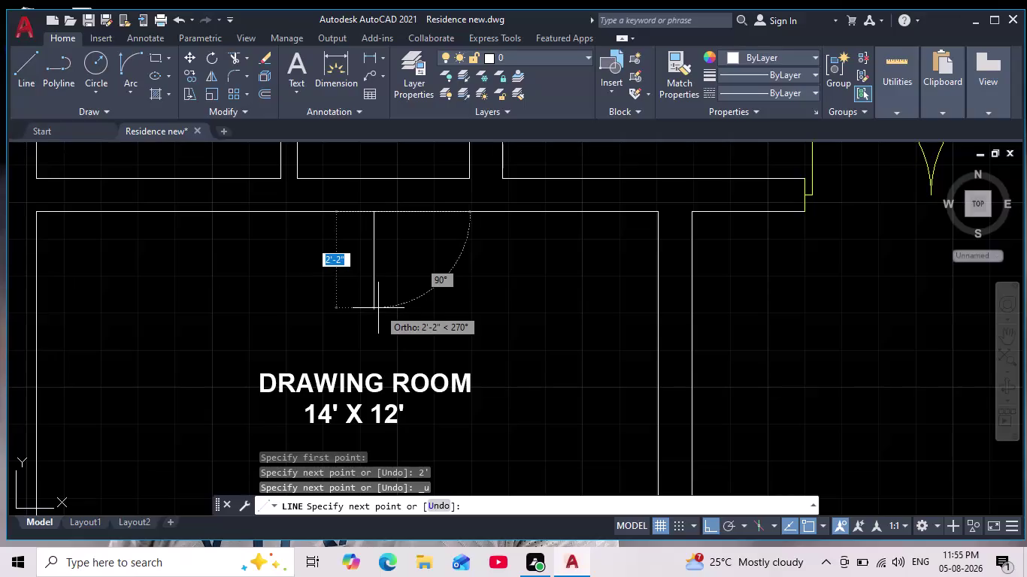
Trace the drawing room's inner outline corners, forming the top notch and long top line.
click(378, 309)
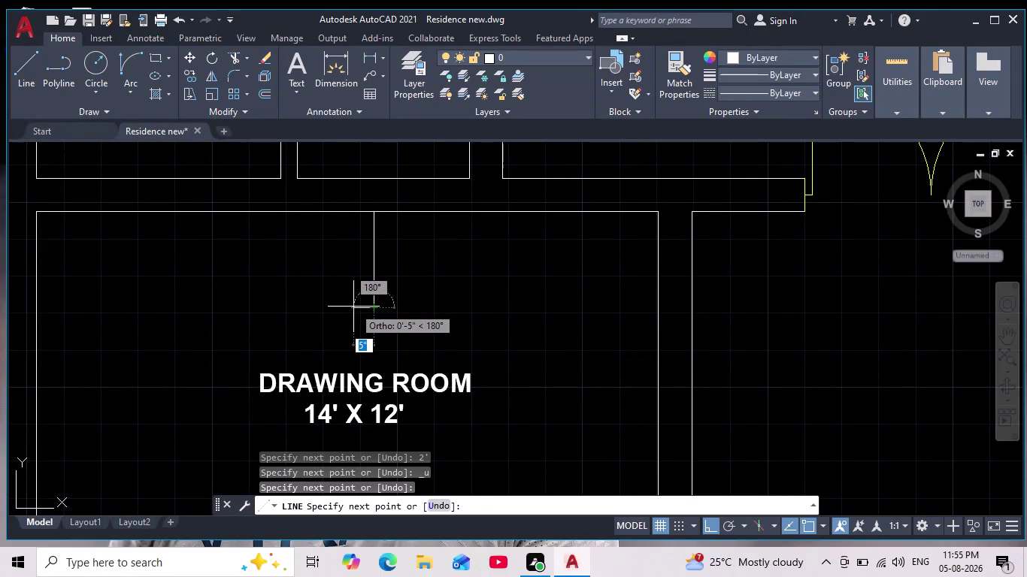
click(354, 307)
scroll(down, 3)
scroll(up, 3)
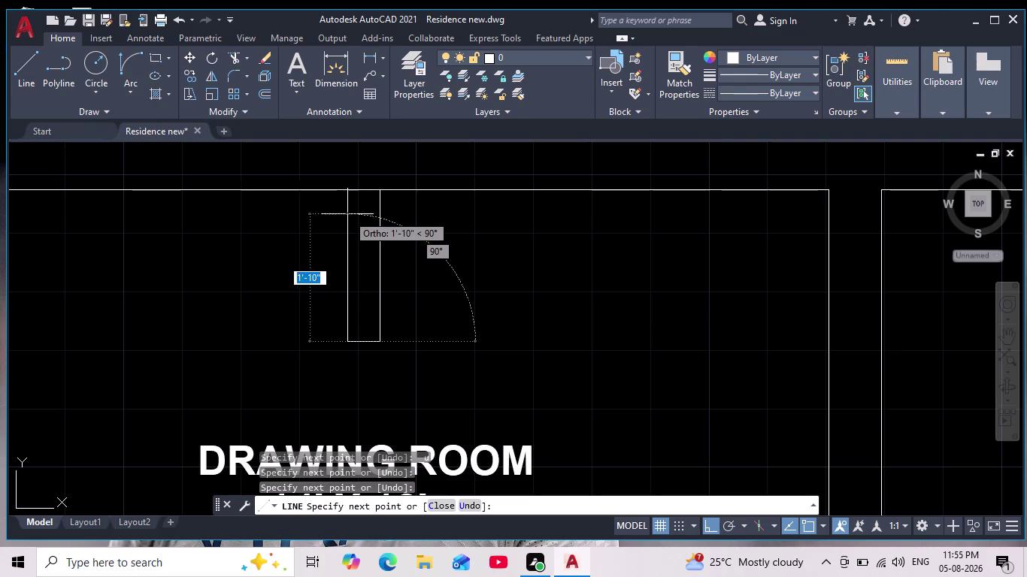
click(349, 216)
scroll(down, 3)
middle_drag(247, 219, 293, 208)
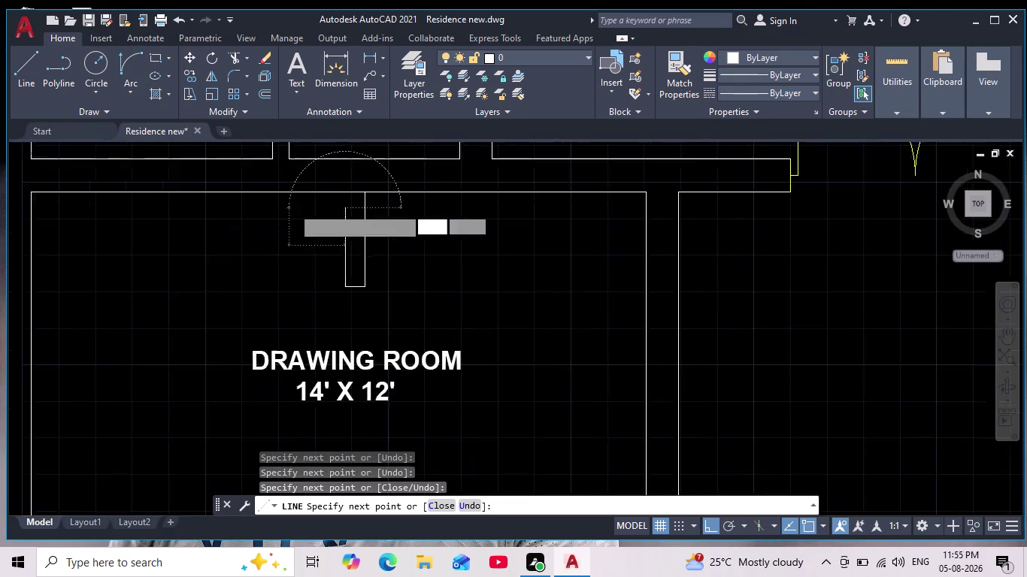
middle_drag(292, 208, 294, 207)
scroll(down, 3)
scroll(up, 3)
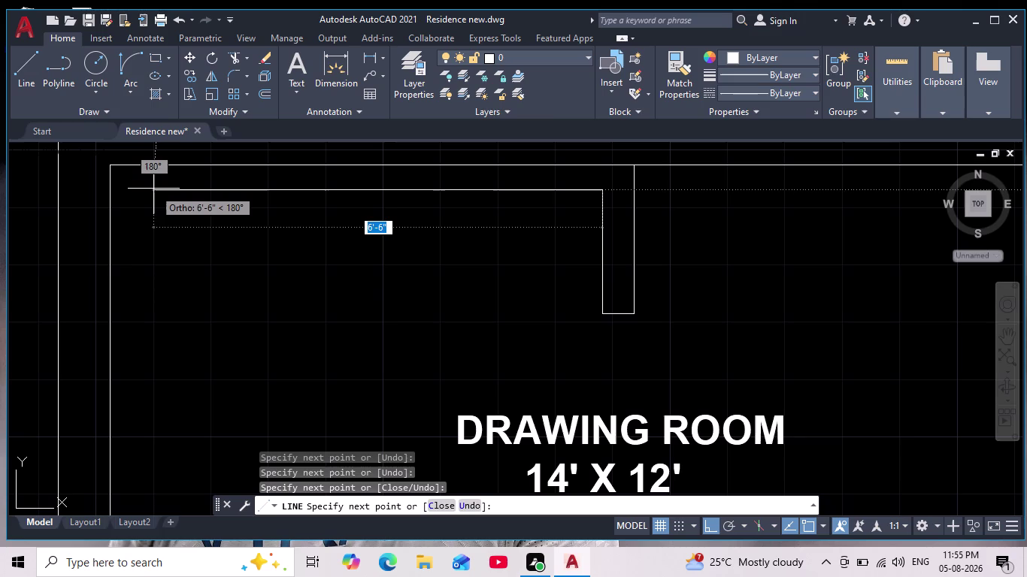
click(148, 192)
Continue the outline down the left wall with the left jut to the bottom-left corner.
middle_drag(136, 304, 168, 234)
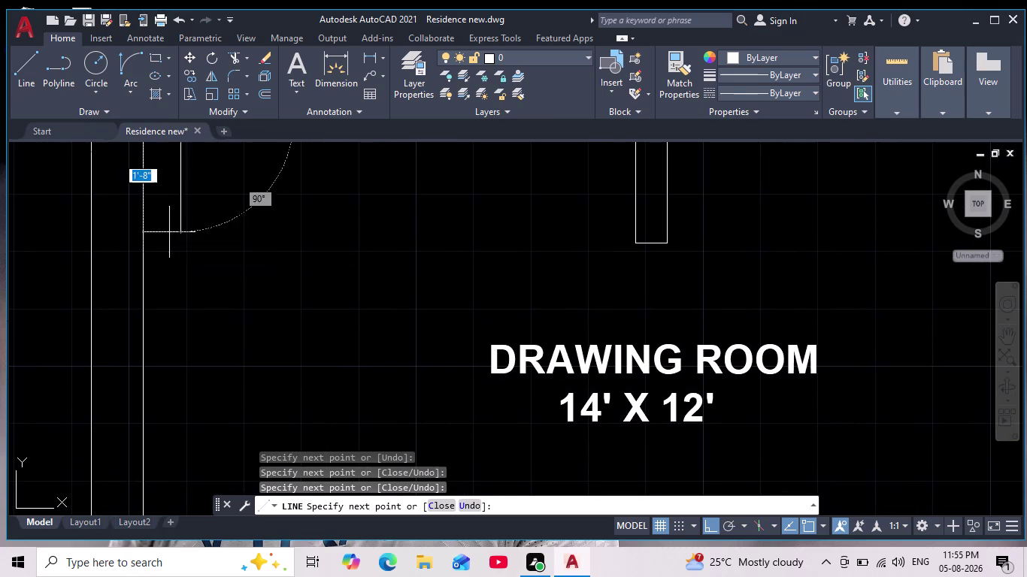
scroll(down, 3)
scroll(down, 3)
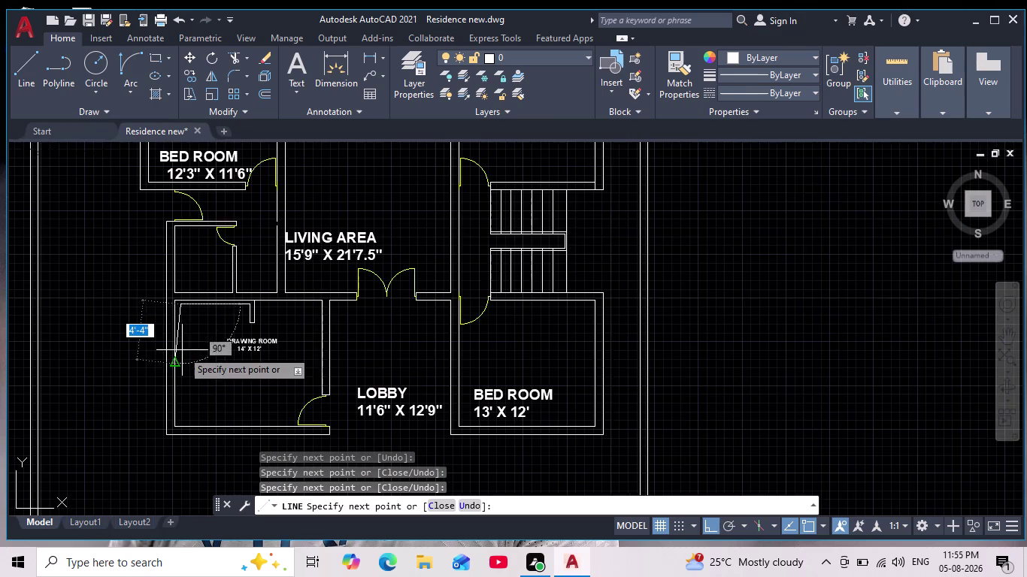
scroll(up, 3)
click(173, 359)
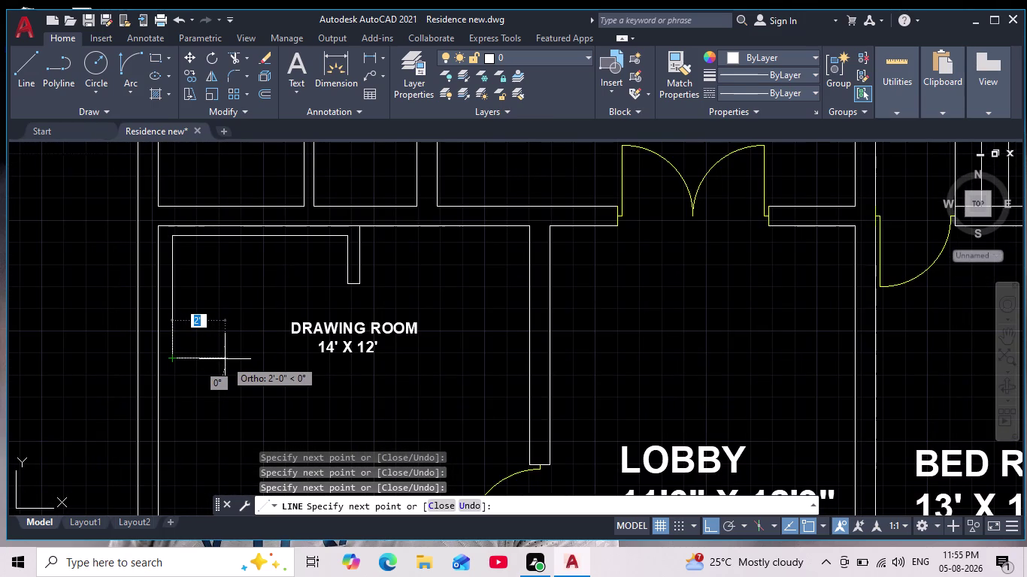
click(235, 362)
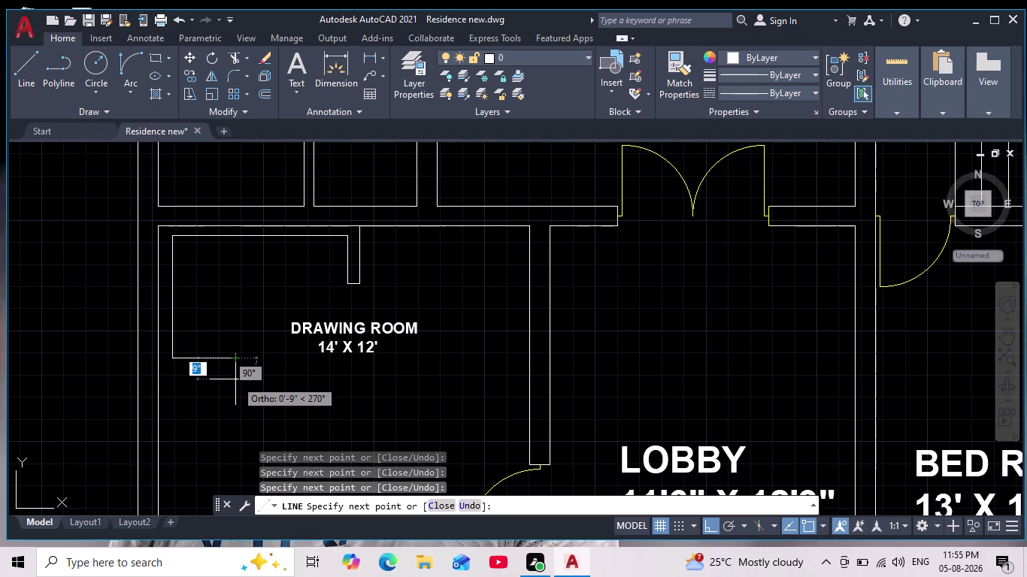
scroll(down, 3)
scroll(up, 3)
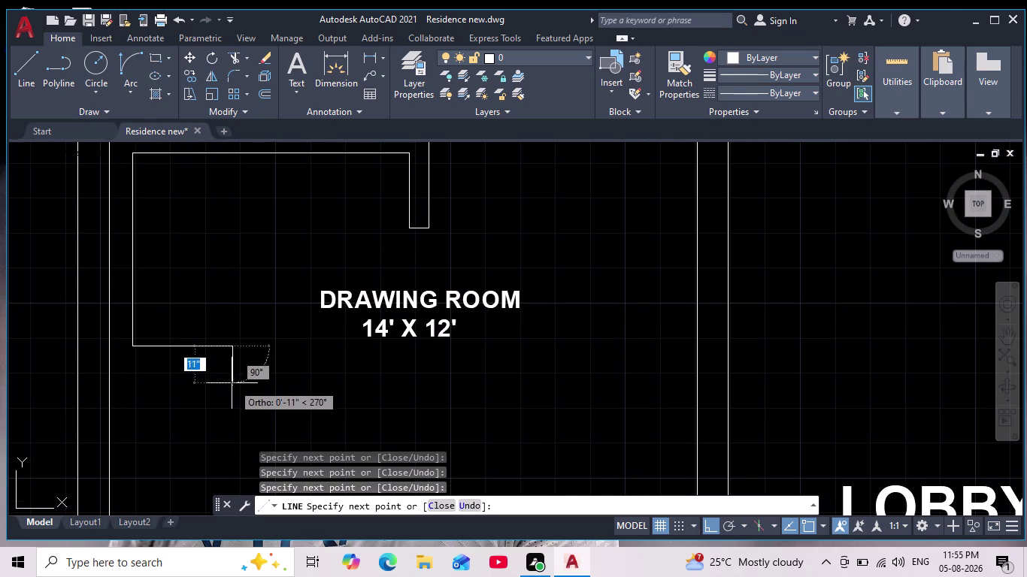
click(232, 385)
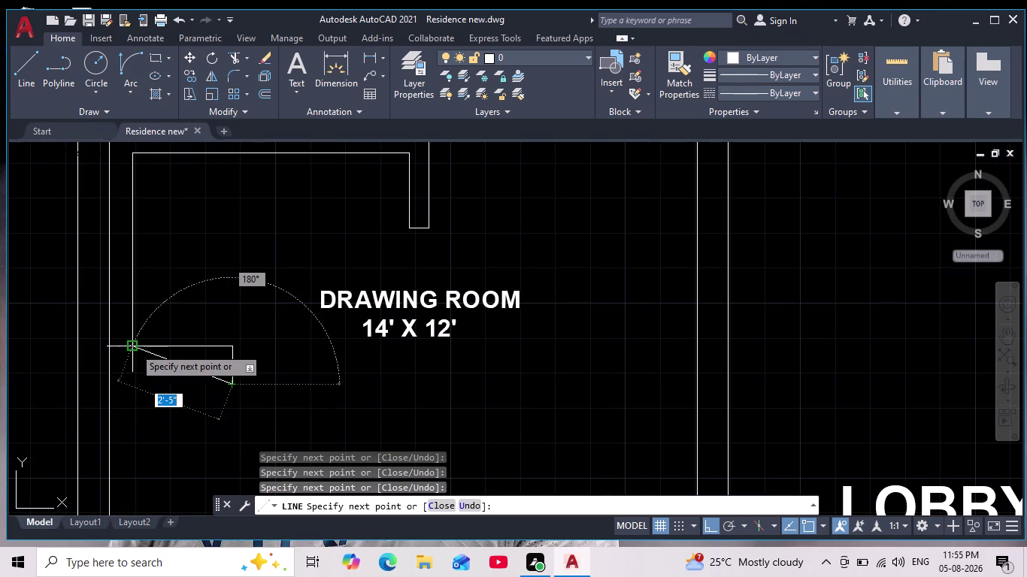
click(131, 384)
middle_drag(142, 419, 158, 409)
scroll(down, 3)
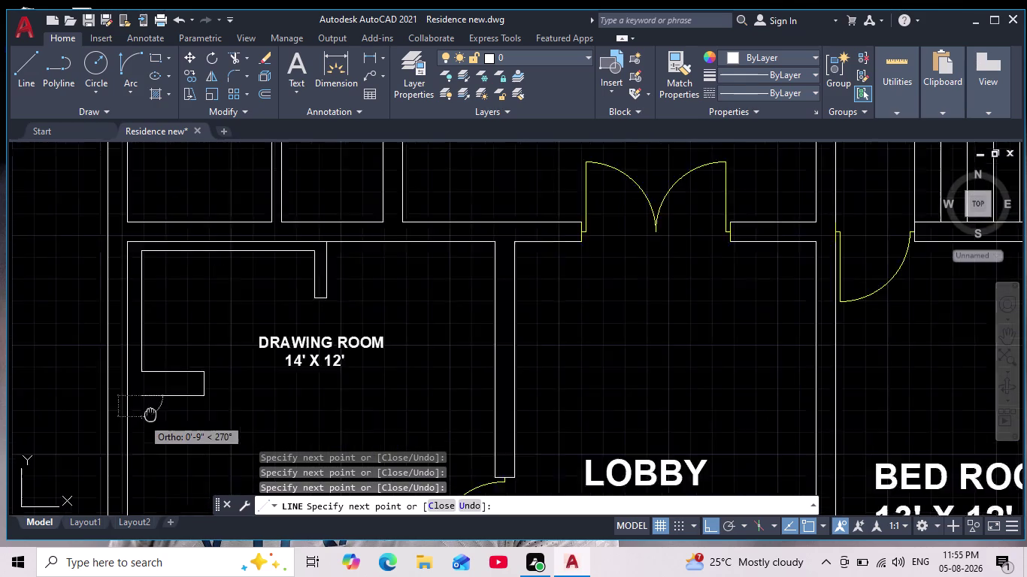
scroll(down, 3)
middle_drag(157, 409, 221, 318)
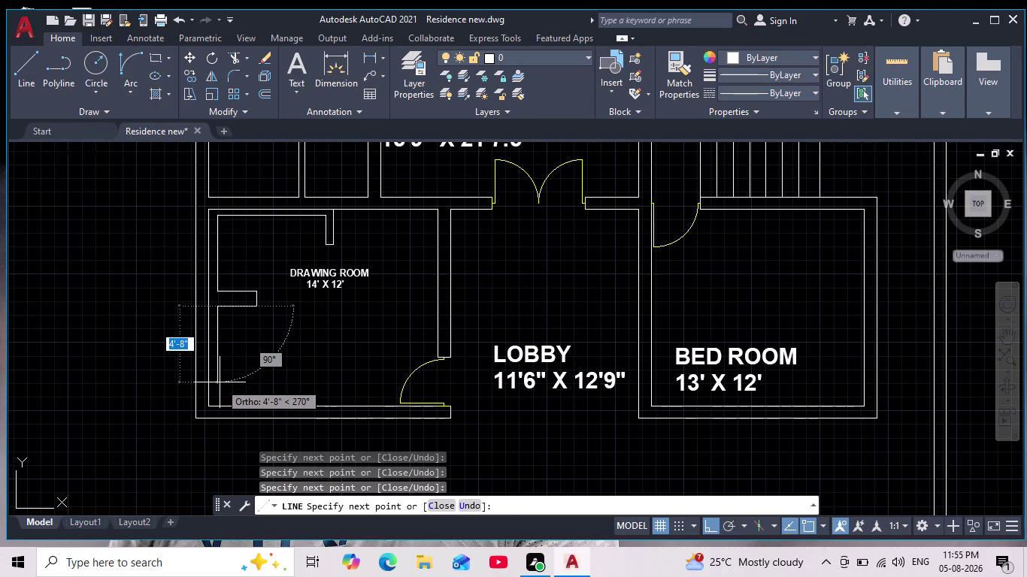
scroll(up, 3)
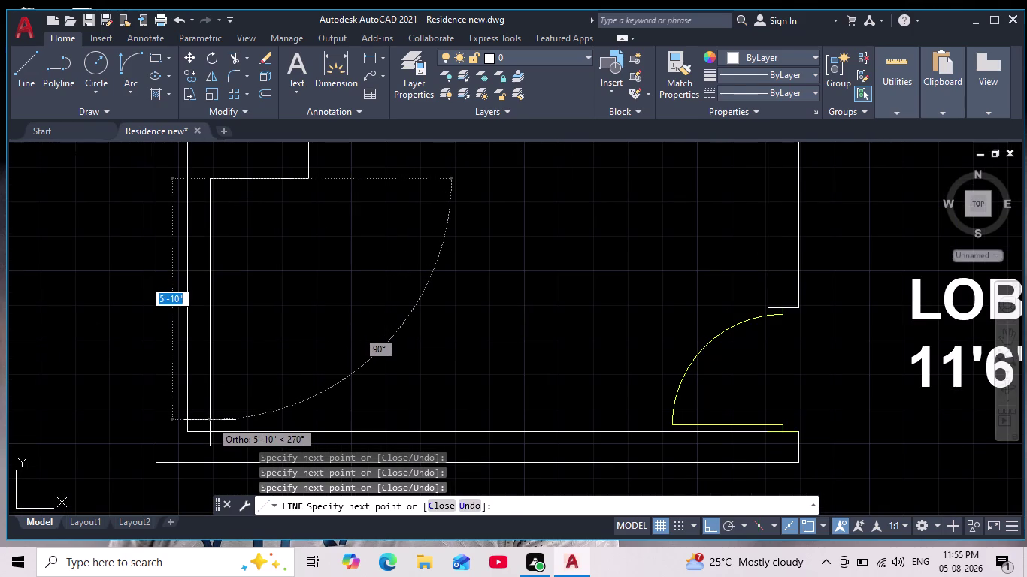
click(211, 418)
scroll(down, 3)
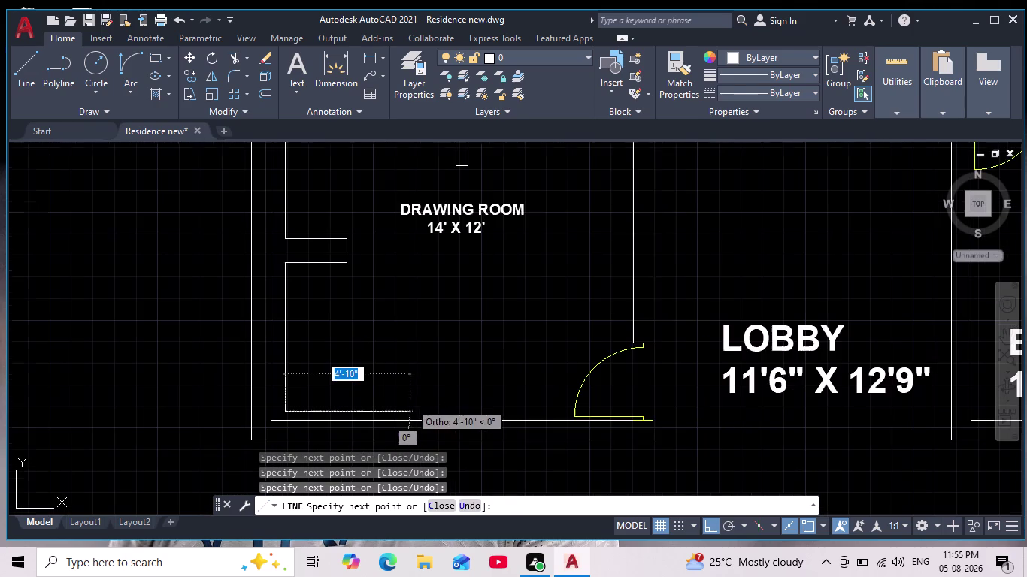
scroll(down, 3)
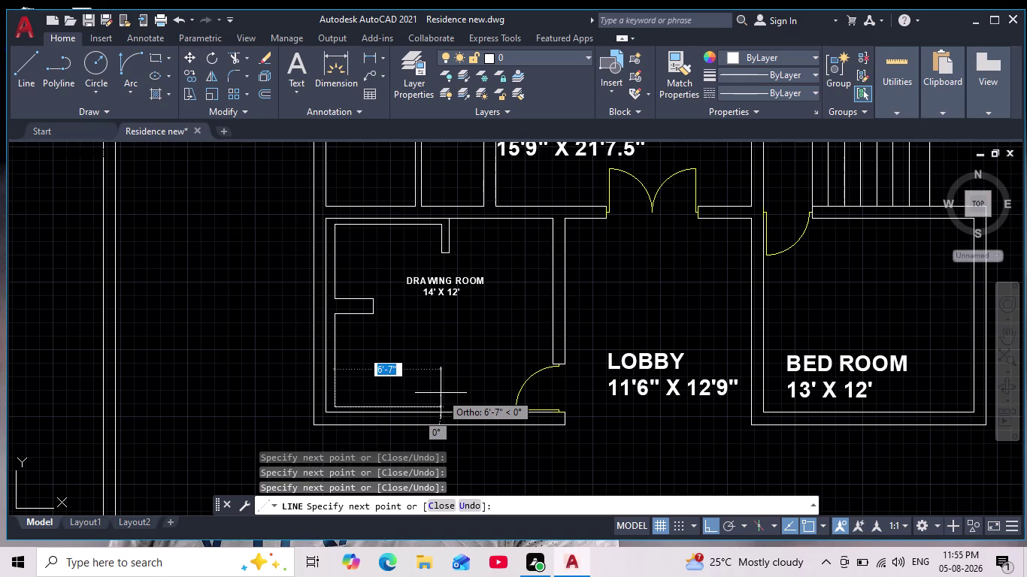
middle_drag(440, 394, 341, 374)
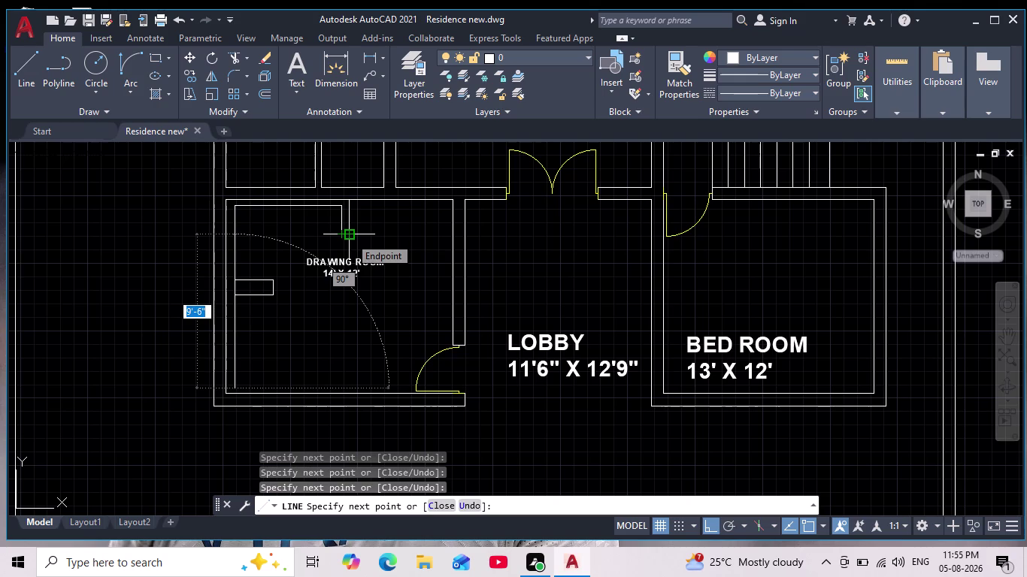
Extend the outline along the bottom and draw the base and top of the upright strip.
middle_click(333, 273)
scroll(up, 3)
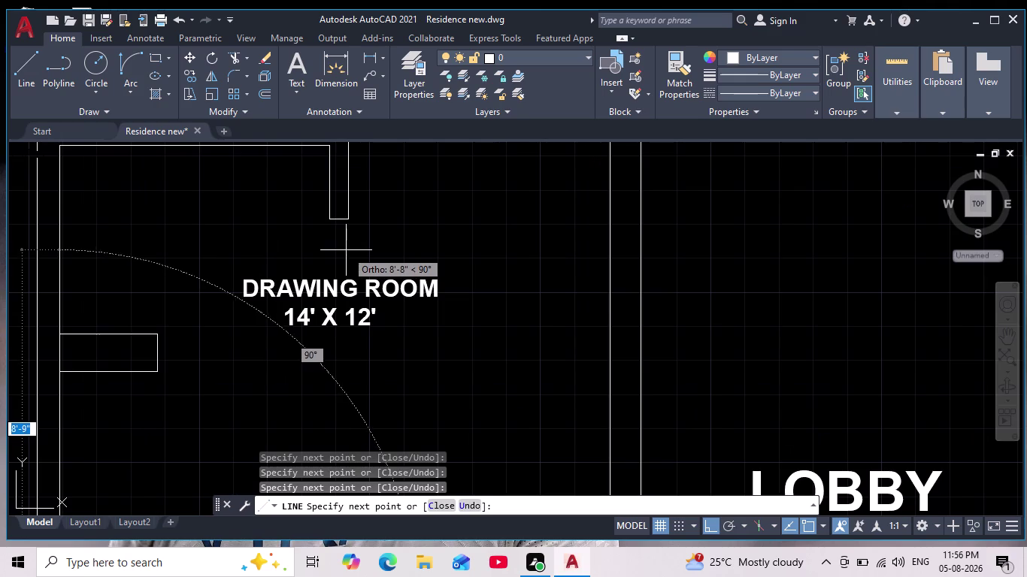
scroll(down, 3)
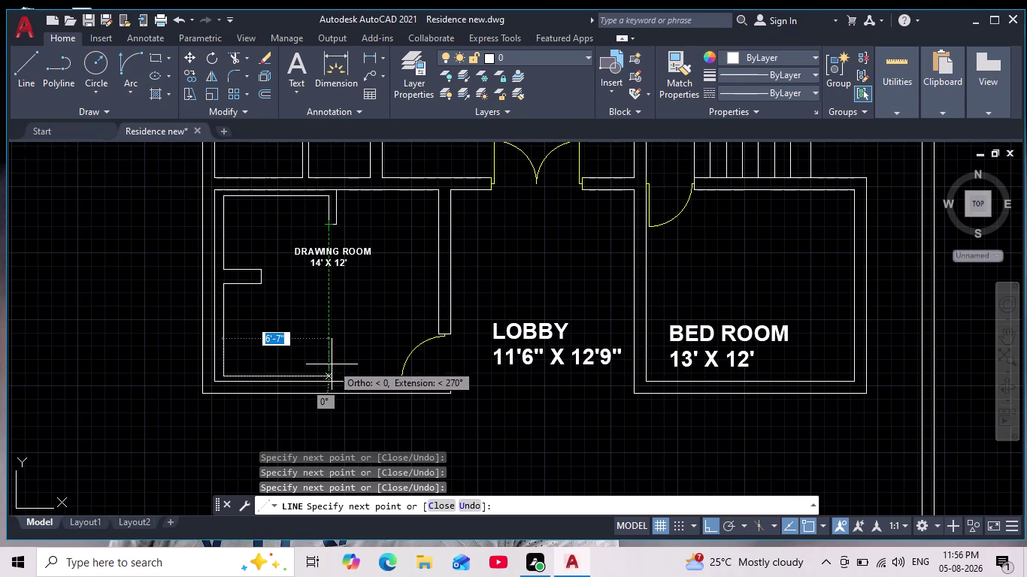
click(327, 376)
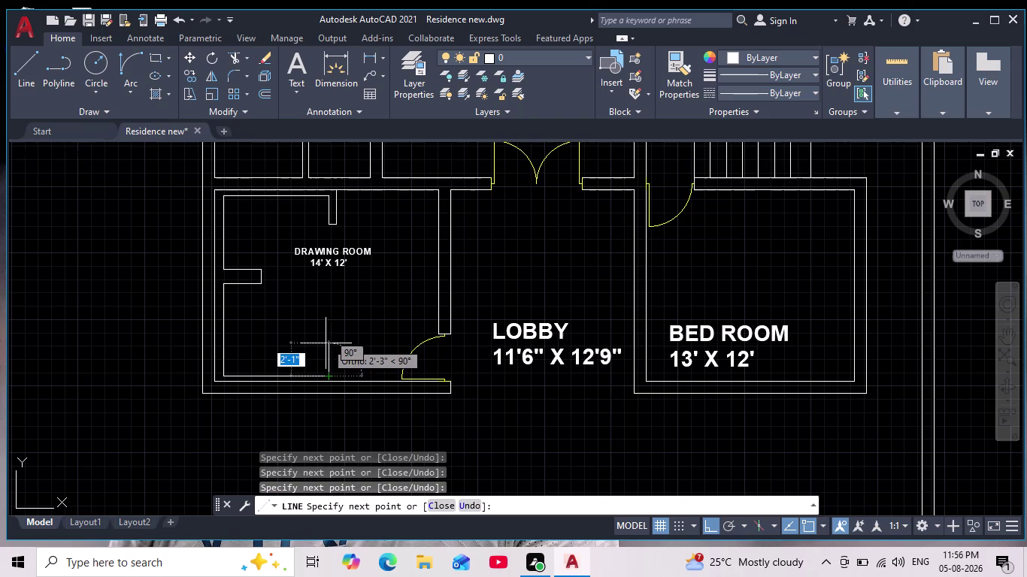
scroll(up, 3)
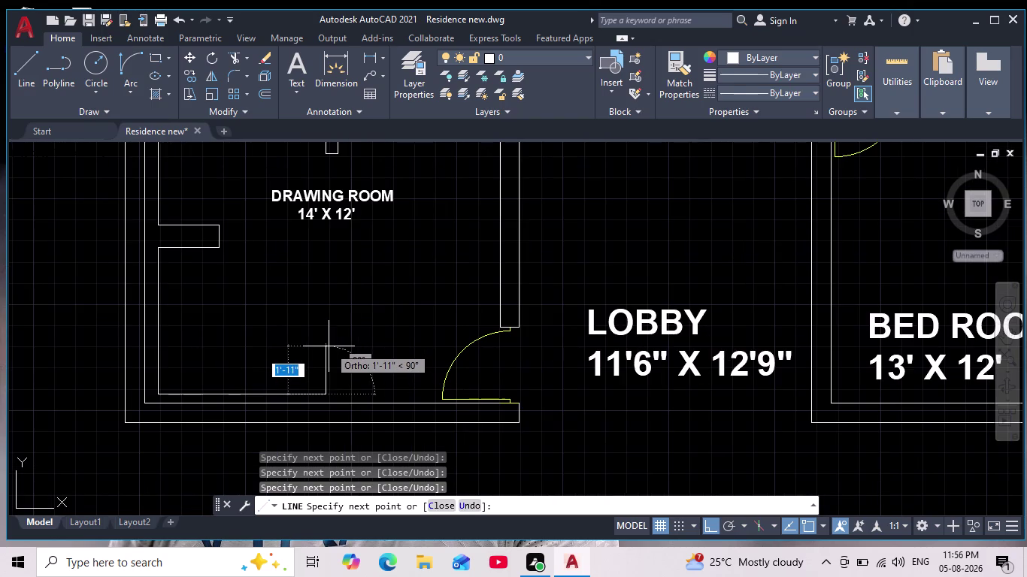
click(329, 347)
scroll(down, 3)
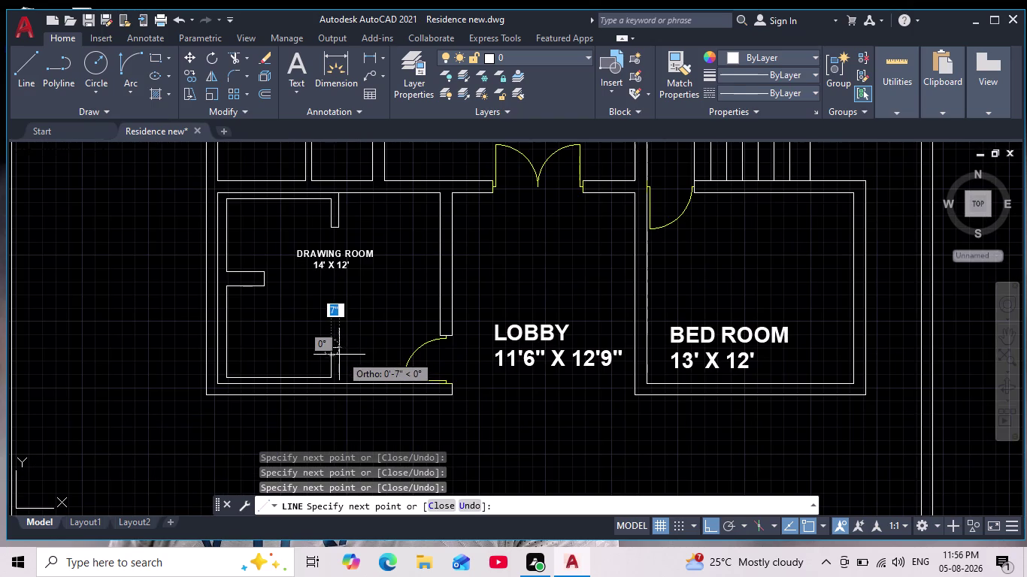
scroll(up, 3)
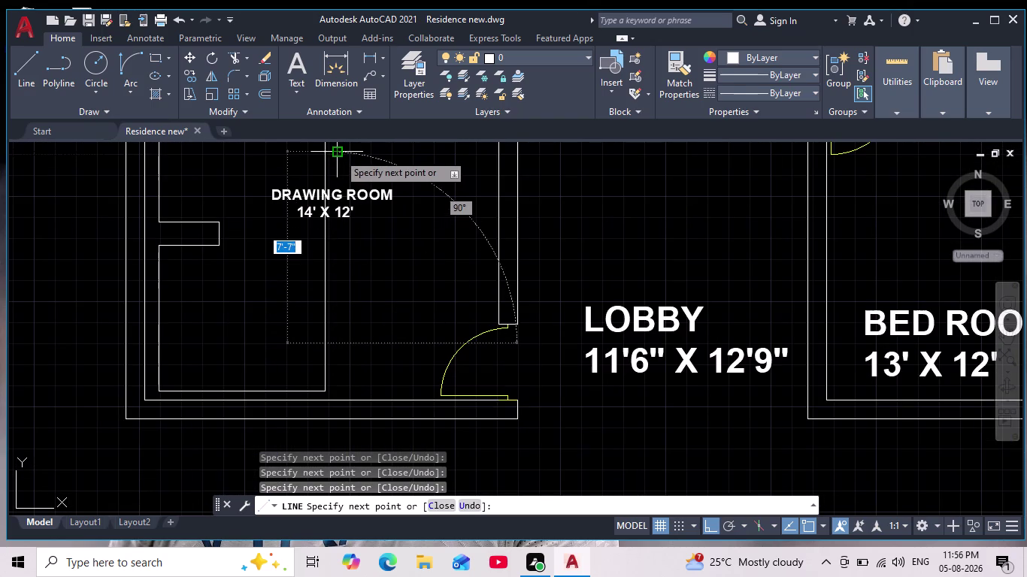
click(340, 346)
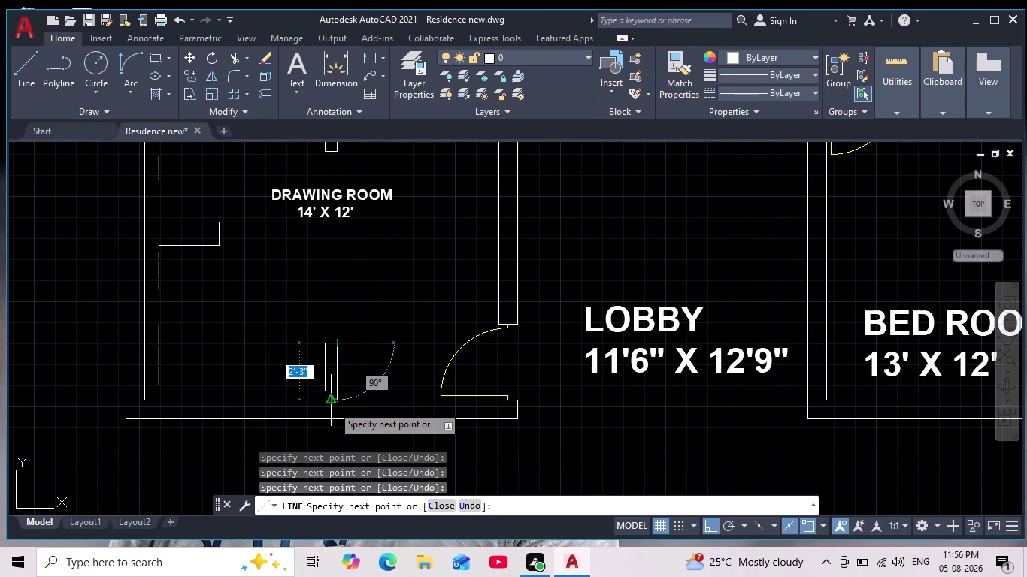
Bring the strip back down to close at the bottom edge and end LINE.
click(815, 530)
scroll(up, 3)
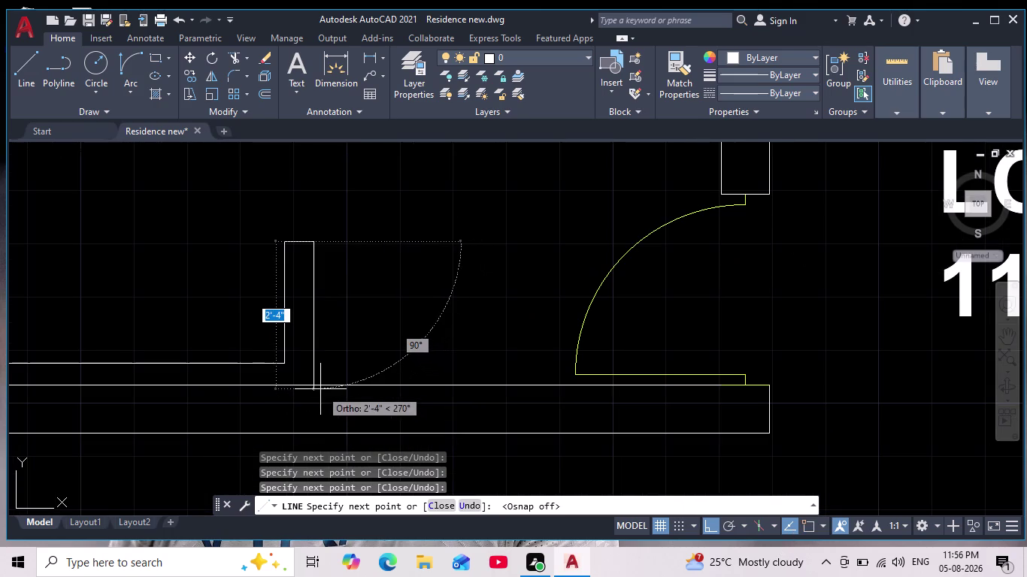
click(810, 530)
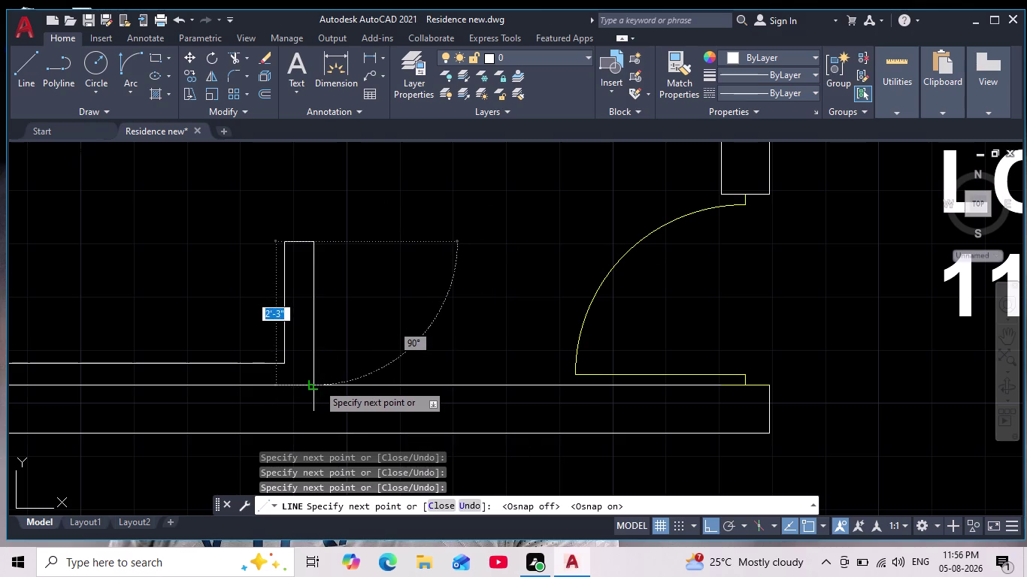
click(316, 384)
key(Escape)
scroll(down, 3)
scroll(down, 3)
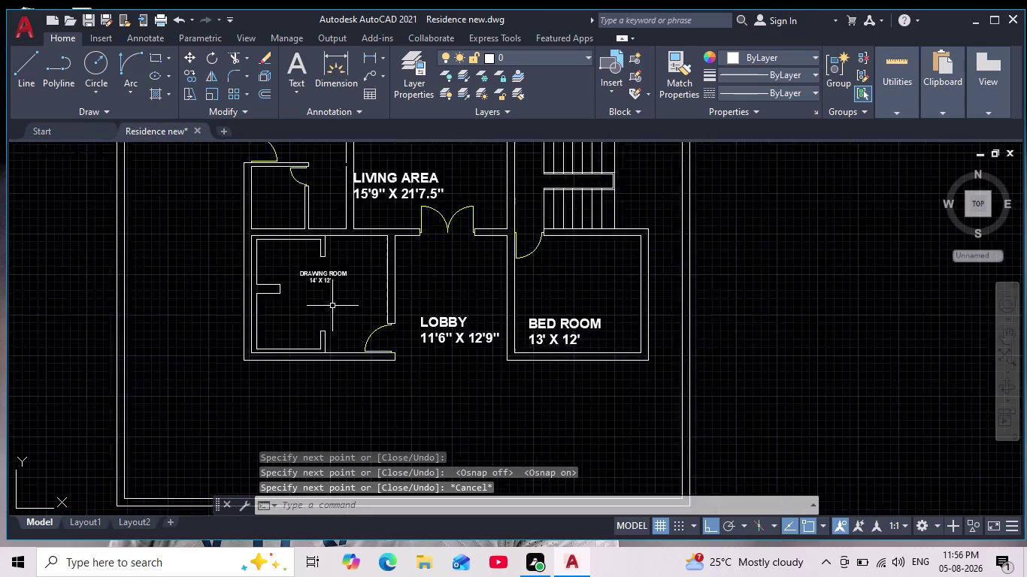
Fillet the two sides of the sofa arm stub with a 5-inch radius to cap its end.
scroll(down, 3)
scroll(up, 3)
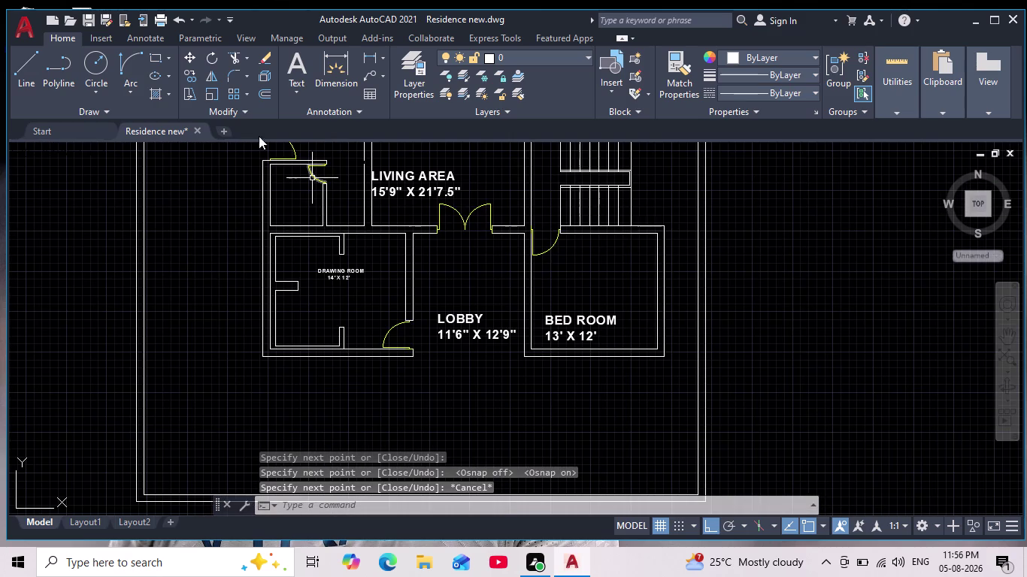
click(233, 79)
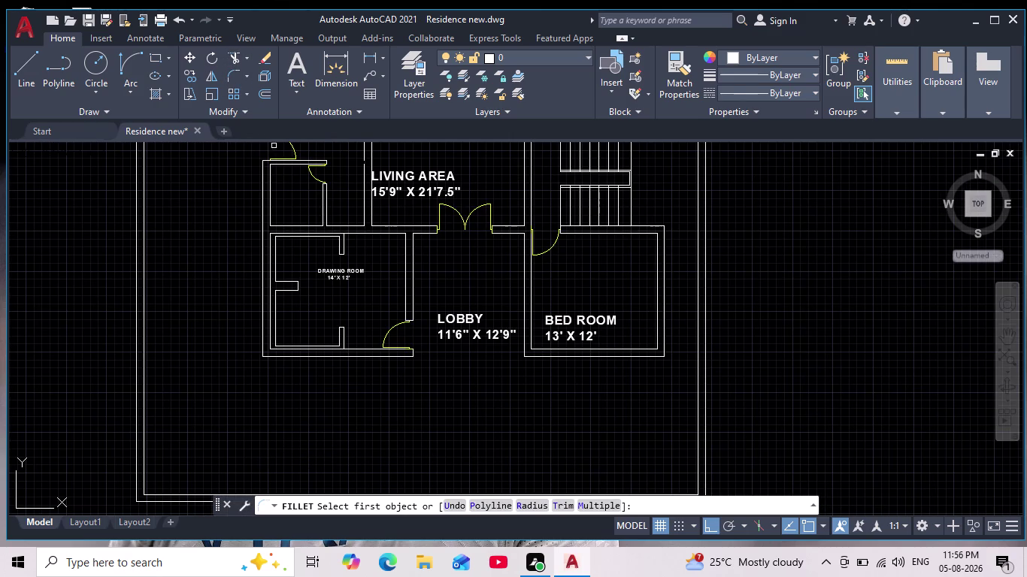
scroll(up, 3)
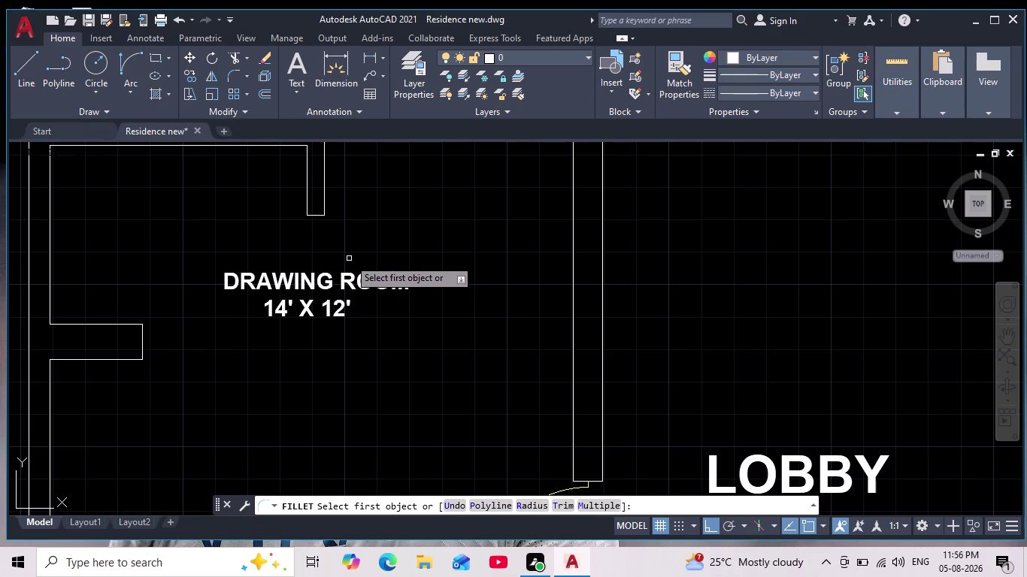
click(535, 505)
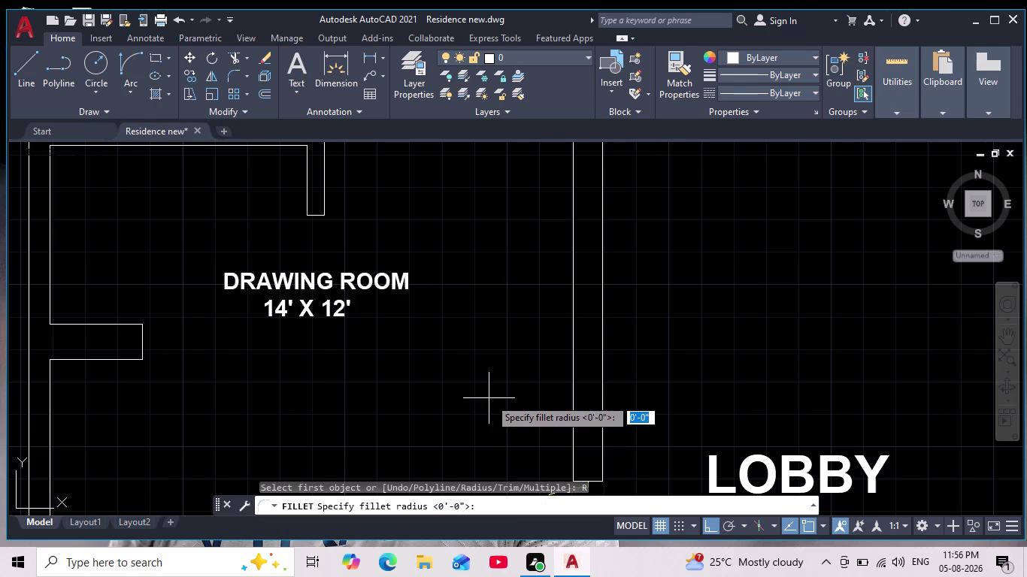
key(5)
key(Return)
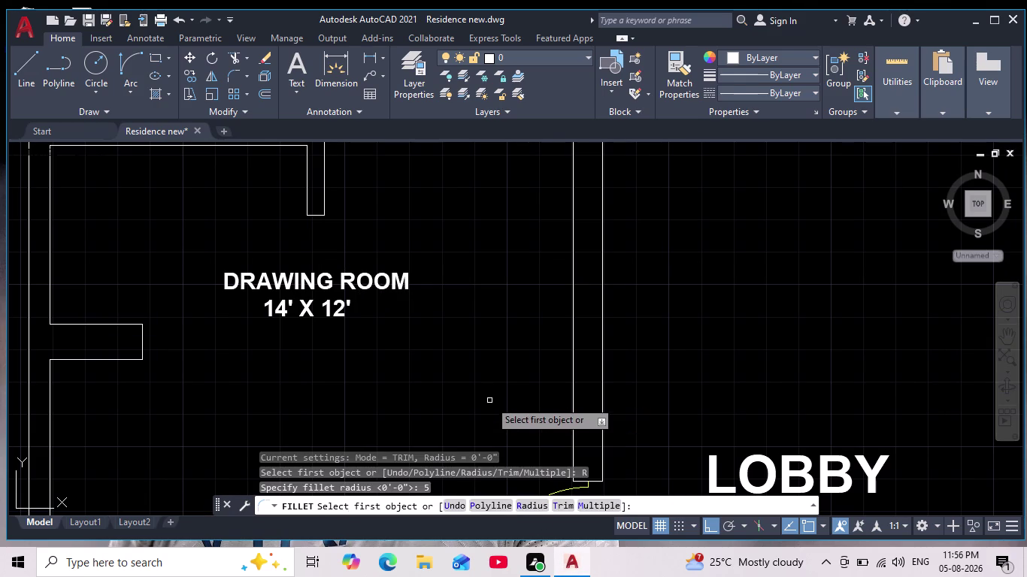
middle_drag(373, 197, 399, 385)
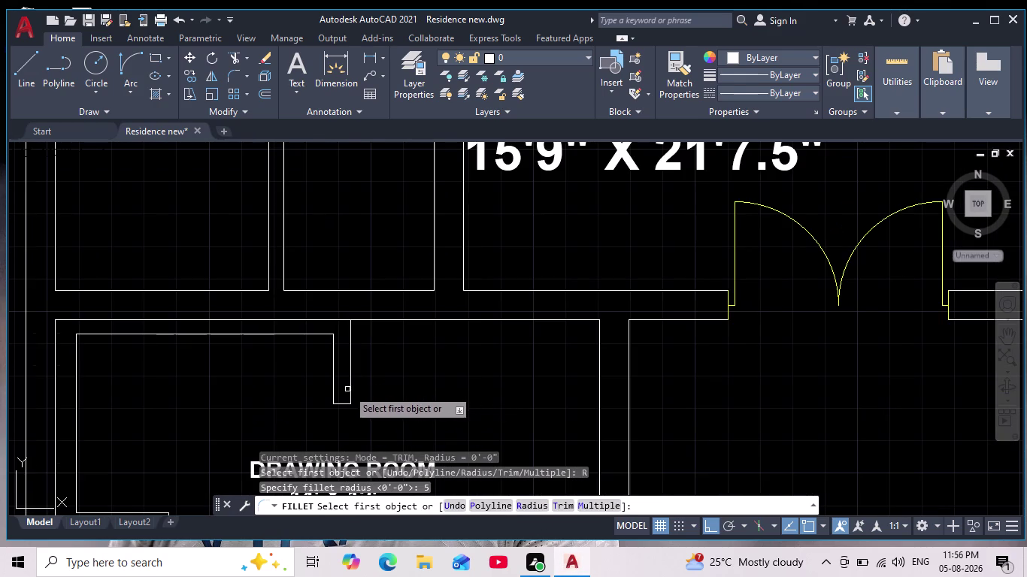
click(351, 394)
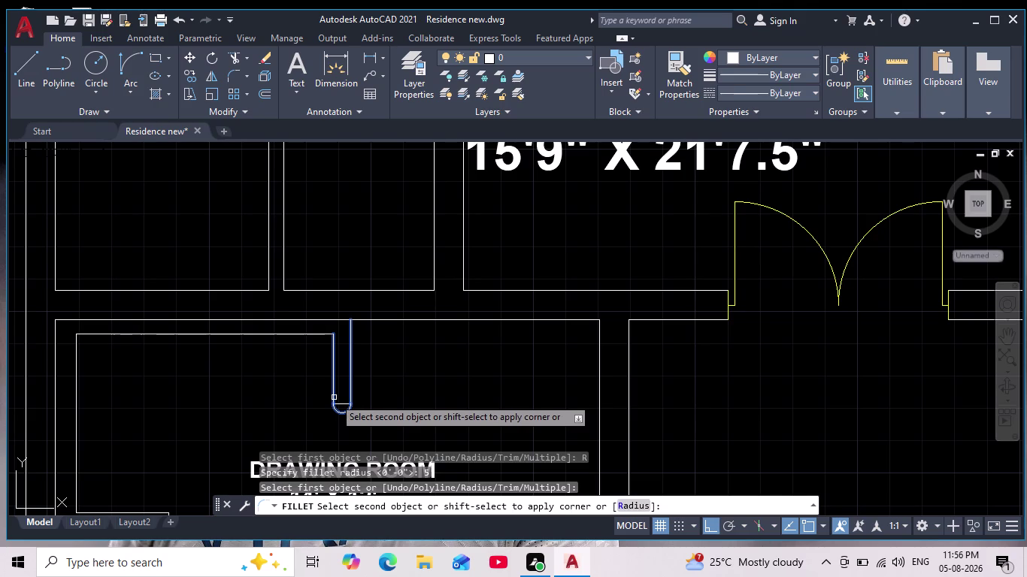
click(333, 400)
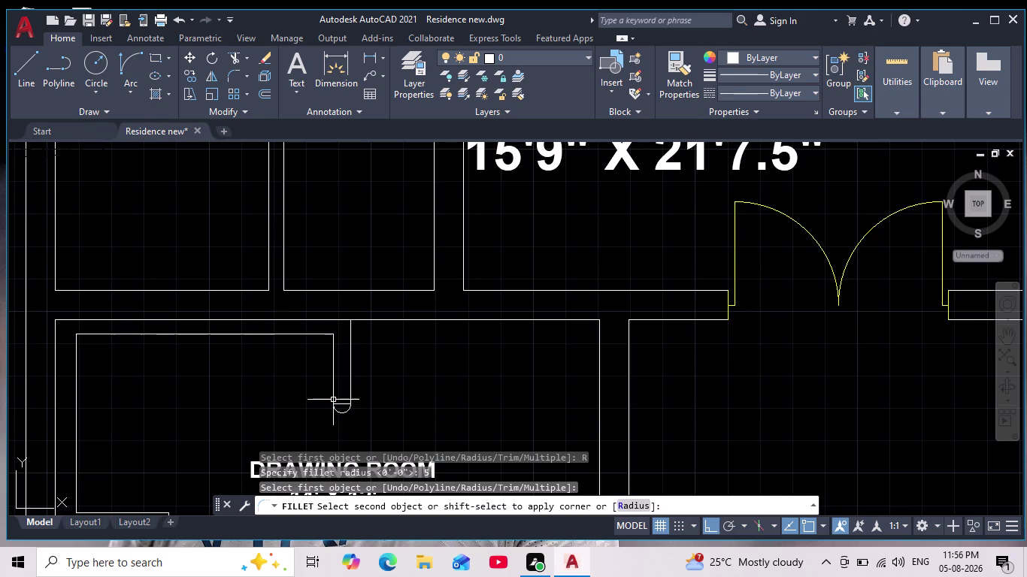
key(space)
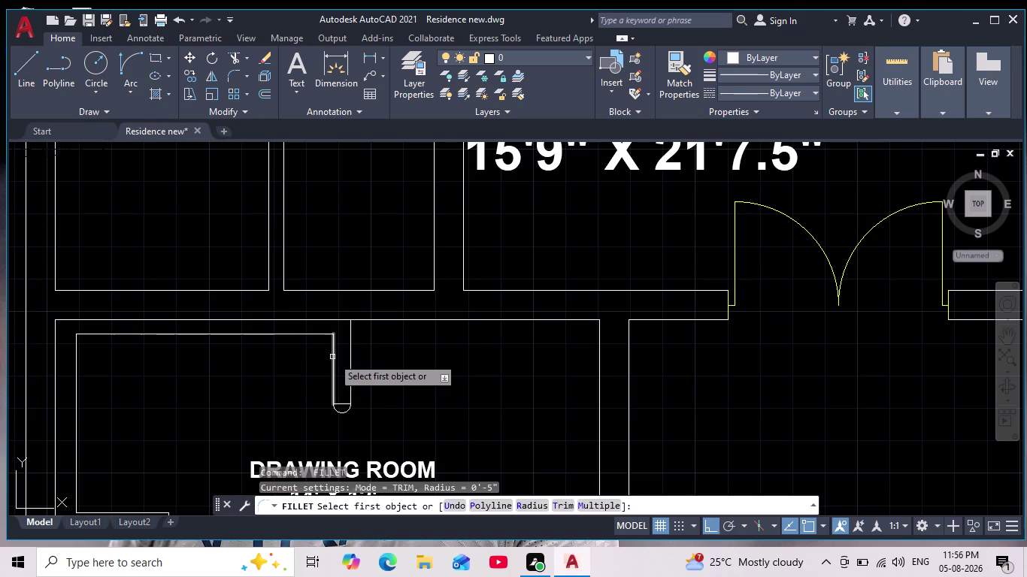
Fillet the sofa's top-right inner corner and top-left corner.
click(335, 357)
click(314, 336)
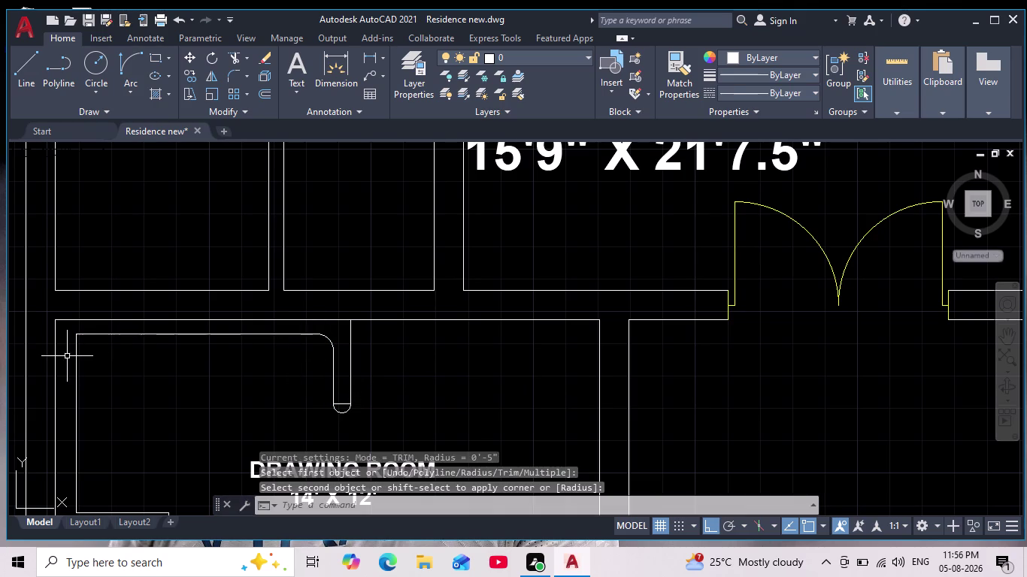
key(space)
click(96, 334)
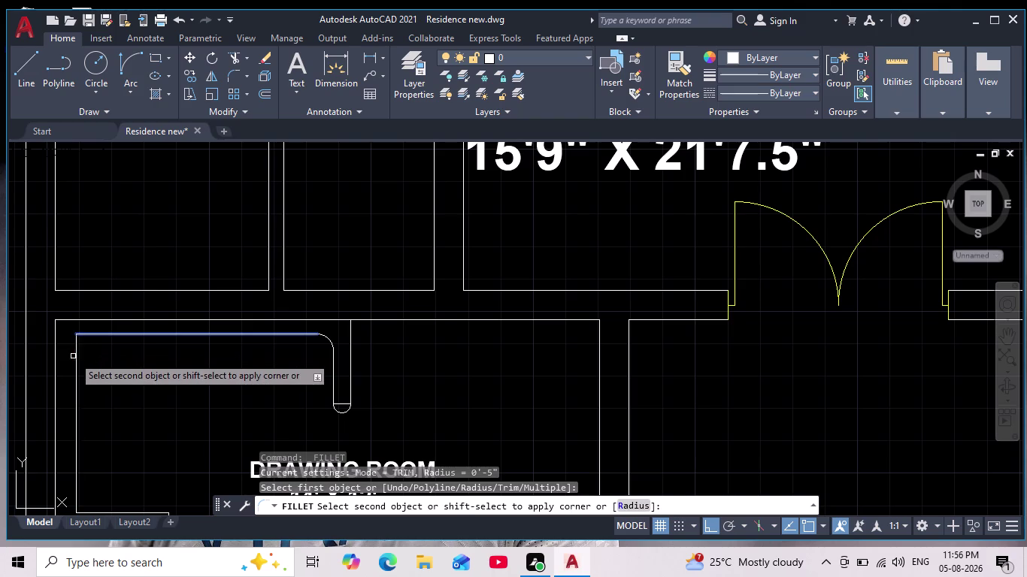
click(73, 357)
click(77, 360)
scroll(down, 3)
middle_drag(119, 394, 177, 324)
scroll(down, 3)
scroll(up, 3)
Fillet the sofa's lower-left corner above the arm and the middle arm's end.
key(space)
click(115, 370)
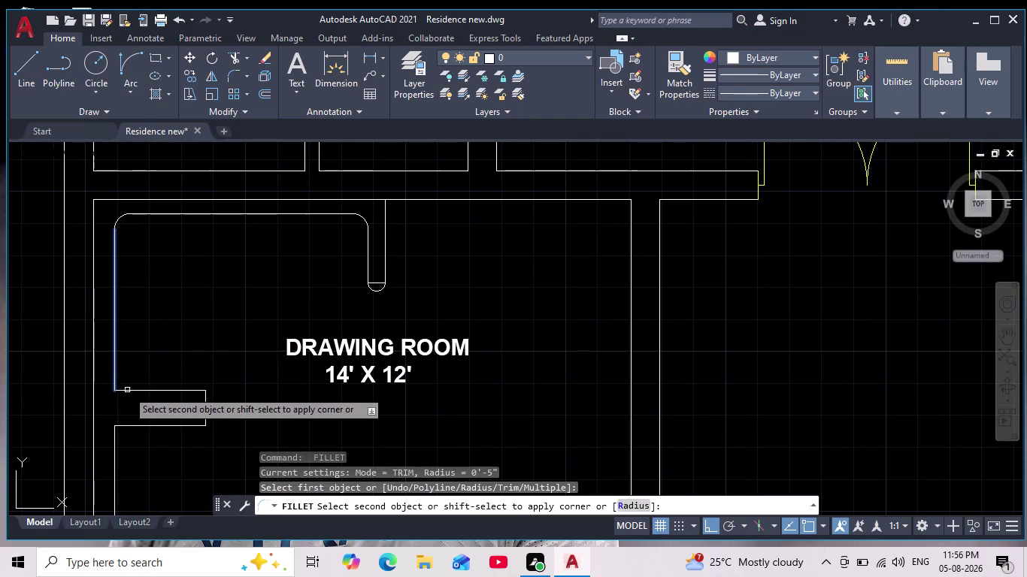
click(127, 390)
key(space)
click(193, 391)
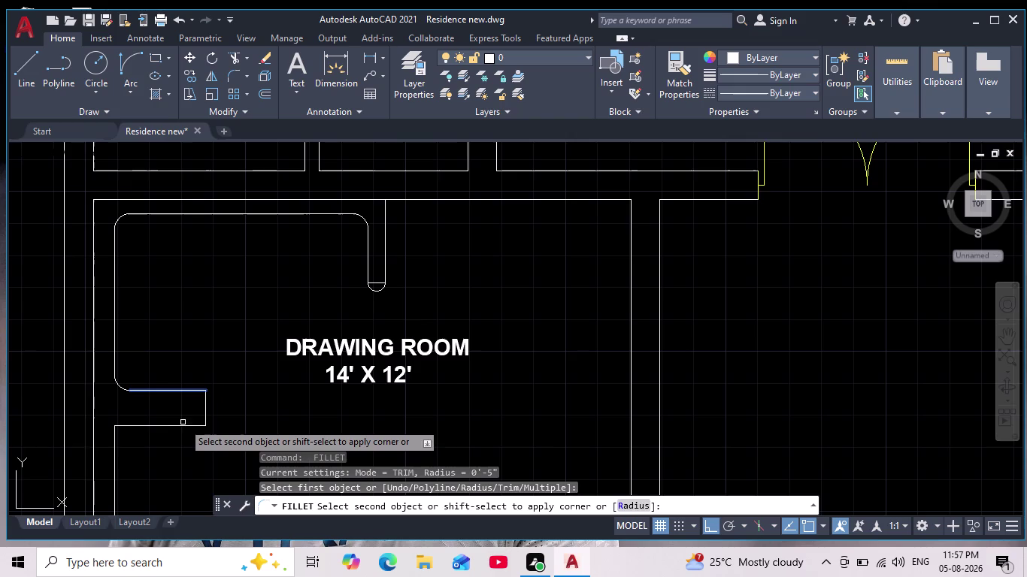
click(182, 427)
scroll(down, 3)
middle_drag(197, 447, 239, 392)
scroll(down, 3)
scroll(up, 3)
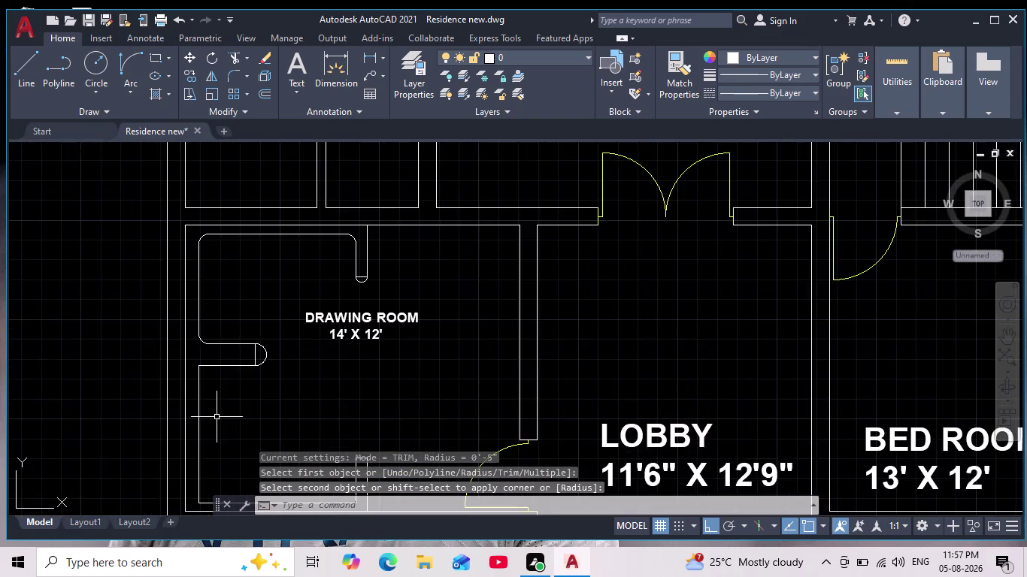
scroll(up, 3)
Fillet the corner below the middle arm, the bottom-left corner, and the bottom-right inner corner.
key(space)
click(187, 296)
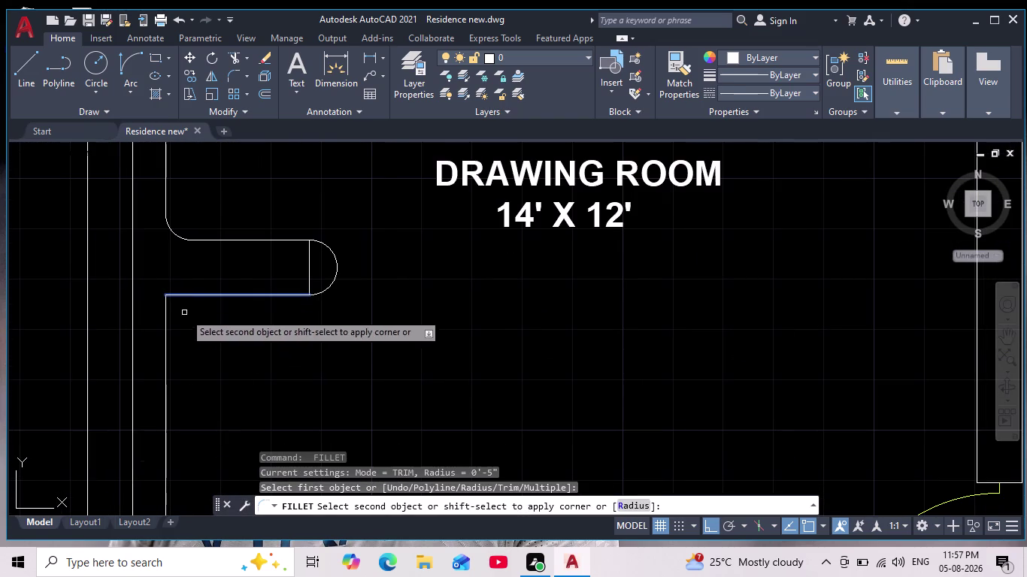
click(167, 331)
scroll(down, 3)
middle_drag(242, 388, 258, 280)
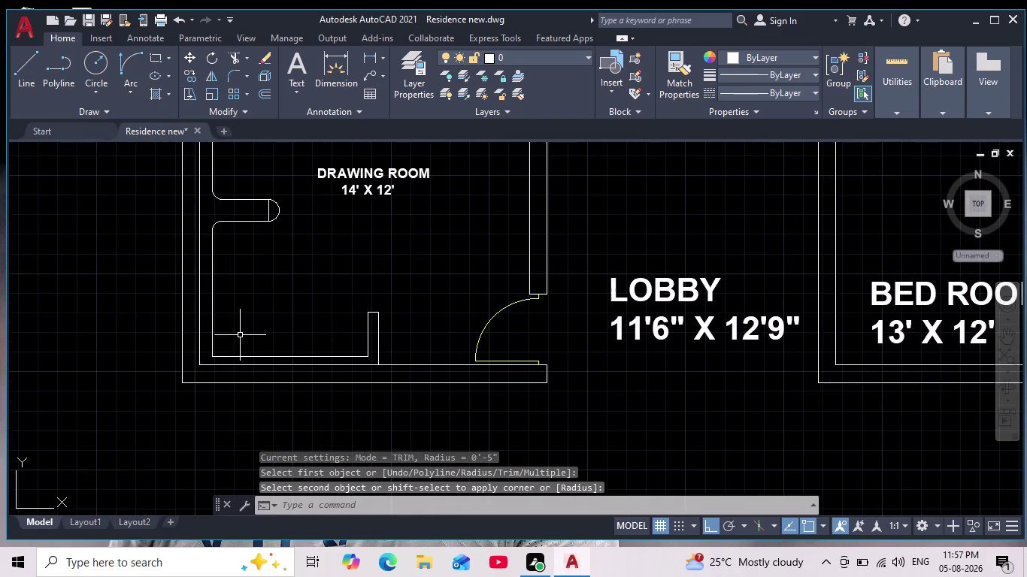
scroll(up, 3)
key(space)
click(195, 337)
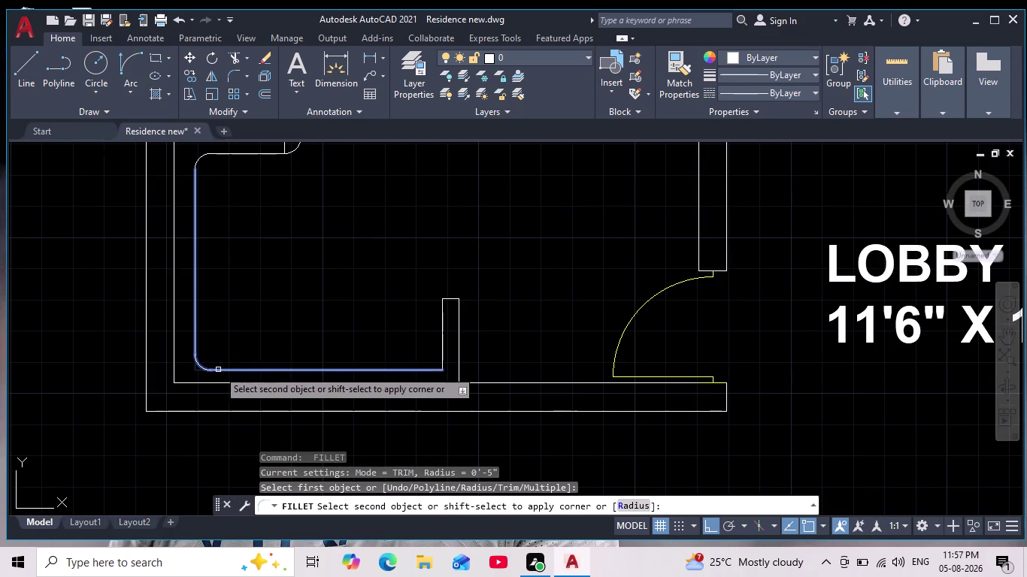
click(218, 370)
key(space)
middle_drag(448, 338, 330, 316)
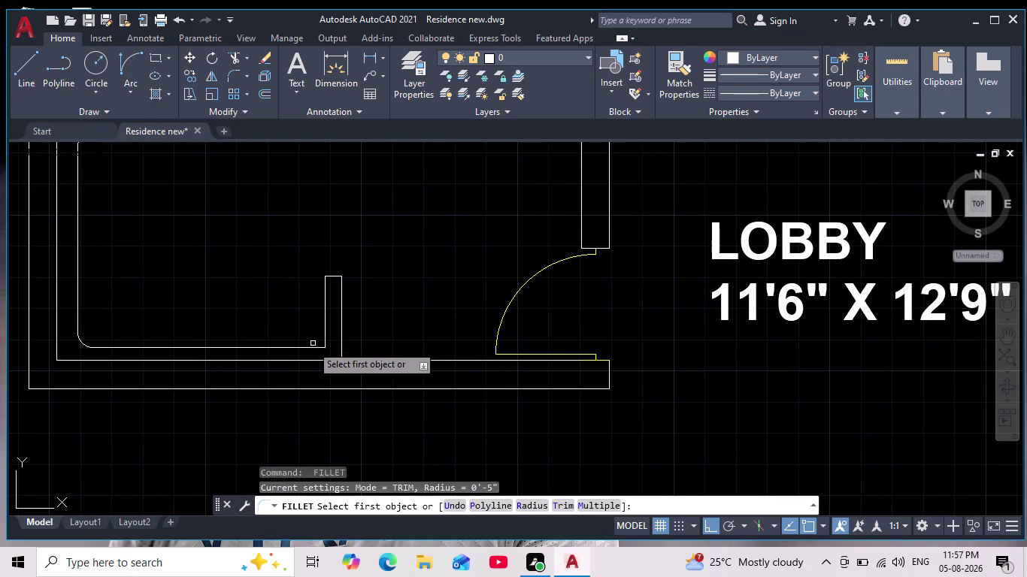
click(305, 348)
click(324, 325)
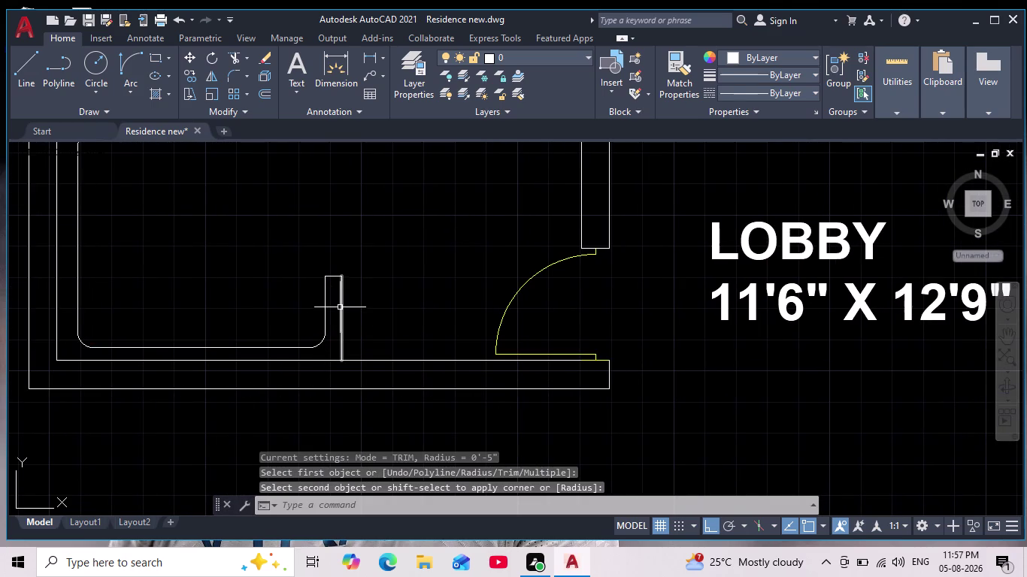
Fillet the top end of the lower arm and exit FILLET.
key(space)
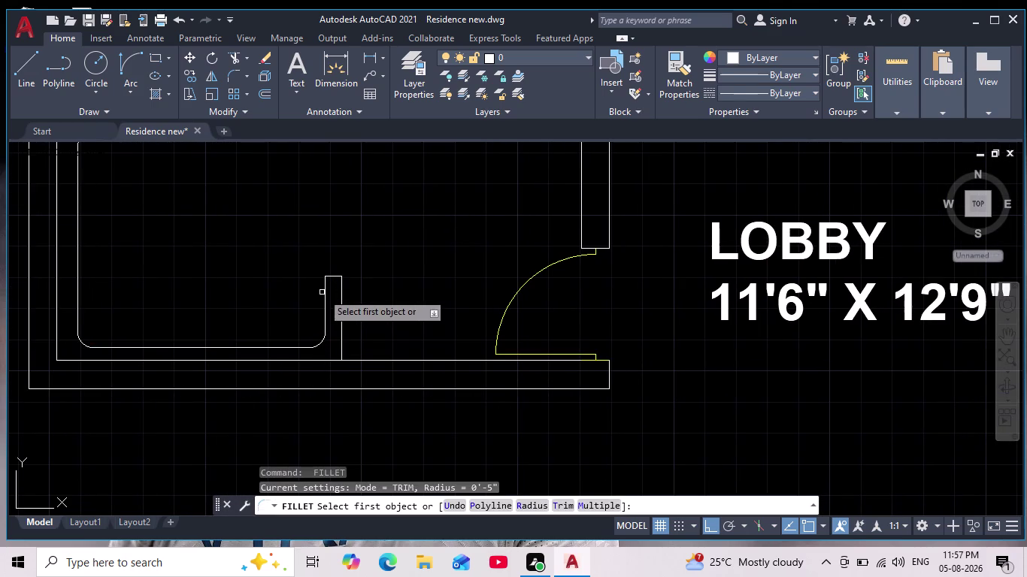
click(324, 295)
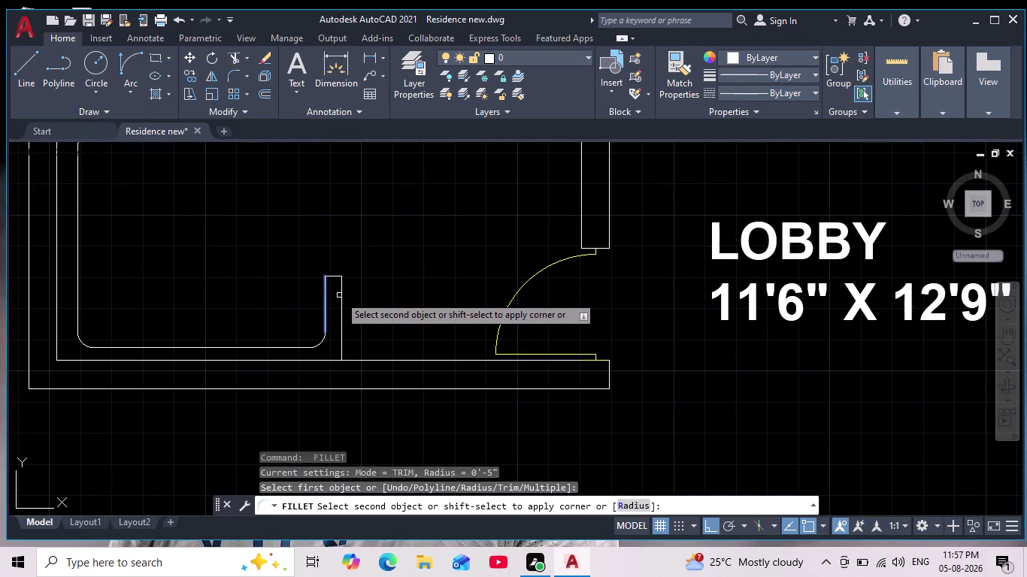
click(340, 295)
key(space)
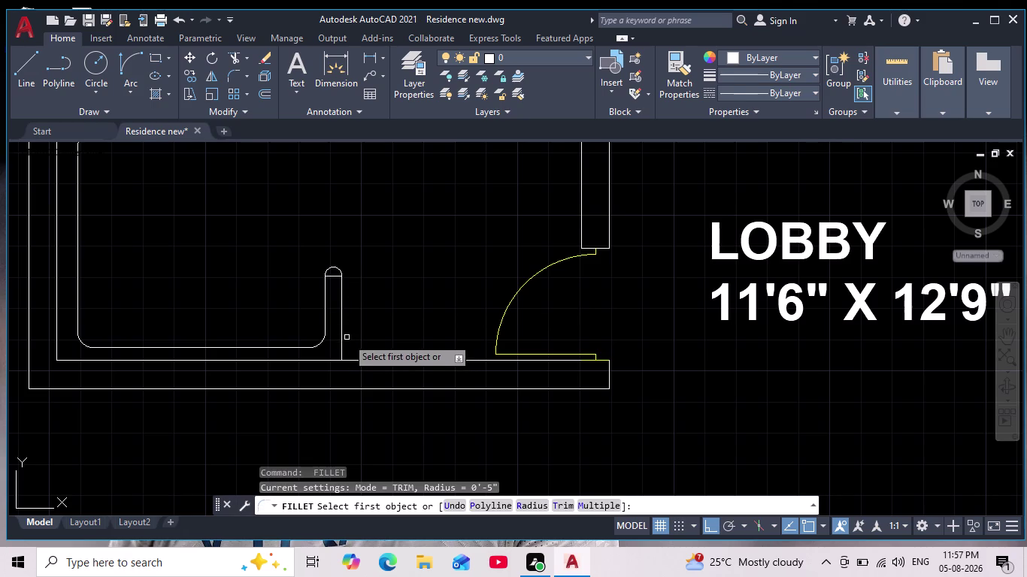
scroll(down, 3)
scroll(up, 3)
middle_drag(370, 316, 370, 368)
scroll(down, 3)
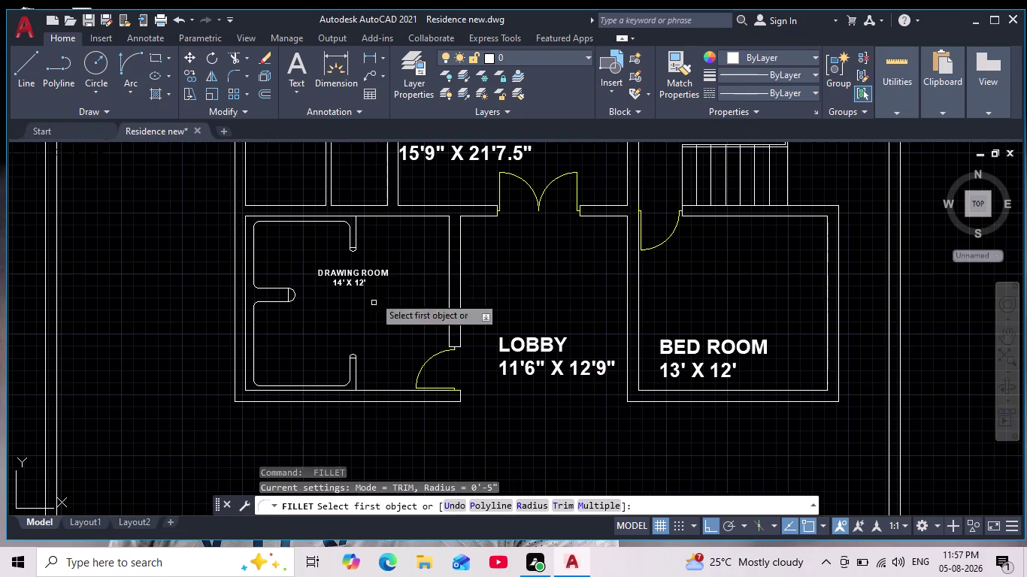
key(Escape)
key(Escape)
Trim the leftover line pieces at the three sofa arm ends with fence drags.
click(236, 54)
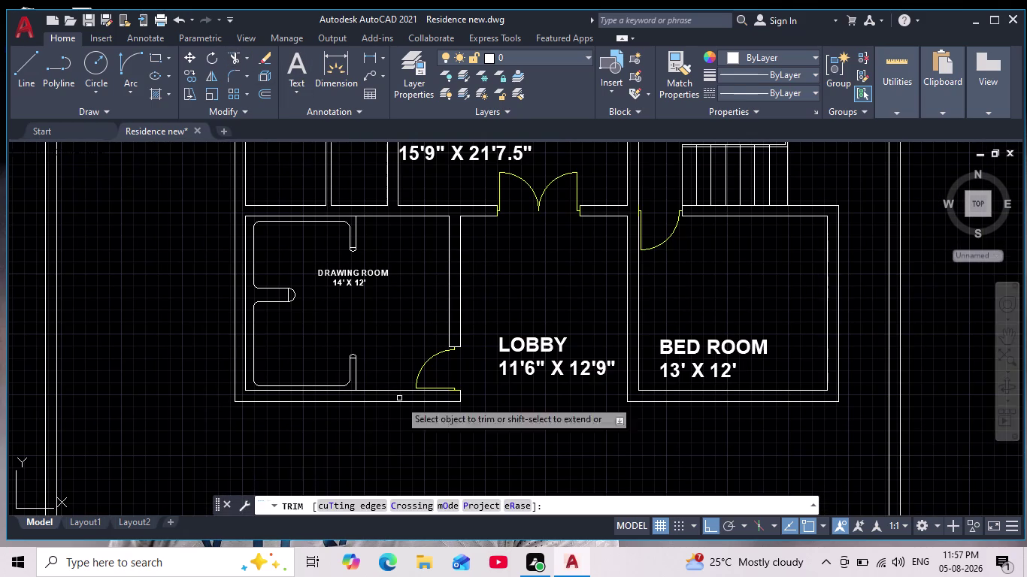
scroll(up, 3)
drag(288, 307, 287, 338)
scroll(down, 3)
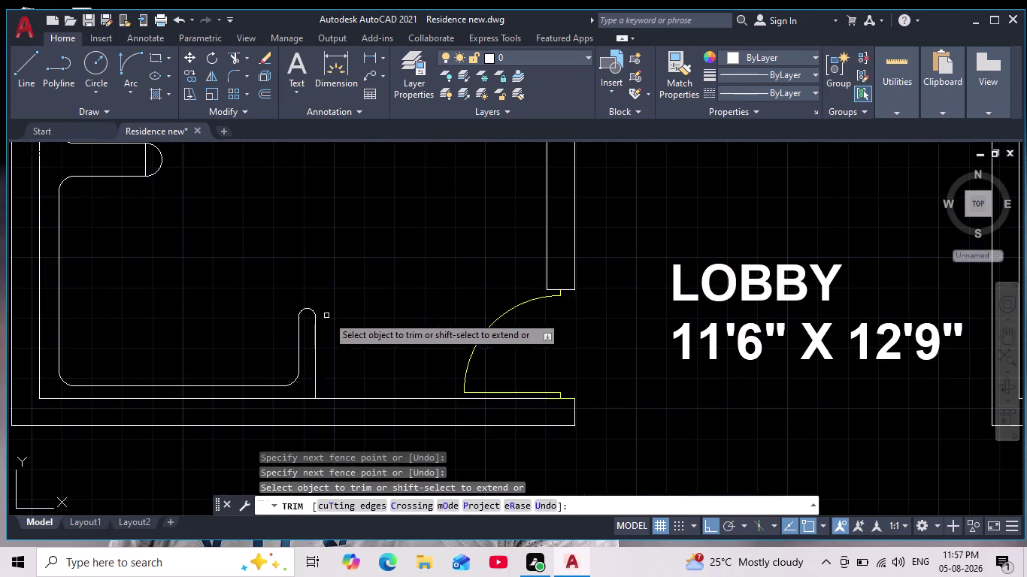
middle_drag(346, 306, 398, 388)
scroll(up, 3)
drag(141, 220, 168, 216)
scroll(down, 3)
middle_drag(303, 294, 306, 396)
scroll(down, 3)
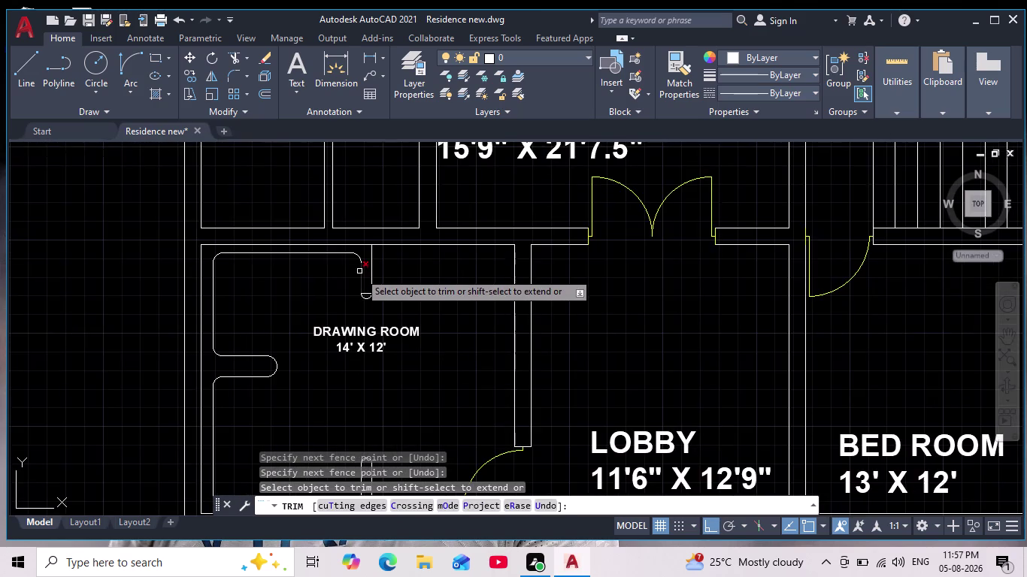
scroll(up, 3)
drag(373, 305, 360, 370)
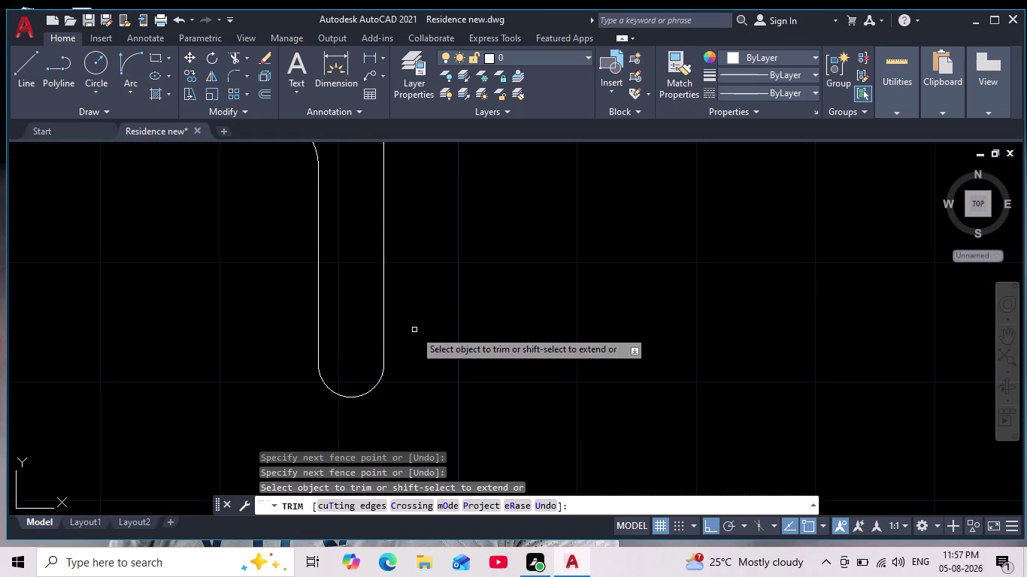
key(Escape)
key(Escape)
Zoom out and pan to center the Drawing Room in view.
scroll(down, 3)
scroll(down, 3)
middle_drag(494, 374, 383, 296)
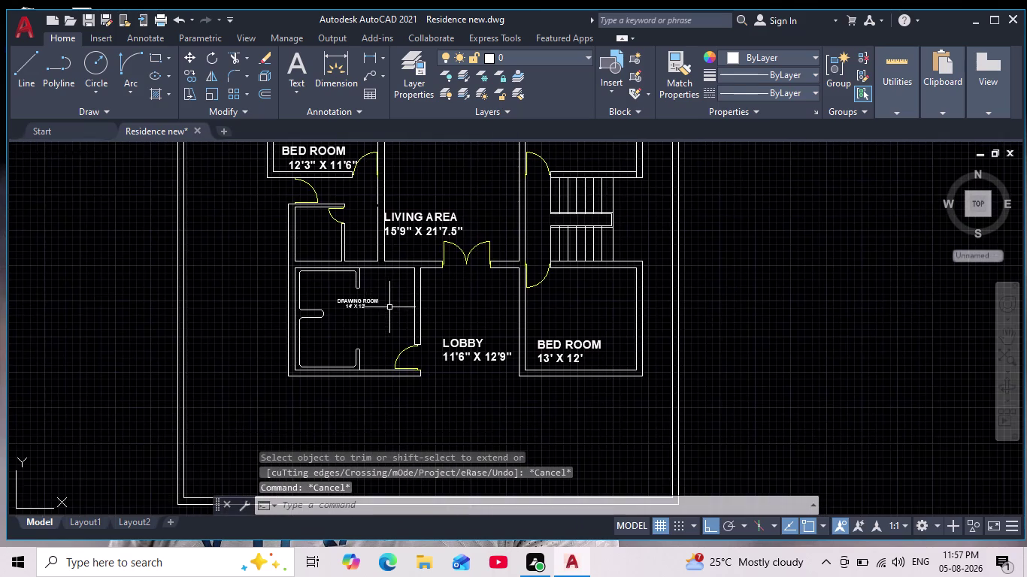
scroll(down, 3)
scroll(up, 3)
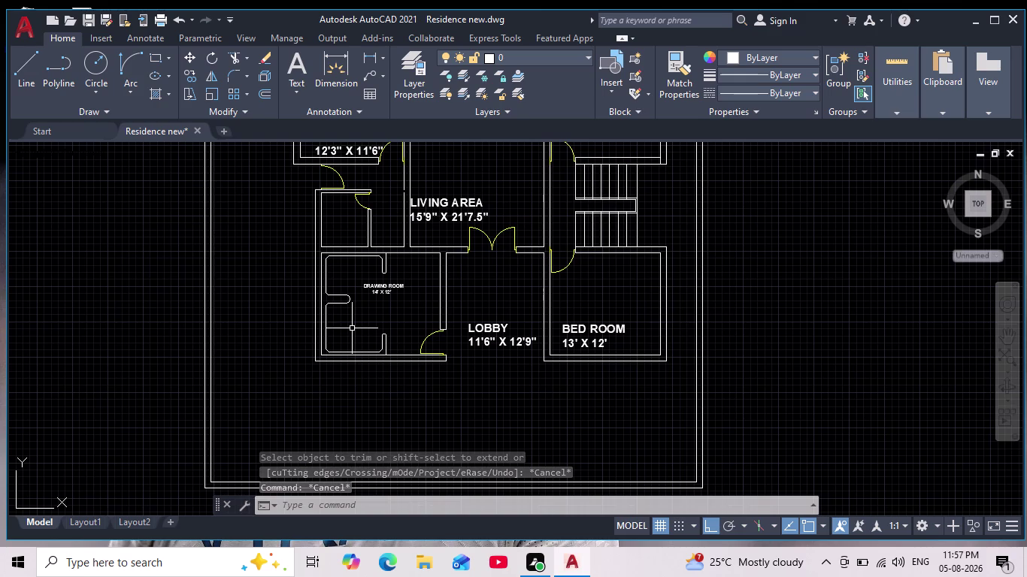
scroll(down, 3)
scroll(up, 3)
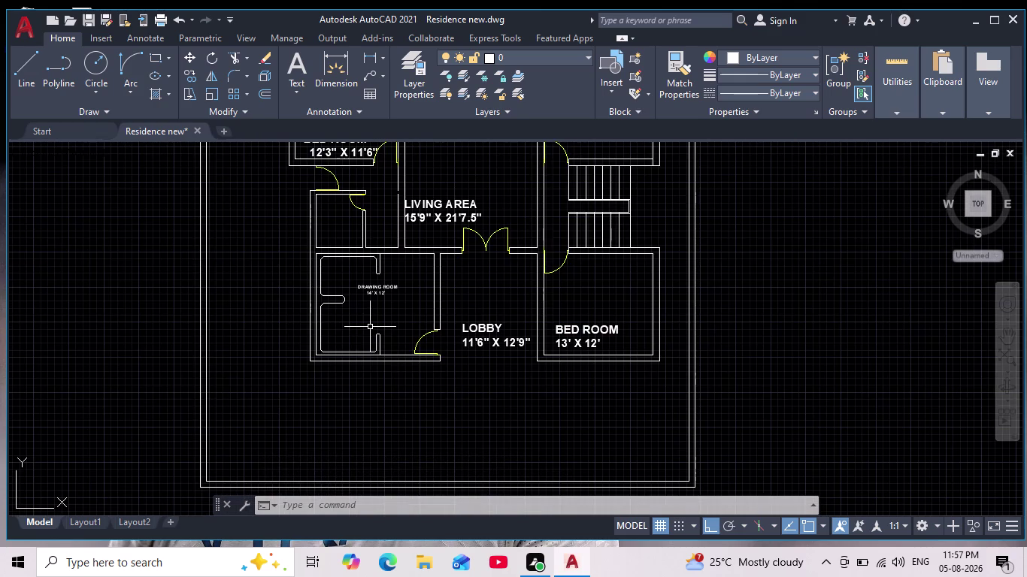
scroll(up, 3)
middle_drag(374, 314, 330, 312)
scroll(down, 3)
scroll(up, 3)
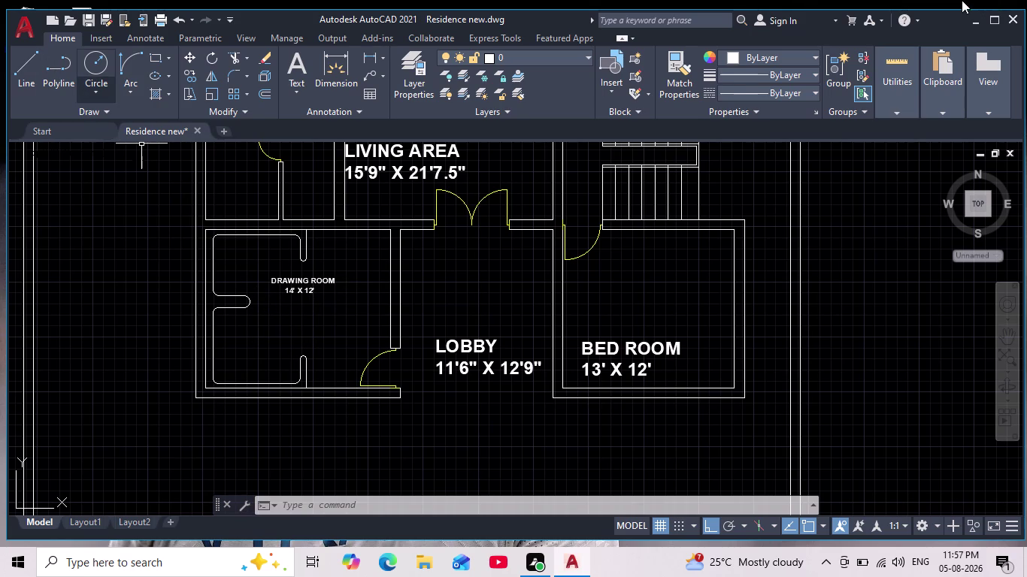
Draw the sofa's first inner edge line, running down to the middle arm.
click(27, 68)
scroll(up, 3)
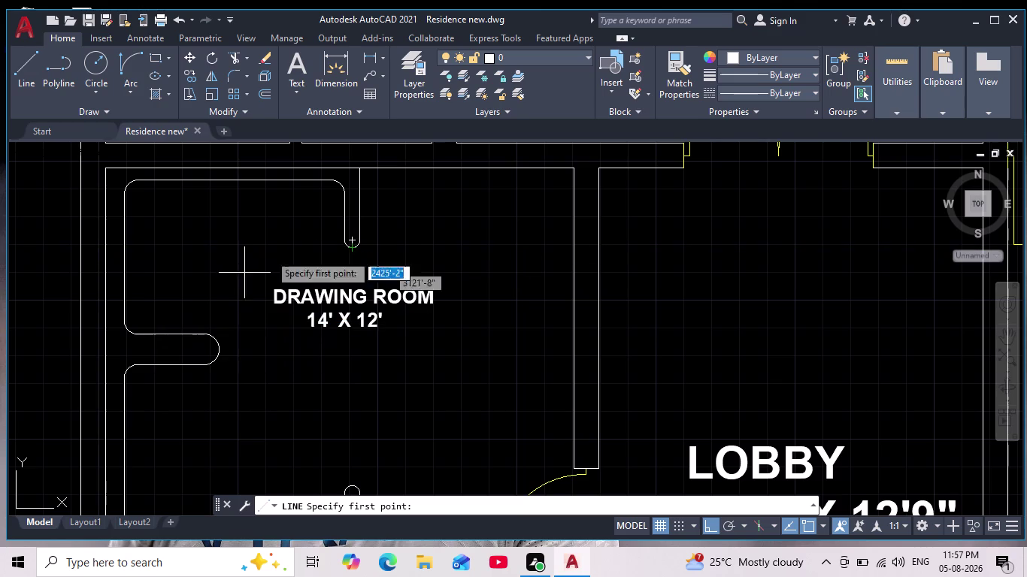
scroll(up, 3)
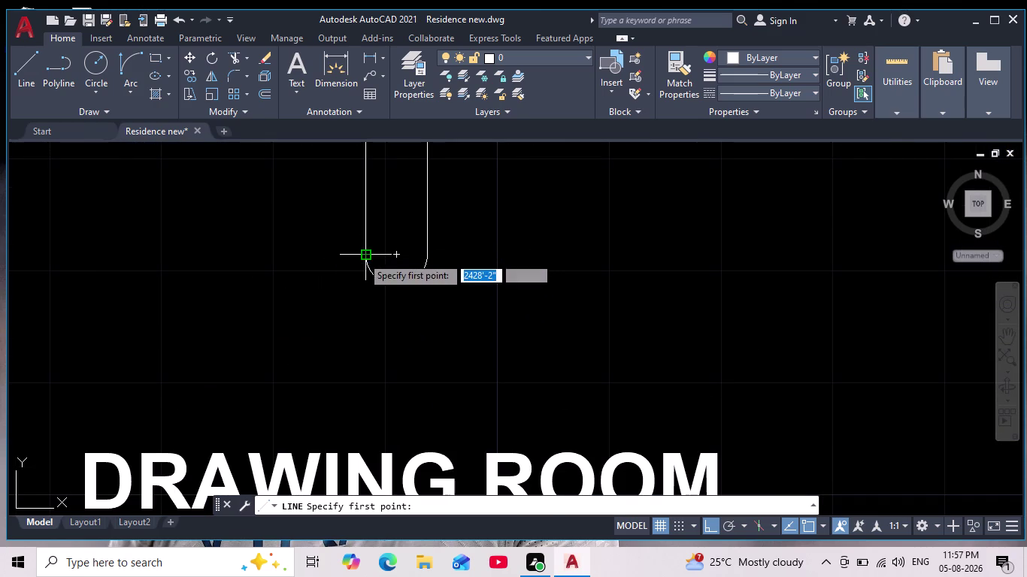
click(362, 256)
scroll(down, 3)
middle_click(321, 224)
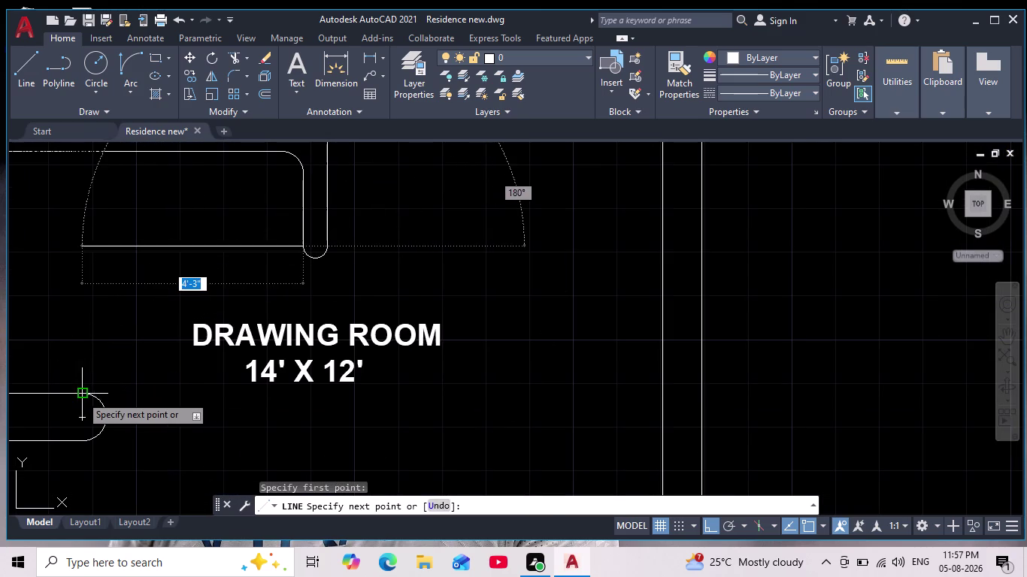
click(83, 250)
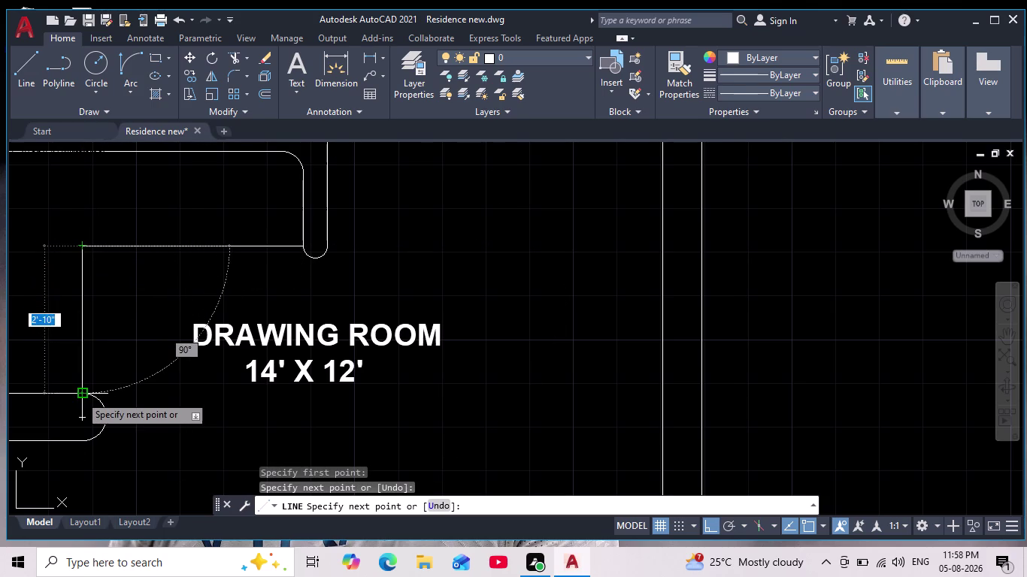
click(82, 393)
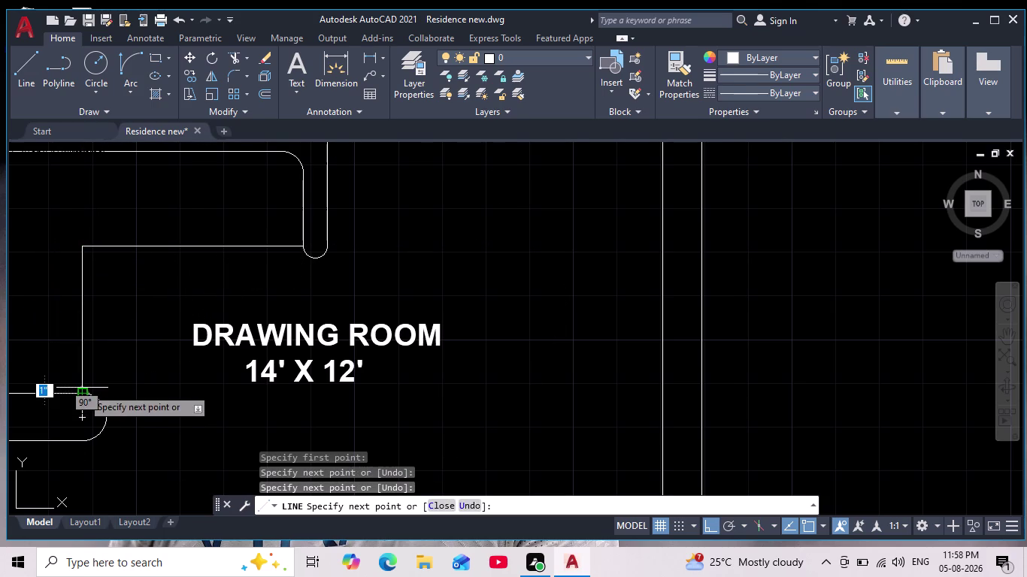
key(space)
scroll(down, 3)
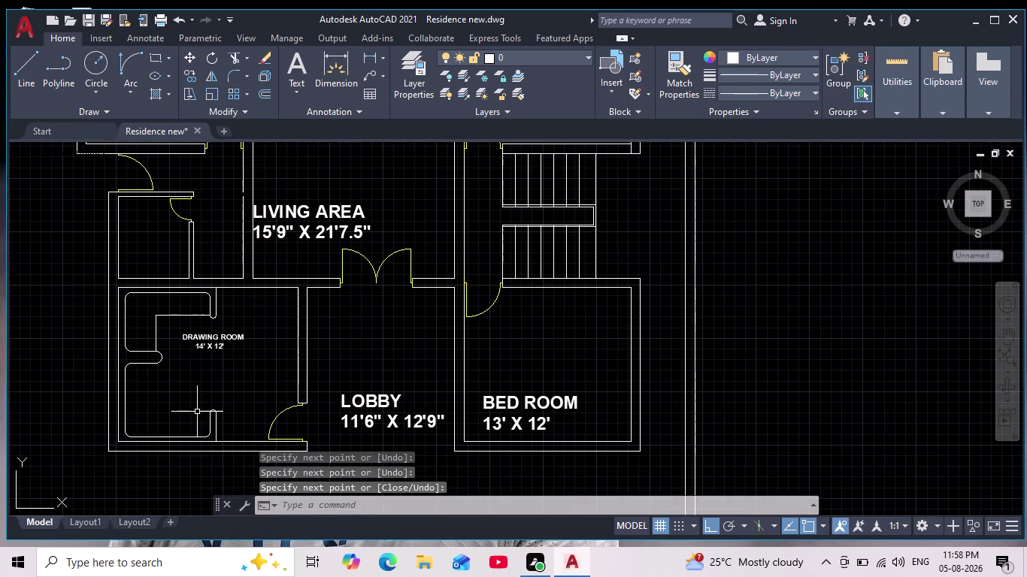
scroll(up, 3)
Draw a horizontal inner edge line from the sofa edge across to the right arm.
key(space)
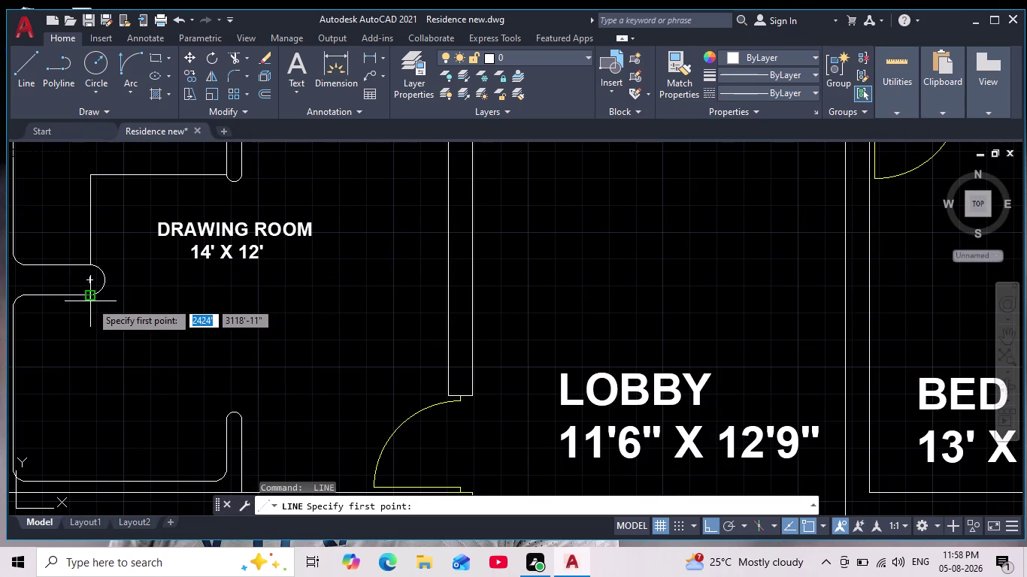
click(90, 299)
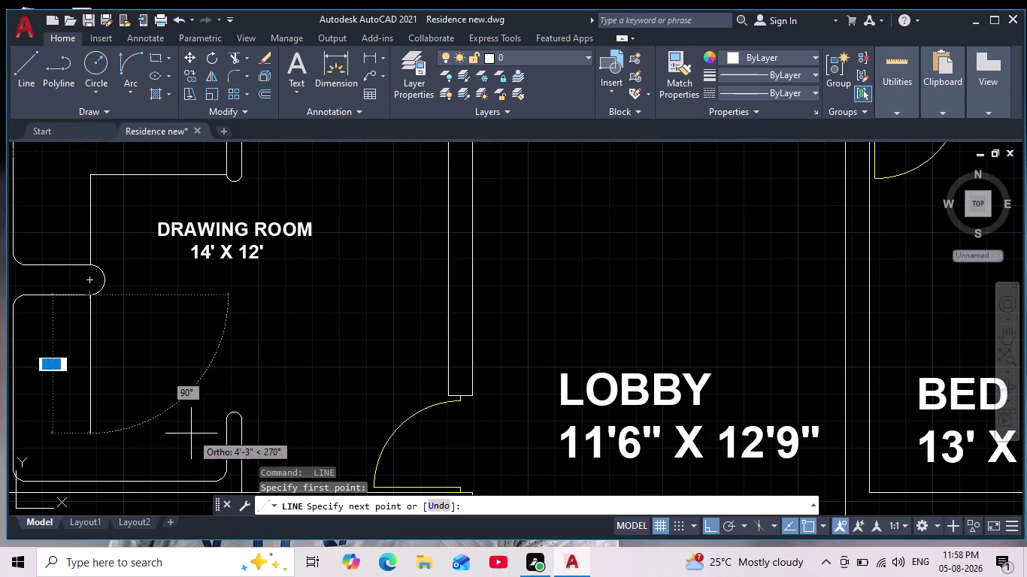
scroll(up, 3)
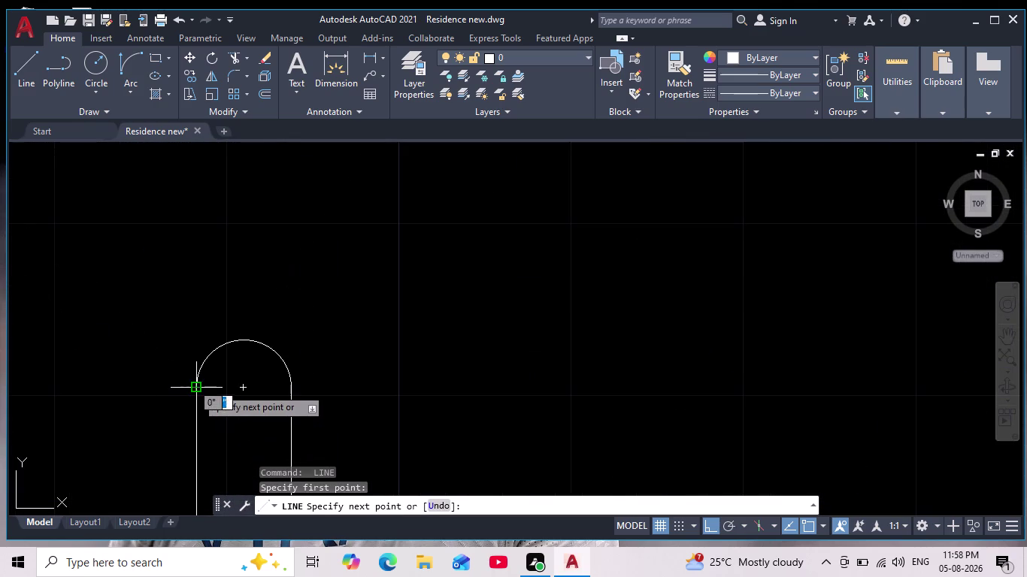
scroll(down, 3)
scroll(down, 3)
middle_drag(193, 386, 459, 337)
click(247, 338)
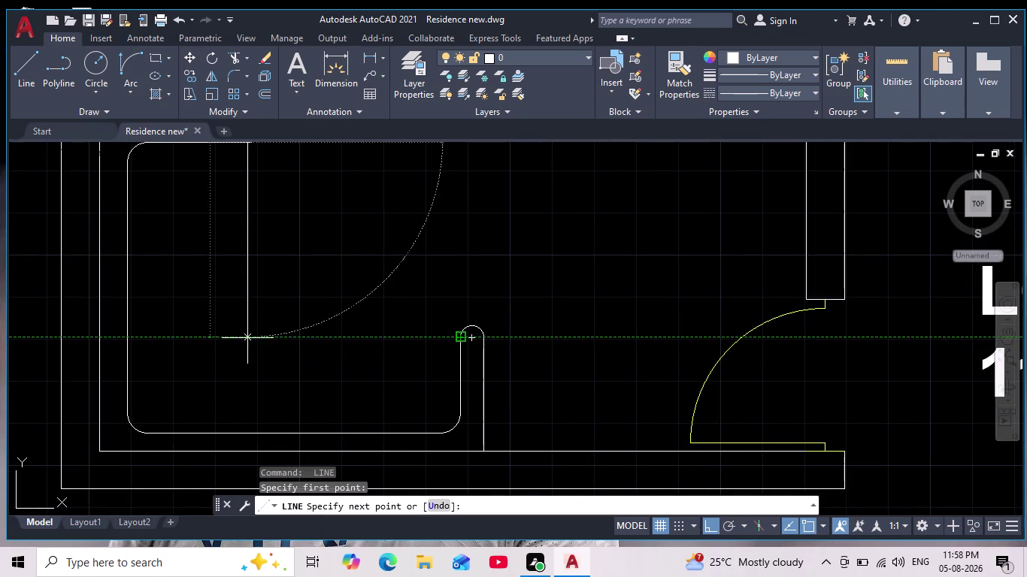
click(461, 342)
key(space)
scroll(down, 3)
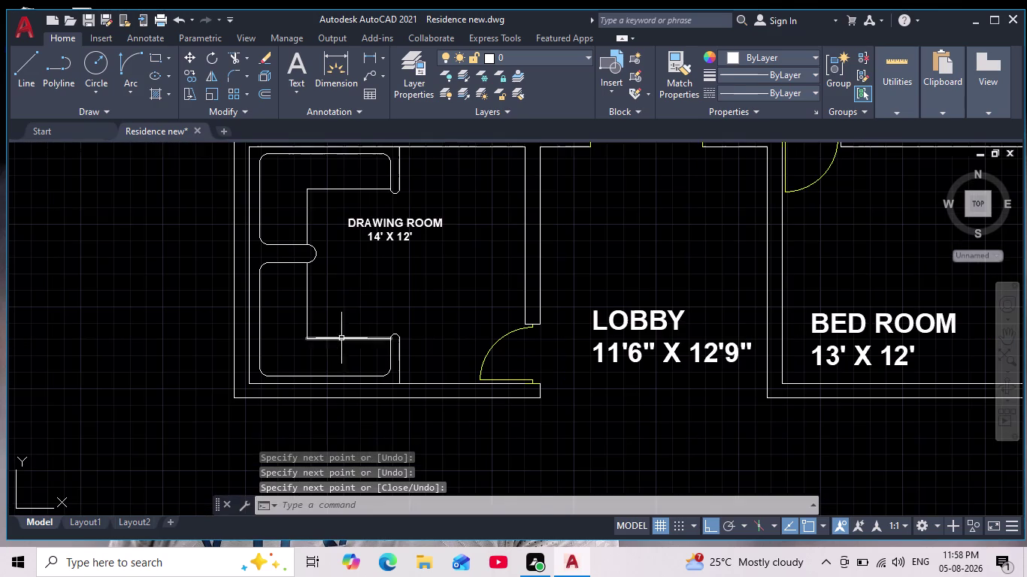
click(232, 70)
scroll(up, 3)
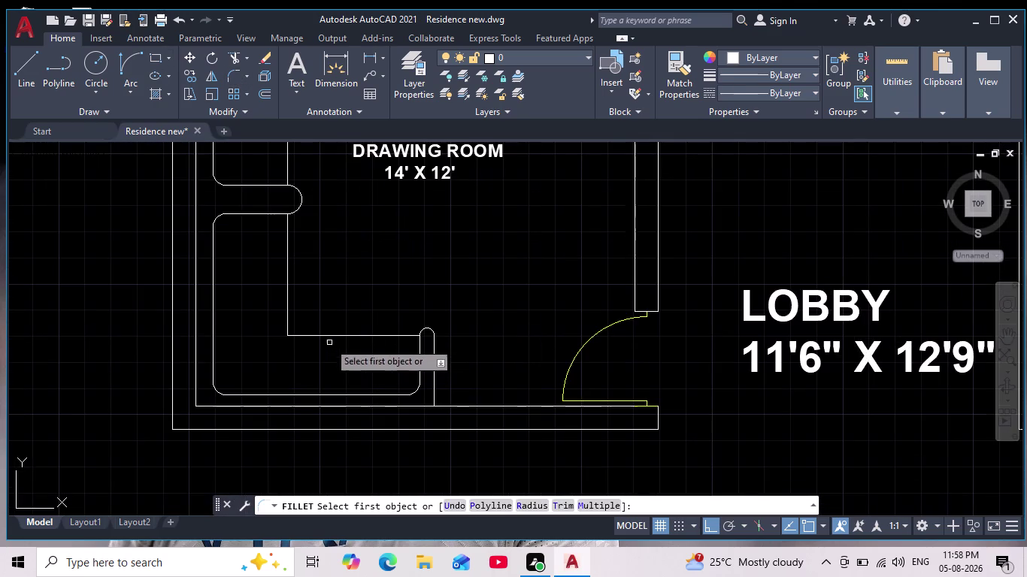
Fillet the new inner sofa line with its adjoining line to round the lower corner.
click(321, 337)
click(287, 302)
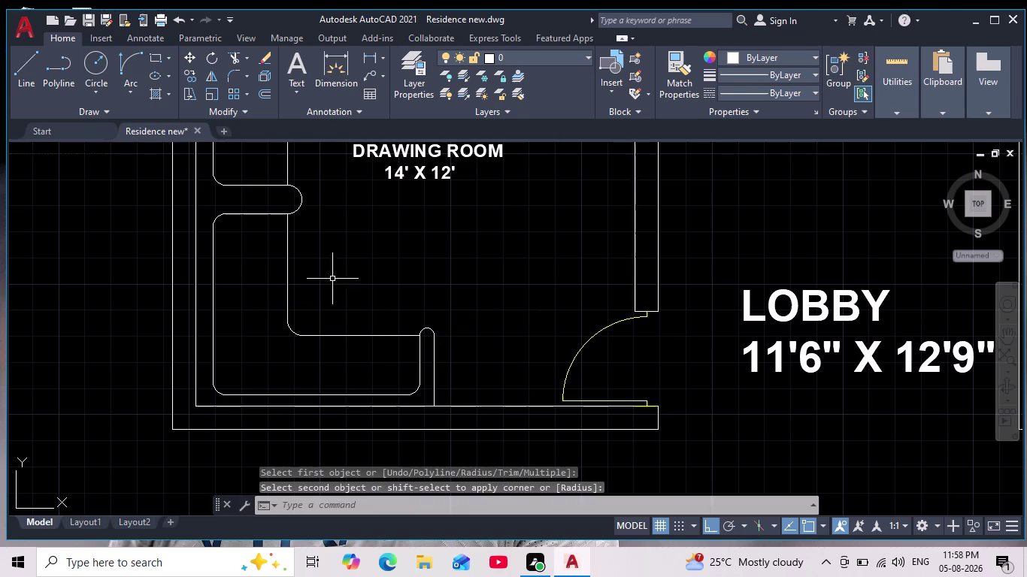
middle_drag(340, 275, 316, 380)
scroll(down, 3)
scroll(up, 3)
Fillet the upper inner sofa corner and exit the command.
key(space)
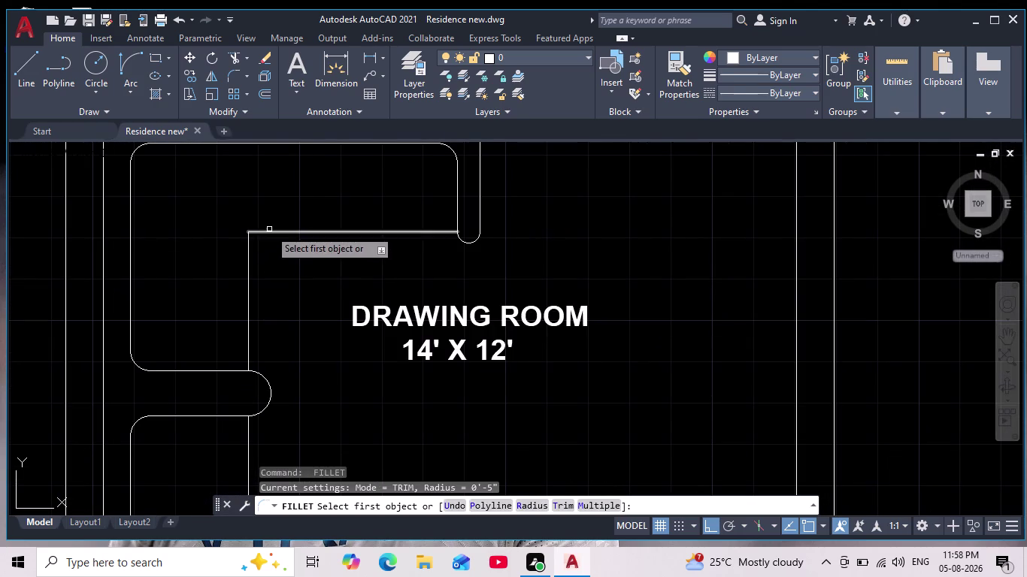
click(269, 233)
click(248, 254)
scroll(down, 3)
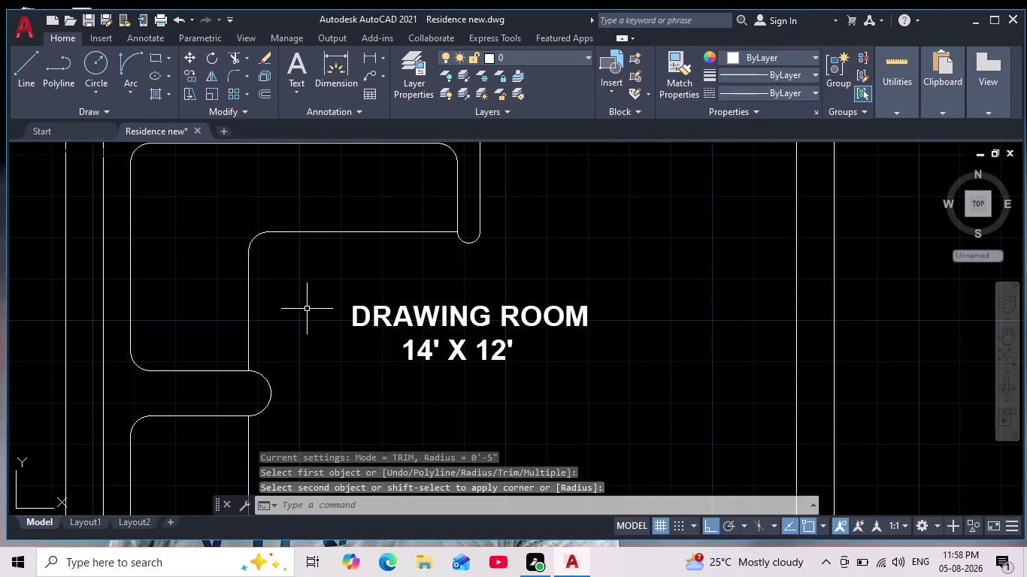
key(Escape)
key(Escape)
Pan out to view the whole plan and select the DRAWING ROOM label.
scroll(down, 3)
scroll(down, 3)
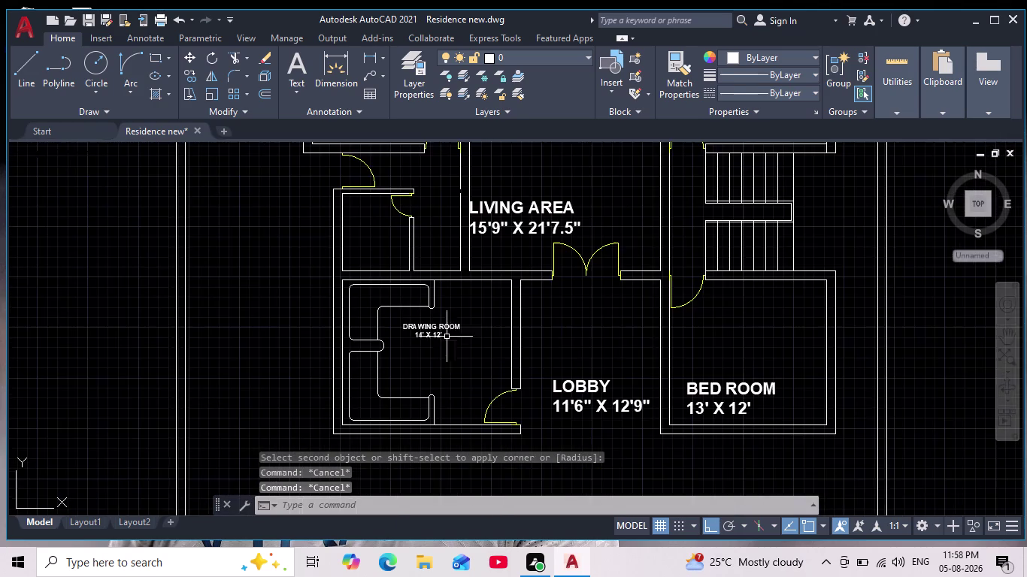
middle_drag(459, 343, 402, 322)
scroll(down, 3)
scroll(up, 3)
key(Escape)
key(Escape)
key(Escape)
key(Escape)
key(Escape)
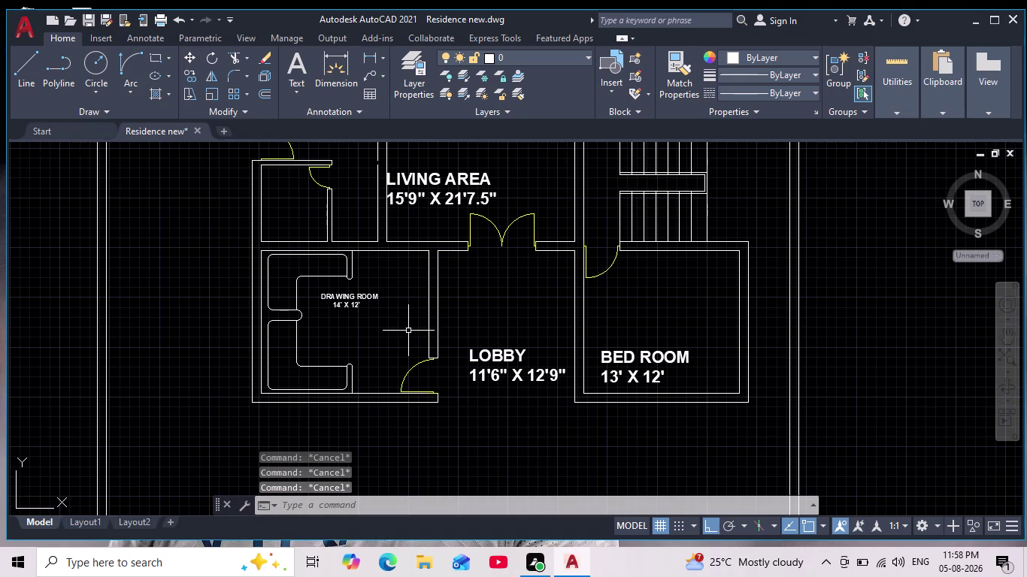
key(Escape)
key(Escape)
key(Escape)
scroll(up, 3)
click(331, 245)
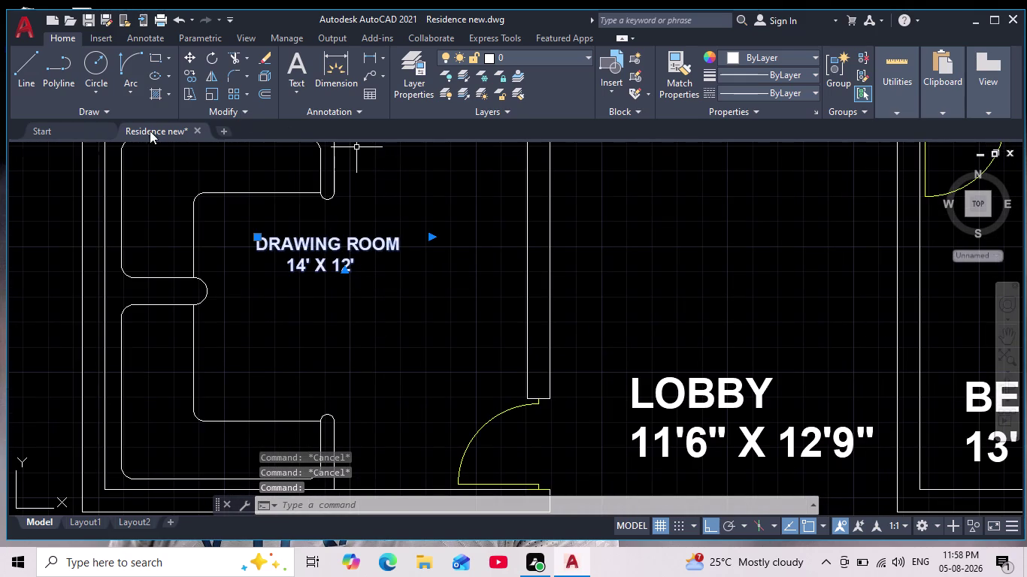
Move the DRAWING ROOM label to the right within the room.
click(182, 50)
drag(323, 254, 330, 253)
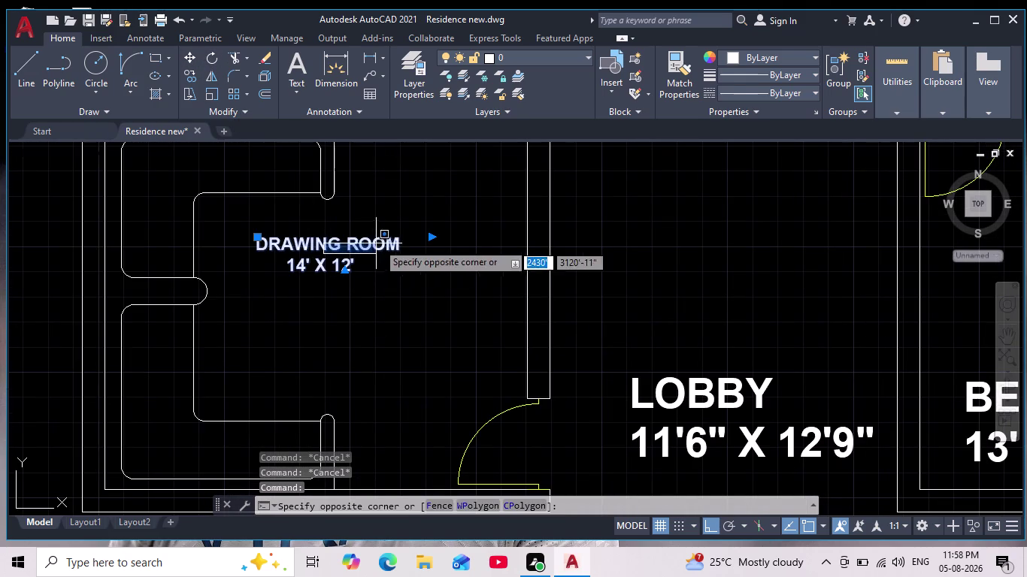
key(Escape)
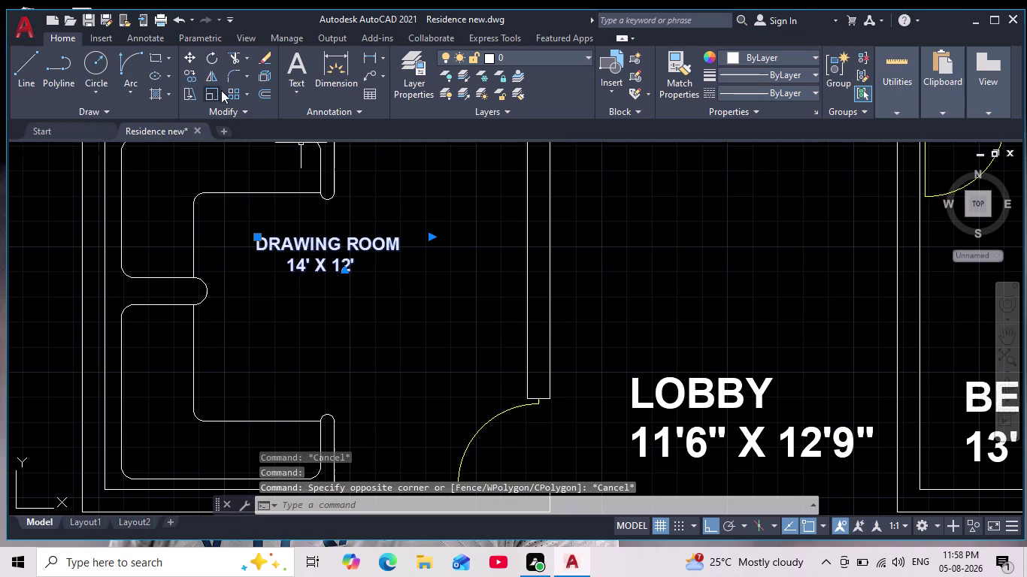
click(191, 53)
scroll(down, 3)
scroll(up, 3)
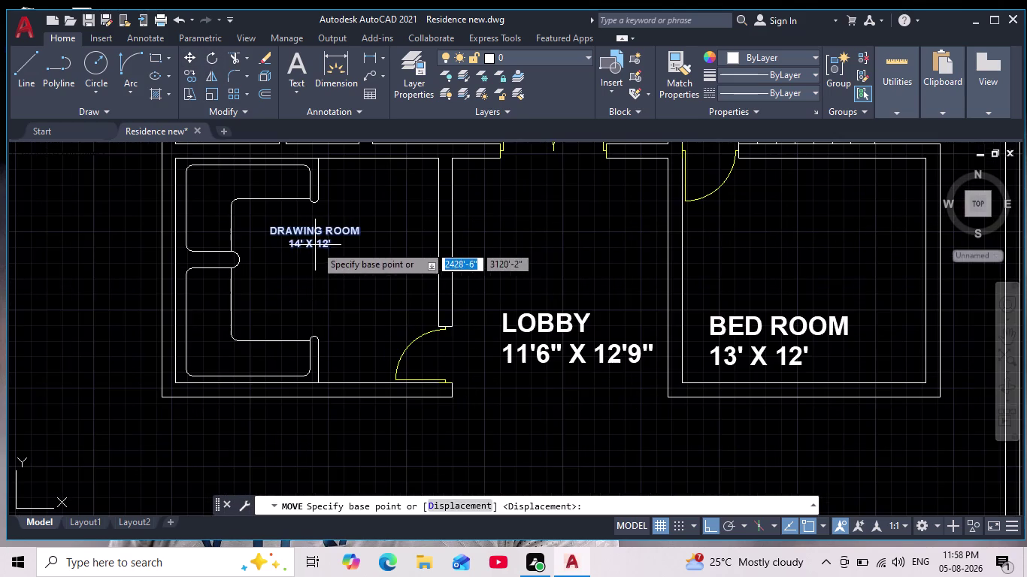
drag(315, 235, 375, 214)
key(Escape)
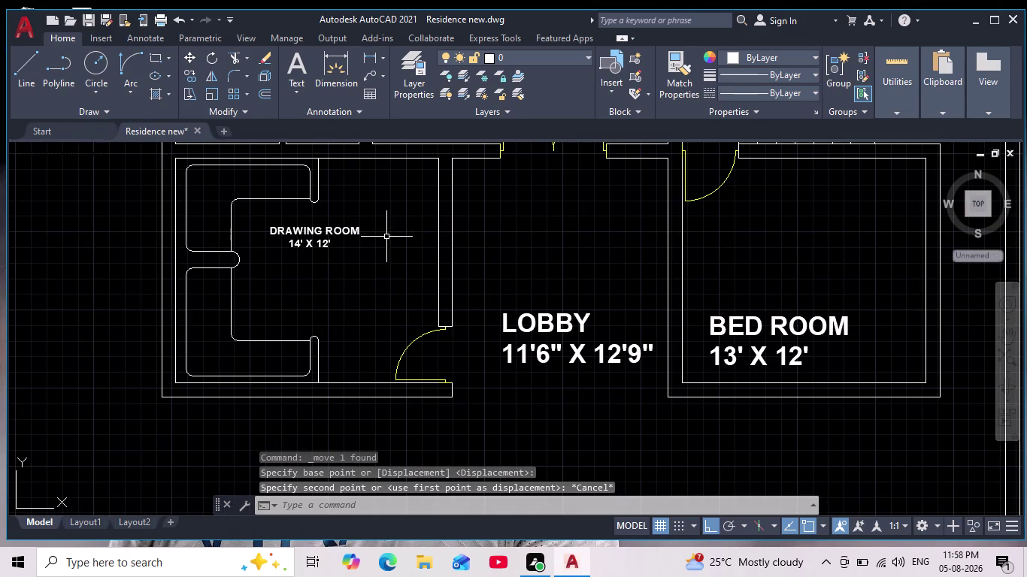
click(315, 233)
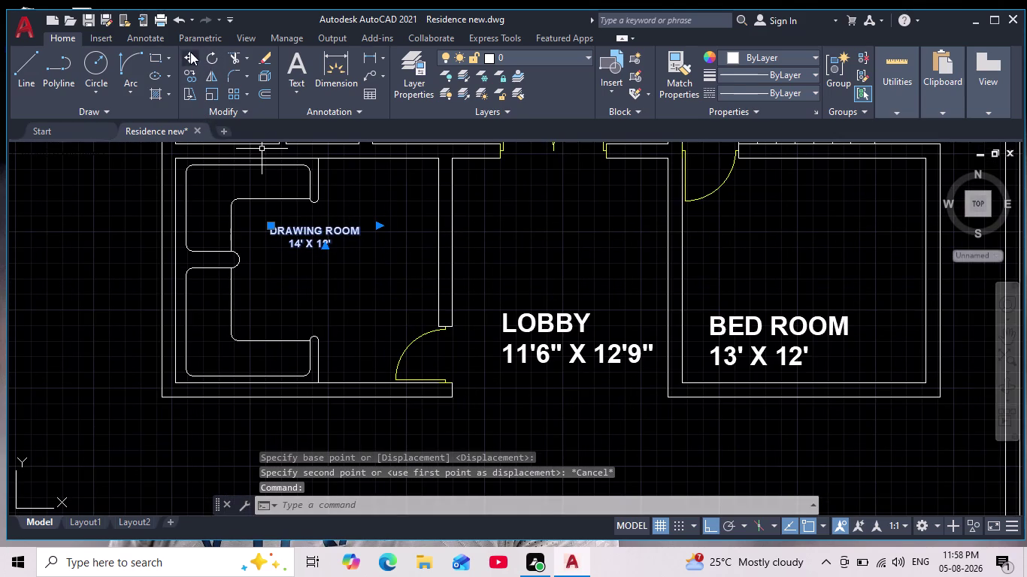
click(189, 58)
drag(313, 233, 327, 229)
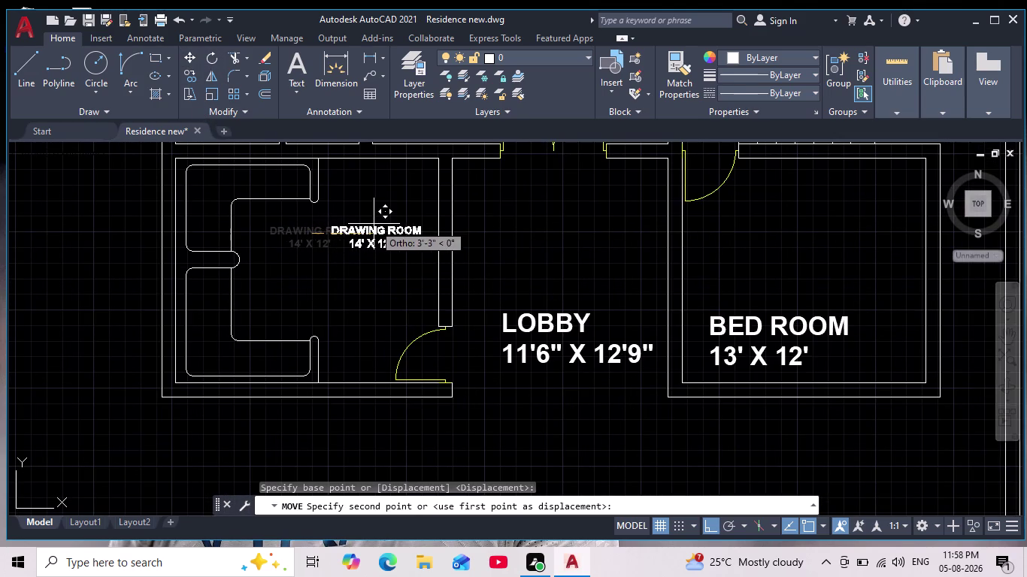
click(374, 224)
key(Escape)
Scale the moved DRAWING ROOM label down to a smaller size.
click(377, 230)
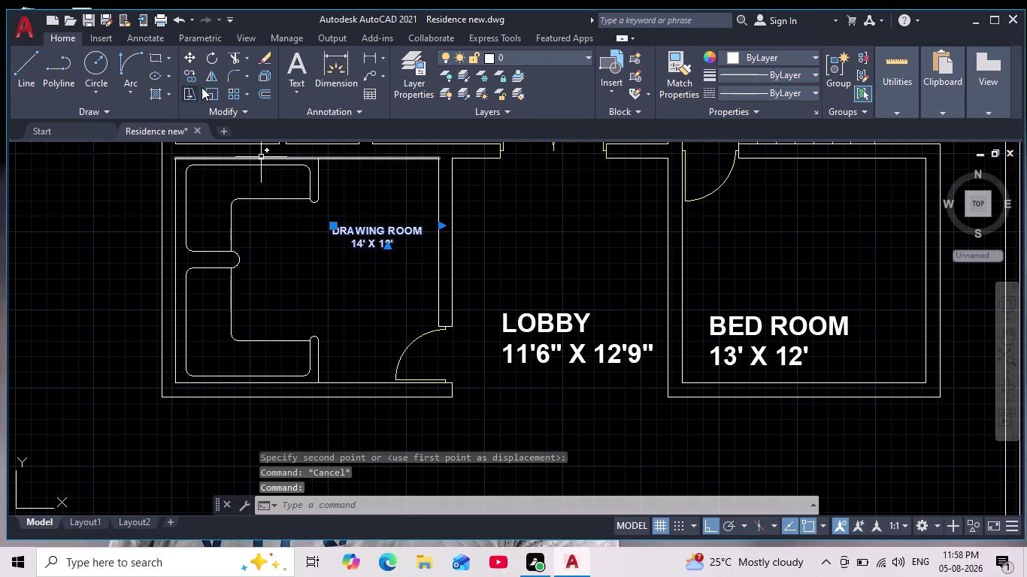
click(214, 92)
click(366, 237)
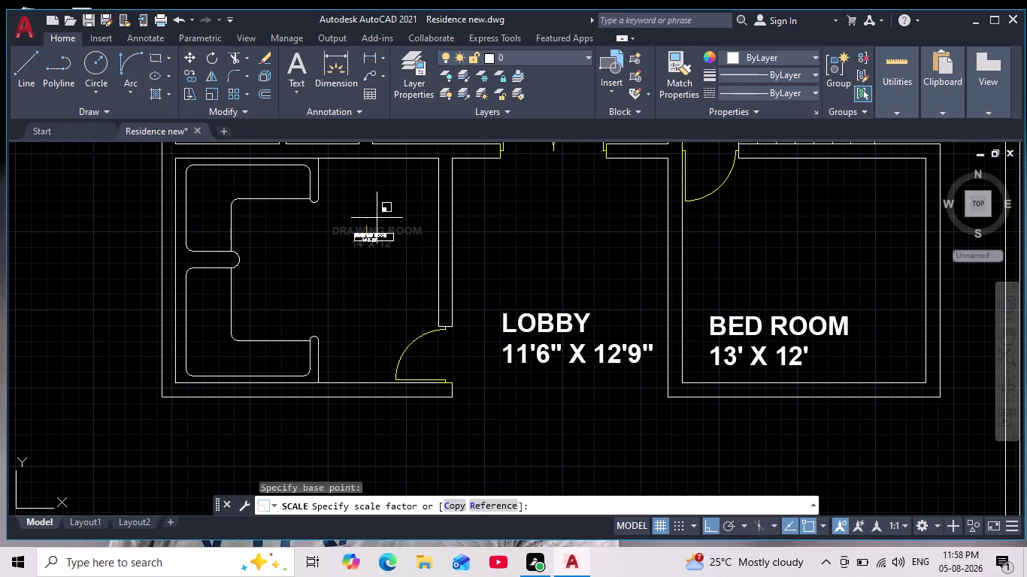
click(403, 258)
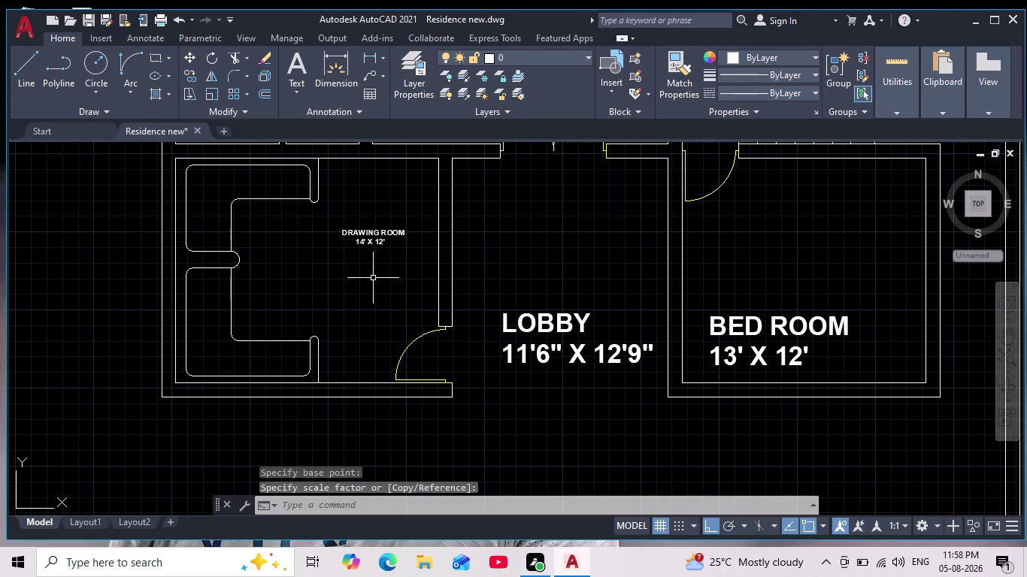
middle_drag(378, 280, 451, 229)
scroll(down, 3)
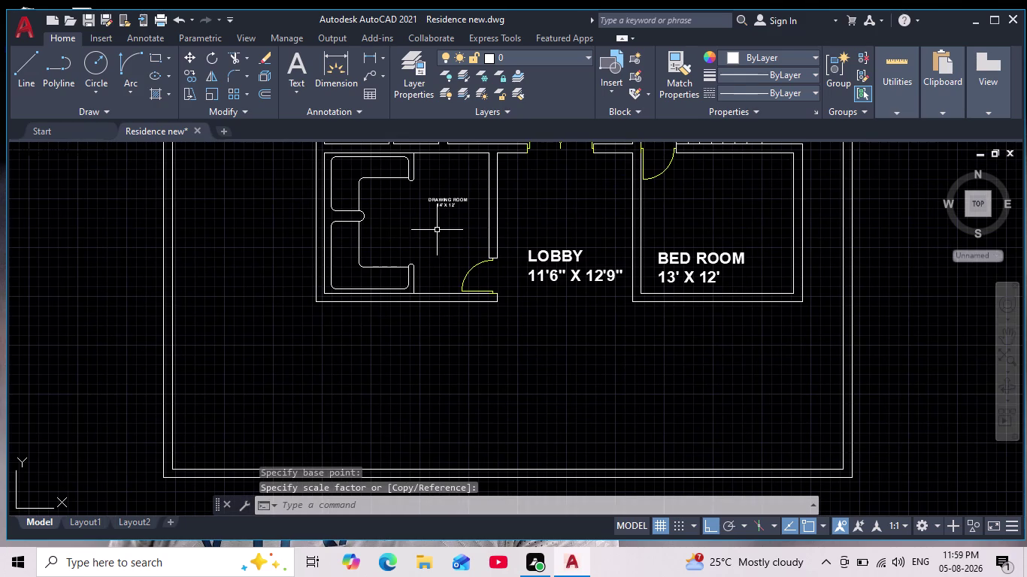
key(Escape)
key(Escape)
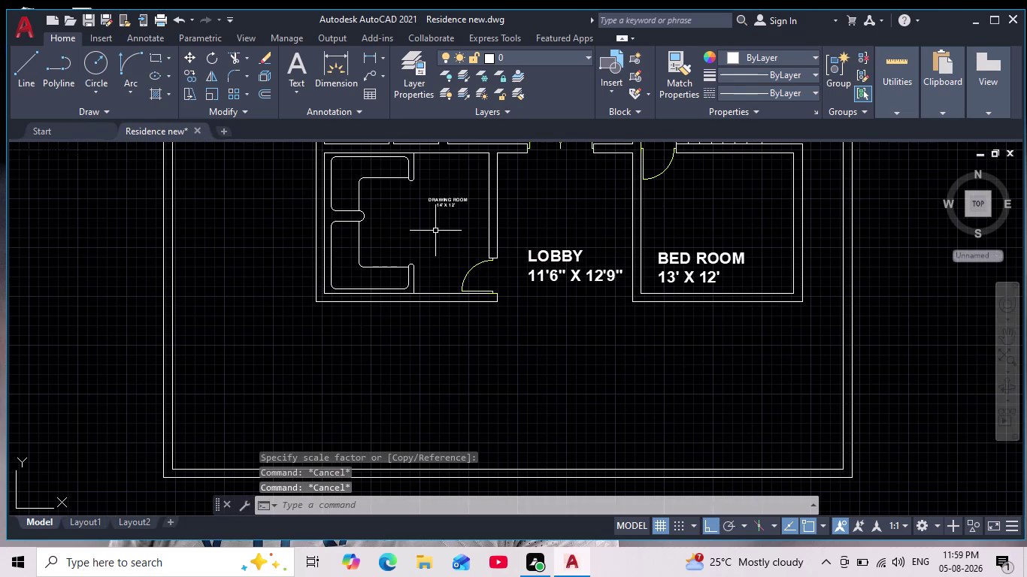
scroll(down, 3)
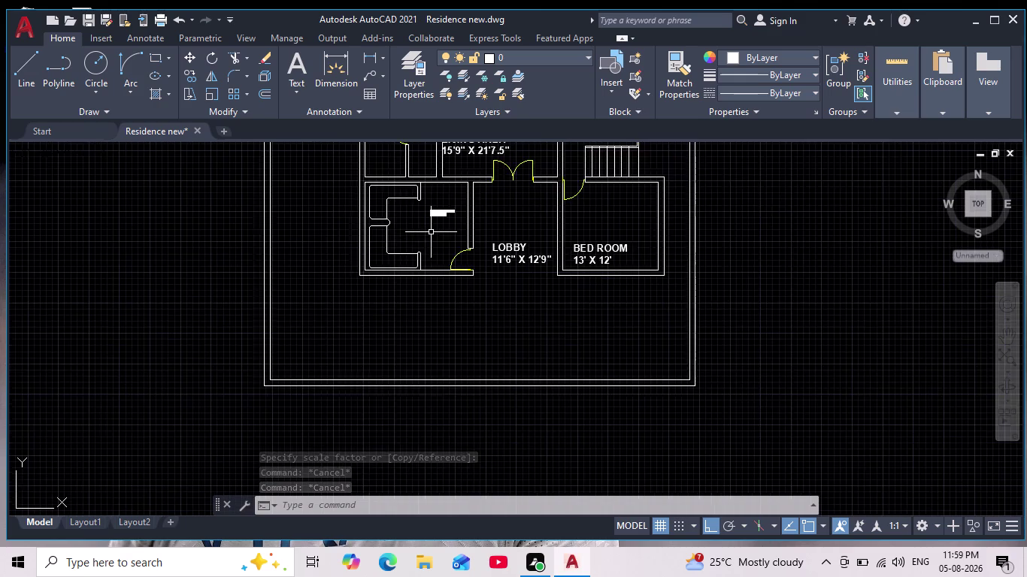
scroll(up, 3)
middle_drag(404, 228, 382, 256)
scroll(down, 3)
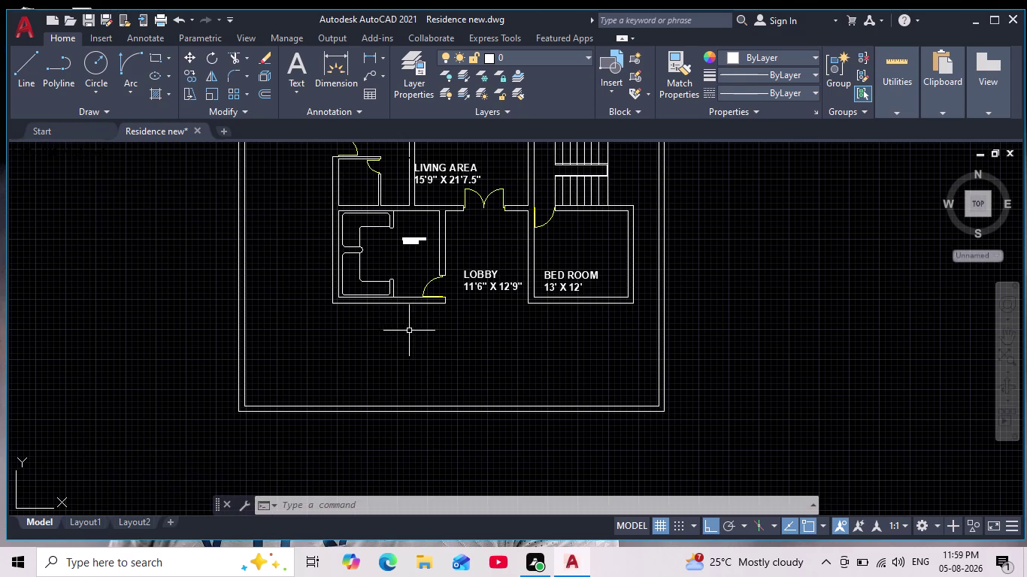
scroll(up, 3)
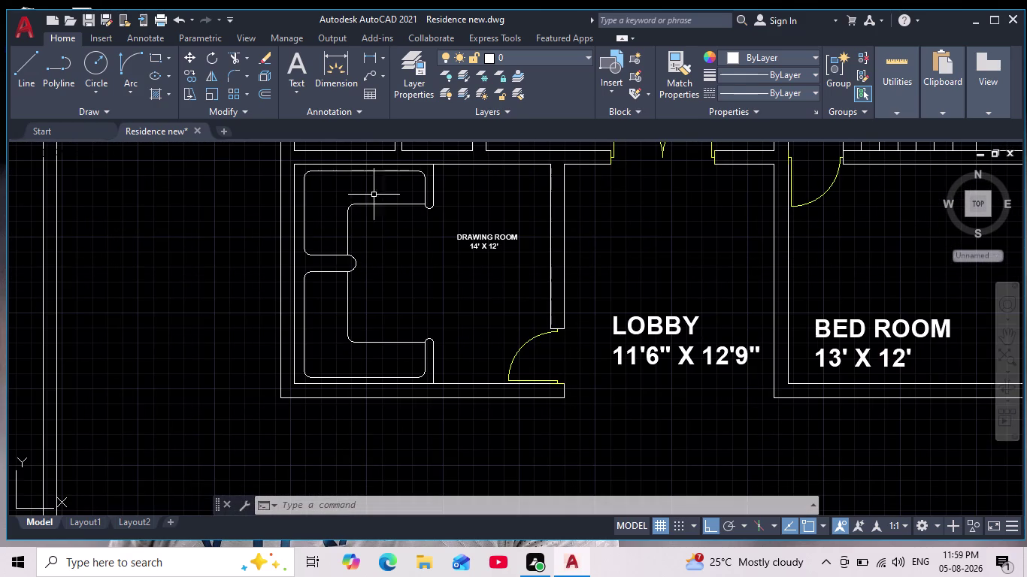
middle_drag(375, 182, 340, 269)
scroll(up, 3)
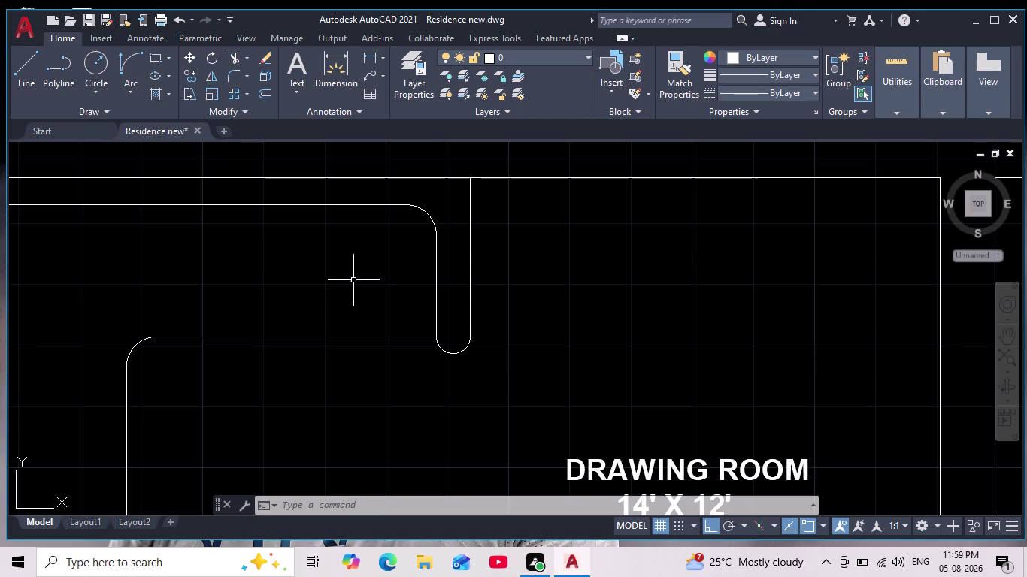
drag(19, 72, 20, 72)
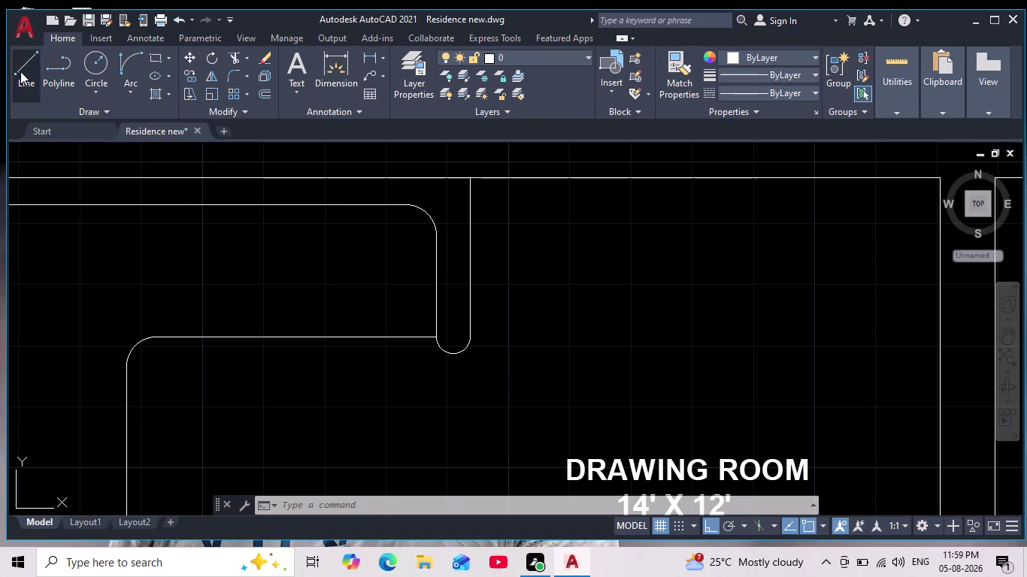
drag(19, 72, 25, 71)
Draw a short horizontal line and a crossing vertical line inside the sofa.
click(312, 249)
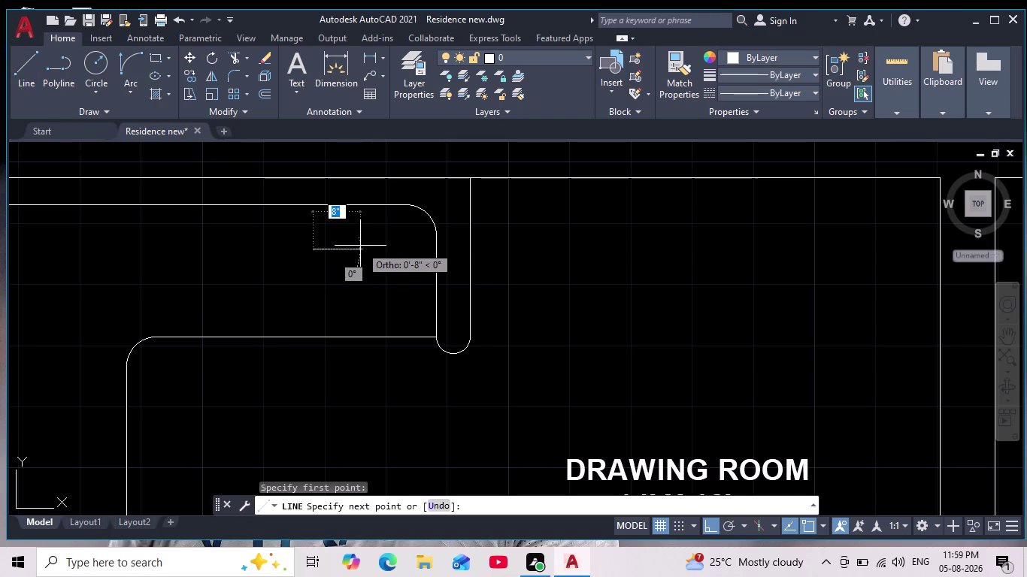
click(364, 248)
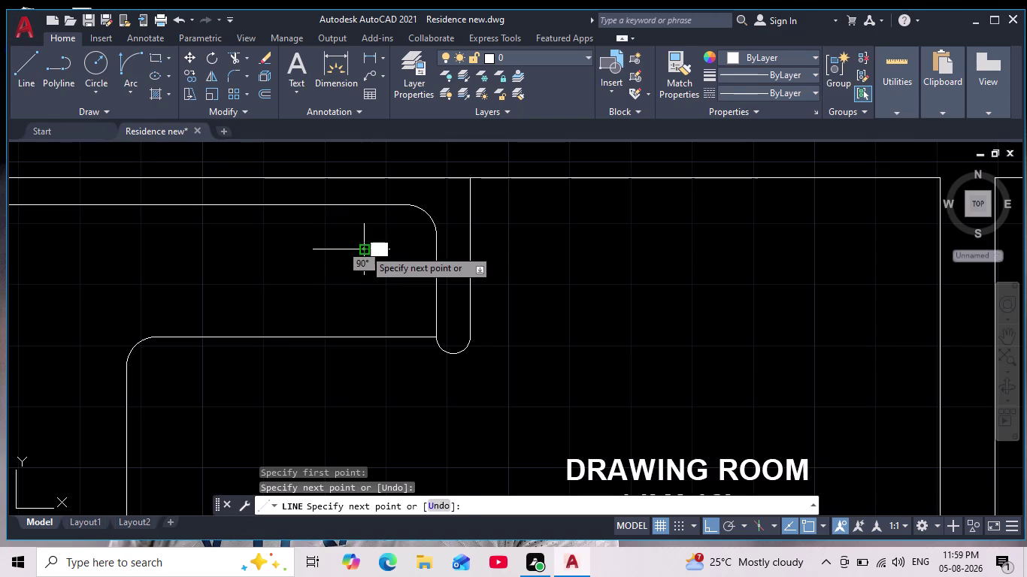
key(space)
click(28, 67)
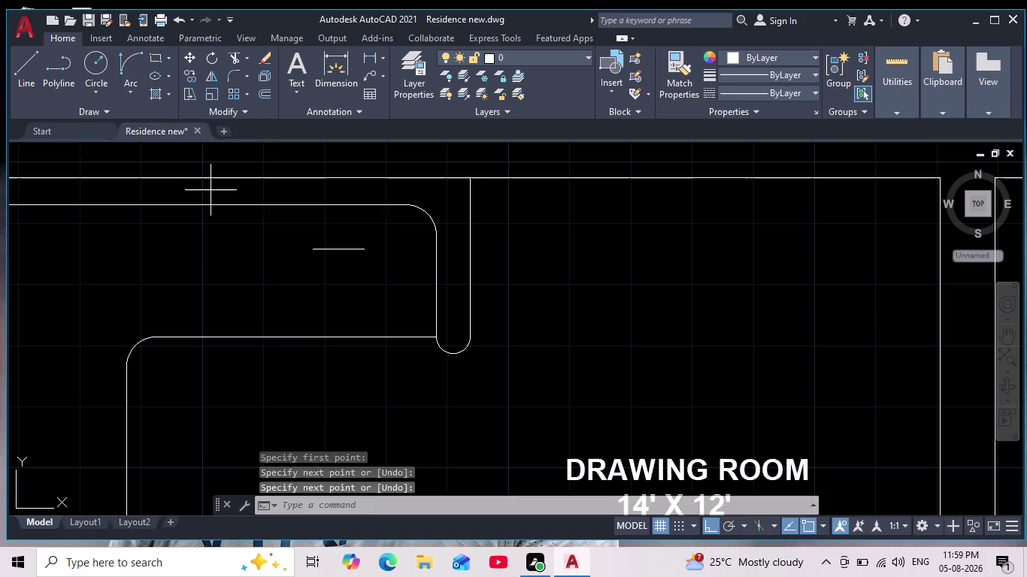
click(334, 230)
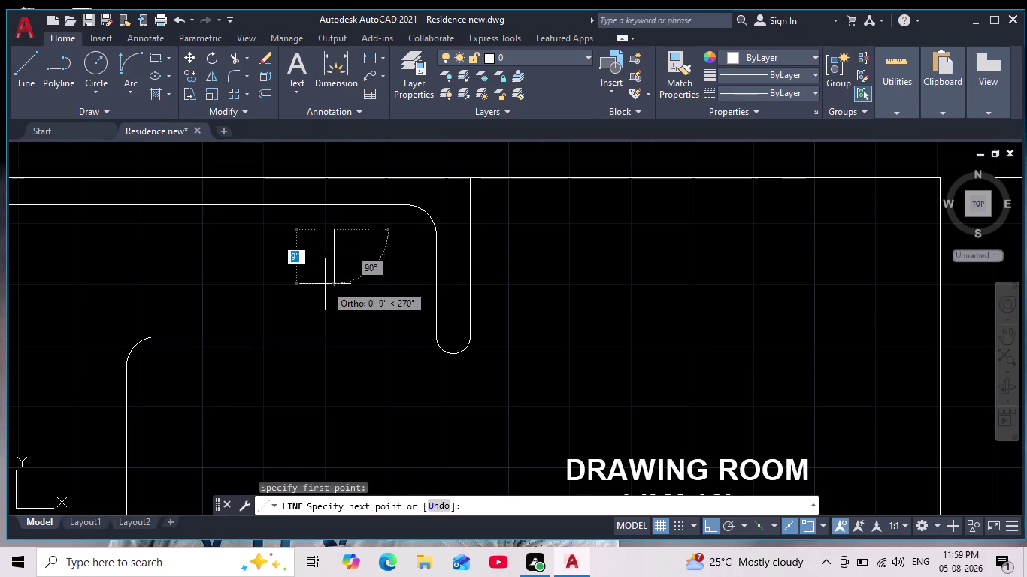
click(330, 269)
key(space)
scroll(up, 3)
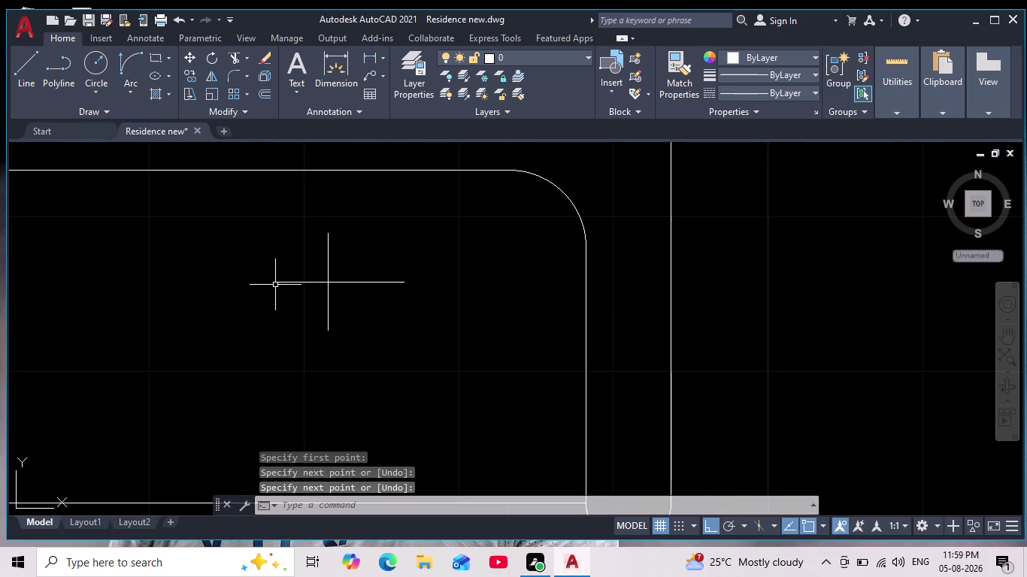
Draw an arc from the horizontal line's left end to the vertical line's top.
click(127, 62)
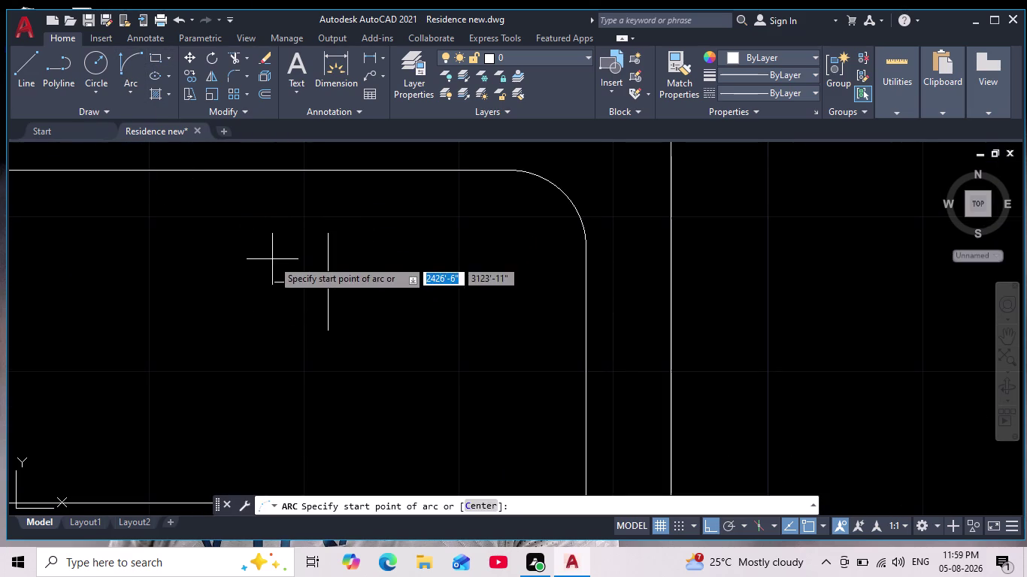
click(273, 281)
click(323, 233)
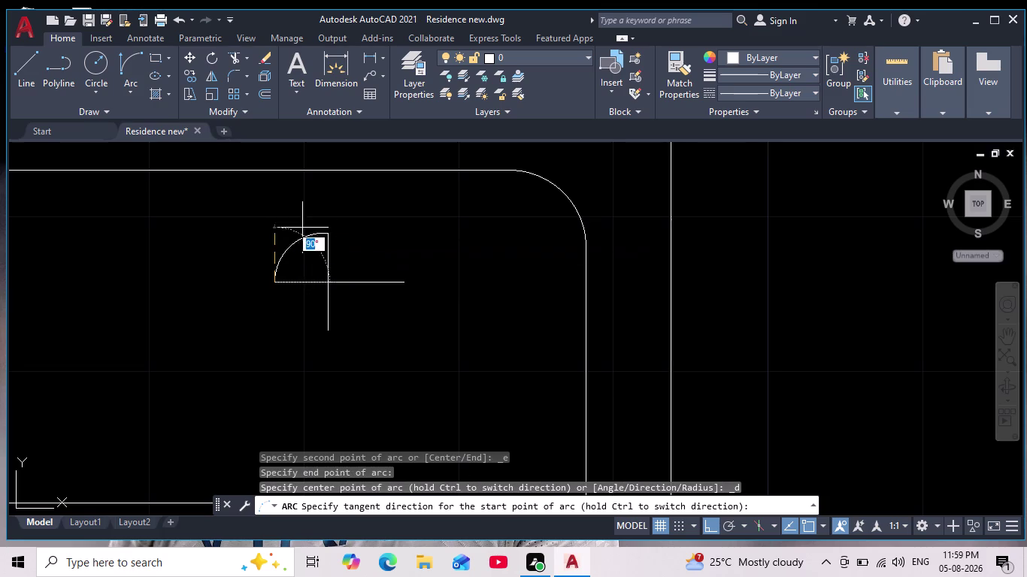
click(388, 318)
Abandon a misplaced arc and restart one at the vertical line's bottom.
key(space)
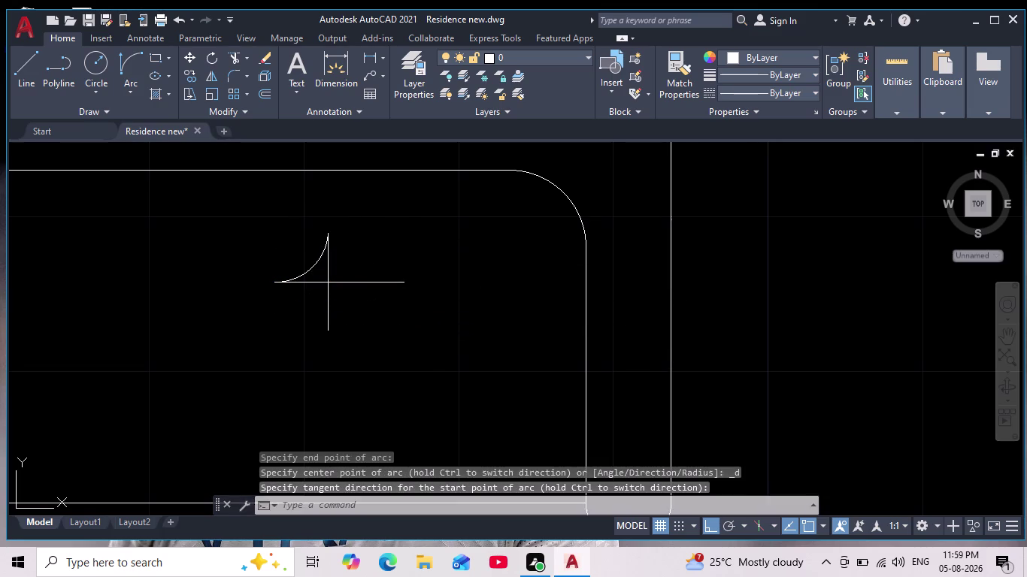
click(326, 336)
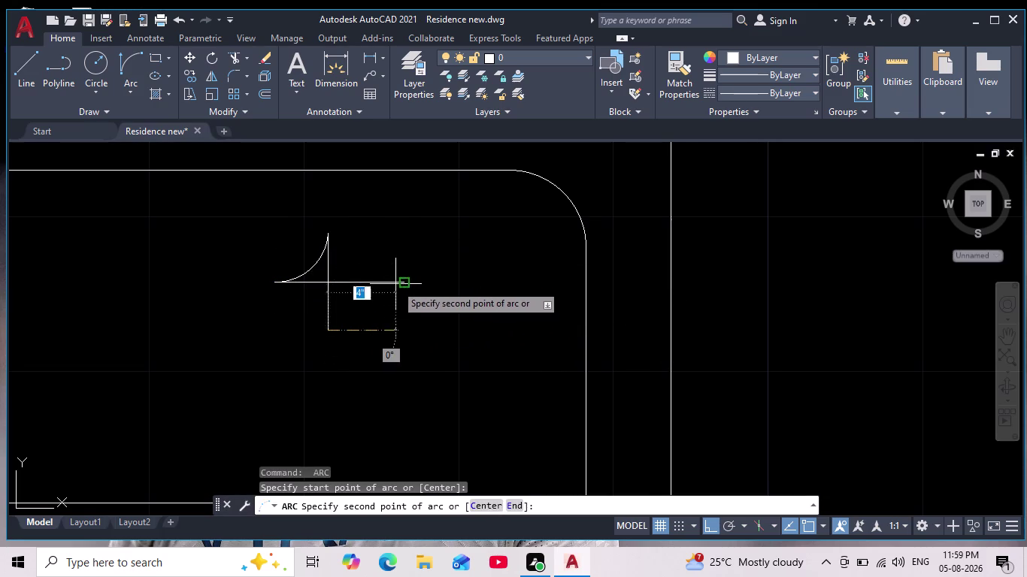
click(405, 272)
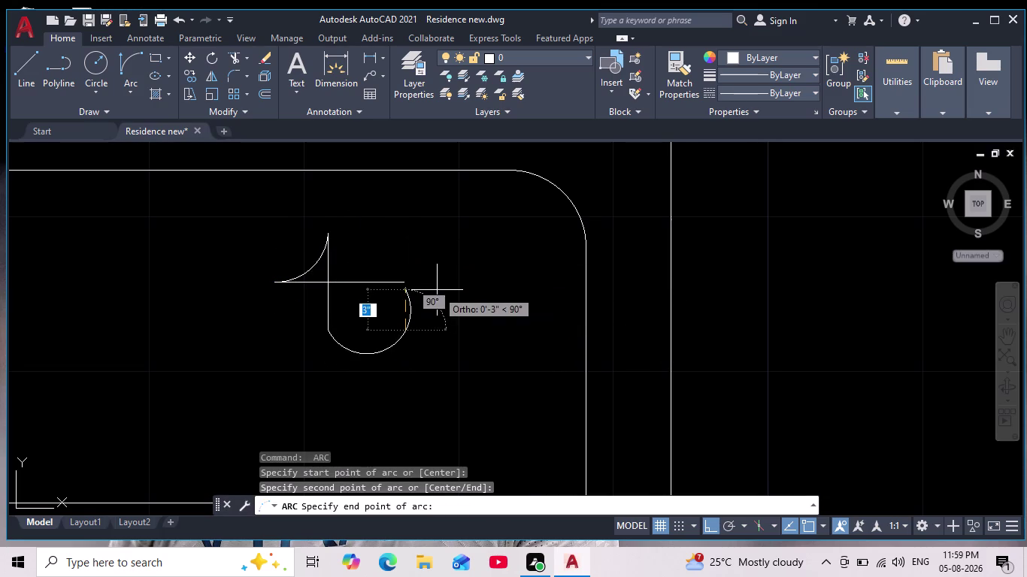
key(Escape)
click(132, 69)
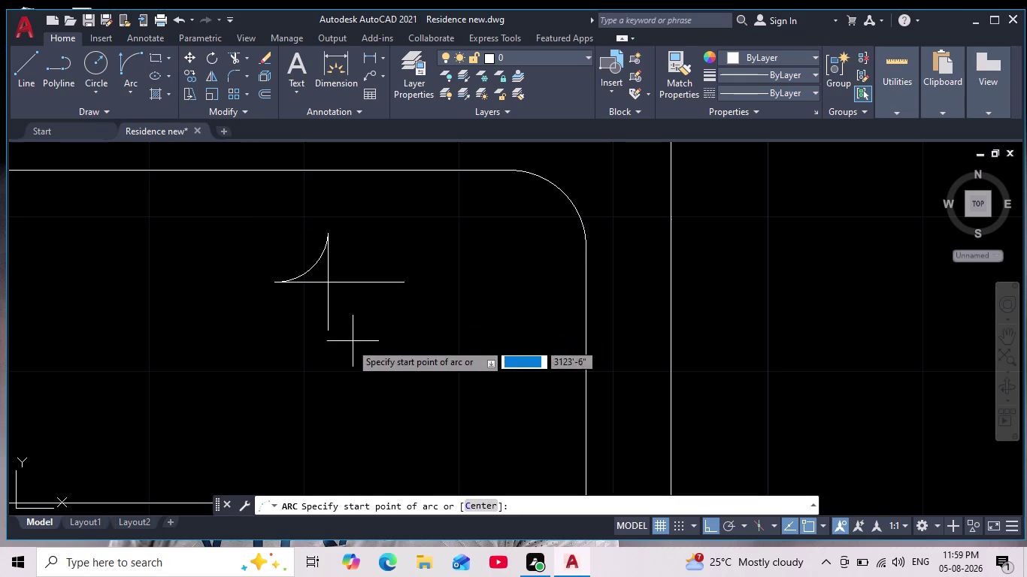
click(329, 330)
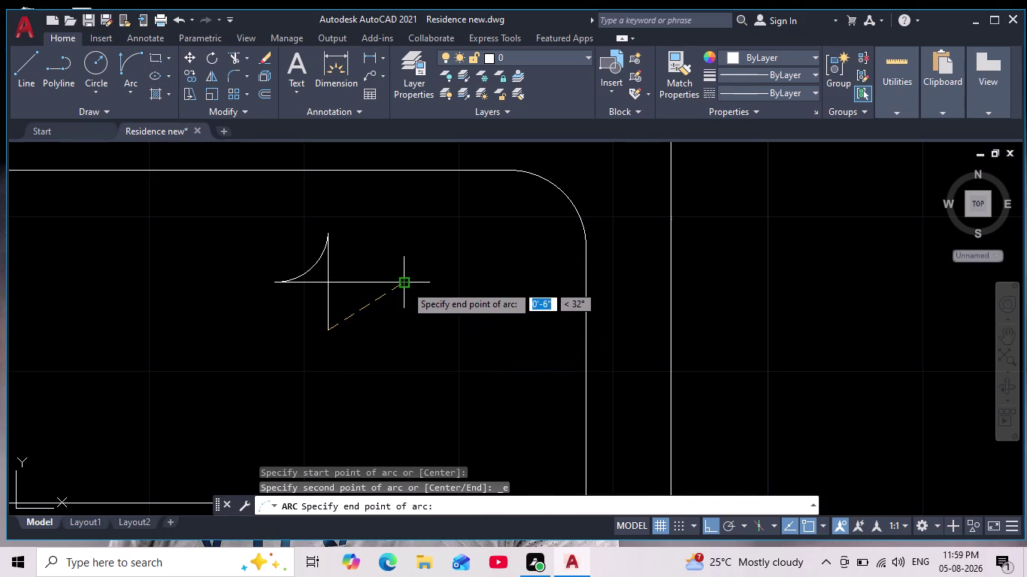
Complete the arc from the vertical line's bottom to the horizontal line's right end.
click(406, 284)
click(330, 255)
middle_drag(313, 344, 359, 344)
scroll(down, 3)
scroll(up, 3)
middle_drag(373, 283, 667, 155)
middle_drag(486, 306, 390, 380)
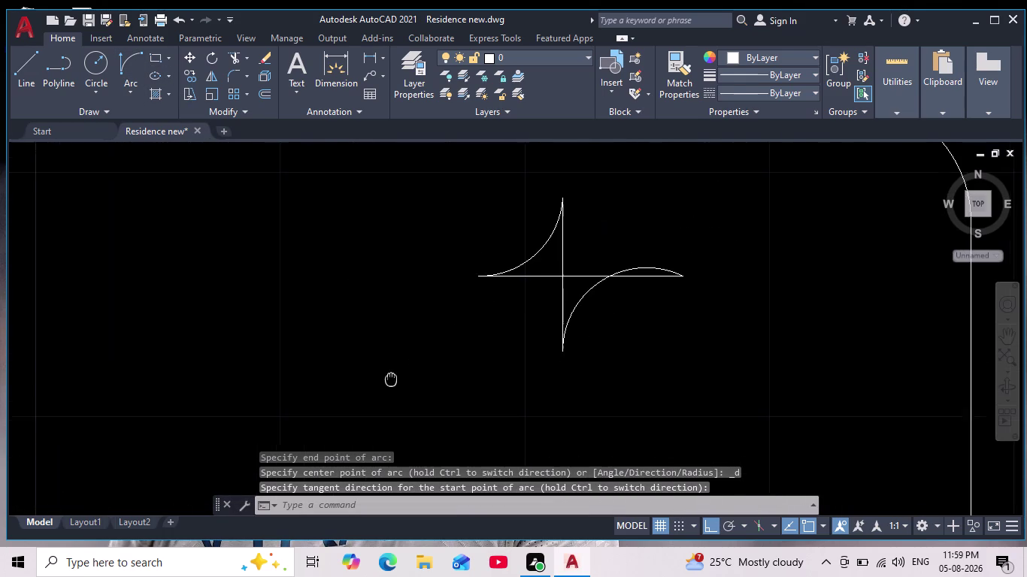
middle_drag(390, 381, 389, 381)
Cancel a wrong arc and draw the lower-left arc of the star.
key(space)
drag(472, 283, 481, 283)
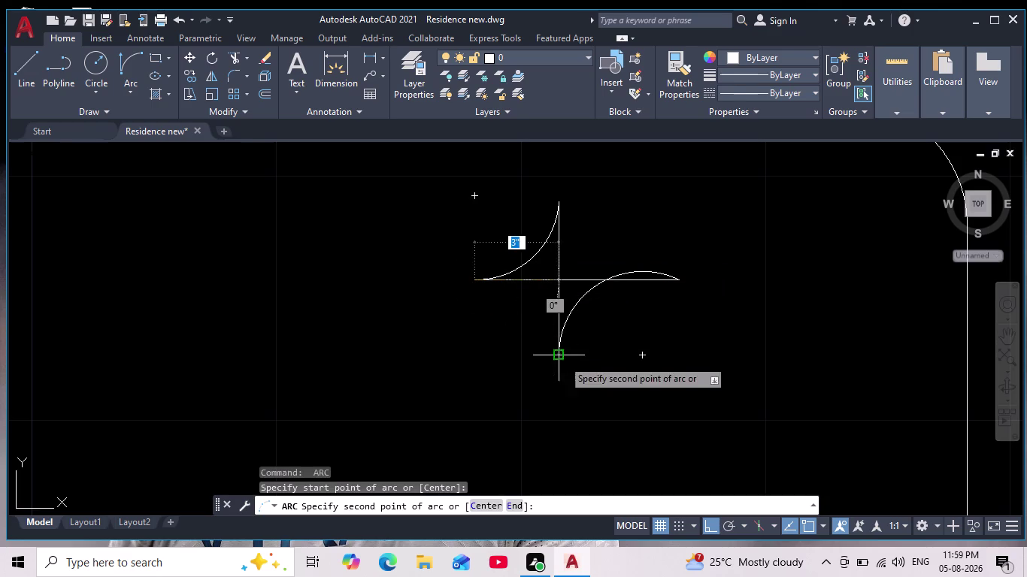
click(561, 356)
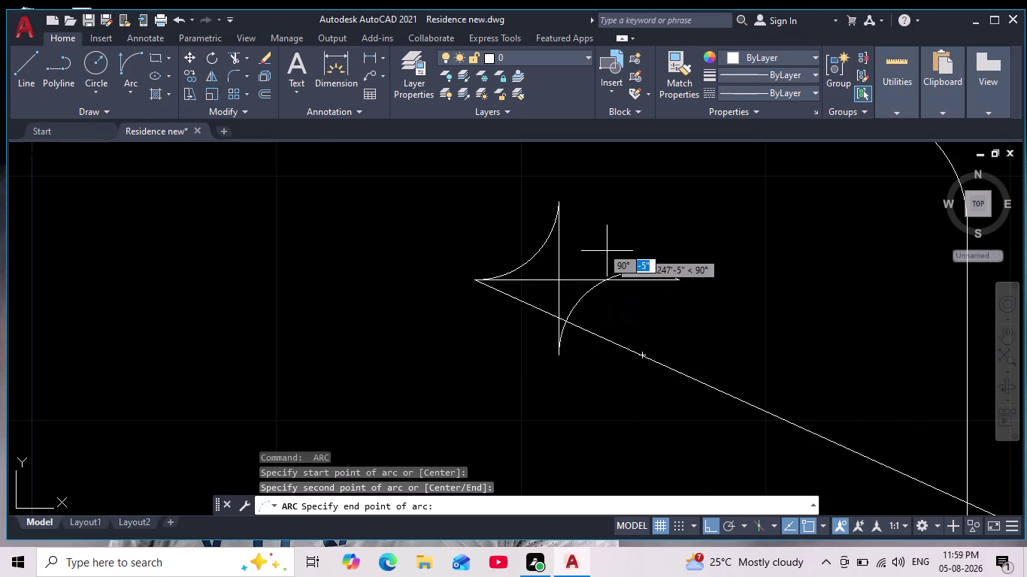
middle_drag(551, 262, 522, 254)
scroll(down, 3)
key(Escape)
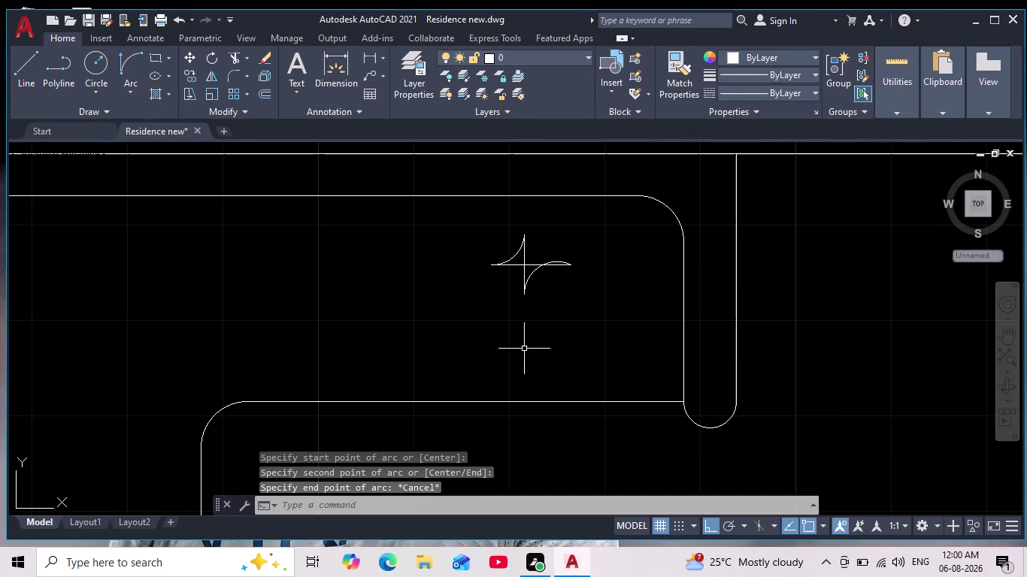
click(126, 74)
scroll(up, 3)
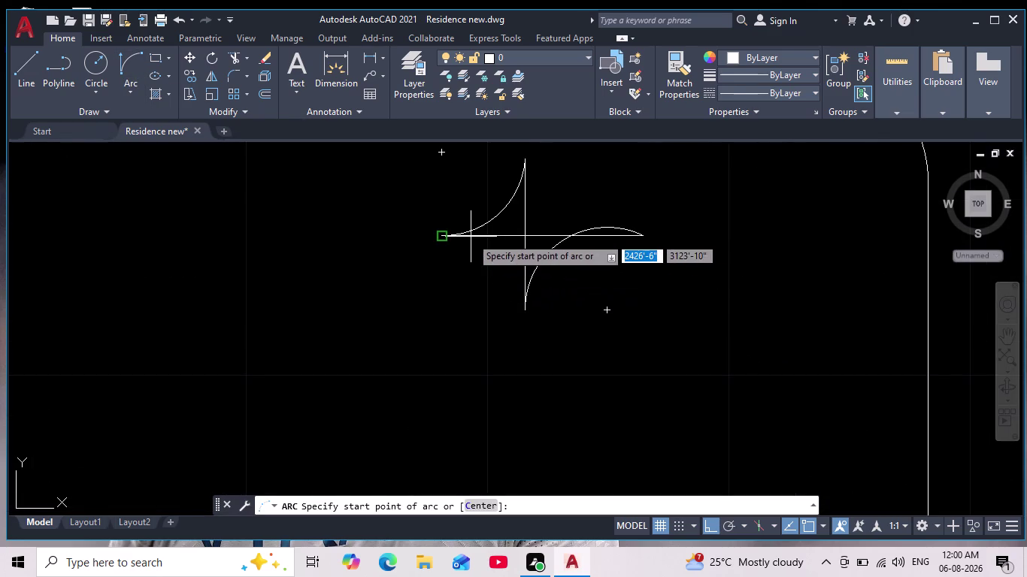
click(444, 237)
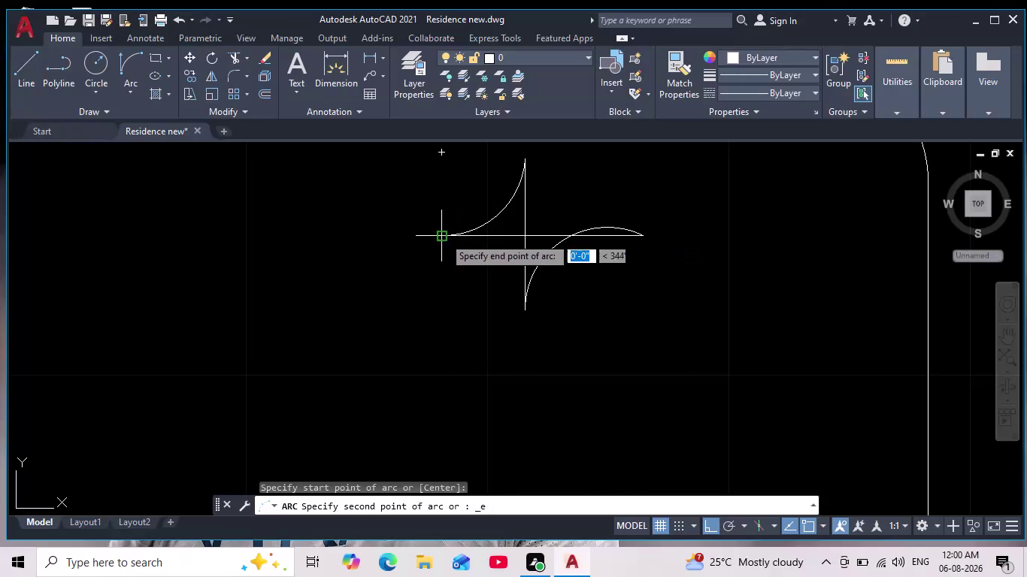
click(525, 304)
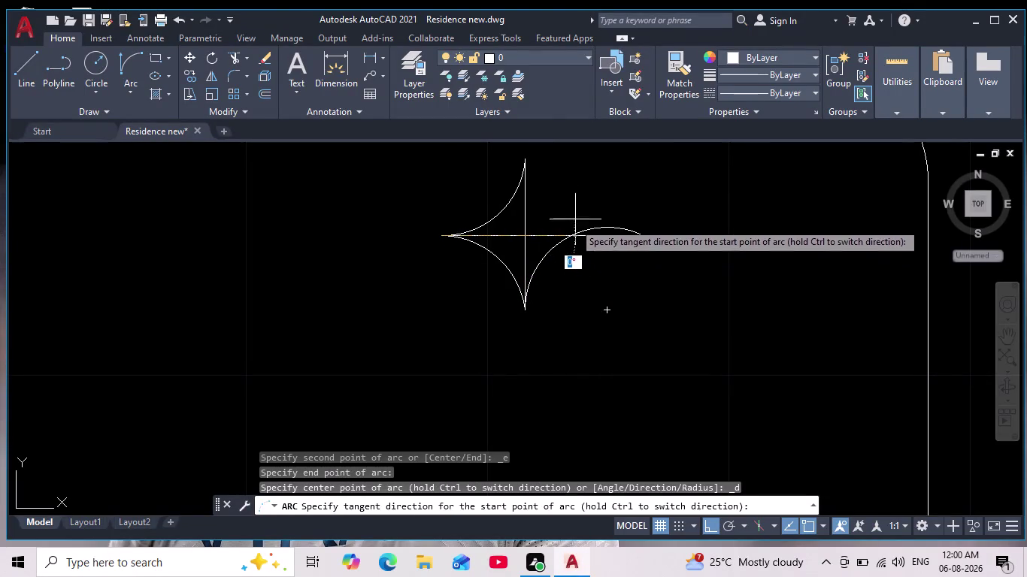
click(579, 206)
Undo an oversized arc drawn to the vertical line's top.
key(space)
middle_drag(574, 228, 431, 330)
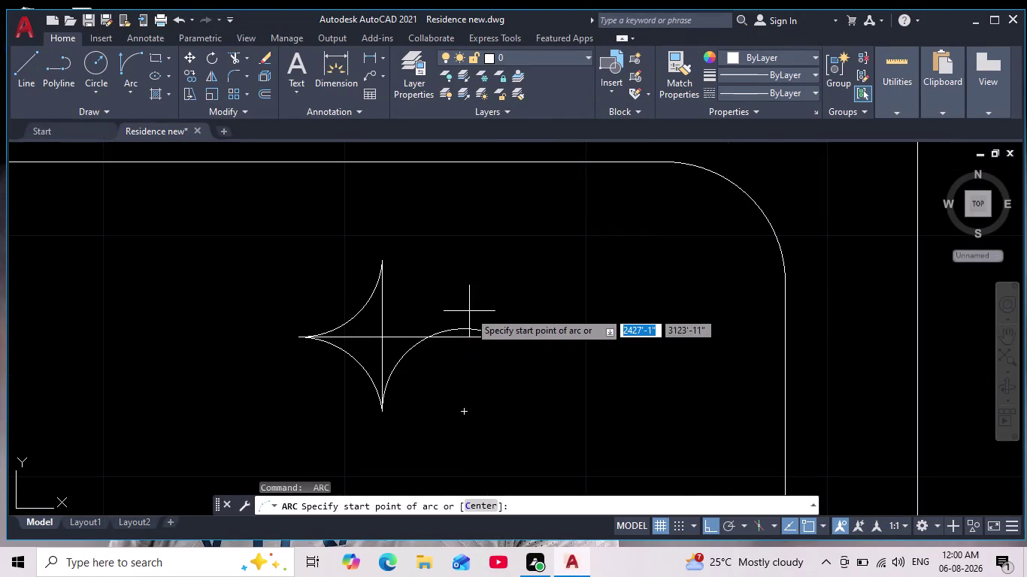
key(space)
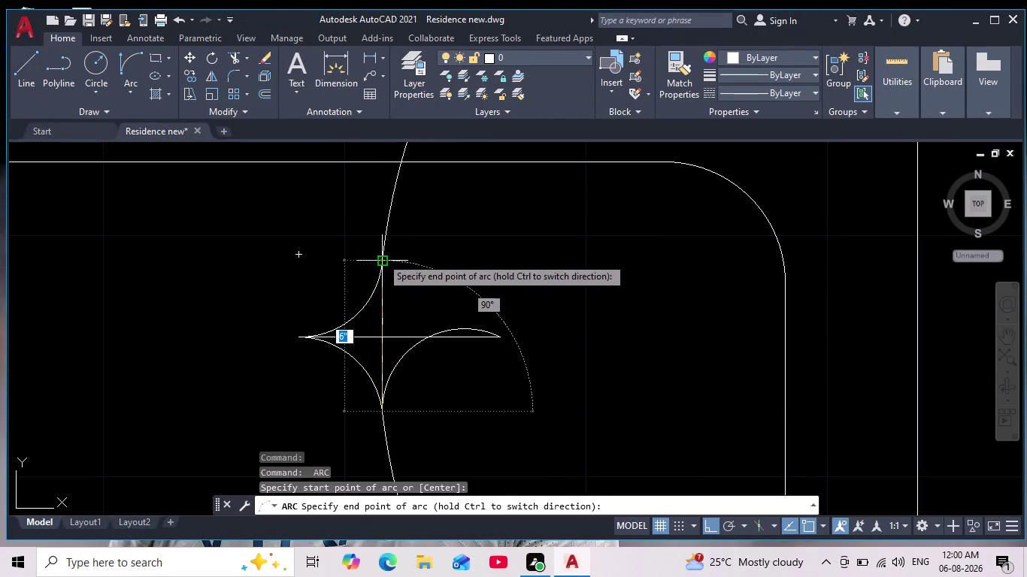
click(381, 263)
scroll(down, 3)
scroll(down, 3)
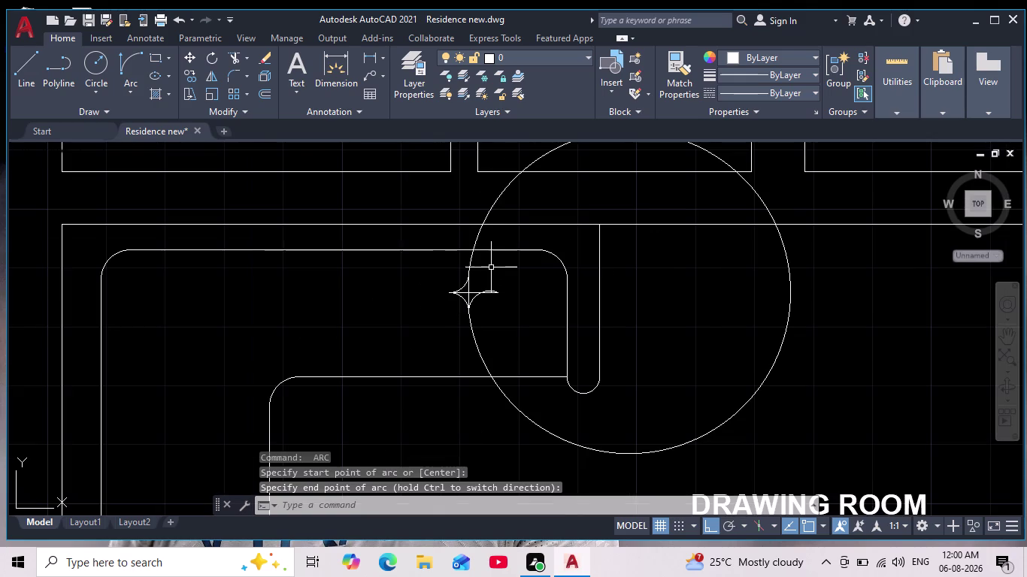
key(ctrl+z)
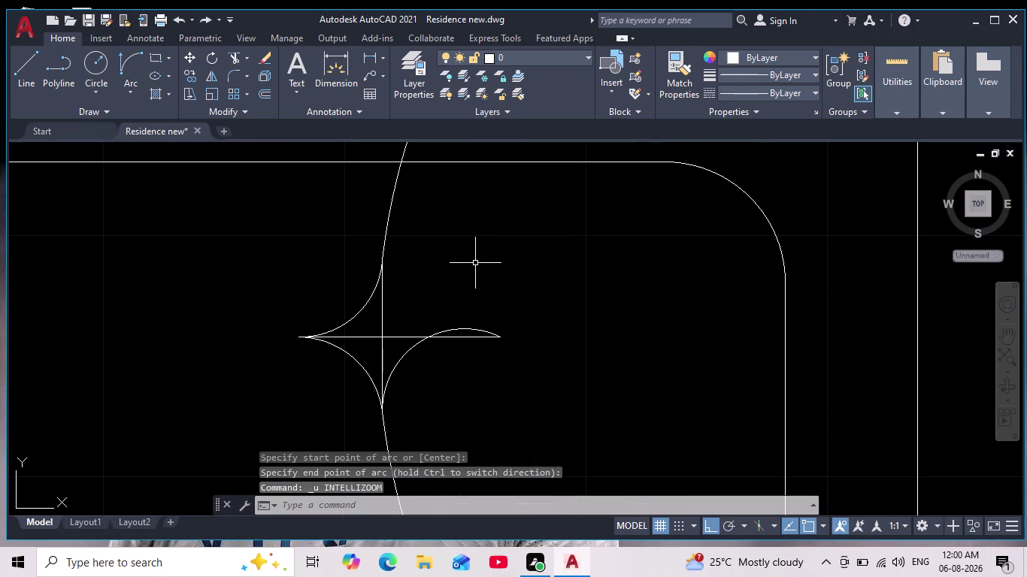
key(ctrl+z)
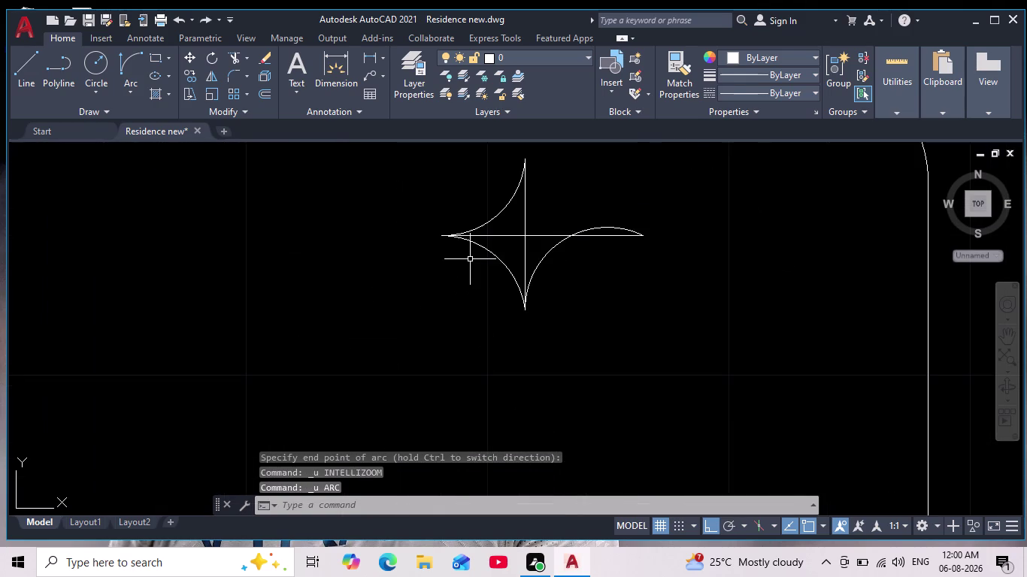
scroll(down, 3)
scroll(up, 3)
middle_drag(498, 267, 464, 279)
key(Escape)
key(Escape)
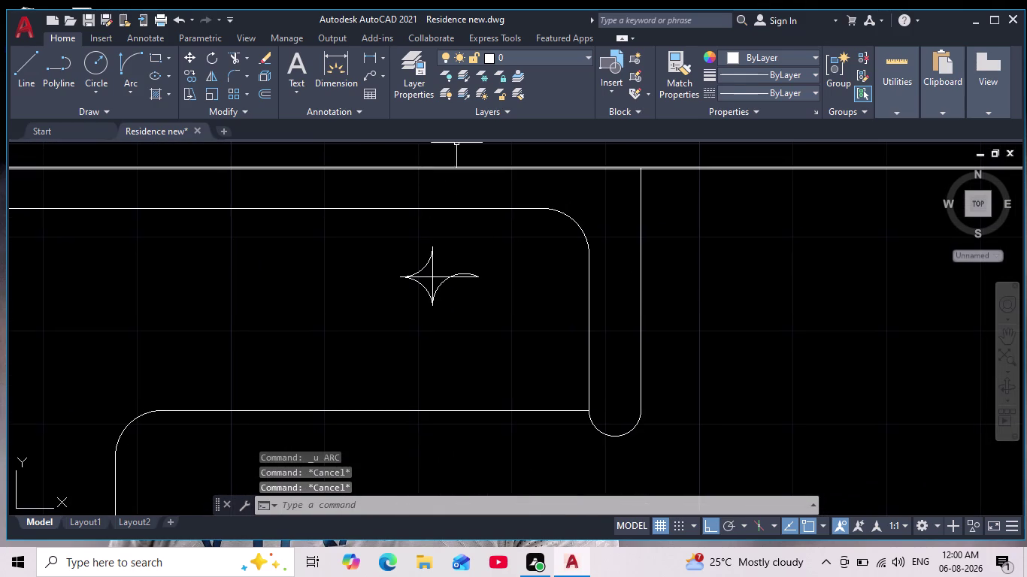
key(Escape)
Draw the upper-right arc between the horizontal right end and vertical top.
click(131, 65)
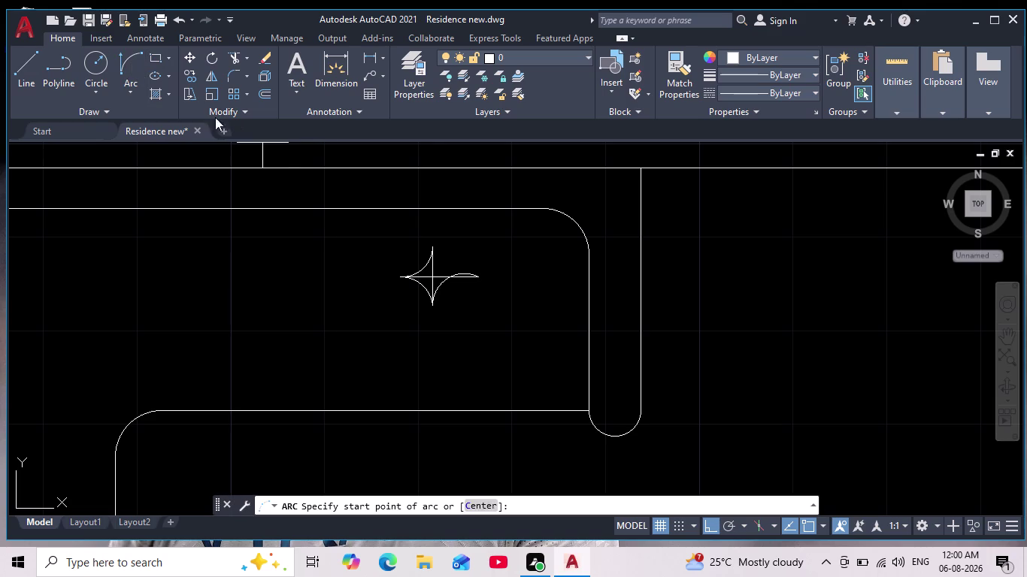
scroll(up, 3)
click(319, 180)
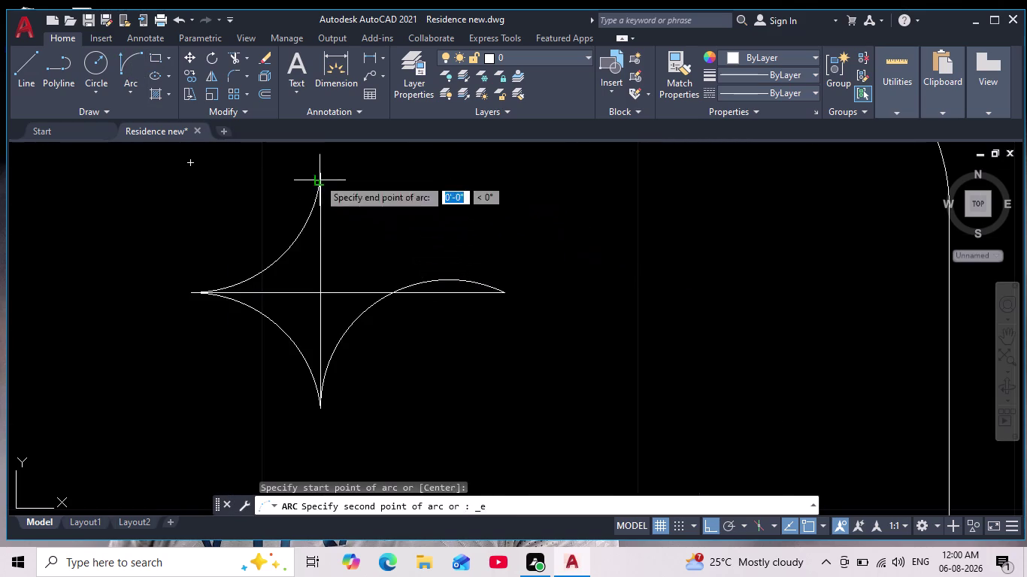
click(501, 287)
click(386, 351)
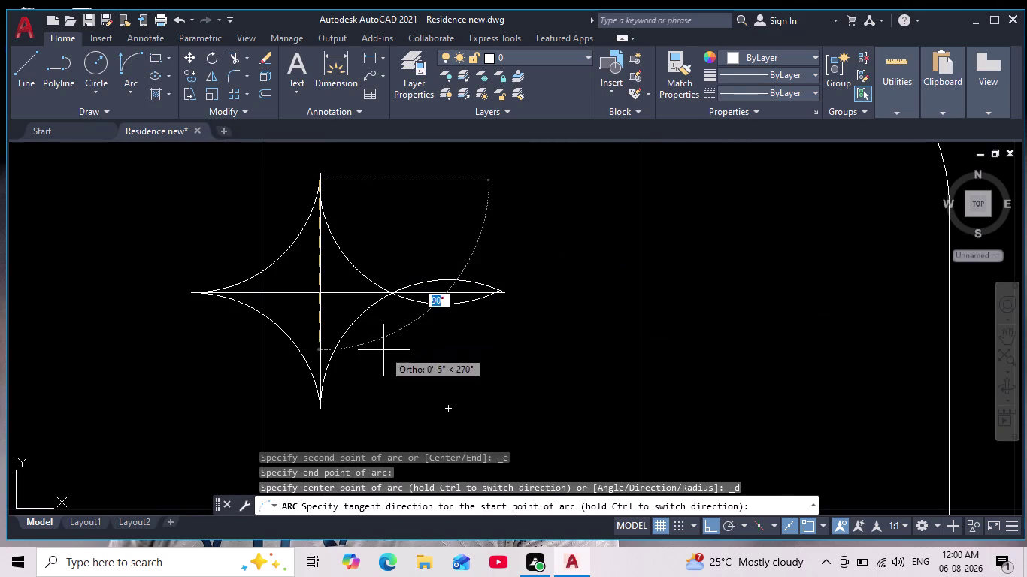
scroll(down, 3)
middle_drag(429, 376, 425, 315)
scroll(down, 3)
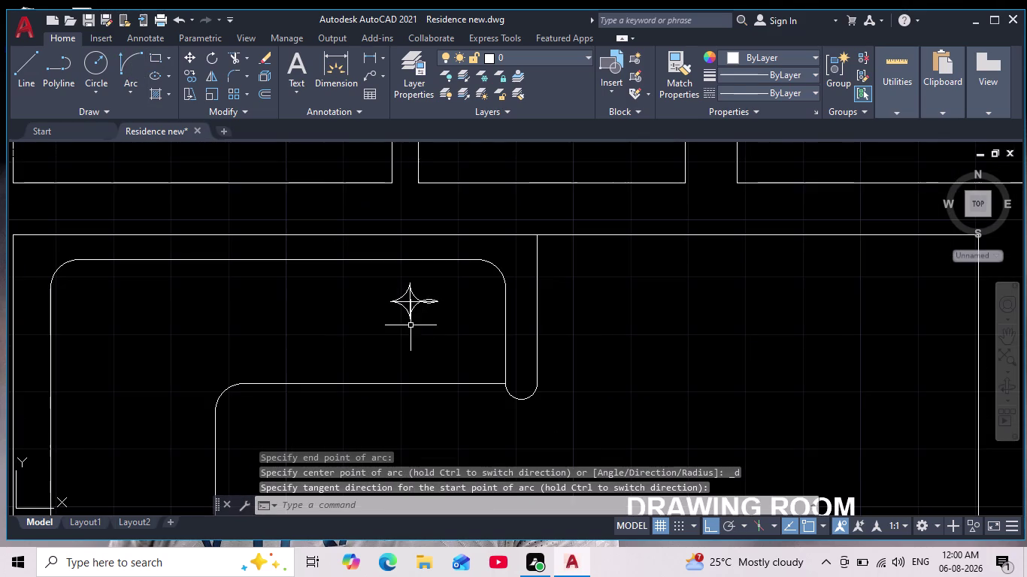
scroll(up, 3)
click(413, 237)
Erase the horizontal and vertical cross lines, keeping the curved star outline.
click(382, 253)
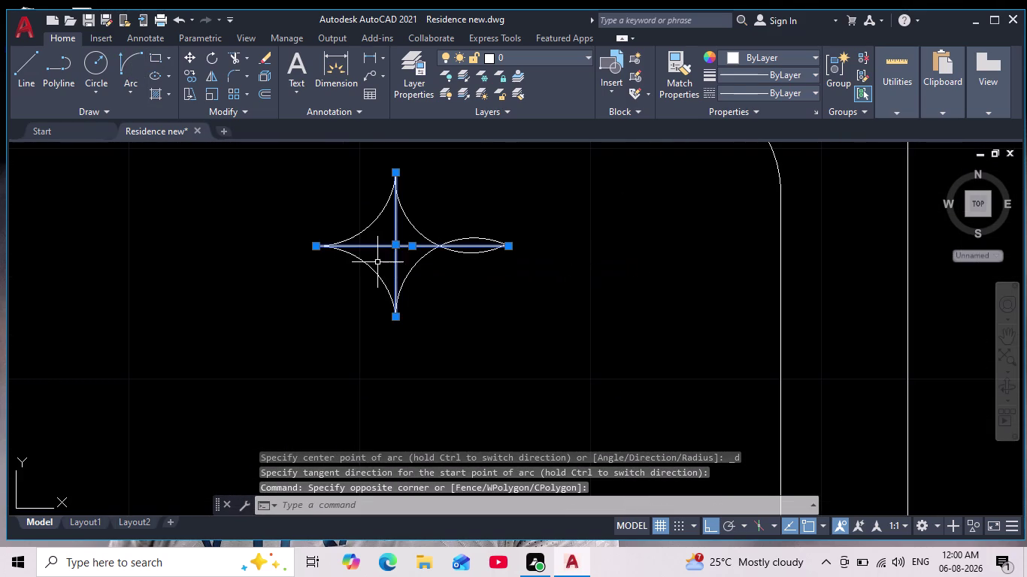
key(Delete)
scroll(down, 3)
scroll(up, 3)
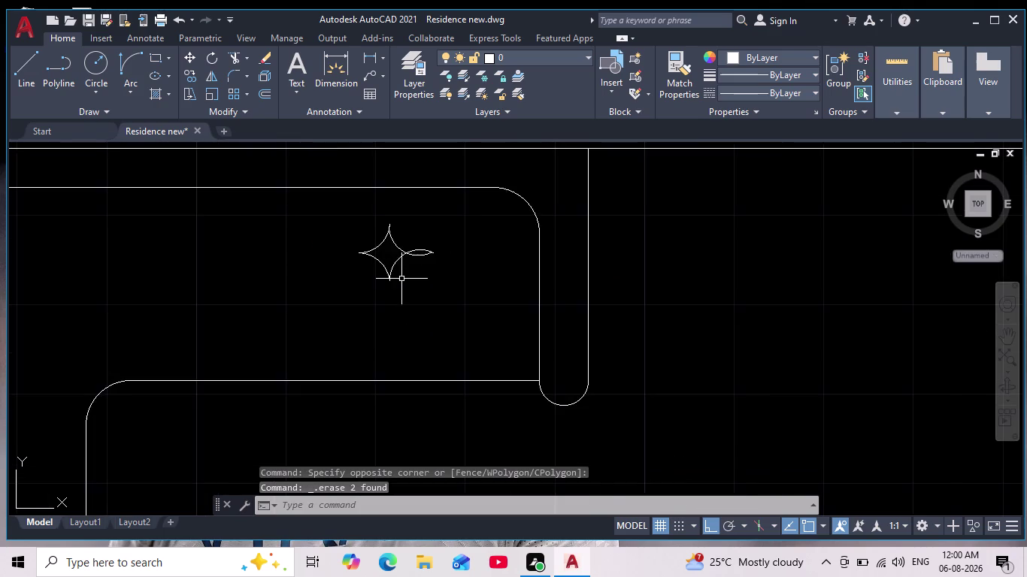
middle_drag(406, 268, 405, 309)
scroll(up, 3)
scroll(up, 3)
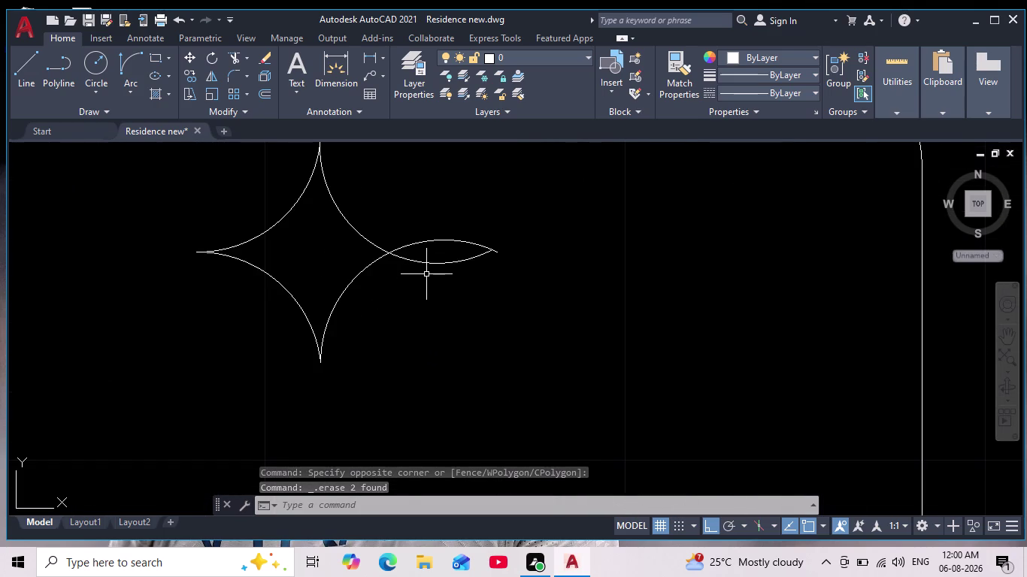
middle_drag(414, 297, 414, 309)
scroll(down, 3)
scroll(down, 3)
middle_drag(461, 301, 490, 280)
scroll(down, 3)
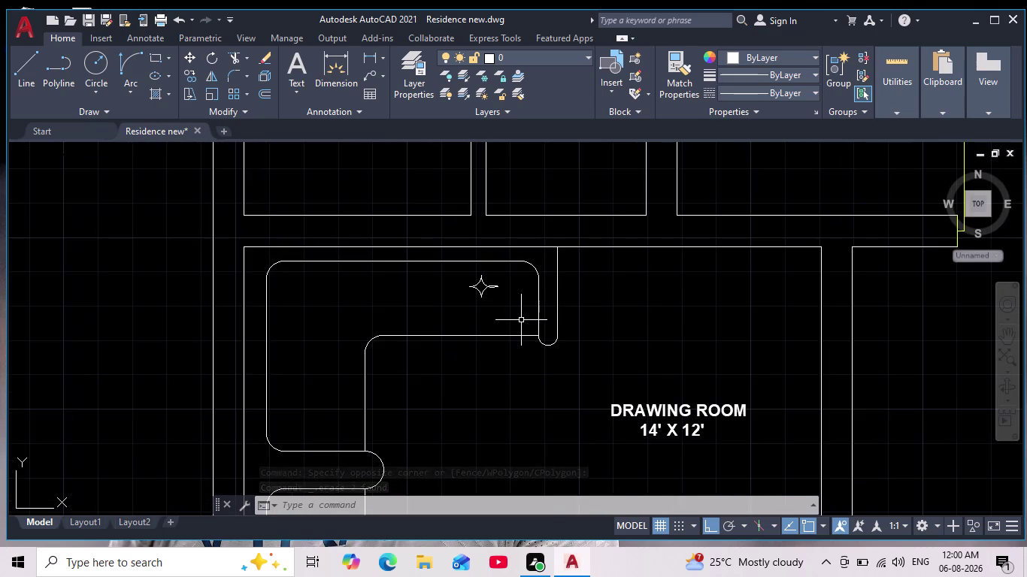
scroll(down, 3)
middle_drag(496, 318, 507, 303)
scroll(up, 3)
Select the whole four-pointed star outline.
drag(539, 214, 529, 231)
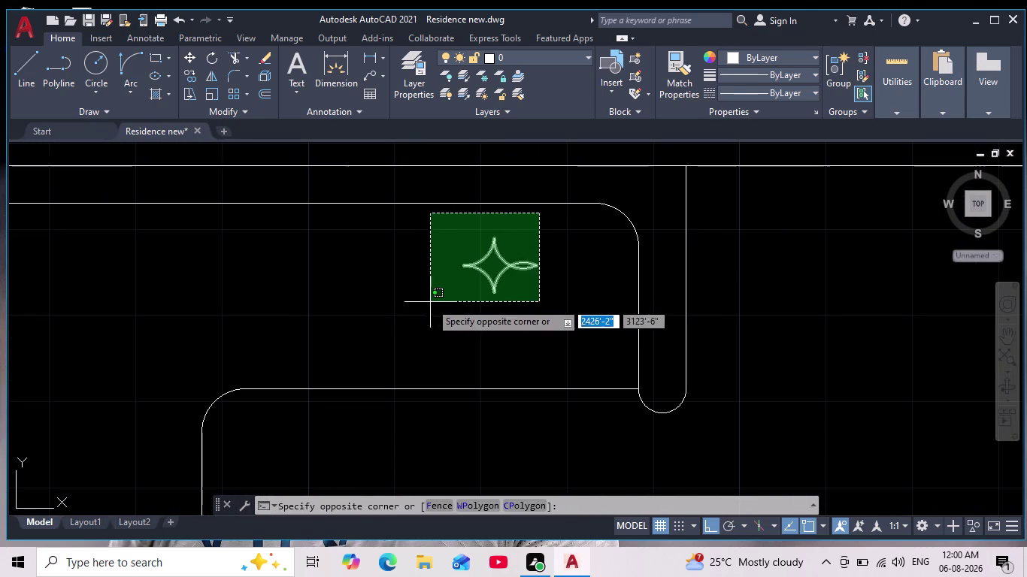
click(436, 315)
scroll(down, 3)
middle_drag(500, 299, 596, 173)
middle_drag(469, 206, 471, 251)
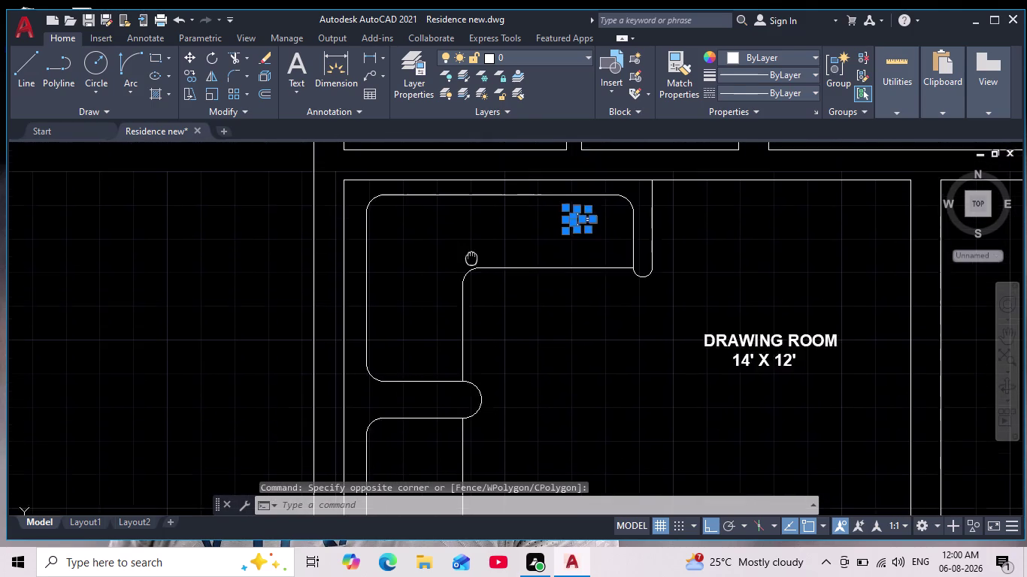
middle_drag(471, 252, 471, 286)
Copy the star with Ortho off, placing copies along the top edge and top-left corner.
drag(185, 74, 199, 72)
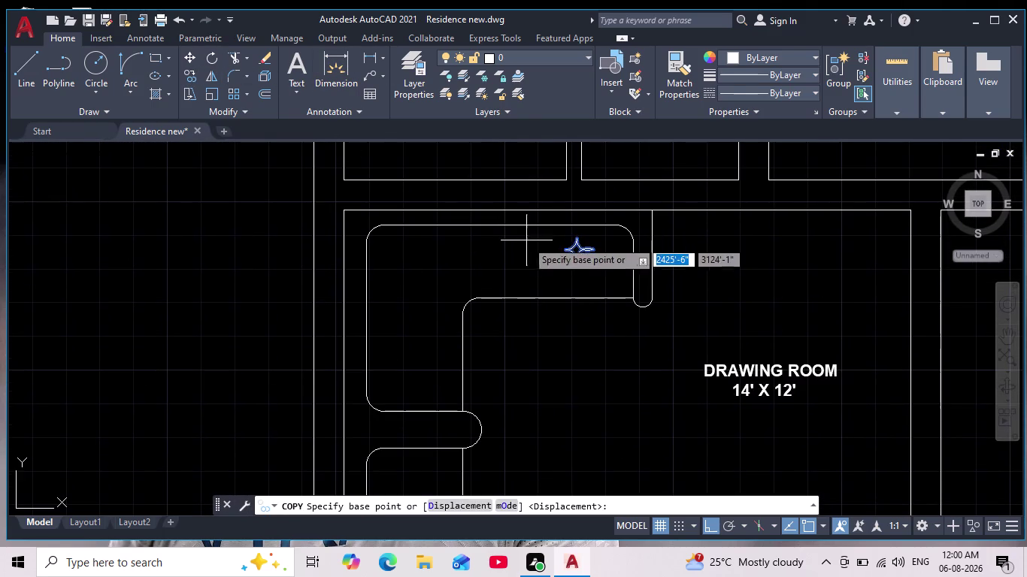
click(570, 252)
click(546, 239)
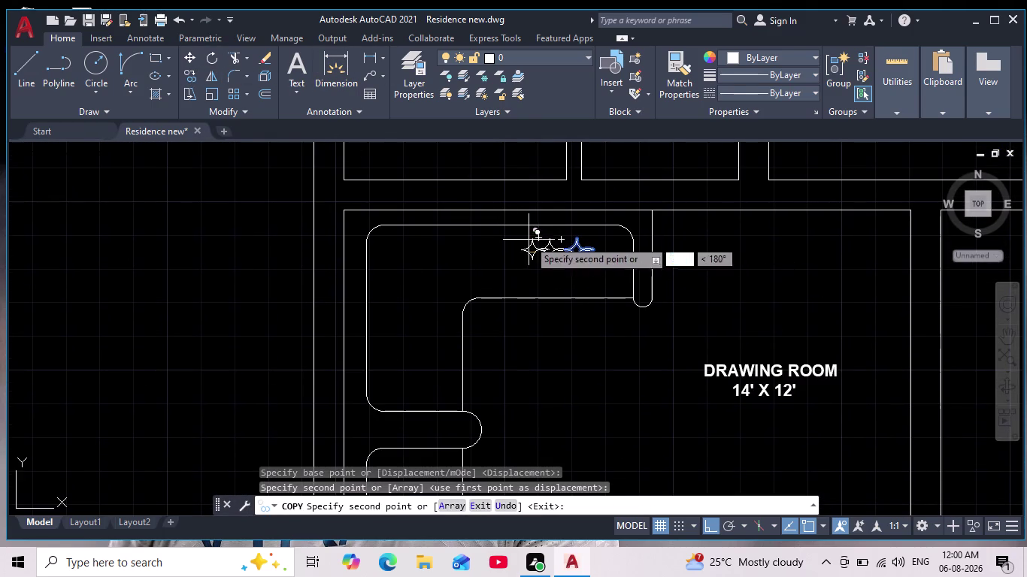
click(712, 523)
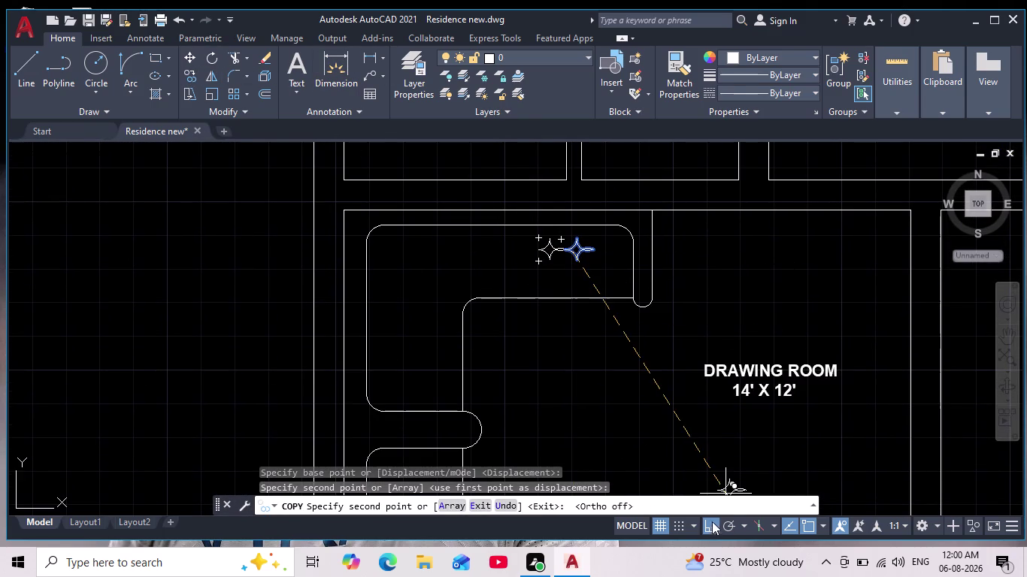
click(509, 242)
click(495, 265)
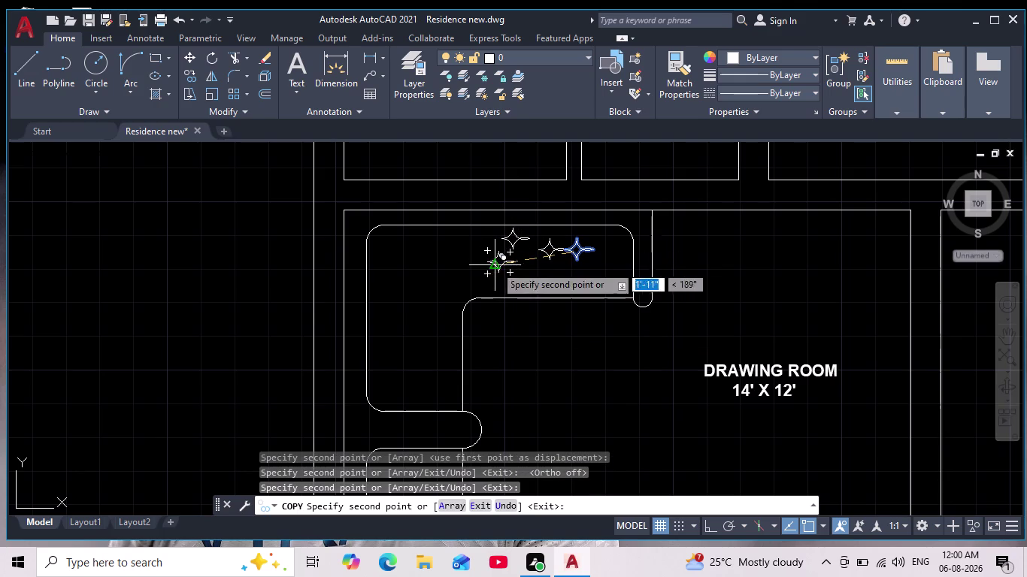
click(444, 243)
click(432, 264)
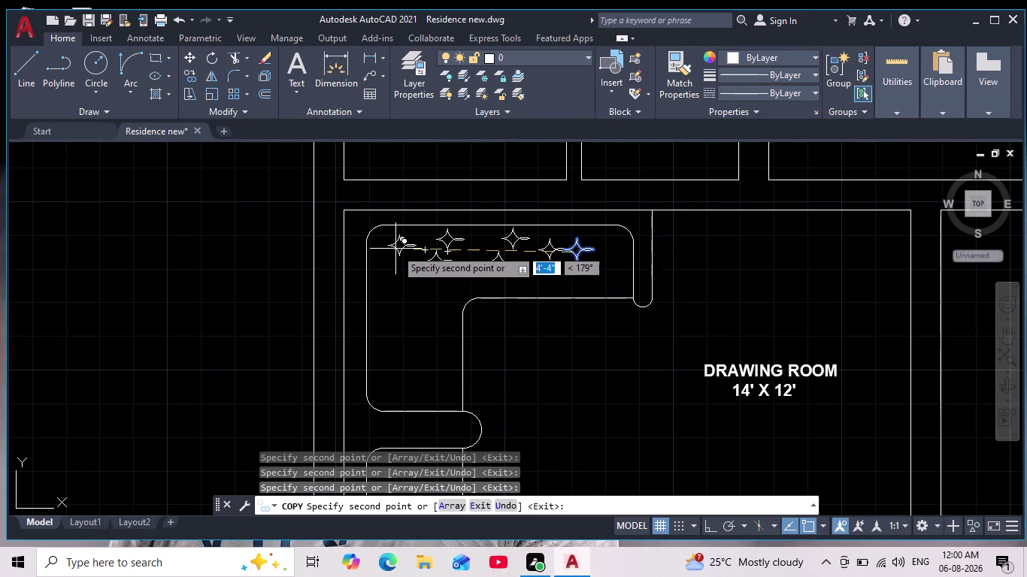
click(387, 240)
click(385, 270)
click(379, 301)
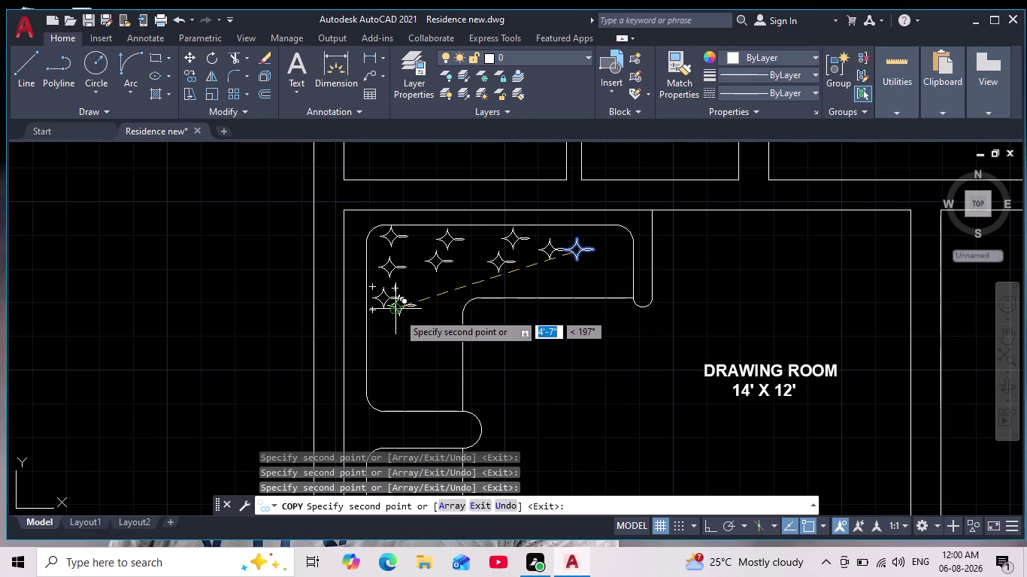
click(387, 312)
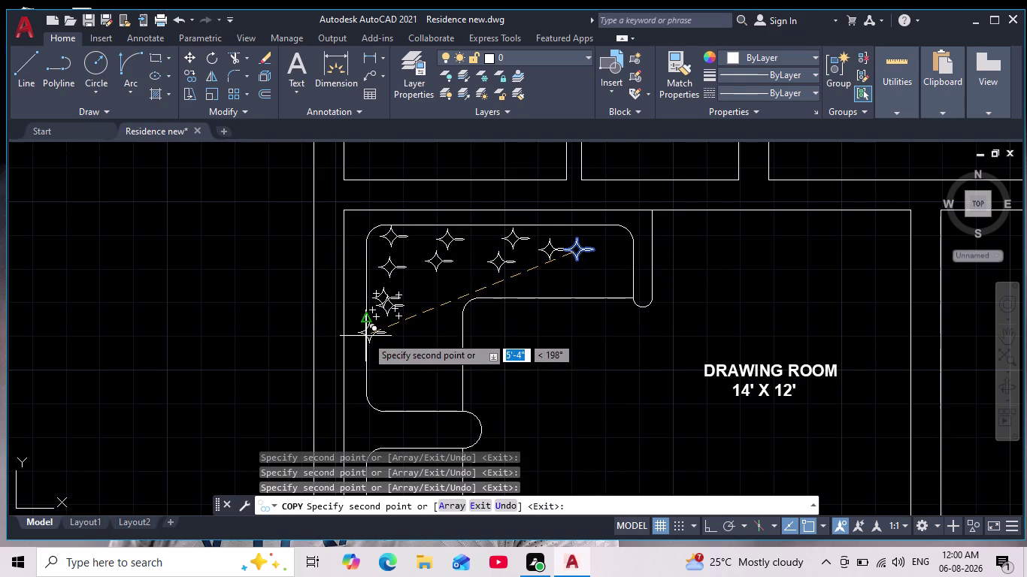
click(378, 339)
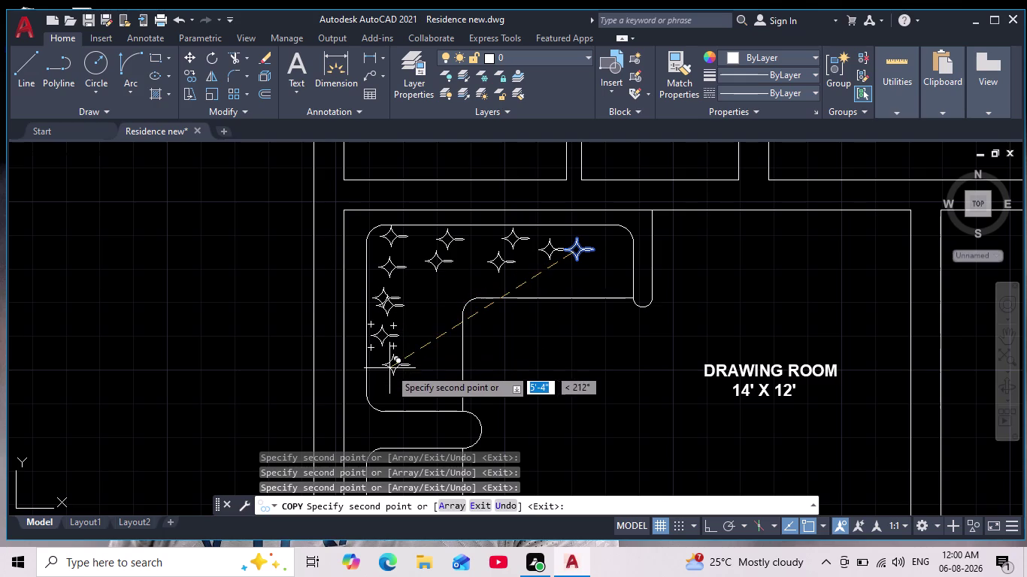
click(389, 360)
Place more star copies down the left arm of the L-shaped outline.
scroll(down, 3)
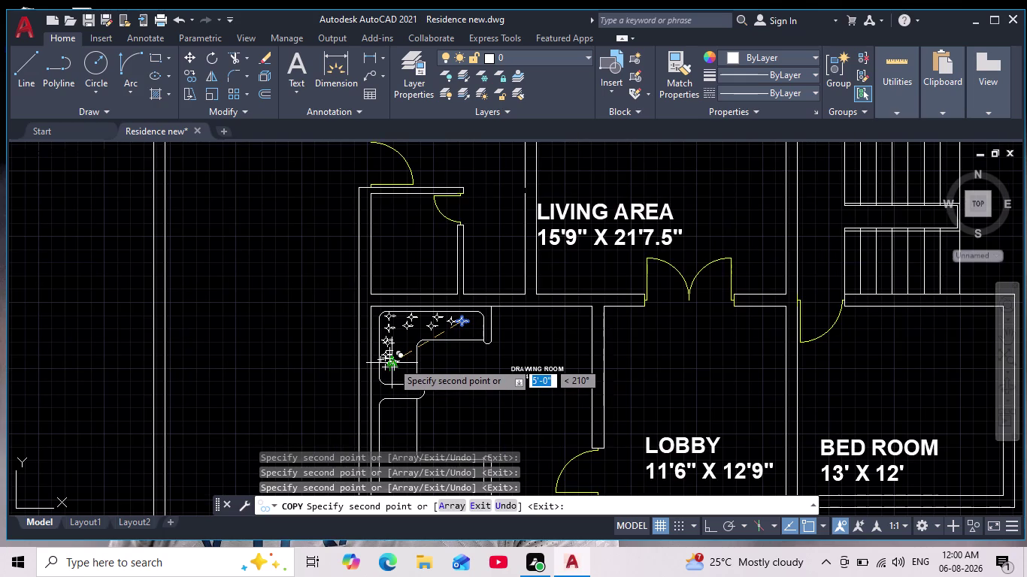
middle_drag(389, 357, 428, 212)
scroll(up, 3)
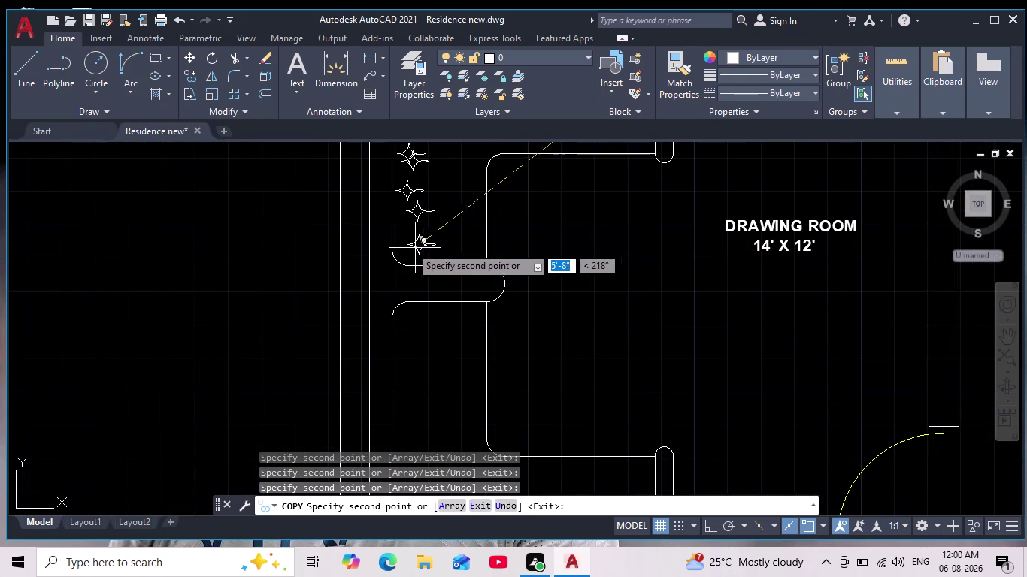
click(408, 230)
click(409, 252)
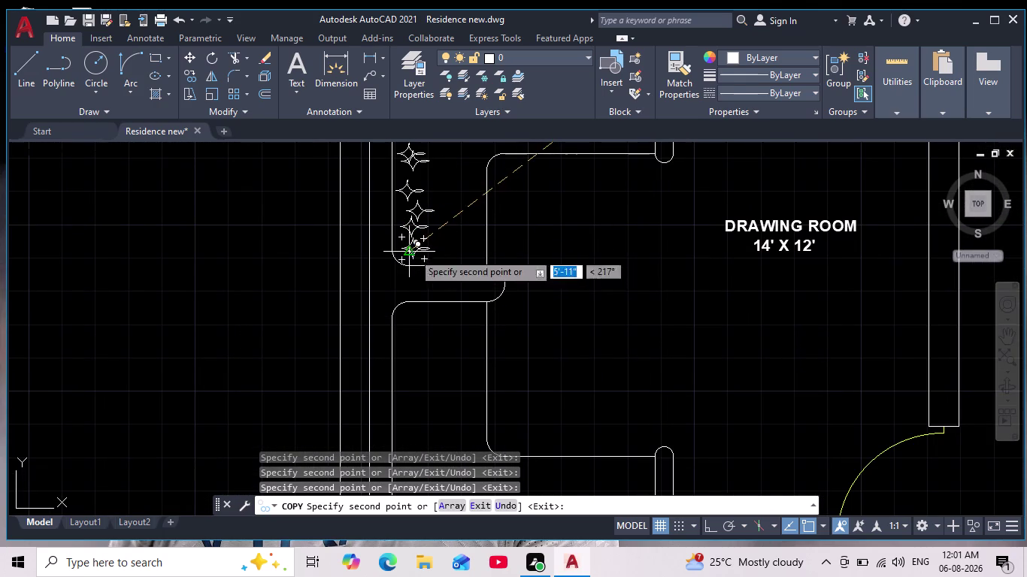
middle_drag(443, 340, 444, 261)
scroll(down, 3)
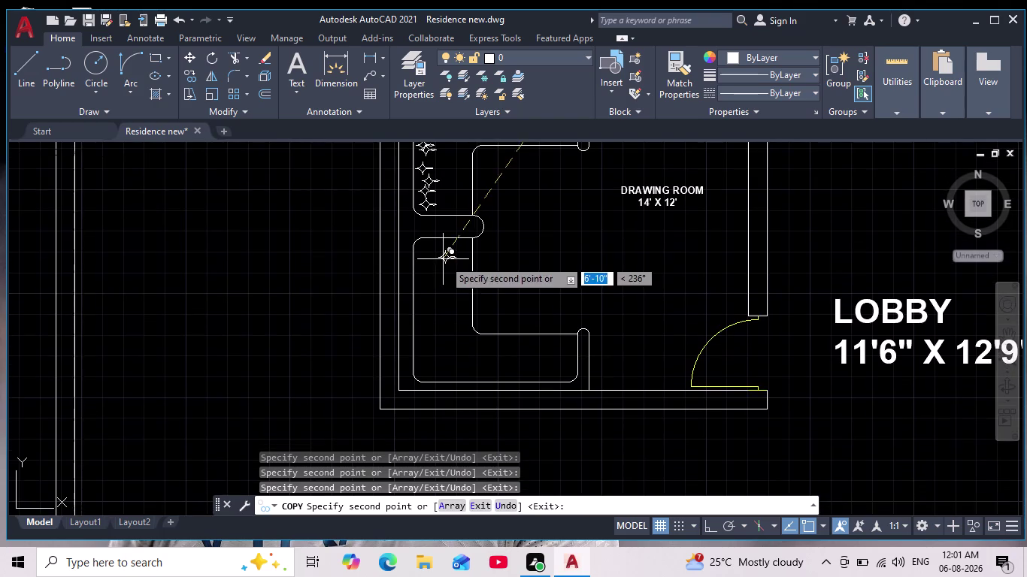
scroll(up, 3)
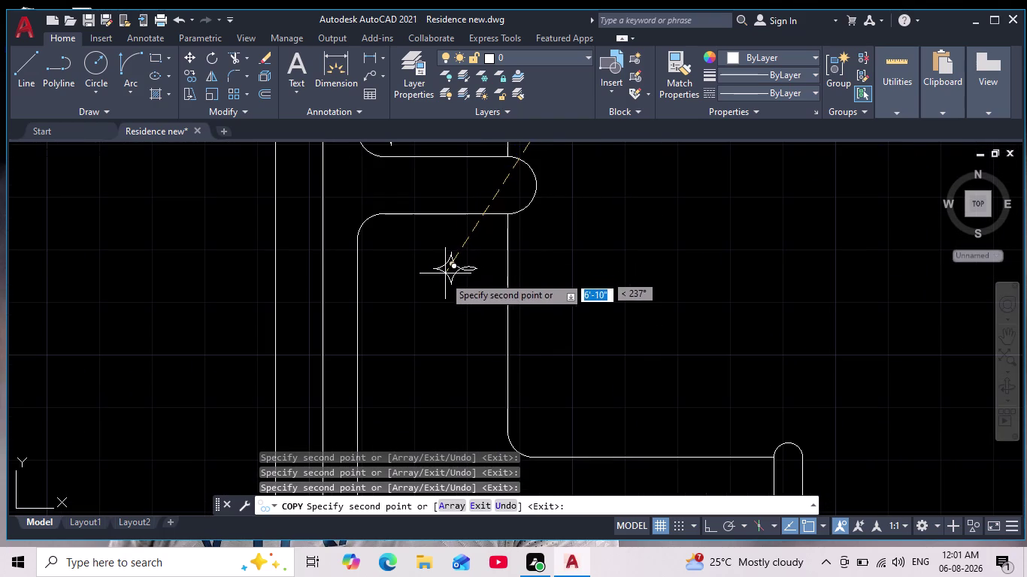
click(375, 259)
click(367, 291)
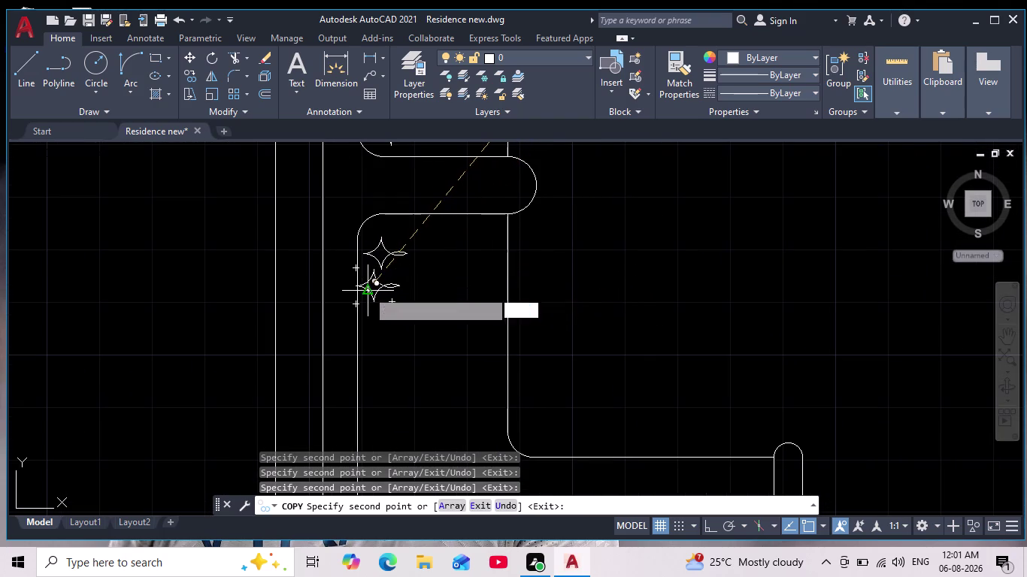
middle_drag(400, 311, 444, 246)
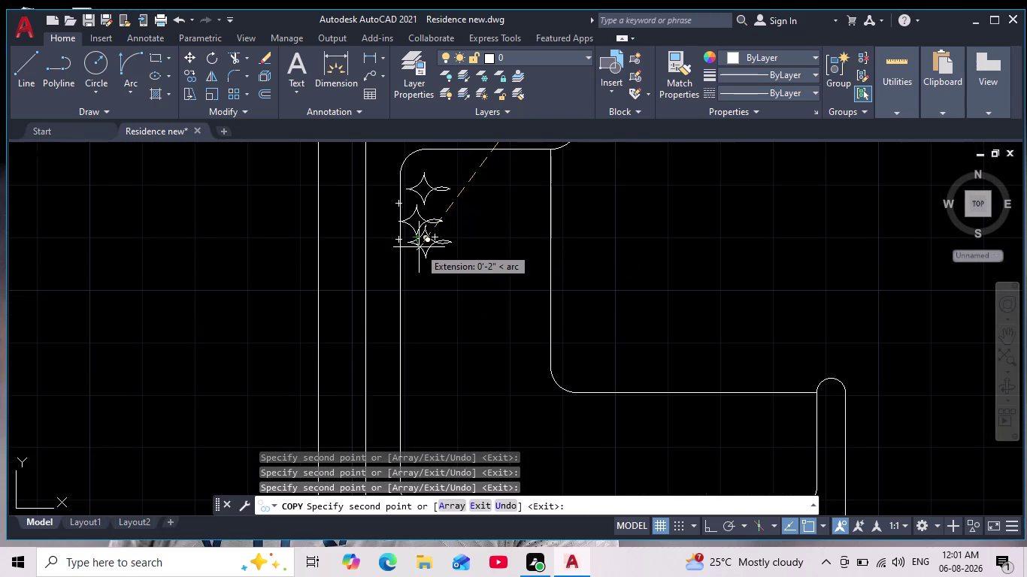
click(413, 239)
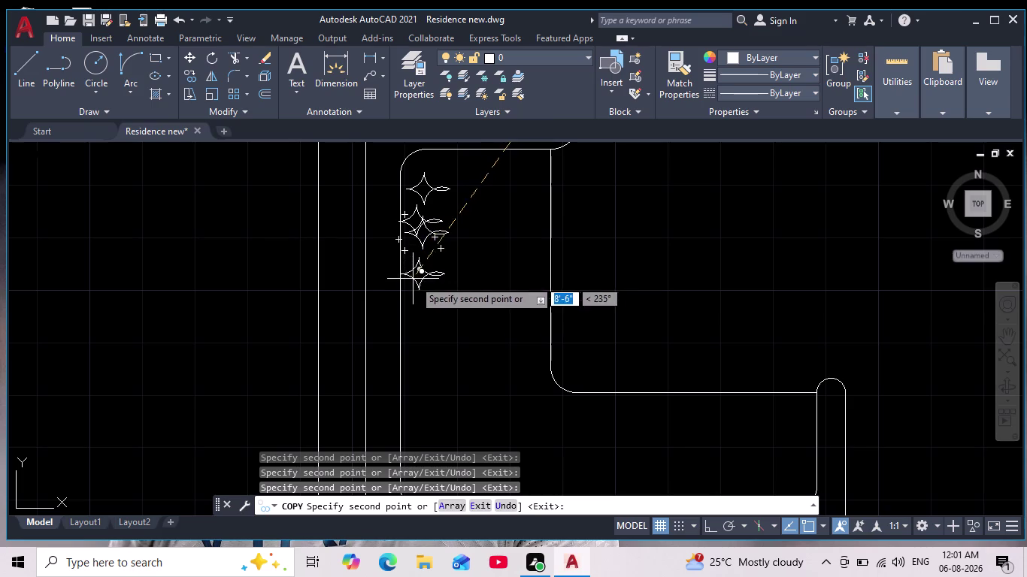
click(416, 285)
click(413, 308)
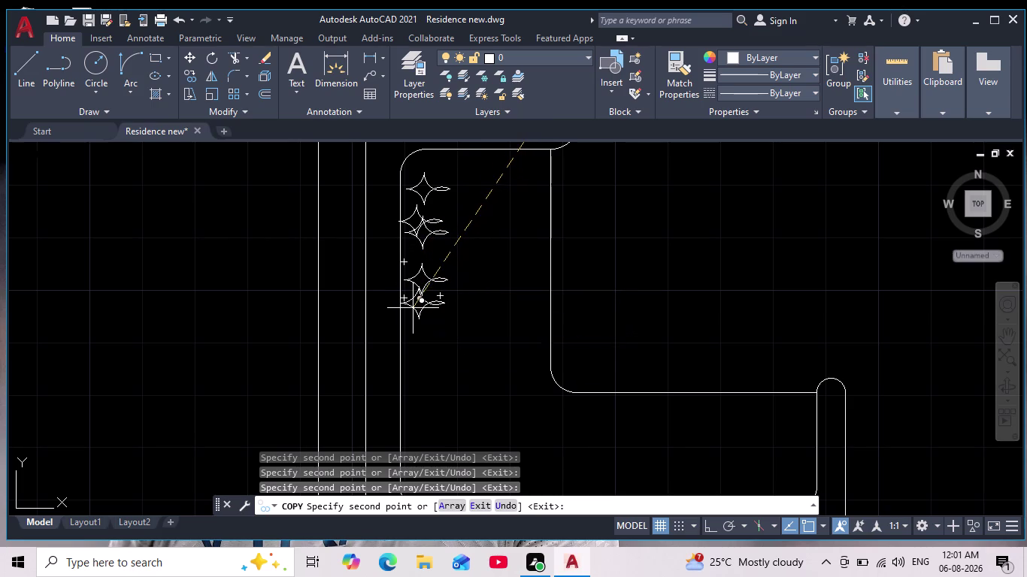
Place star copies around the bottom-left corner of the outline.
scroll(down, 3)
middle_drag(441, 376, 444, 316)
scroll(up, 3)
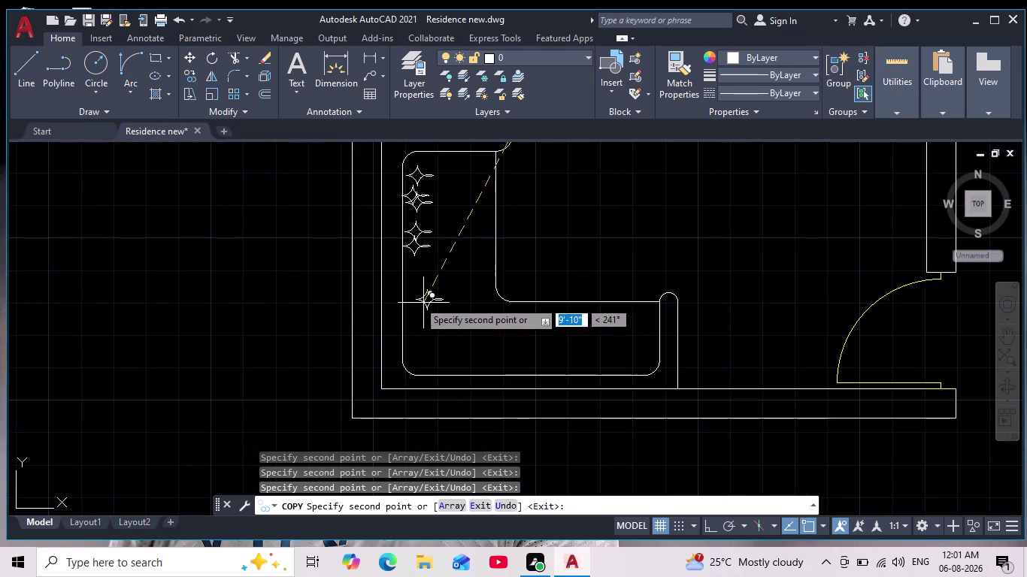
click(418, 302)
click(413, 317)
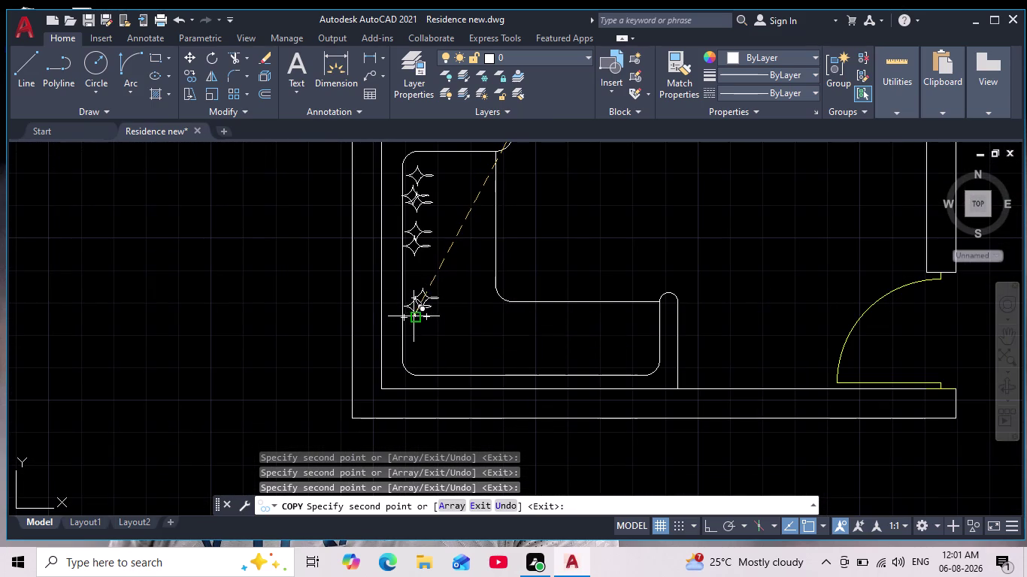
click(421, 355)
click(438, 357)
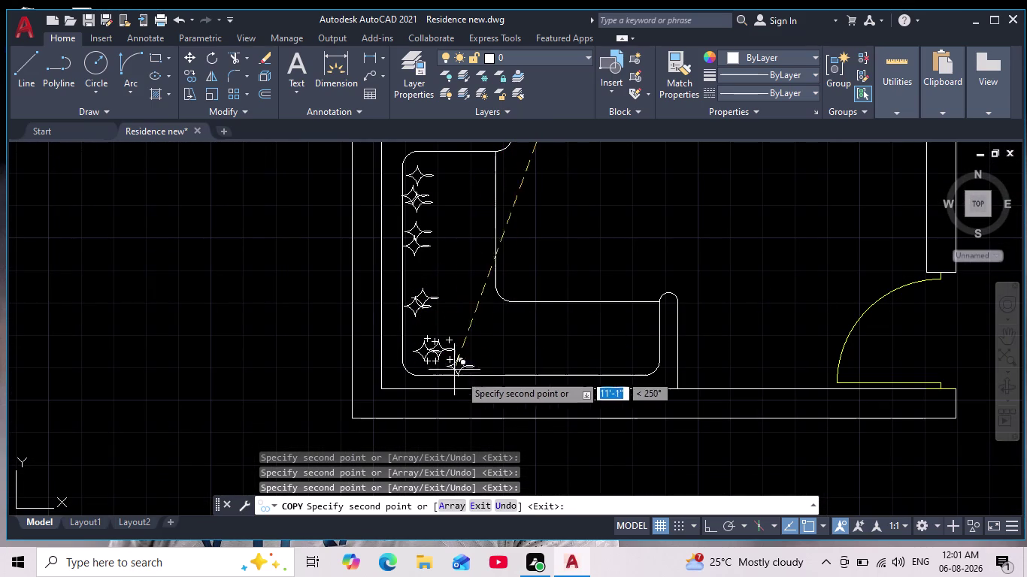
Place star copies along the bottom edge to its right end.
click(471, 364)
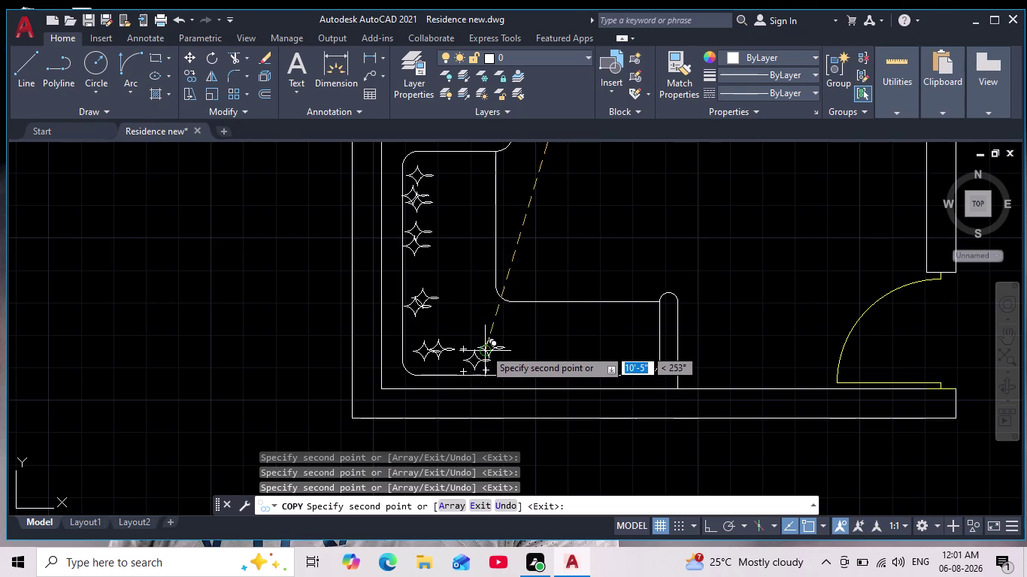
click(490, 346)
click(515, 361)
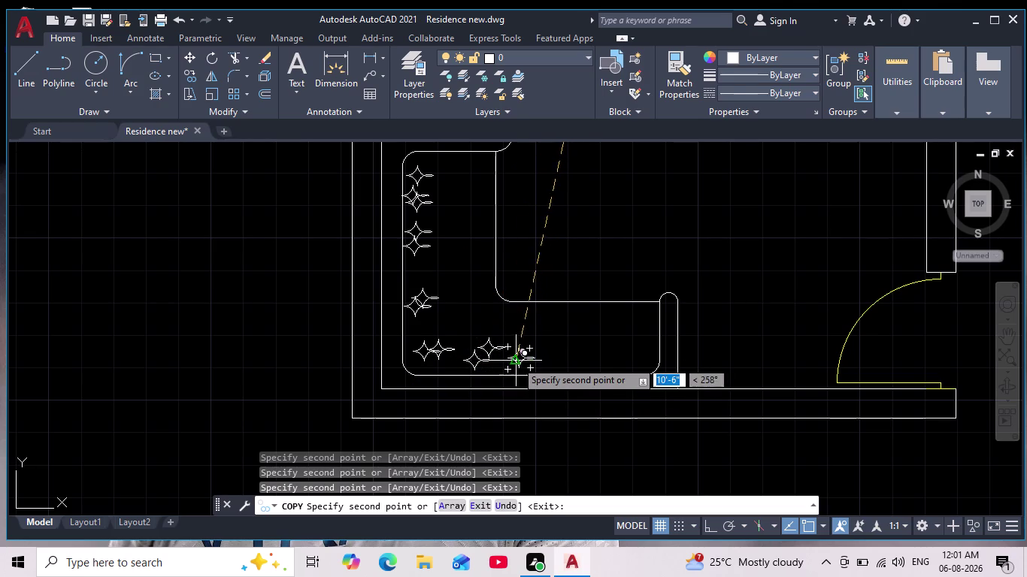
click(542, 345)
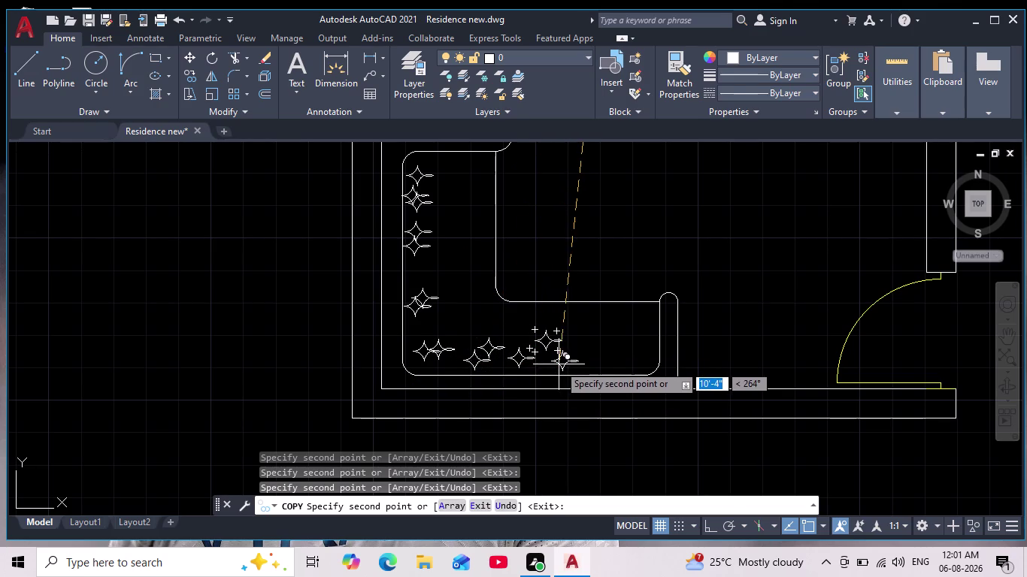
click(556, 367)
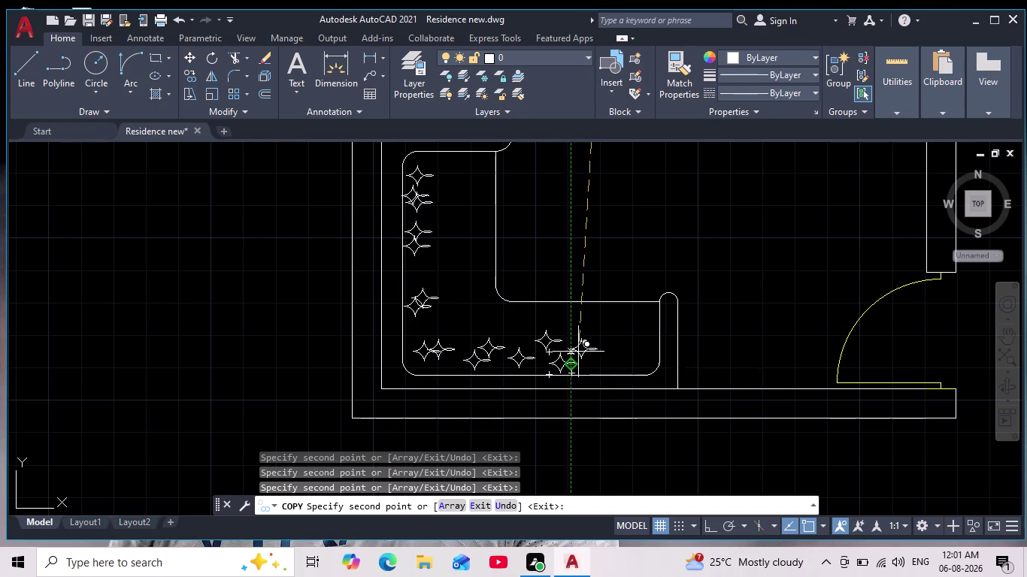
click(580, 350)
click(611, 369)
click(622, 348)
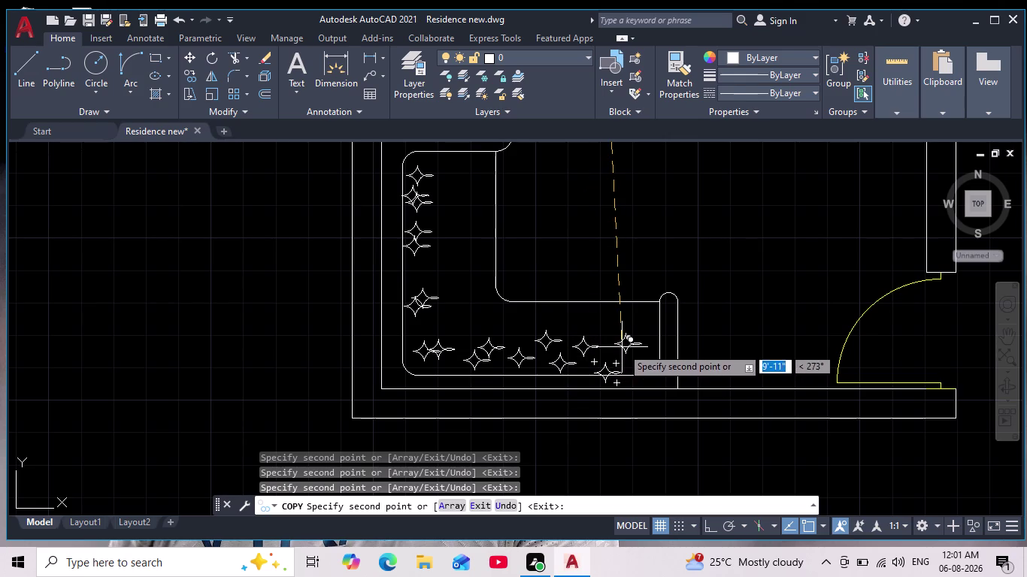
click(643, 358)
scroll(up, 3)
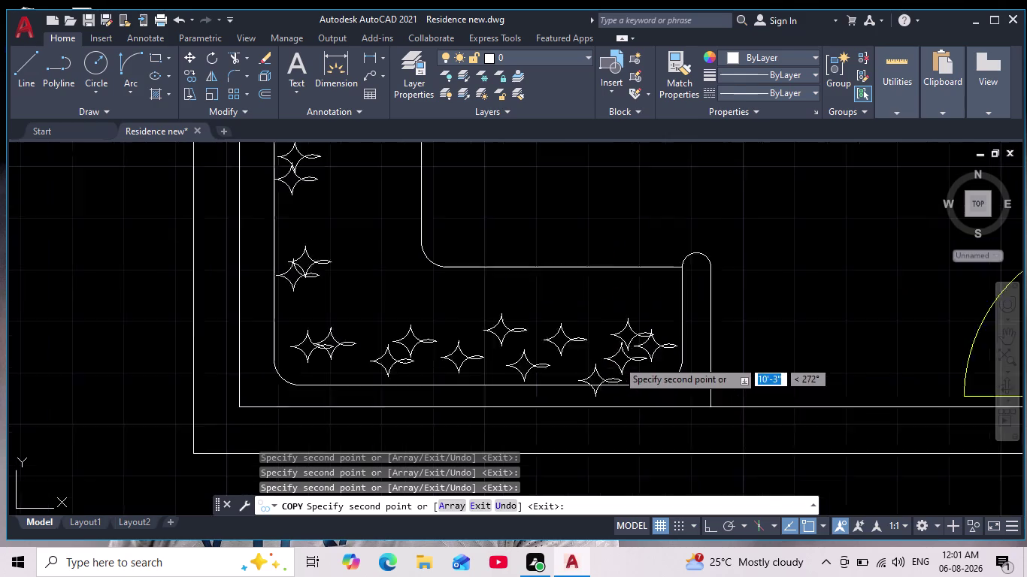
scroll(up, 3)
click(578, 352)
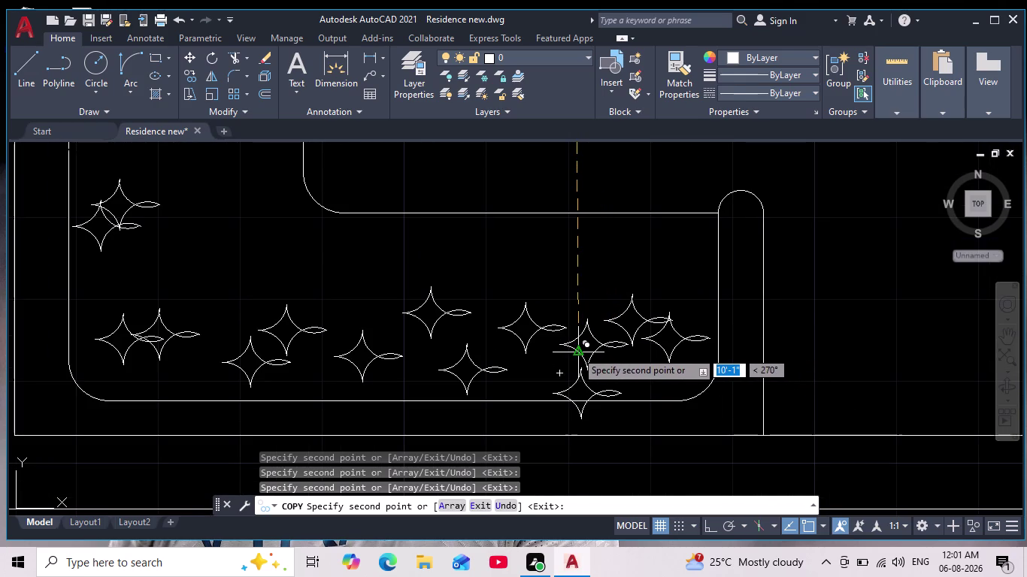
End copying and select the overlapping star copy near the bottom.
key(Escape)
scroll(up, 3)
click(592, 382)
click(527, 390)
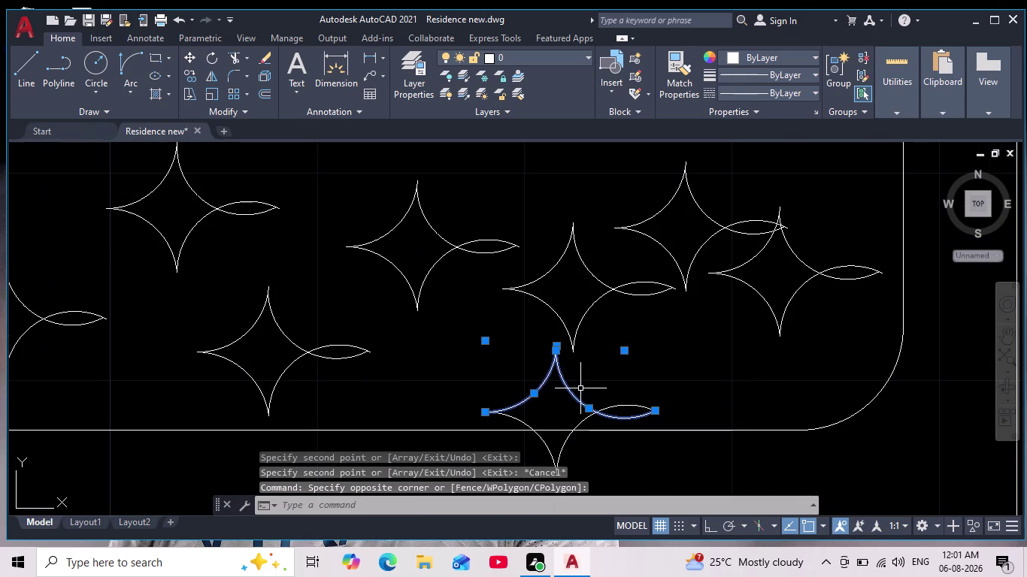
scroll(down, 3)
drag(516, 368, 520, 376)
click(617, 439)
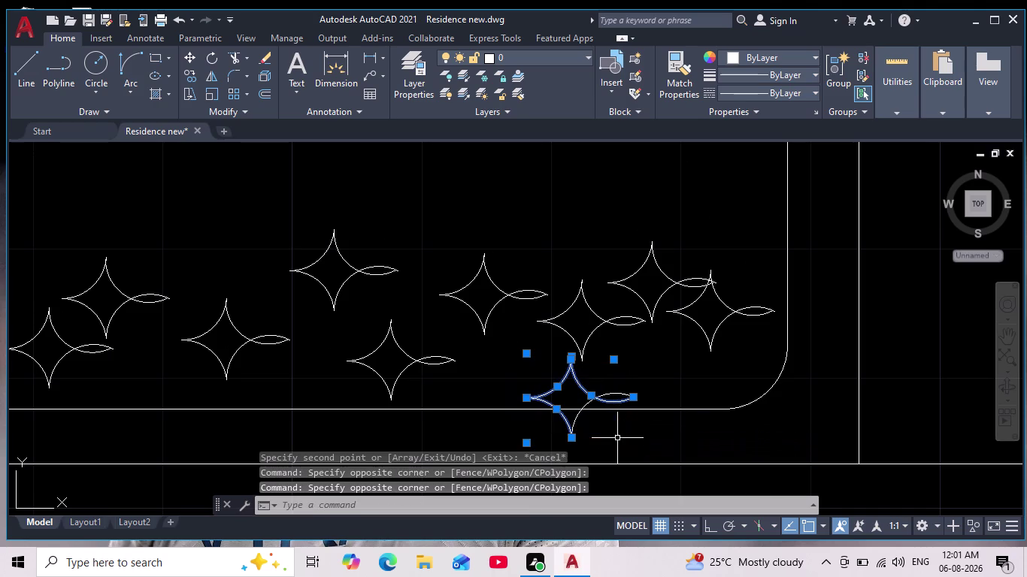
scroll(down, 3)
scroll(up, 3)
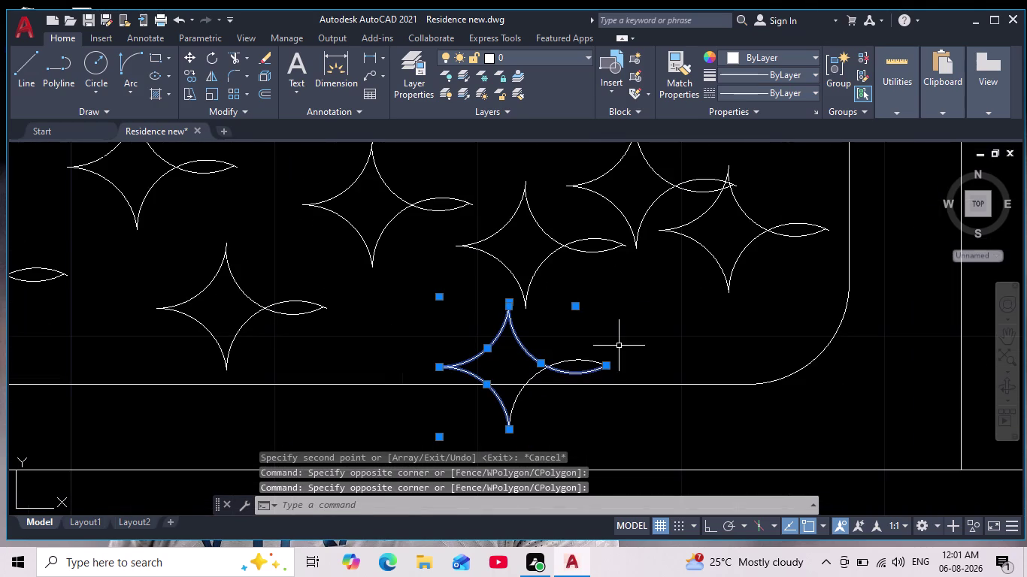
click(618, 333)
click(554, 366)
scroll(down, 3)
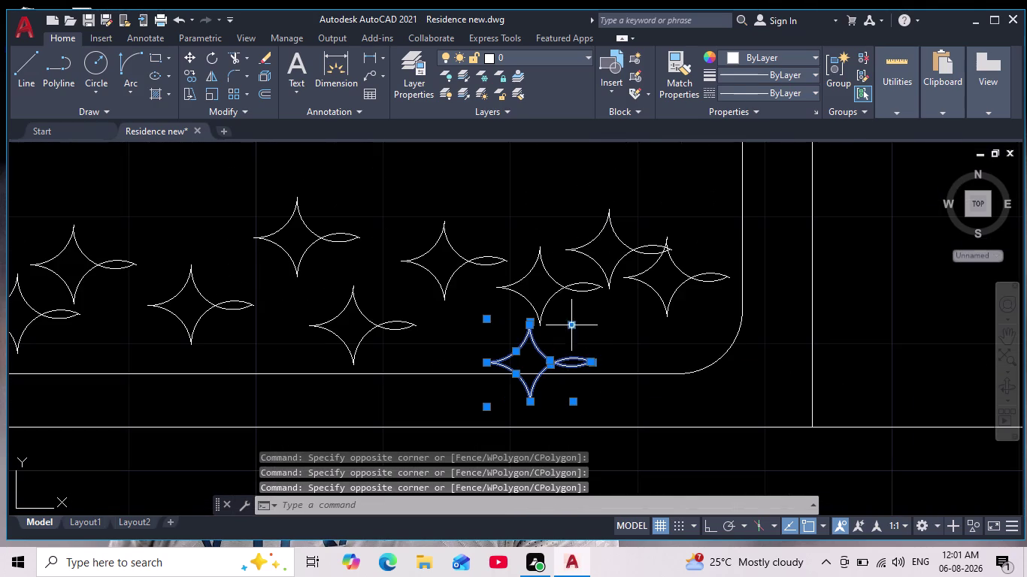
Move the overlapping star up inside the sofa outline.
click(184, 57)
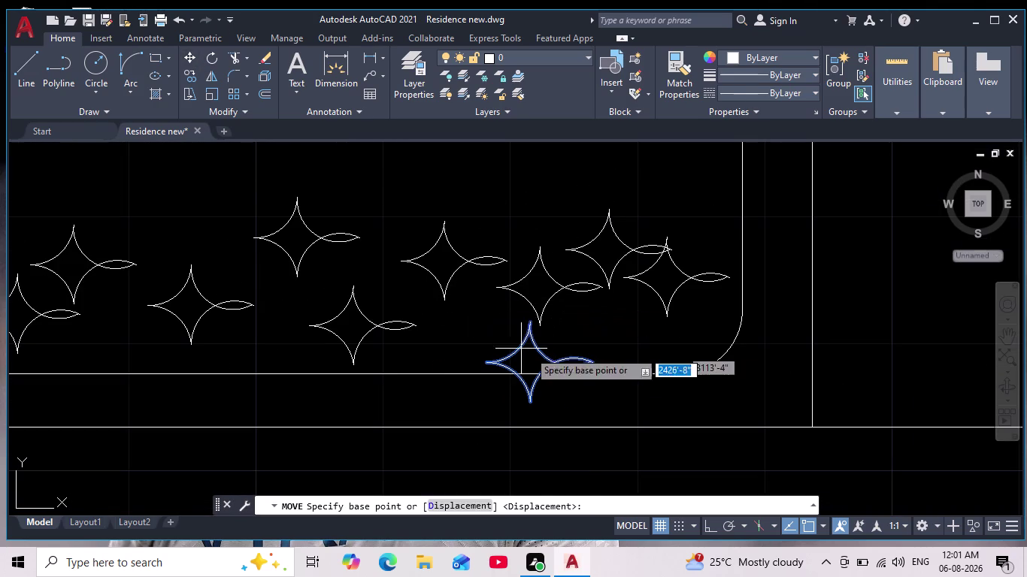
click(535, 356)
click(489, 333)
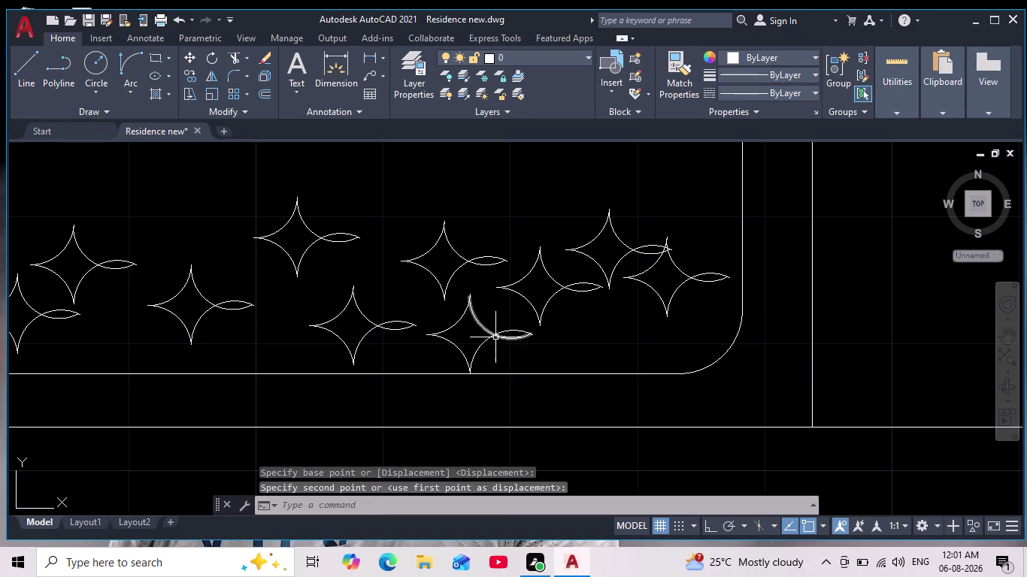
key(Escape)
key(Escape)
Pan and zoom the plan to the drawing room beside the sofa set.
scroll(down, 3)
middle_drag(597, 397, 531, 423)
scroll(down, 3)
scroll(down, 3)
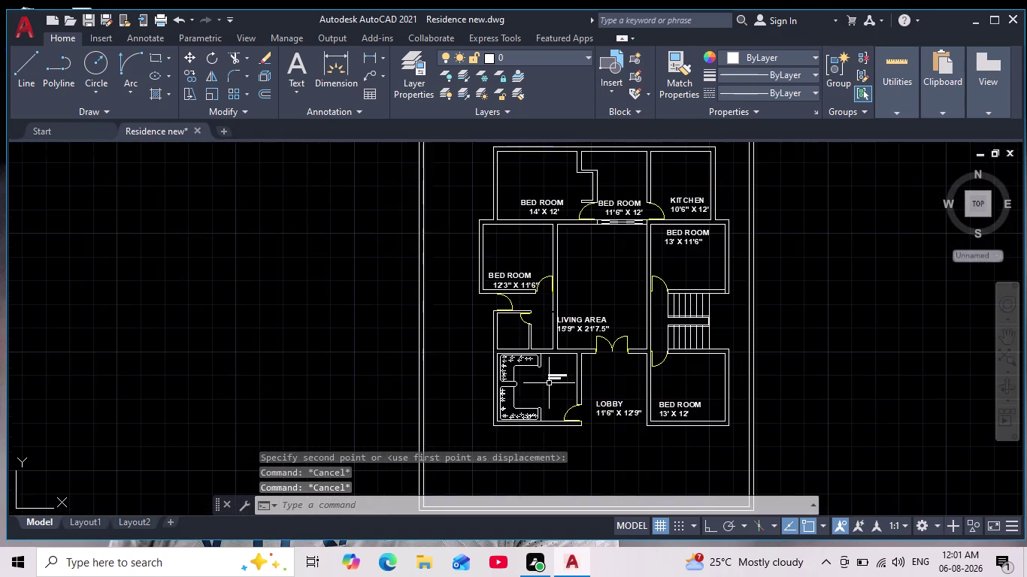
scroll(up, 3)
middle_drag(544, 381, 484, 252)
middle_drag(473, 276, 466, 313)
scroll(up, 3)
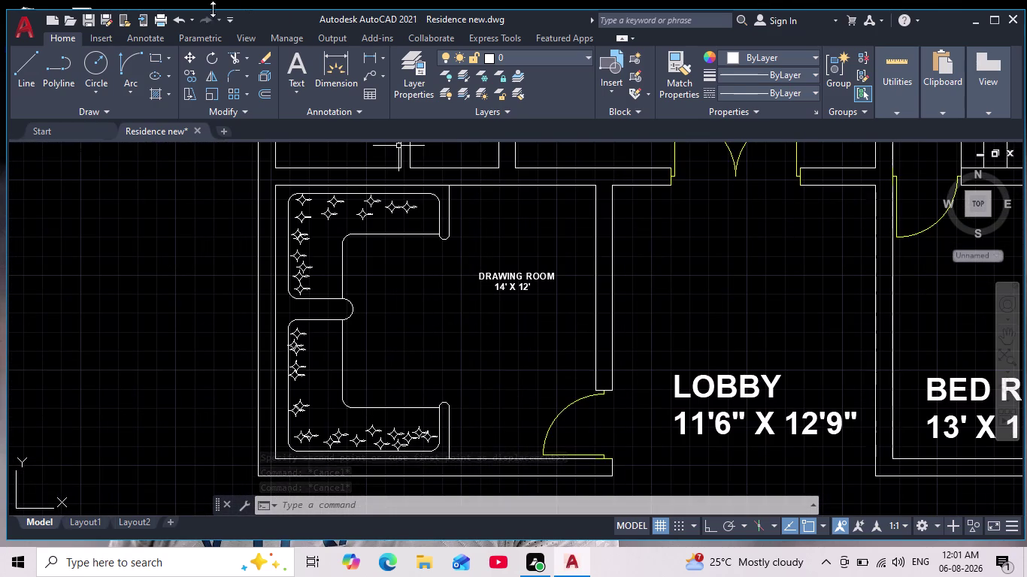
click(94, 61)
scroll(up, 3)
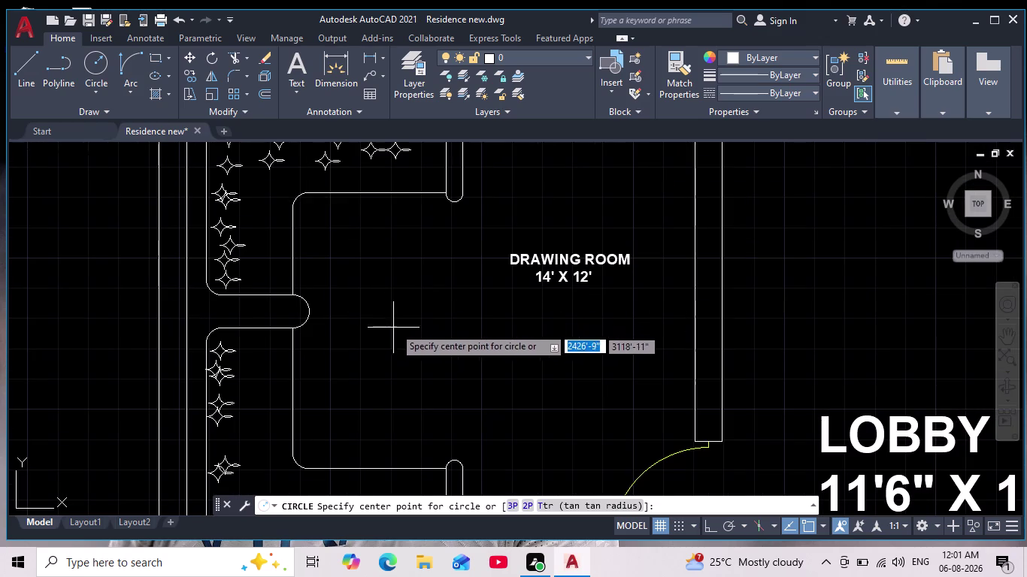
Draw the round table's outer circle in the drawing room.
click(400, 317)
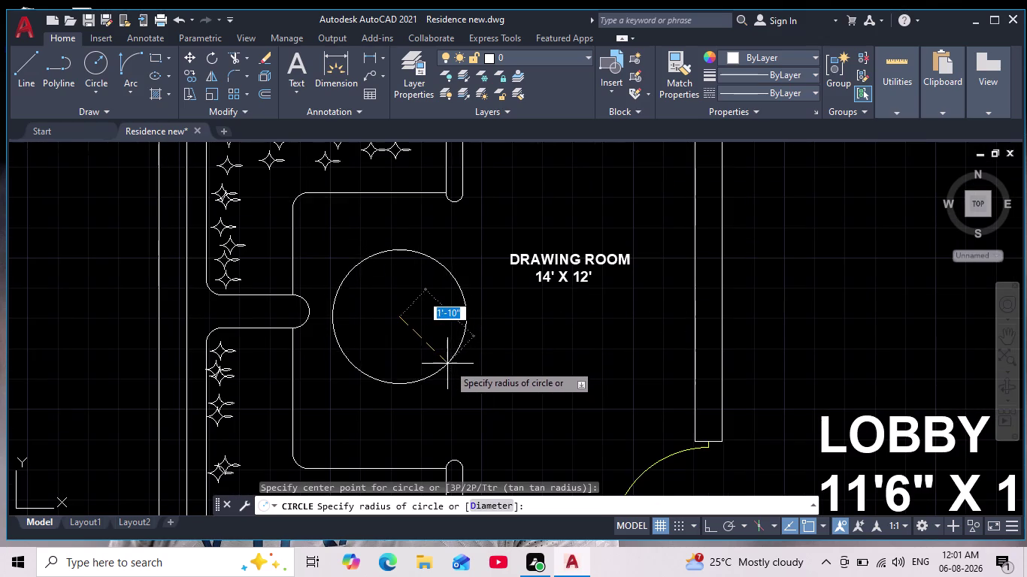
scroll(down, 3)
click(446, 362)
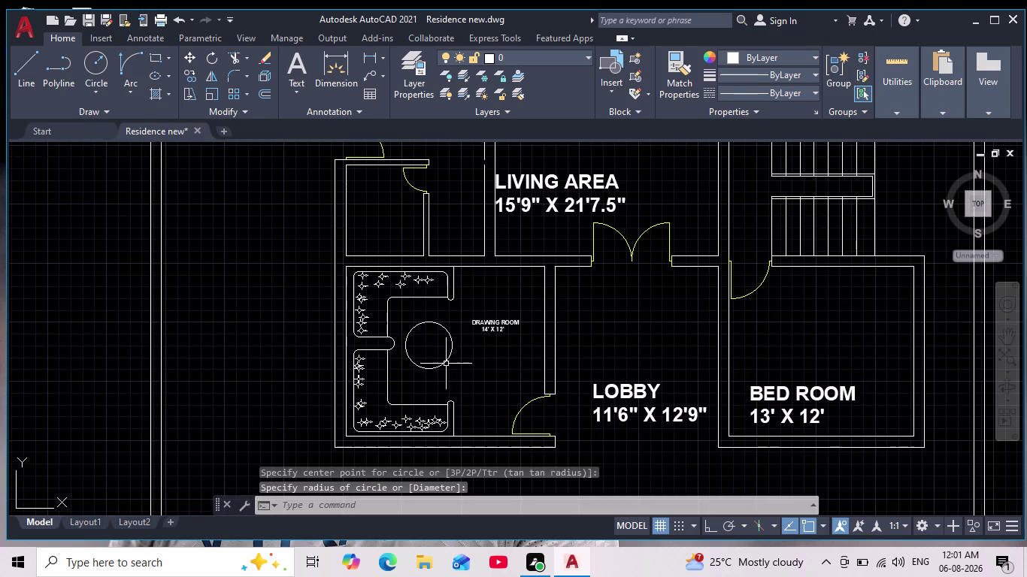
middle_drag(425, 354, 460, 355)
scroll(up, 3)
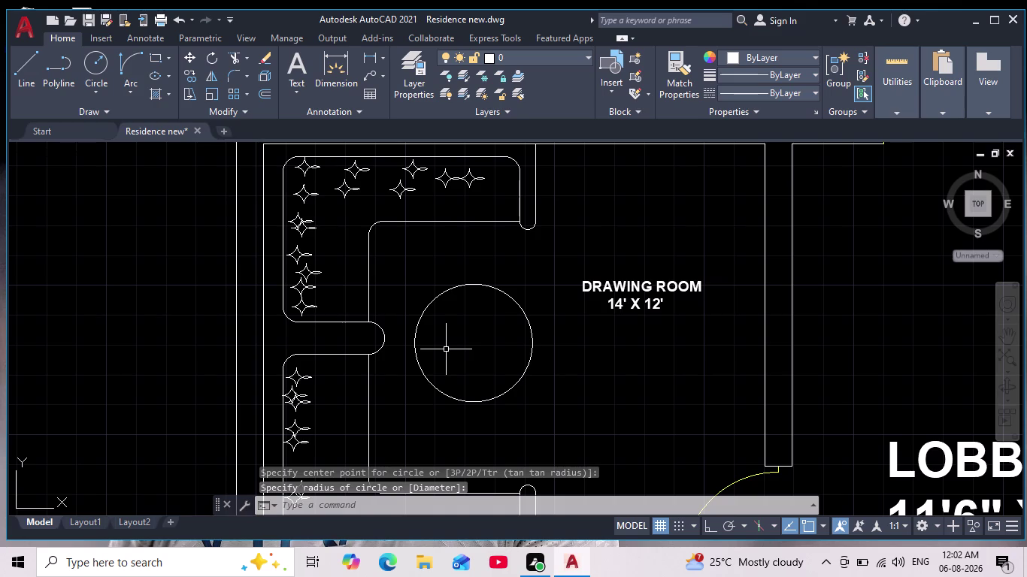
Draw a smaller inner circle snapped to the table's centre.
click(97, 59)
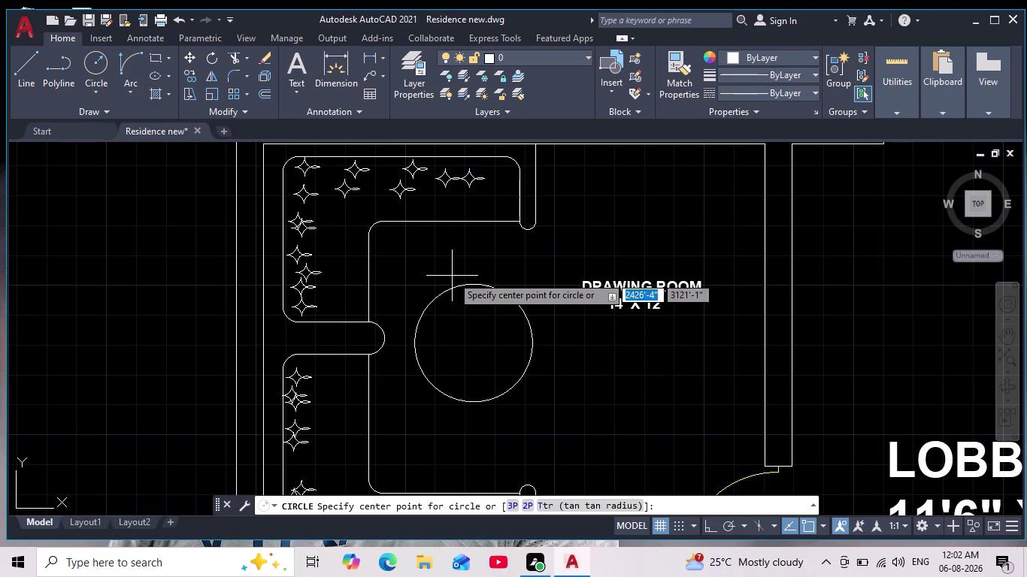
click(483, 348)
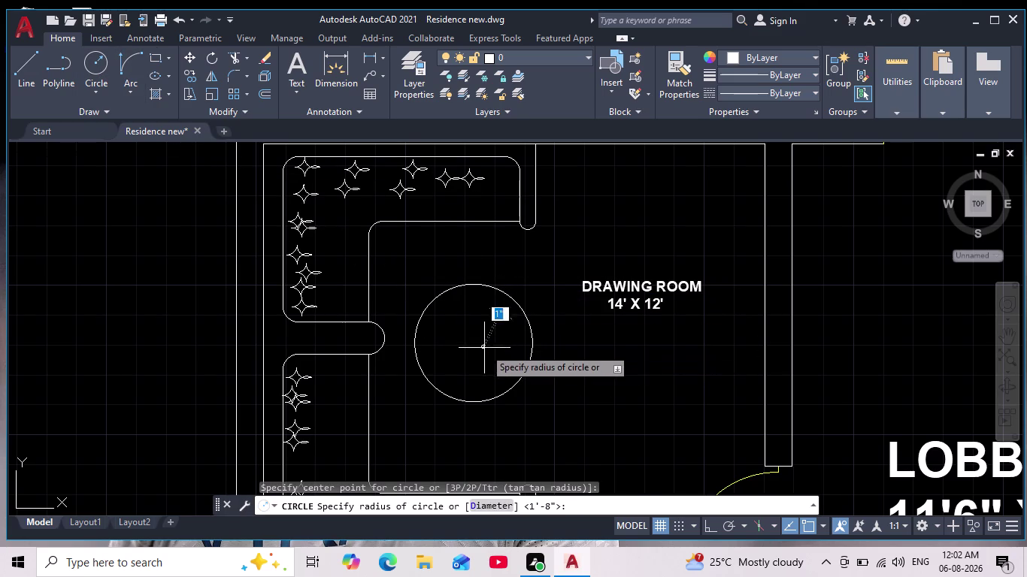
key(Escape)
key(space)
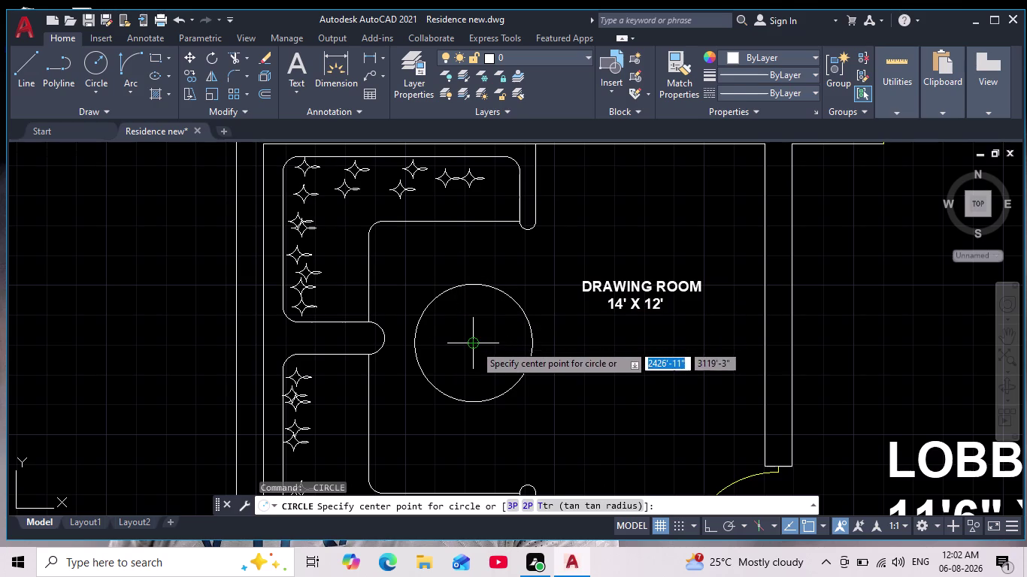
click(474, 344)
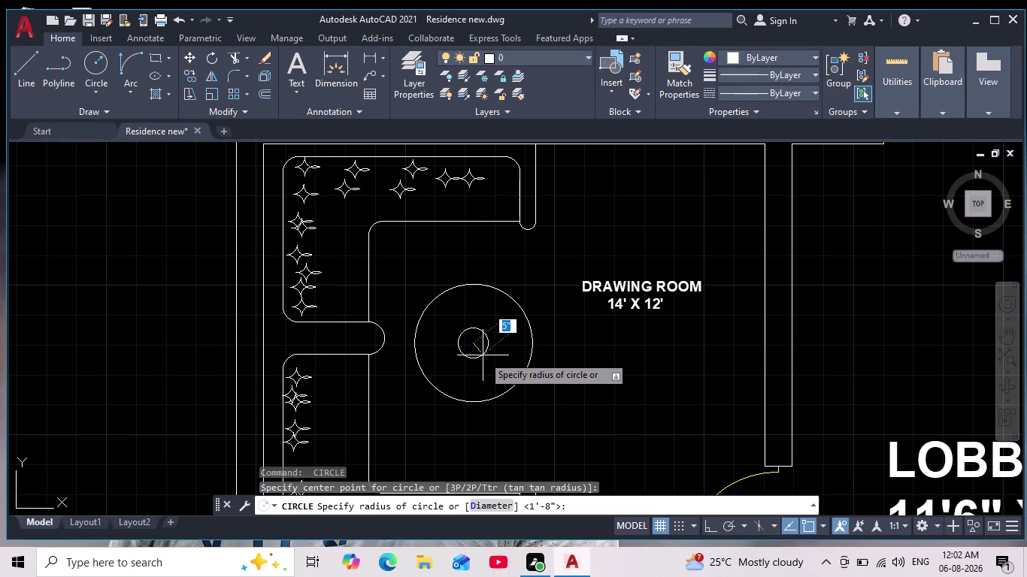
click(483, 360)
middle_drag(476, 299, 521, 279)
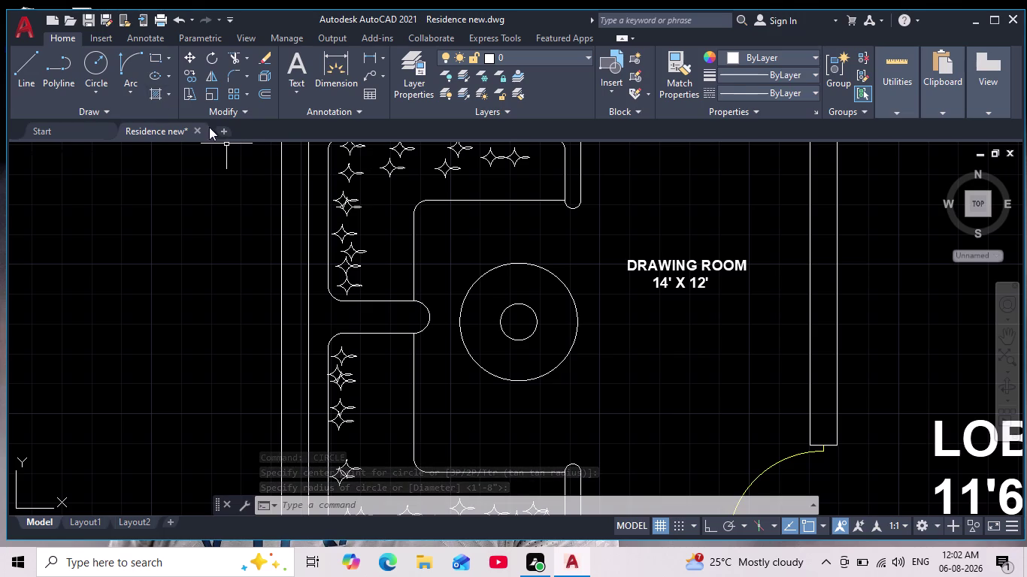
Start an arc at the inner circle's top.
click(127, 59)
scroll(up, 3)
click(515, 306)
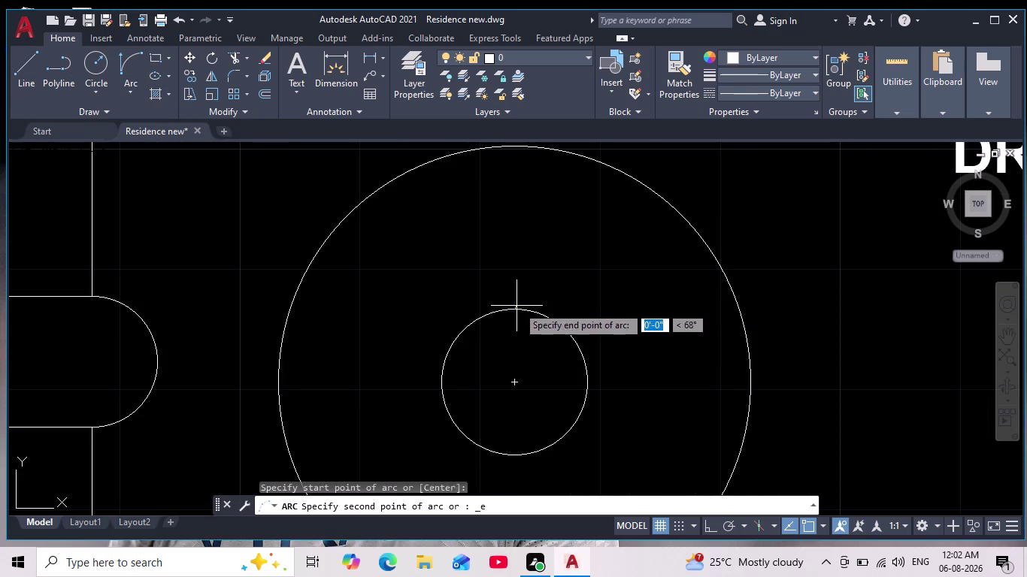
Finish the arc at the outer circle's top and set its bend direction.
middle_drag(501, 226, 520, 291)
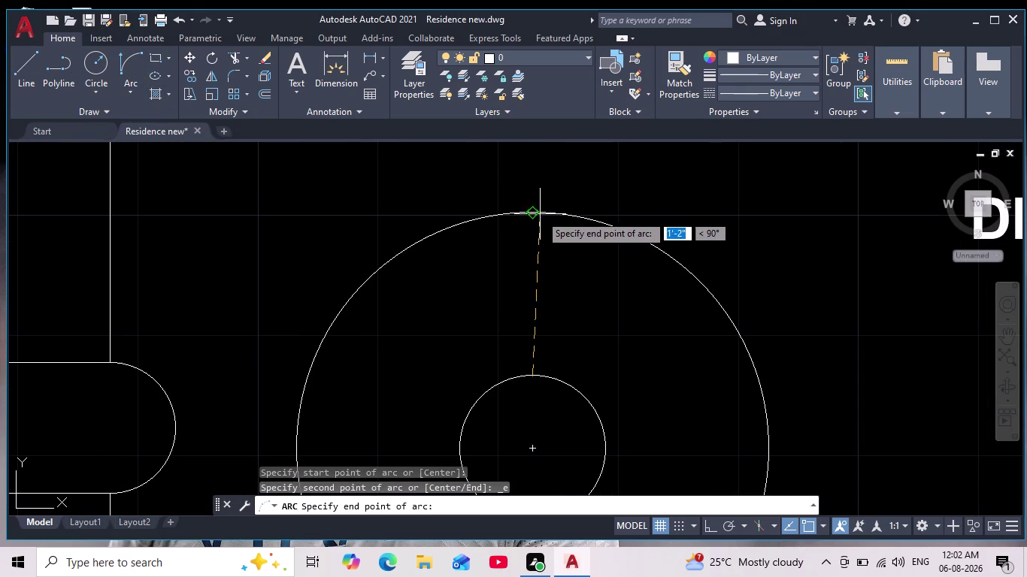
click(531, 213)
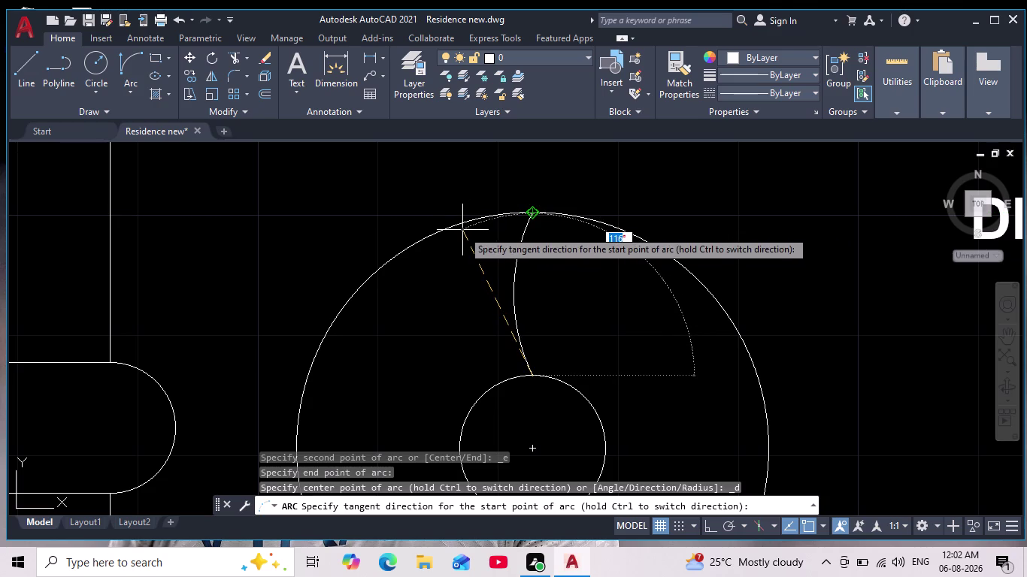
click(446, 279)
scroll(down, 3)
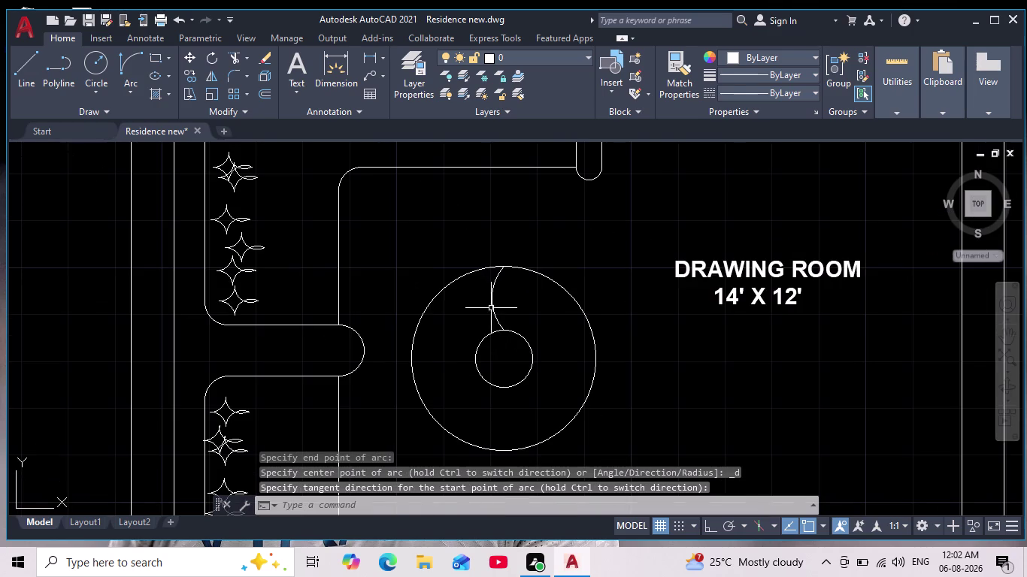
scroll(up, 3)
Select the new arc, after starting and cancelling a copy of it.
click(503, 292)
click(445, 309)
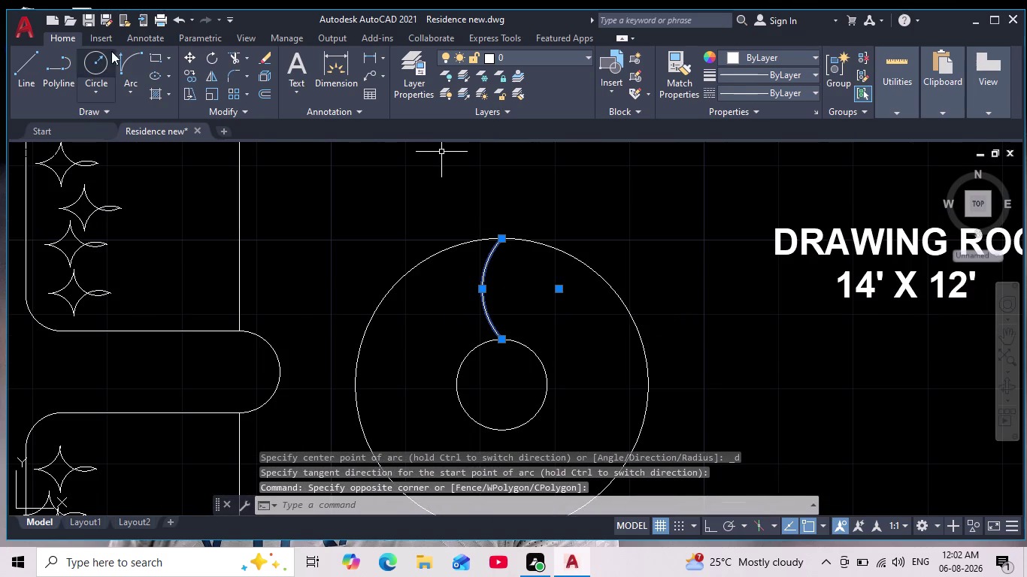
click(190, 74)
click(505, 340)
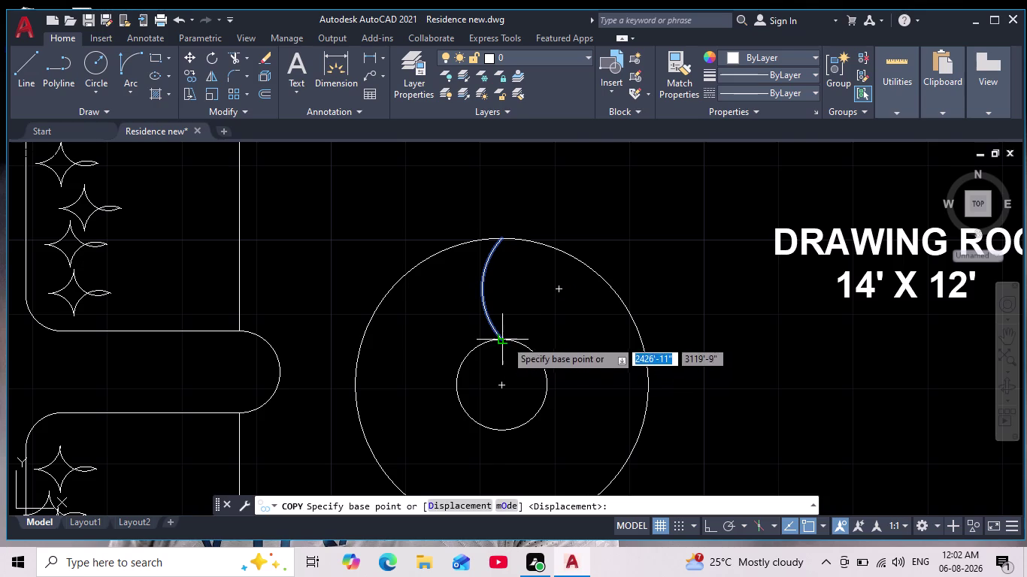
key(Escape)
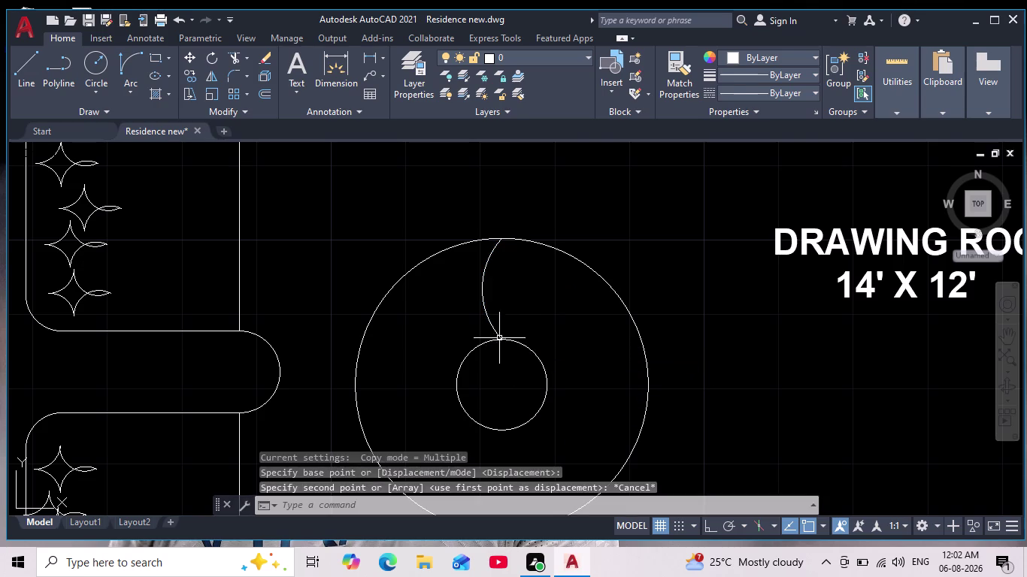
drag(482, 276, 477, 285)
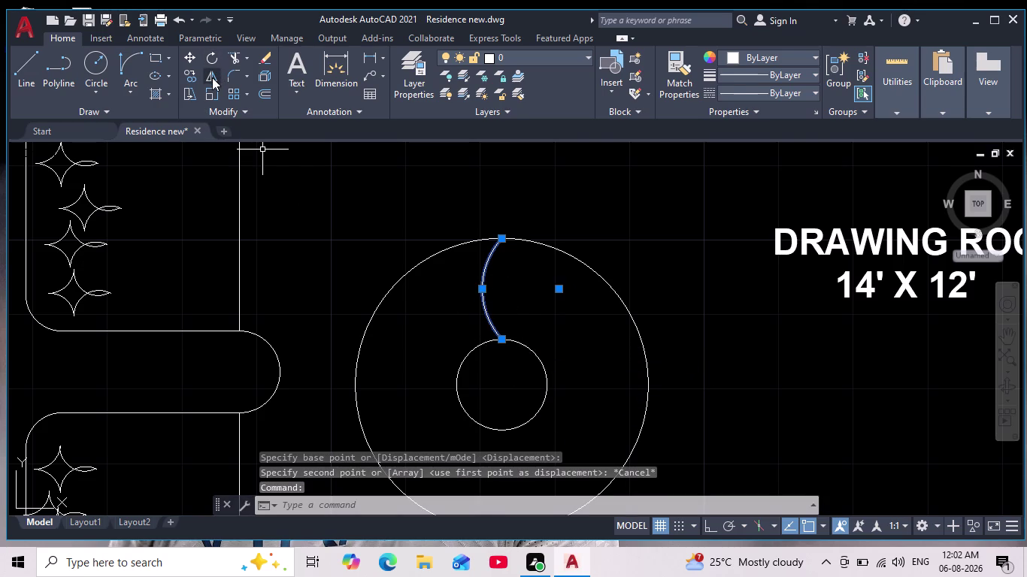
Mirror the arc about a vertical line, keeping the original, forming a petal.
click(212, 77)
click(505, 340)
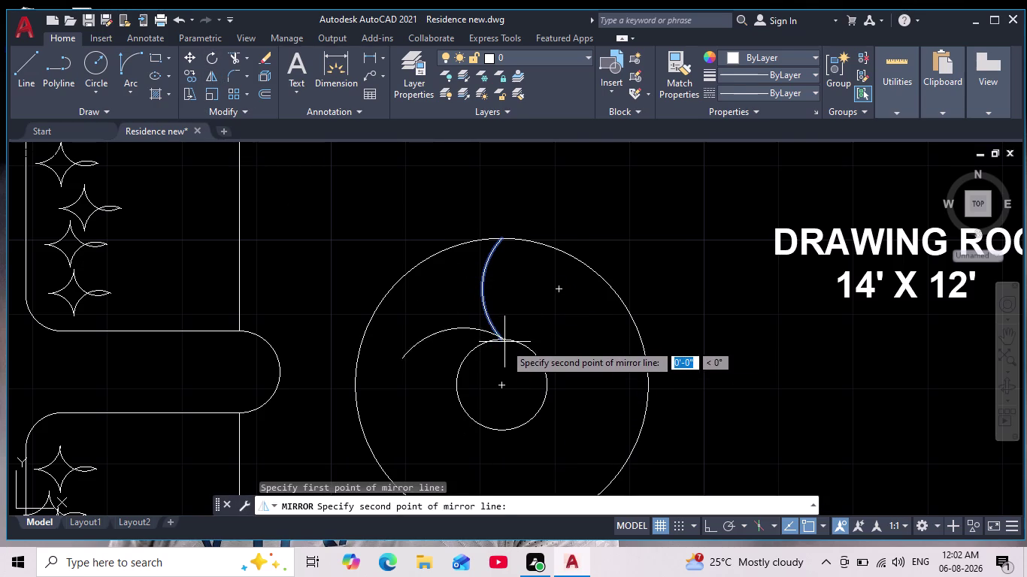
click(709, 531)
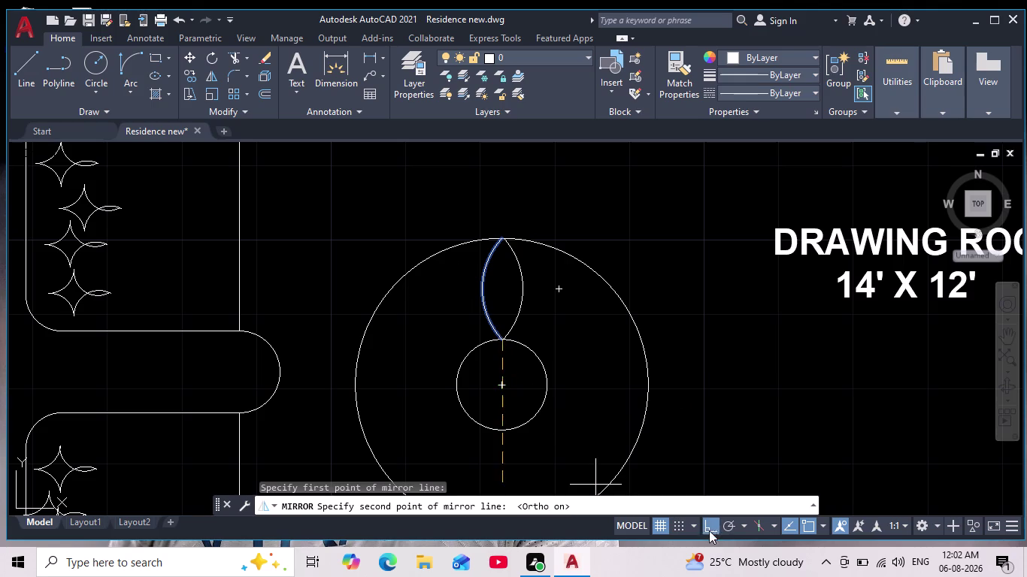
click(497, 200)
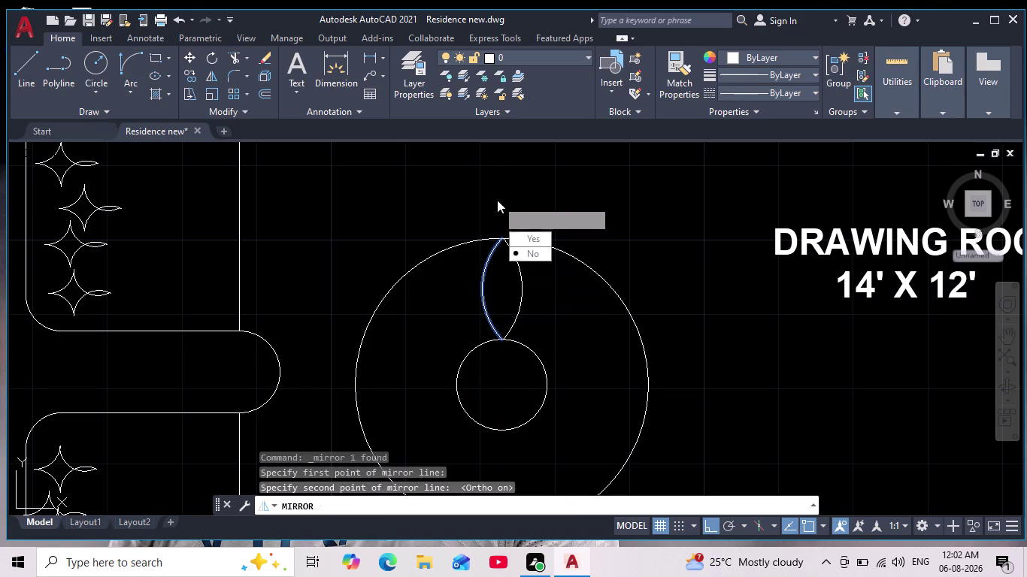
key(Return)
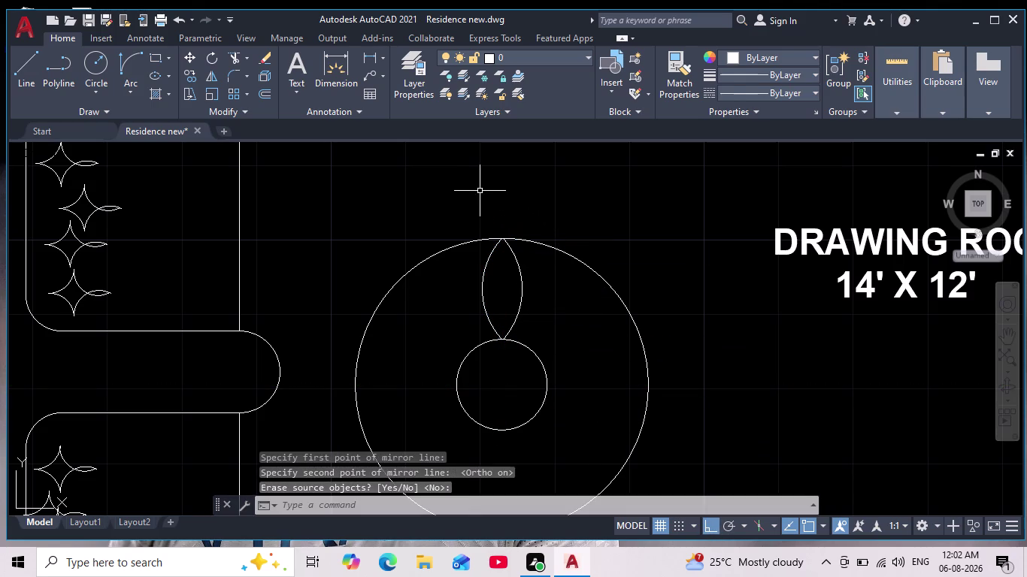
Select both arcs of the petal.
scroll(down, 3)
scroll(up, 3)
scroll(up, 3)
drag(538, 272, 520, 273)
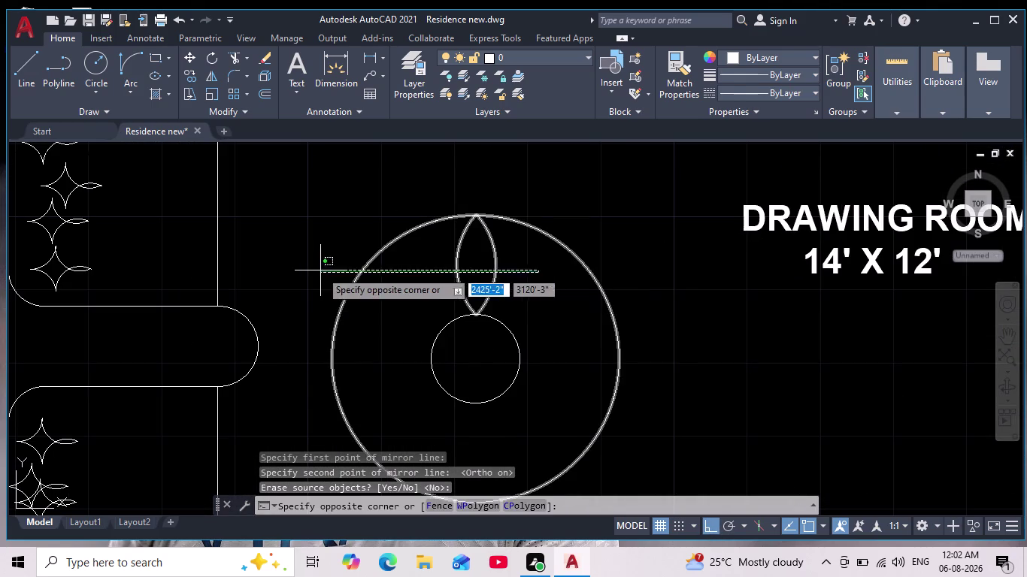
click(434, 293)
Polar-array the petal into 25 items around the circles' centre point.
middle_drag(434, 293, 441, 273)
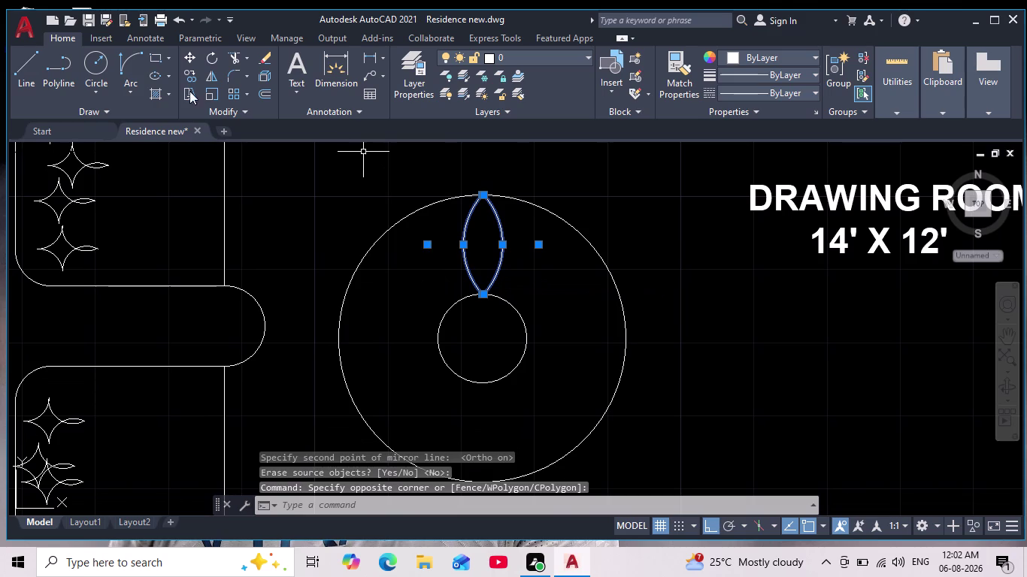
click(248, 98)
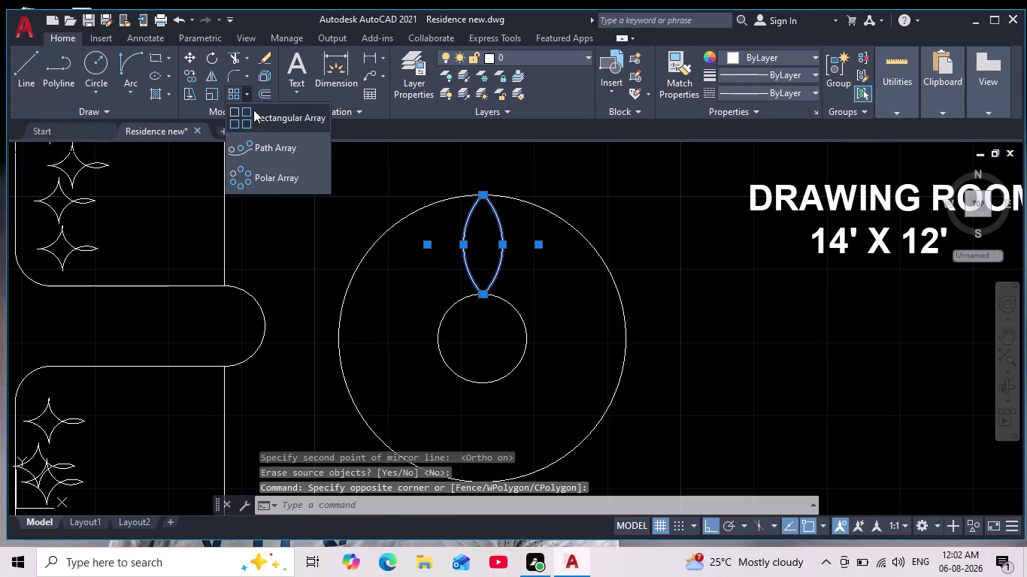
click(271, 179)
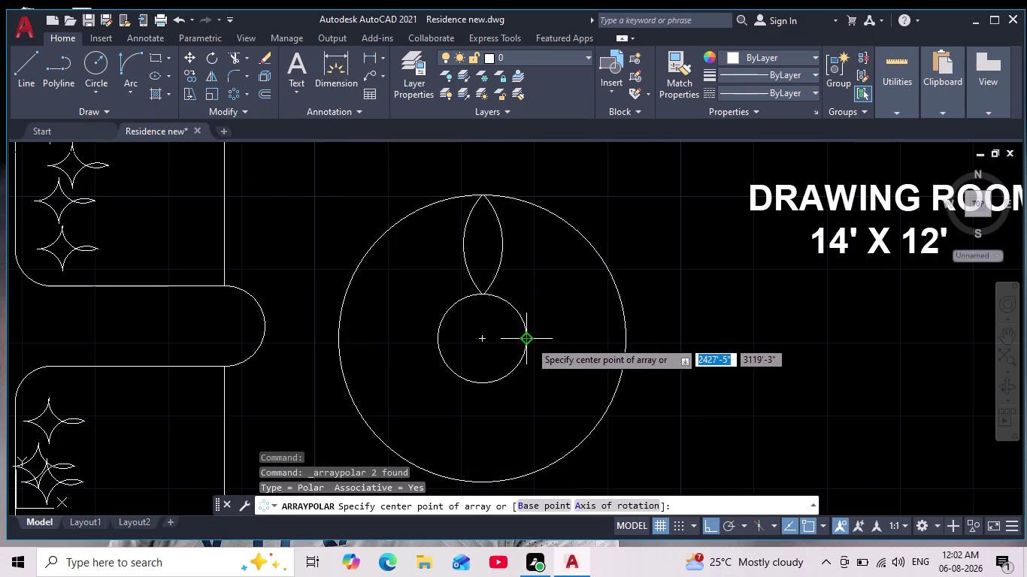
click(480, 338)
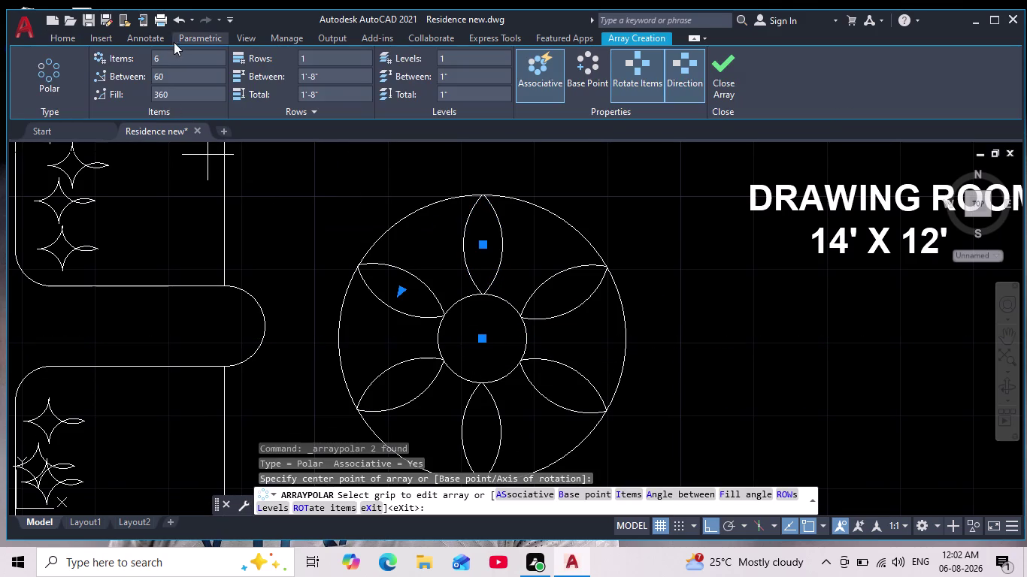
click(179, 55)
text(25)
key(Return)
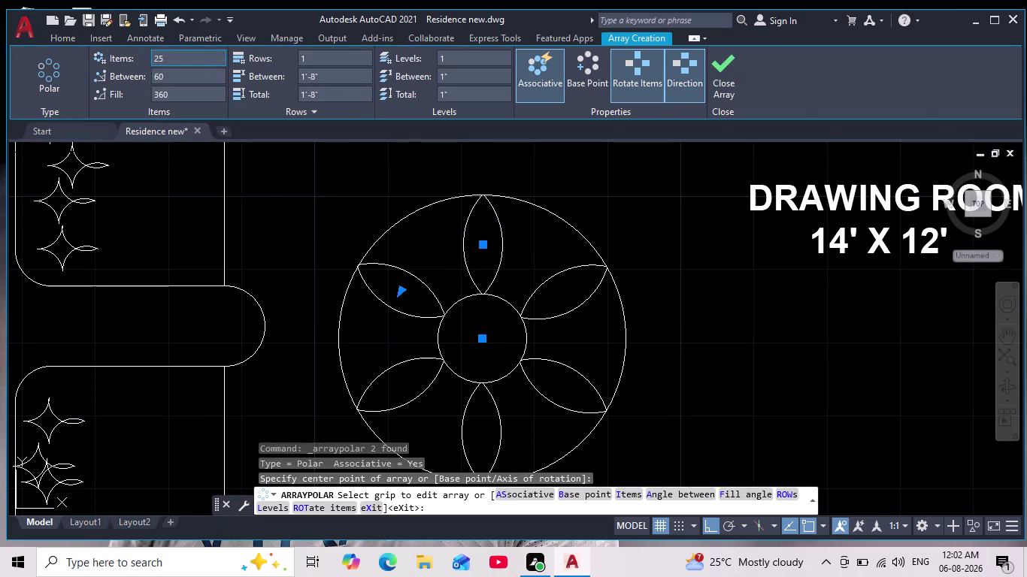
scroll(down, 3)
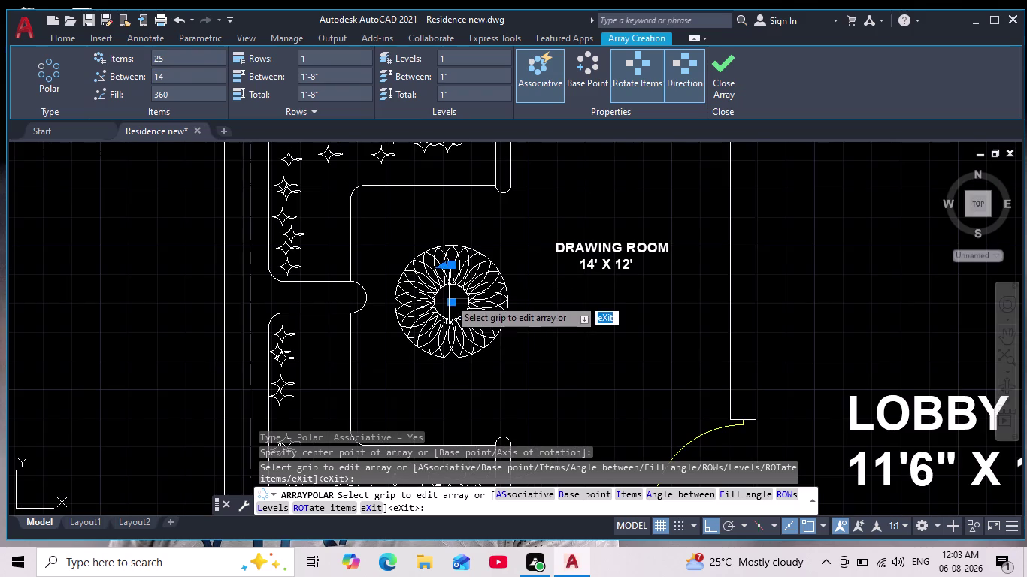
scroll(up, 3)
key(Escape)
scroll(down, 3)
middle_click(516, 321)
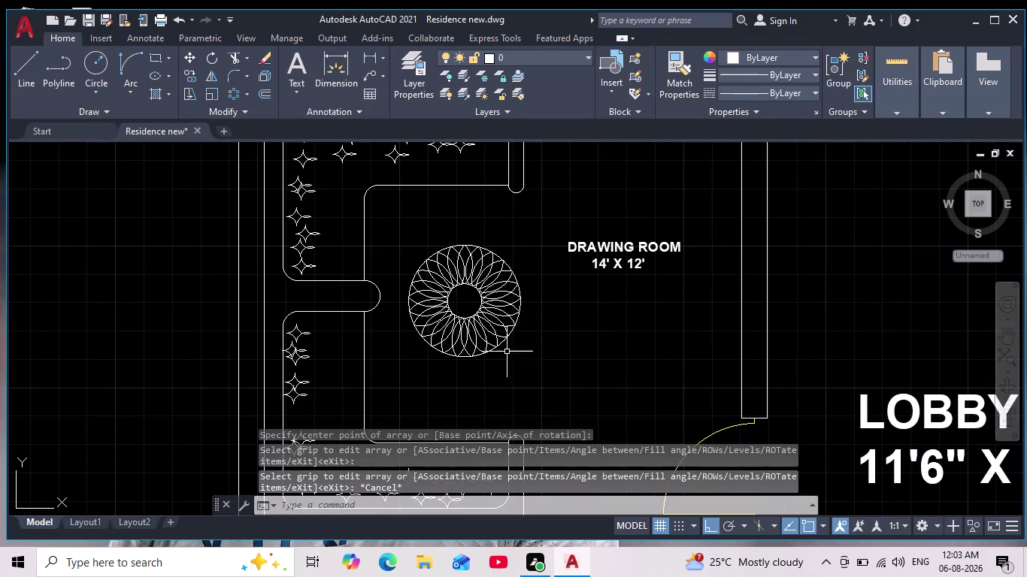
scroll(up, 3)
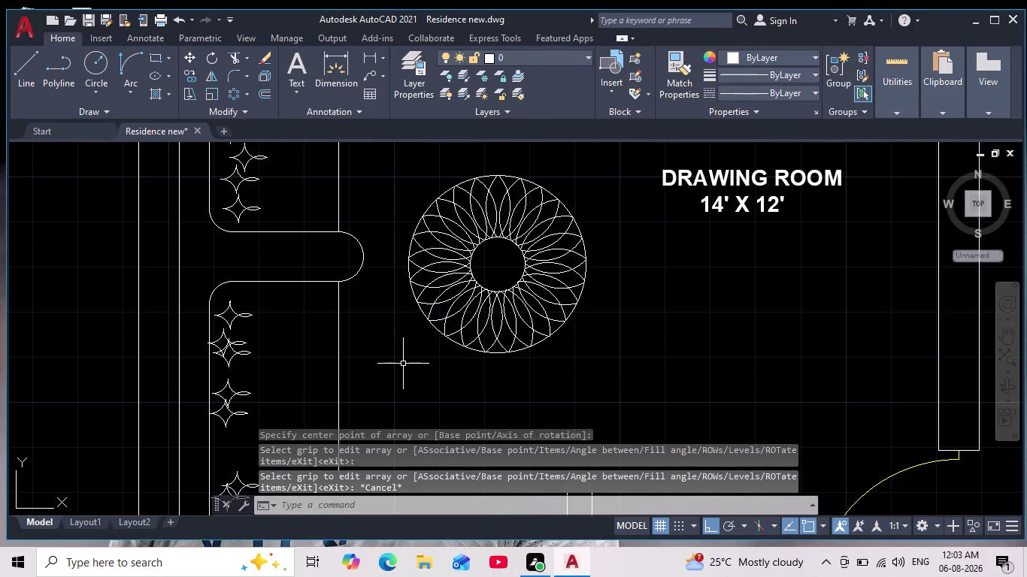
scroll(down, 3)
scroll(down, 3)
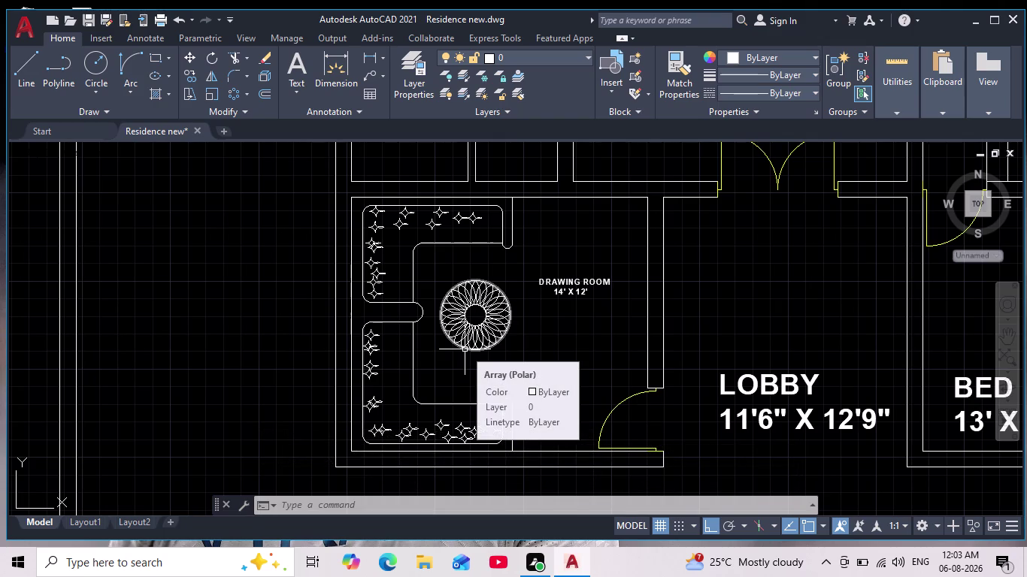
scroll(down, 3)
scroll(up, 3)
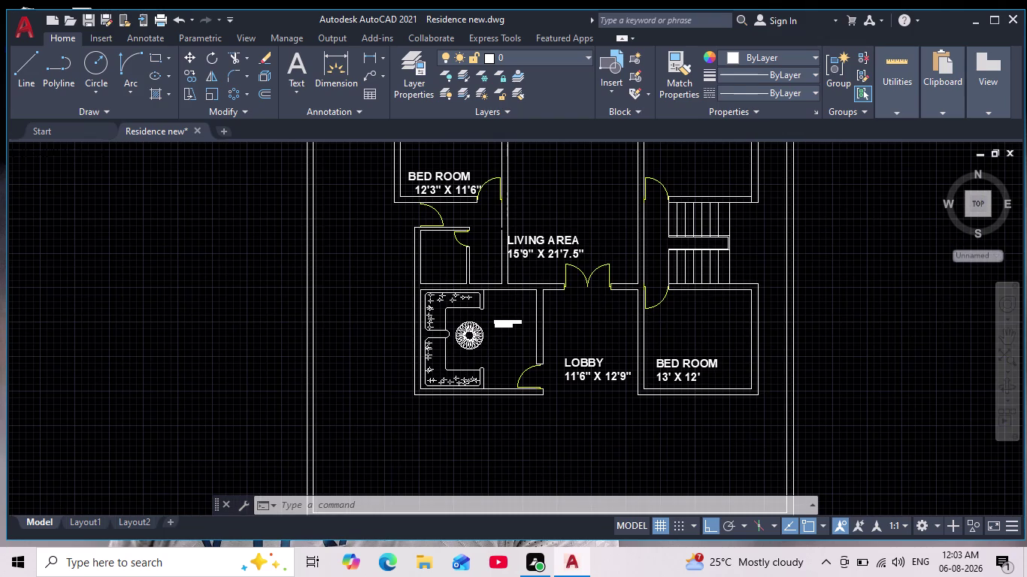
scroll(up, 3)
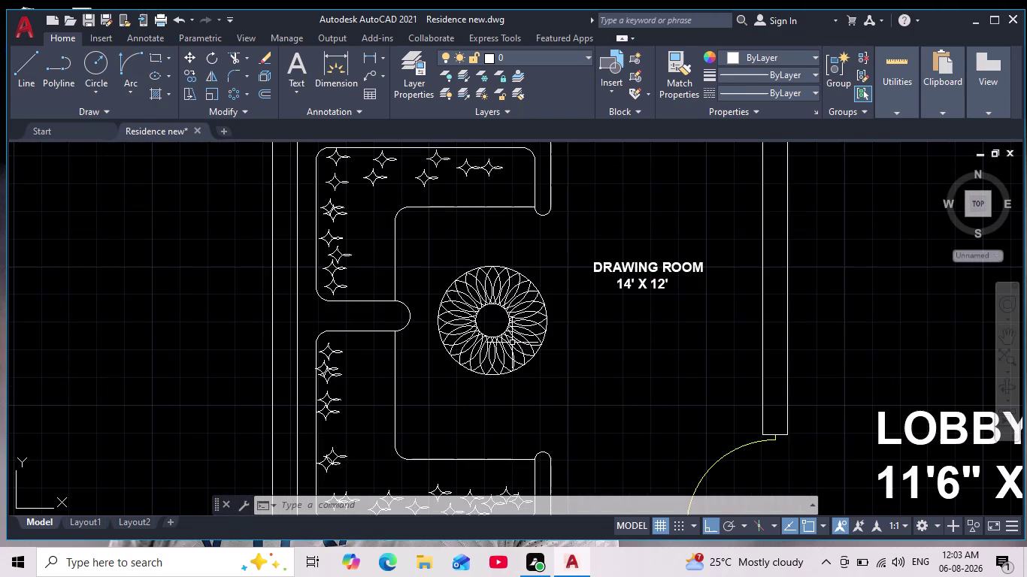
scroll(up, 3)
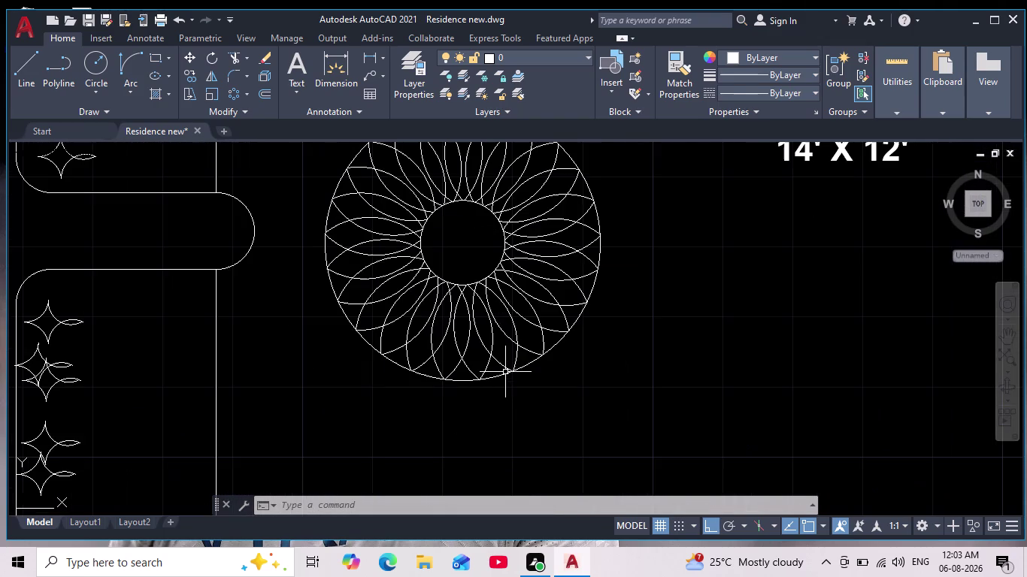
scroll(down, 3)
middle_drag(532, 388, 512, 366)
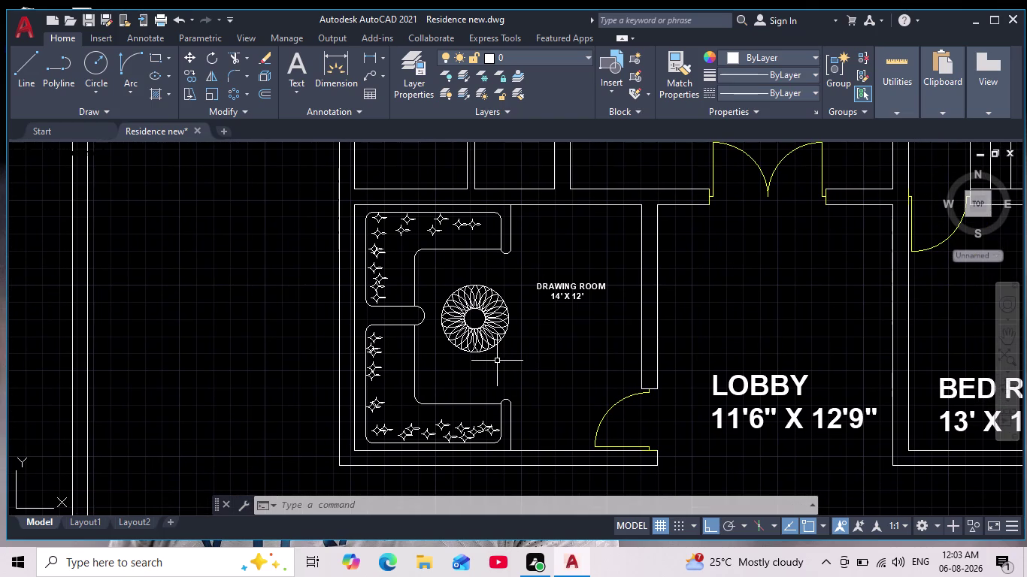
scroll(down, 3)
scroll(up, 3)
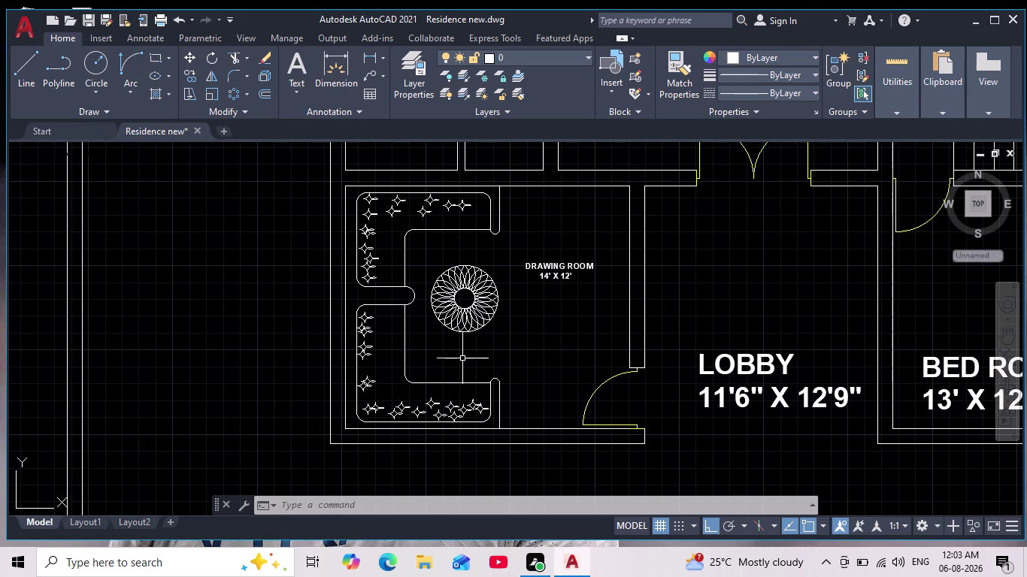
scroll(up, 3)
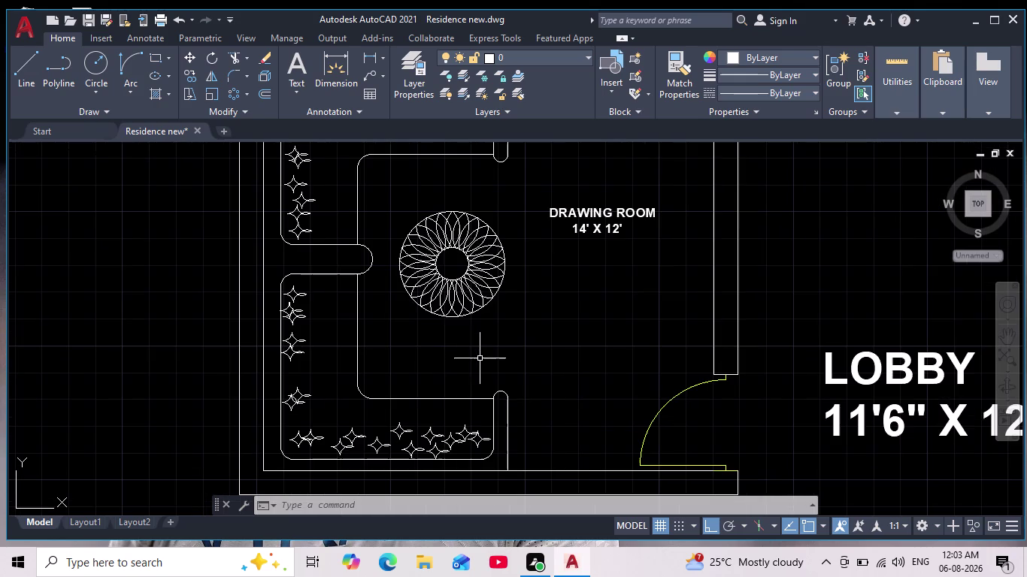
scroll(down, 3)
middle_drag(594, 299, 480, 356)
Move the DRAWING ROOM label lower in the room, with Ortho turned off.
drag(543, 273, 531, 284)
click(467, 312)
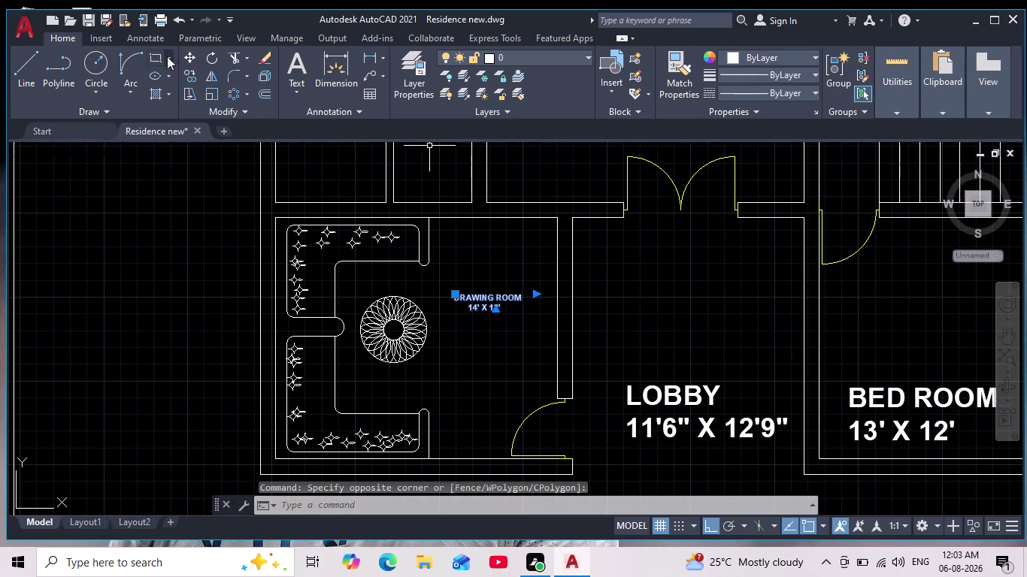
click(187, 57)
drag(484, 296, 485, 306)
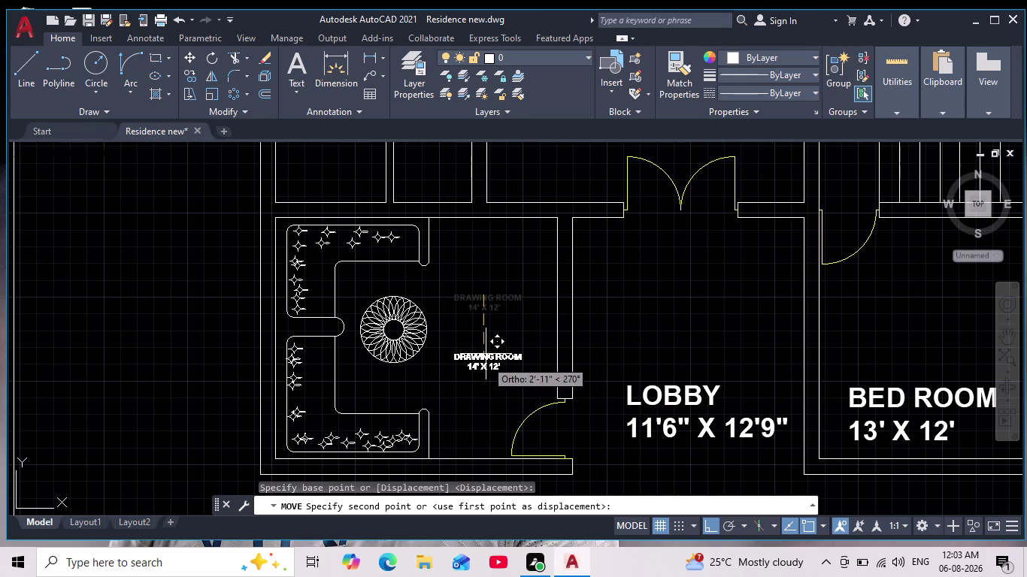
click(708, 525)
scroll(up, 3)
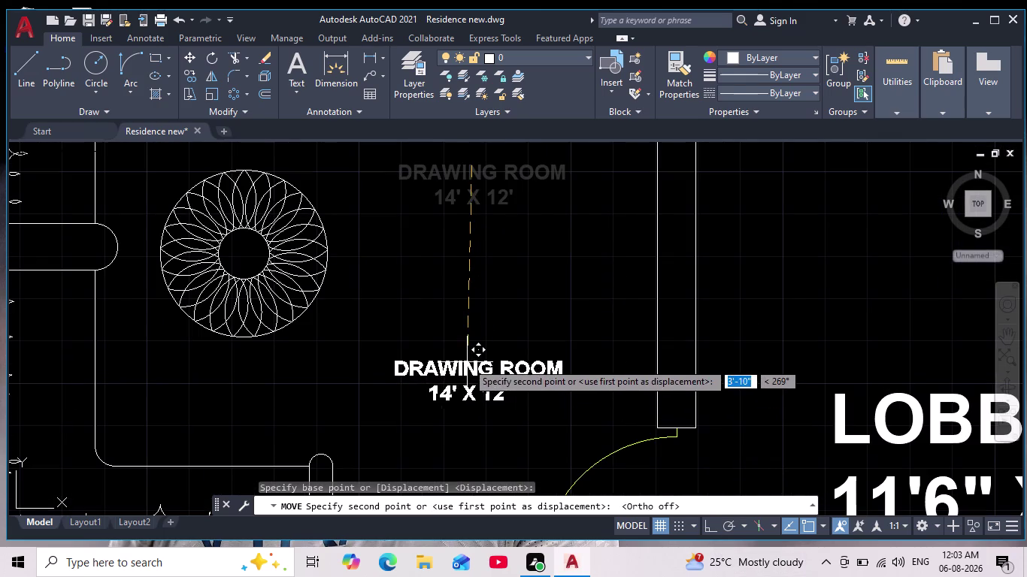
click(460, 340)
scroll(down, 3)
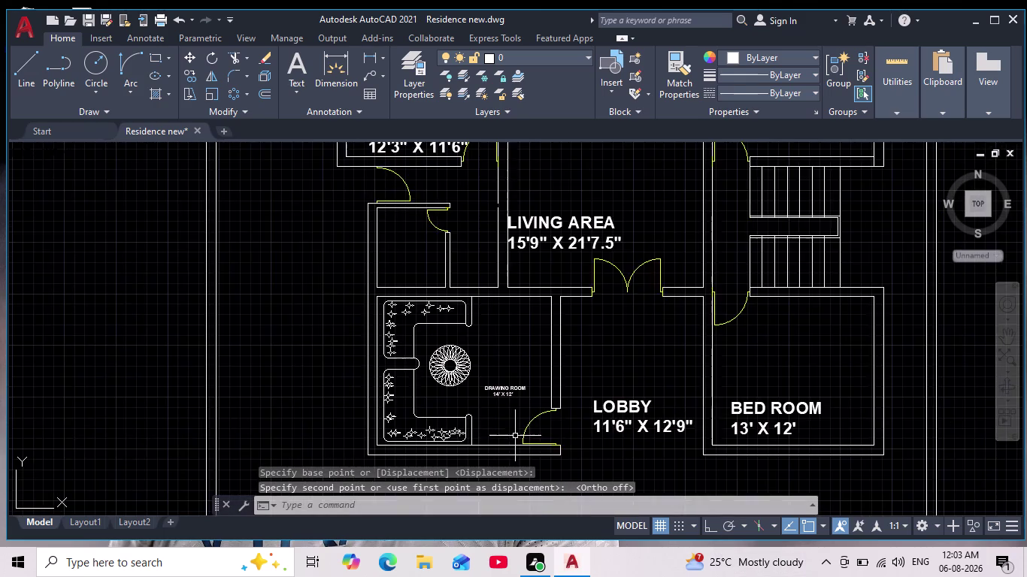
scroll(up, 3)
click(542, 316)
Start scaling the DRAWING ROOM label from a base point, then cancel with Esc.
click(450, 374)
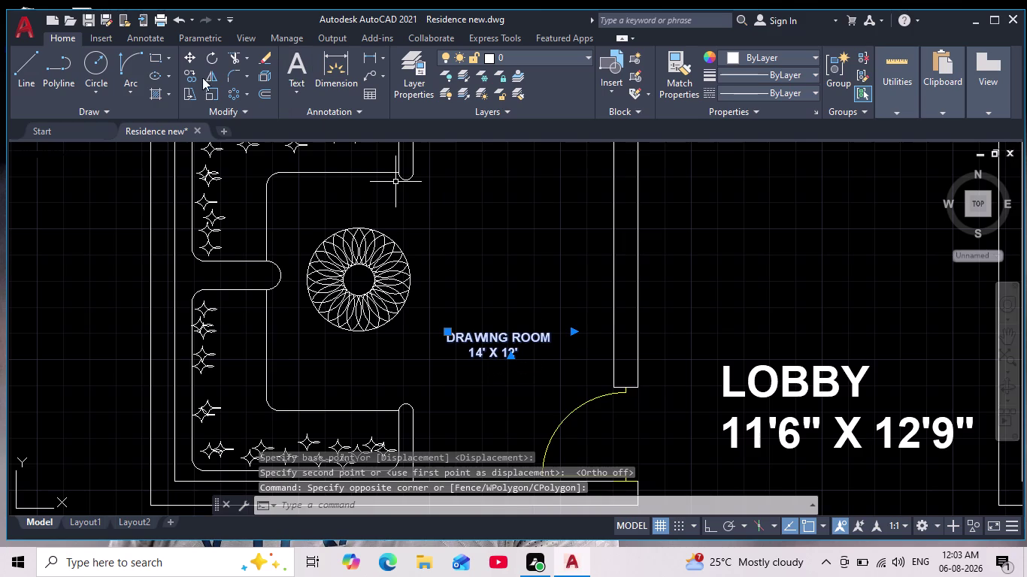
click(212, 93)
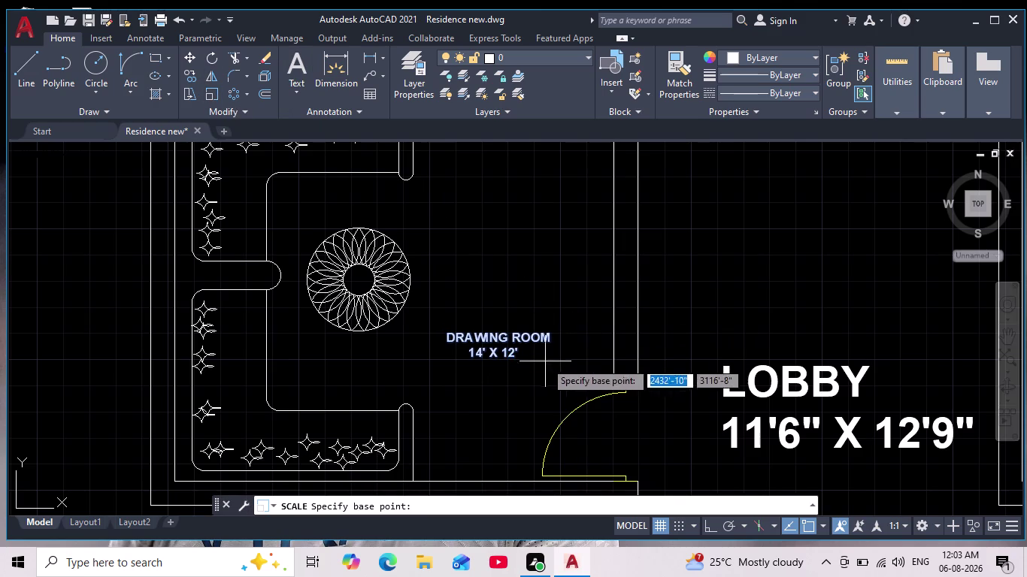
click(507, 350)
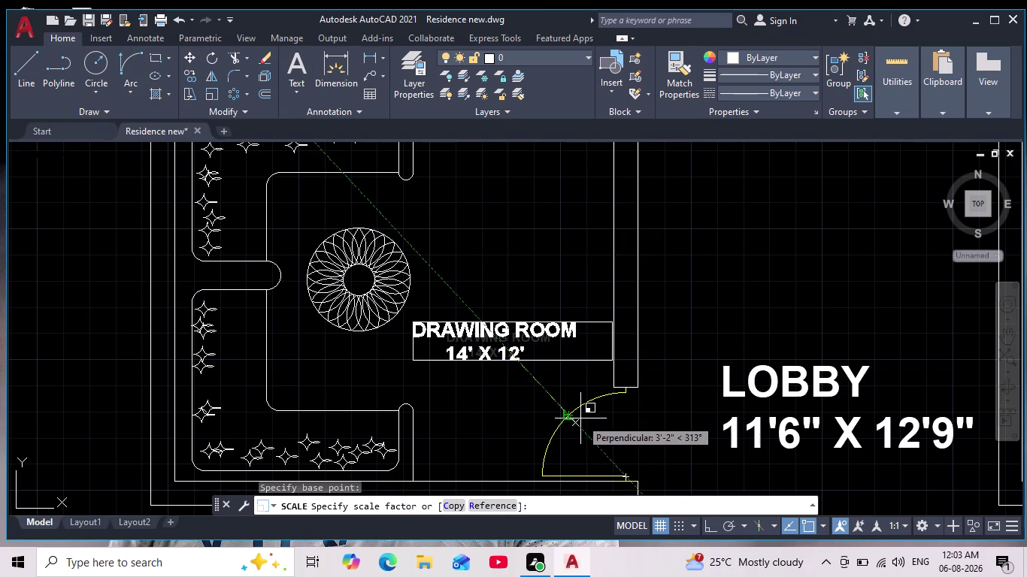
click(581, 419)
scroll(down, 3)
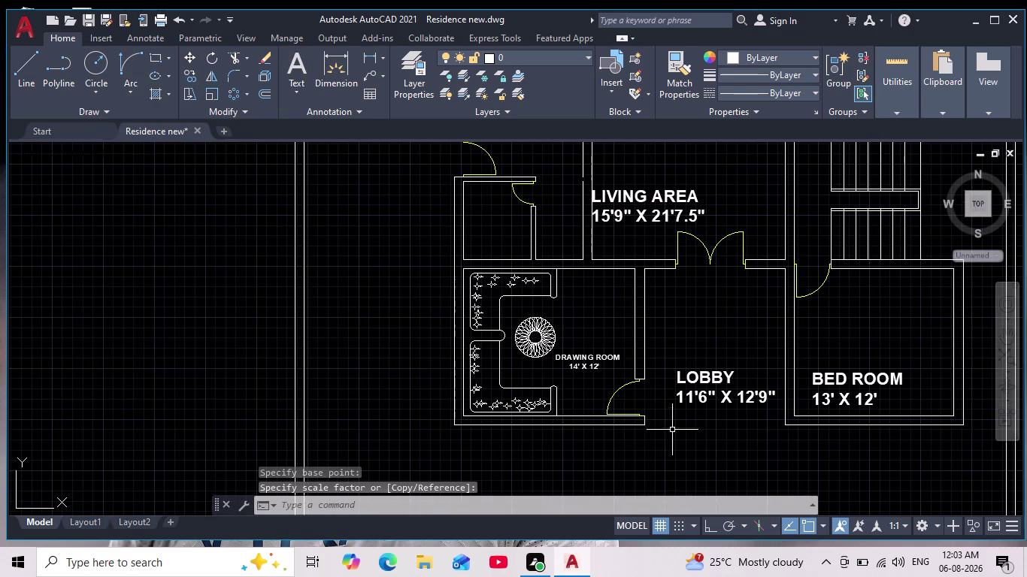
middle_drag(670, 430, 636, 436)
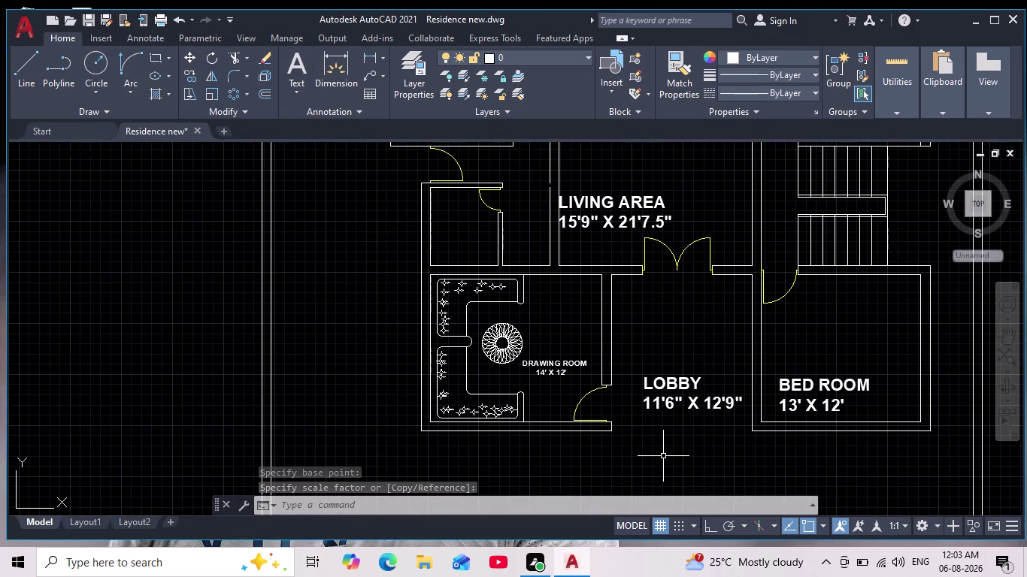
key(Escape)
key(Escape)
key(Escape)
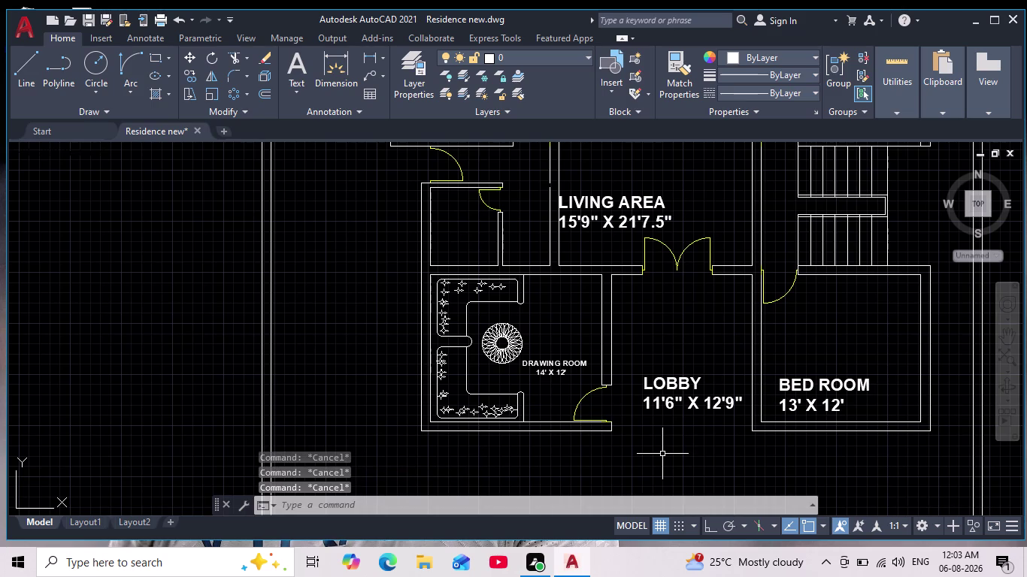
scroll(down, 3)
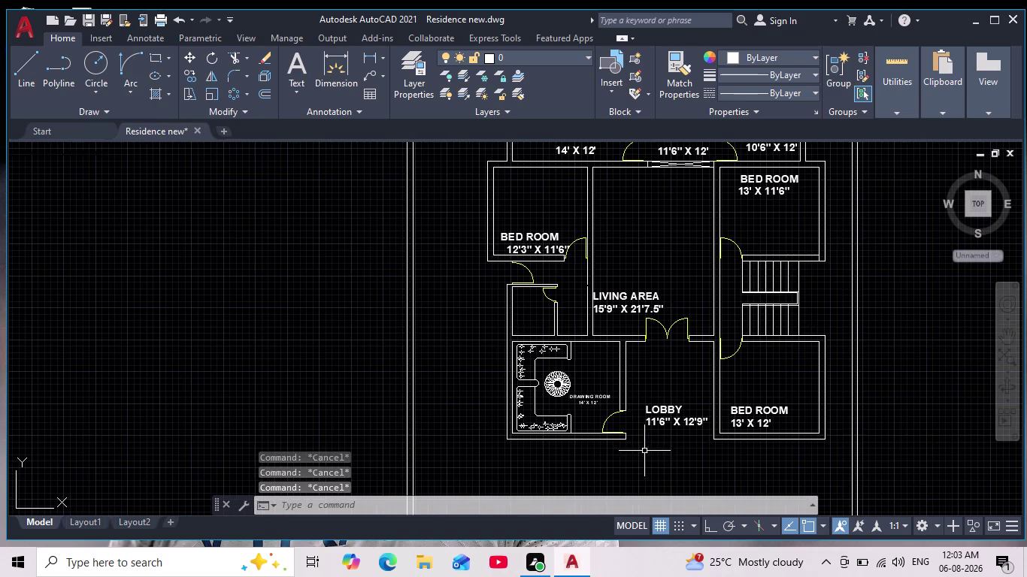
Pan and zoom the view to the small room beside the living area.
middle_drag(634, 448, 579, 433)
scroll(down, 3)
scroll(up, 3)
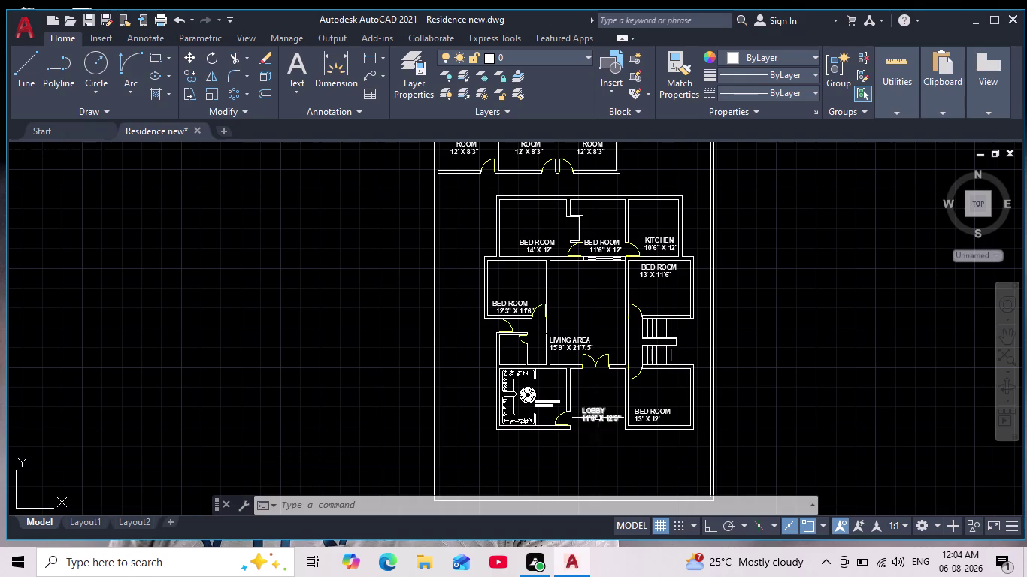
scroll(down, 3)
scroll(up, 3)
scroll(down, 3)
scroll(up, 3)
middle_drag(590, 422, 589, 423)
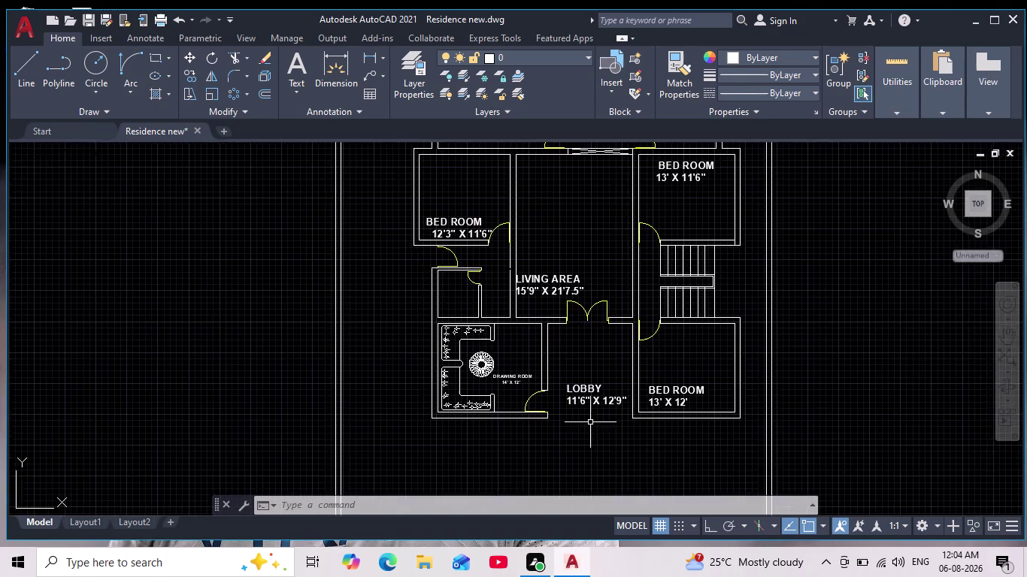
middle_drag(589, 423, 573, 449)
scroll(down, 3)
scroll(up, 3)
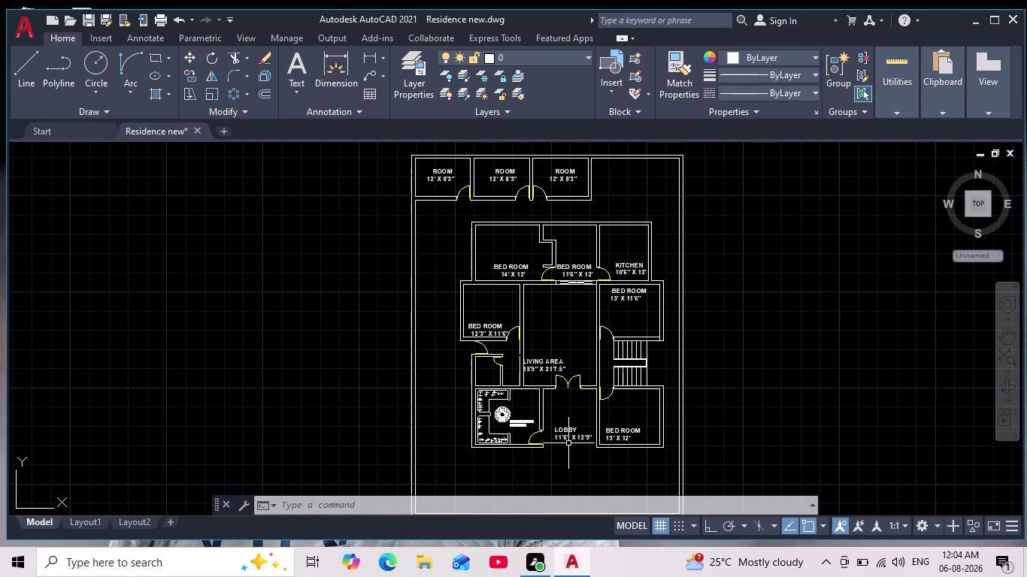
scroll(down, 3)
middle_drag(599, 391, 562, 373)
scroll(up, 3)
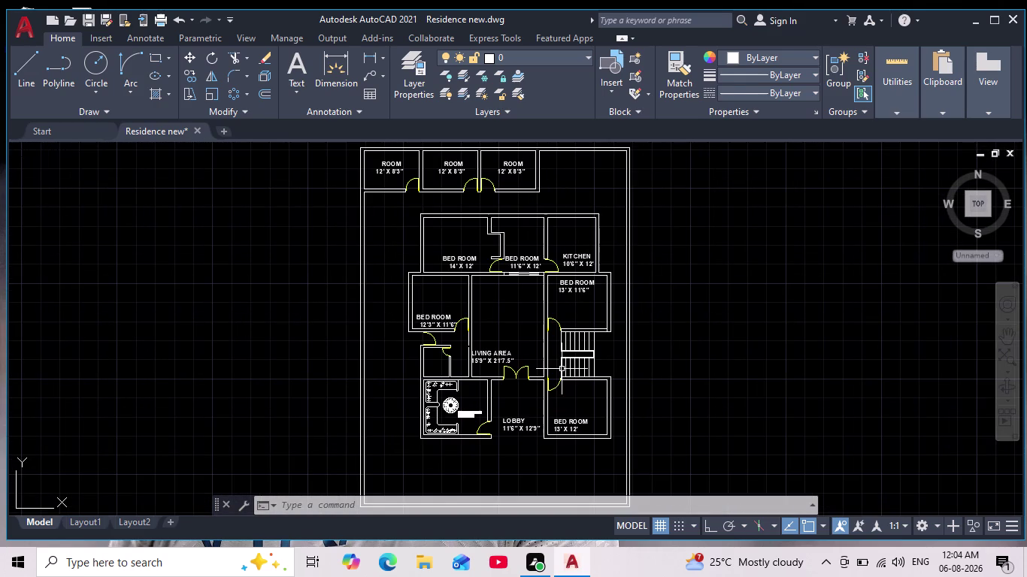
scroll(up, 3)
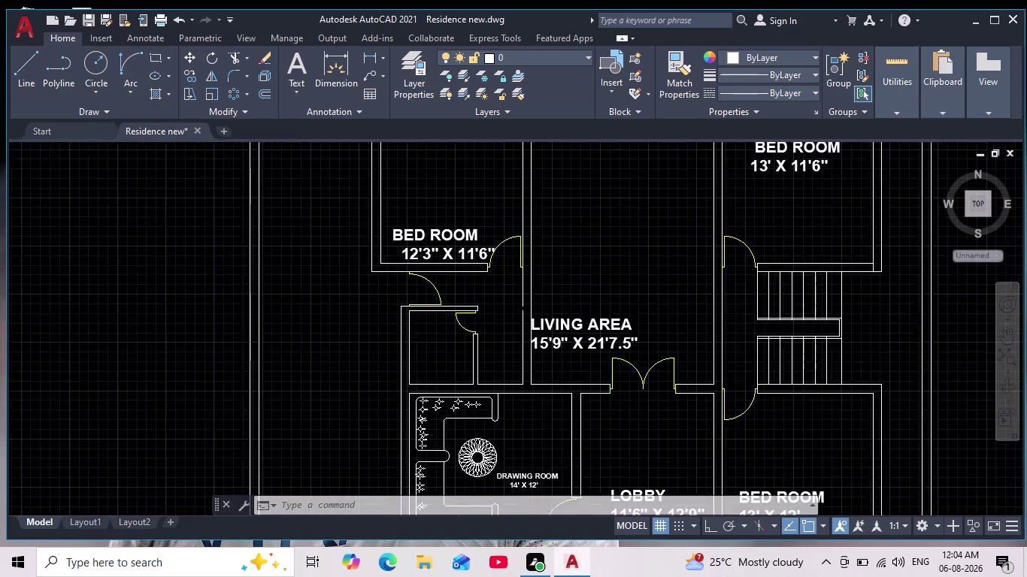
scroll(up, 3)
middle_drag(447, 325, 458, 280)
scroll(down, 3)
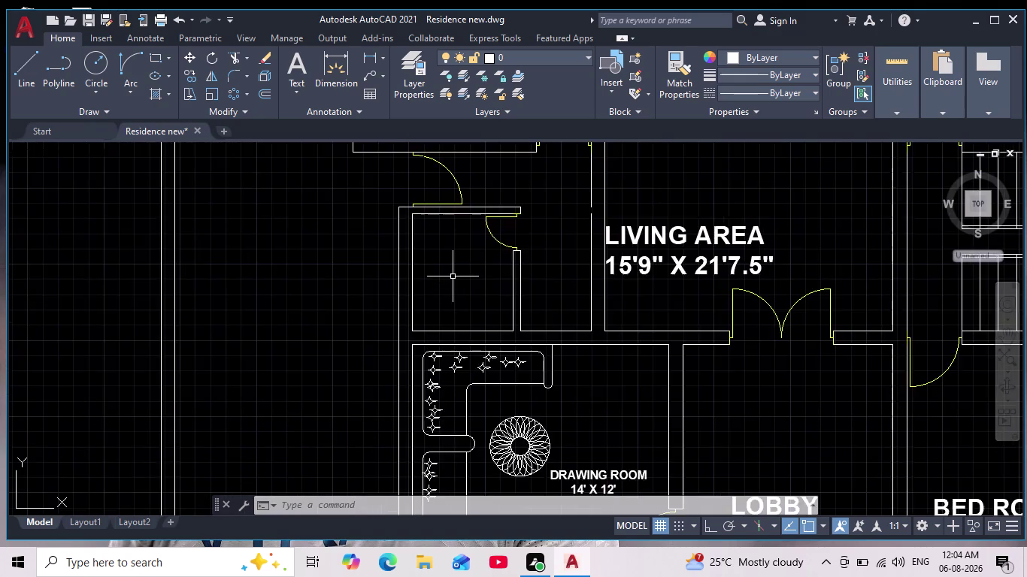
scroll(up, 3)
scroll(down, 3)
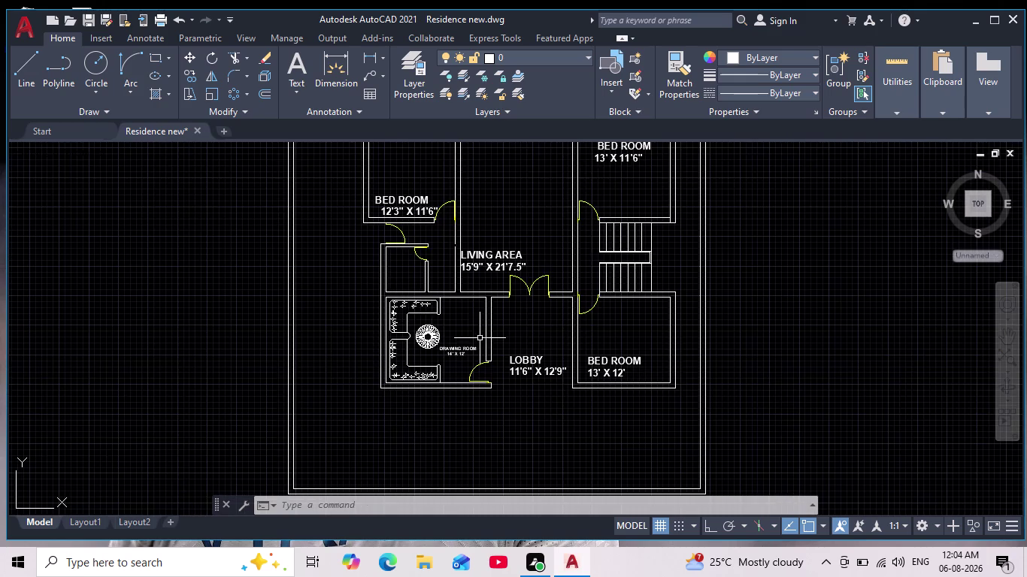
scroll(down, 3)
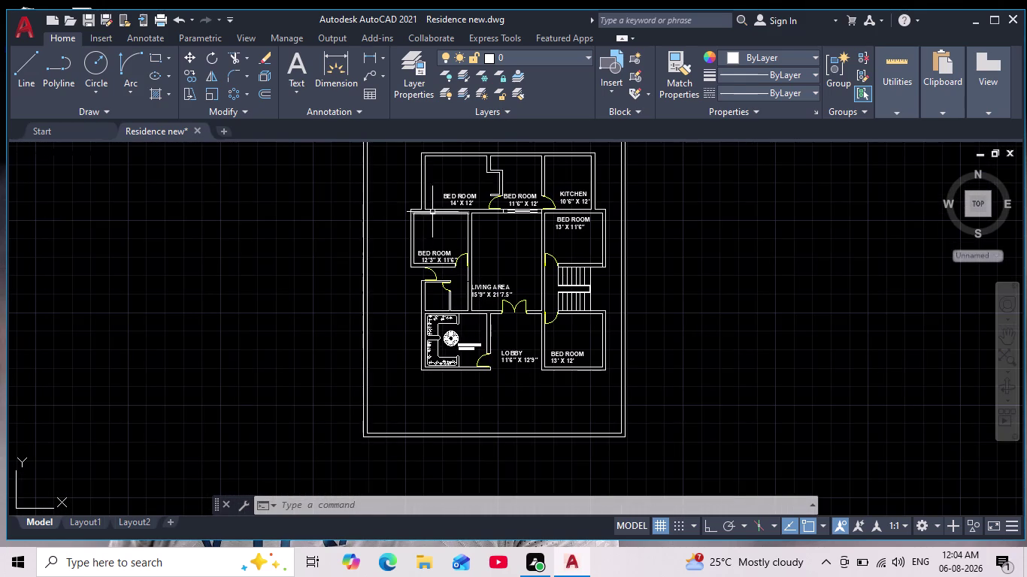
scroll(up, 3)
scroll(down, 3)
middle_drag(428, 447, 441, 366)
middle_click(441, 362)
scroll(up, 3)
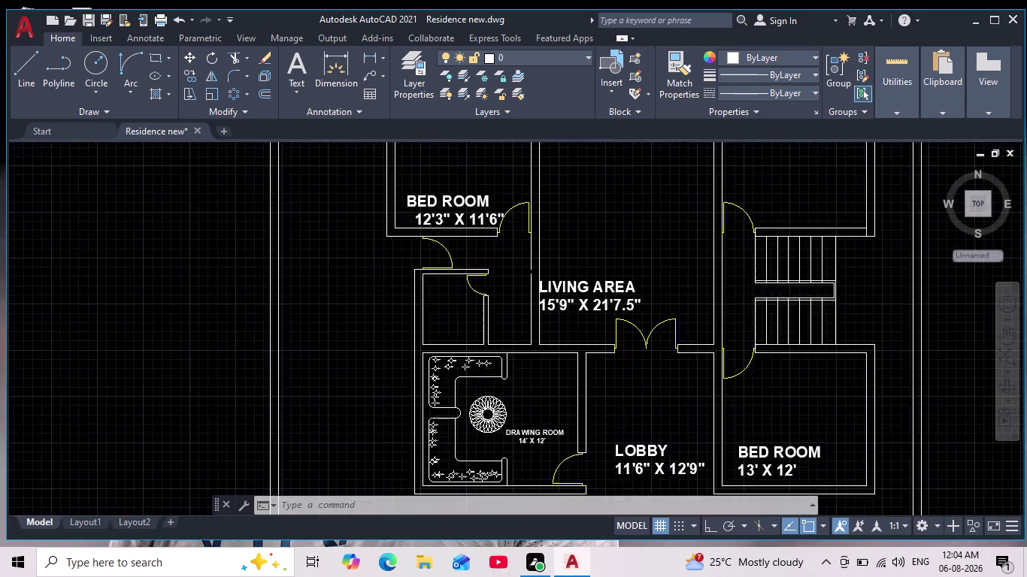
scroll(up, 3)
Start MTEXT and draw the text box inside the toilet room.
text(MT)
key(Return)
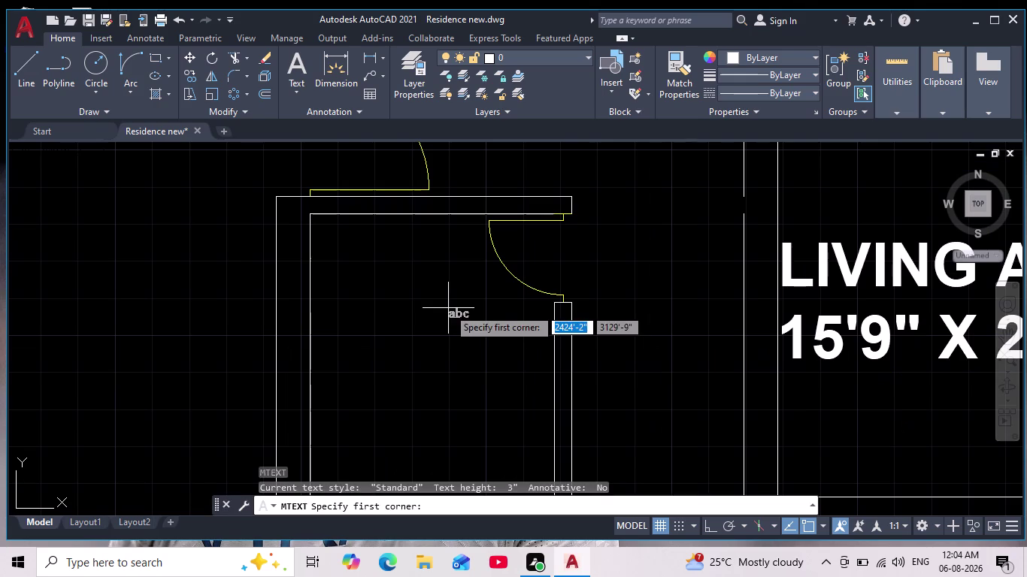
scroll(down, 3)
scroll(up, 3)
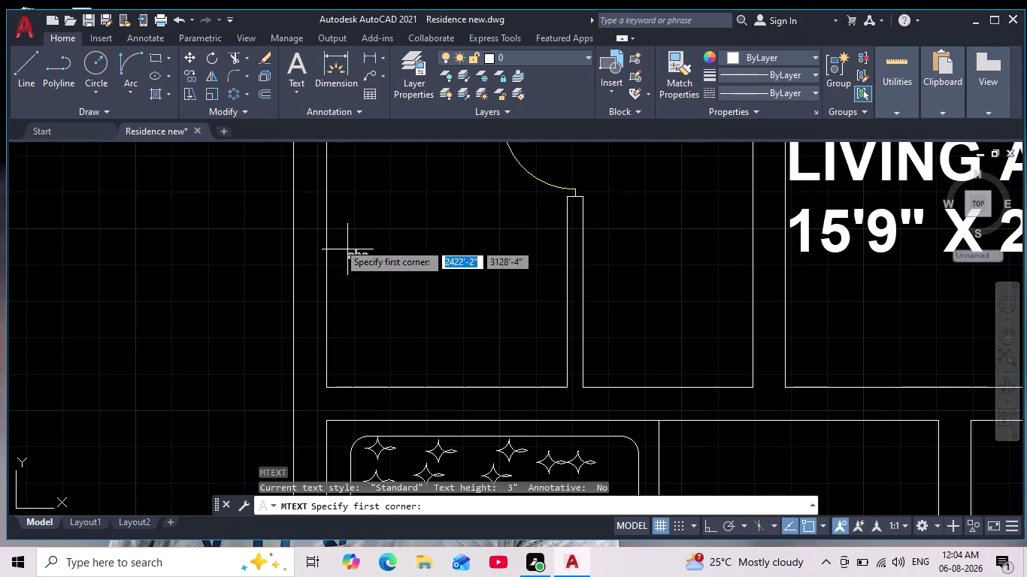
middle_drag(368, 250, 370, 329)
click(352, 249)
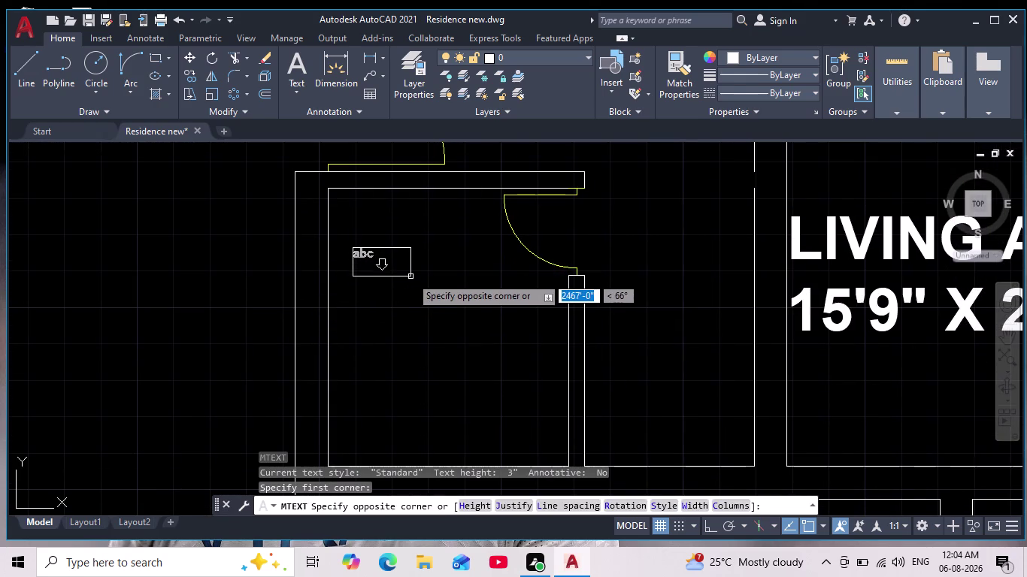
click(430, 286)
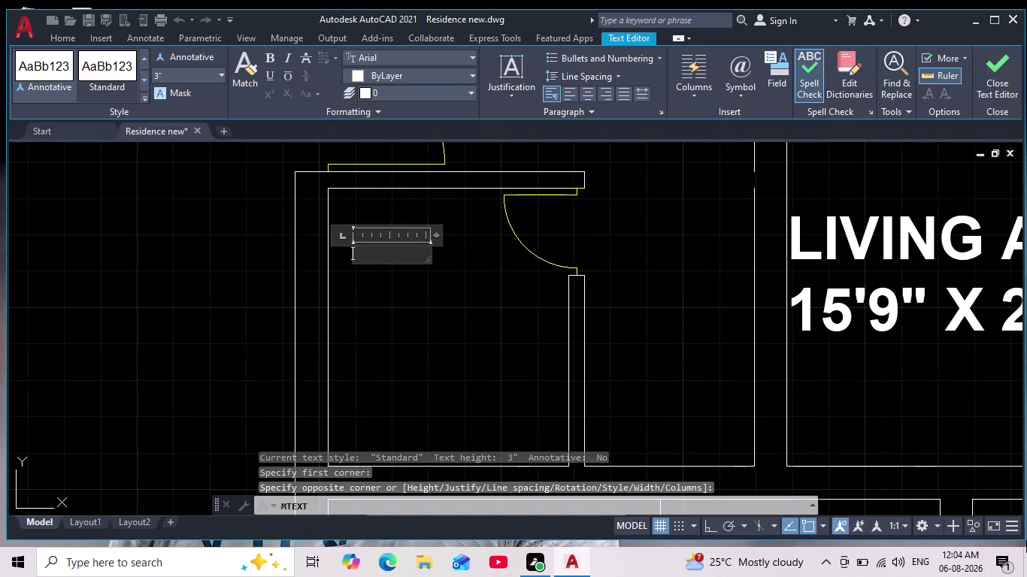
click(183, 71)
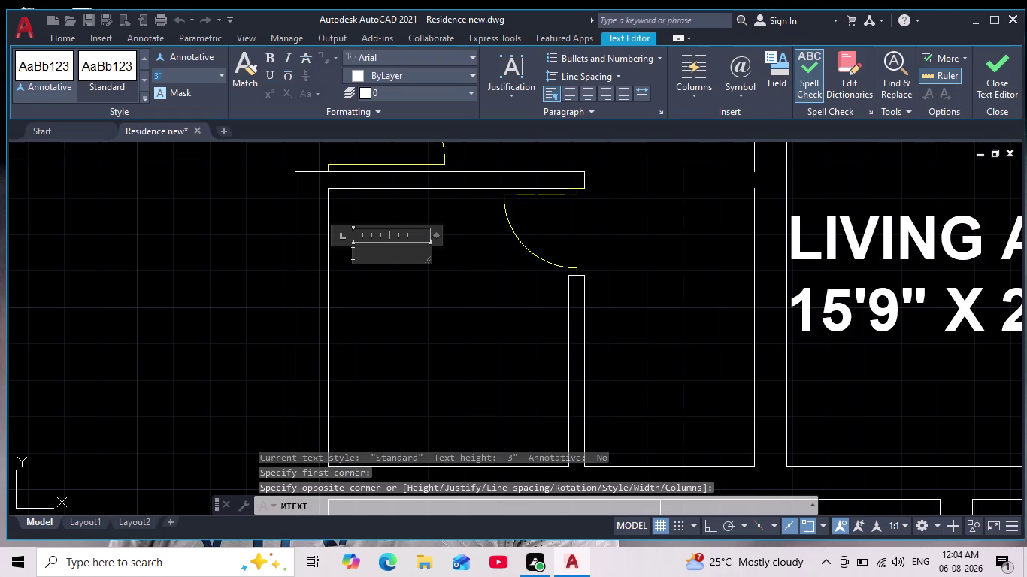
key(6)
key(Return)
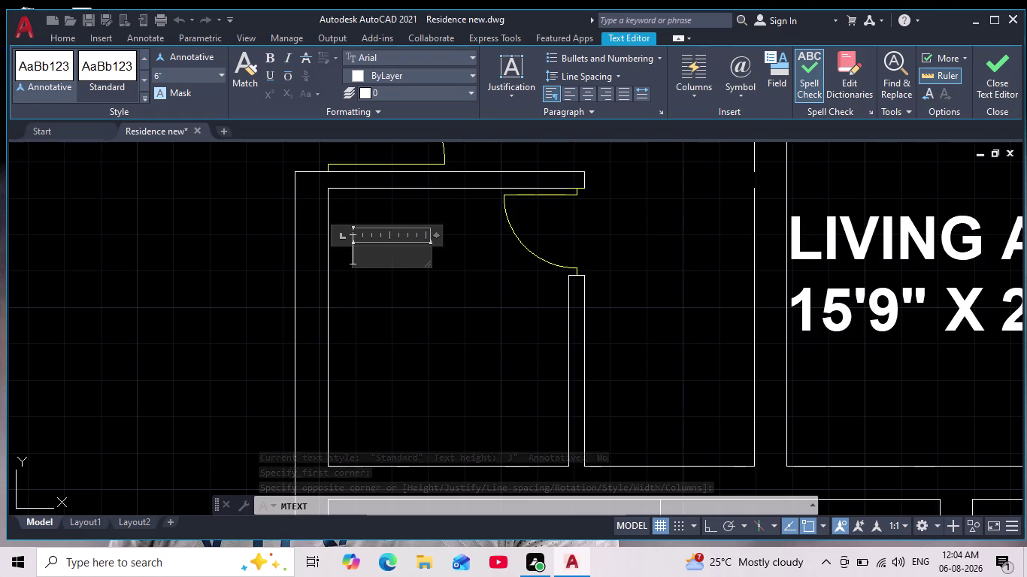
Type TOILET with 5'6" X 6'4.5" on the line below.
text(TOIL)
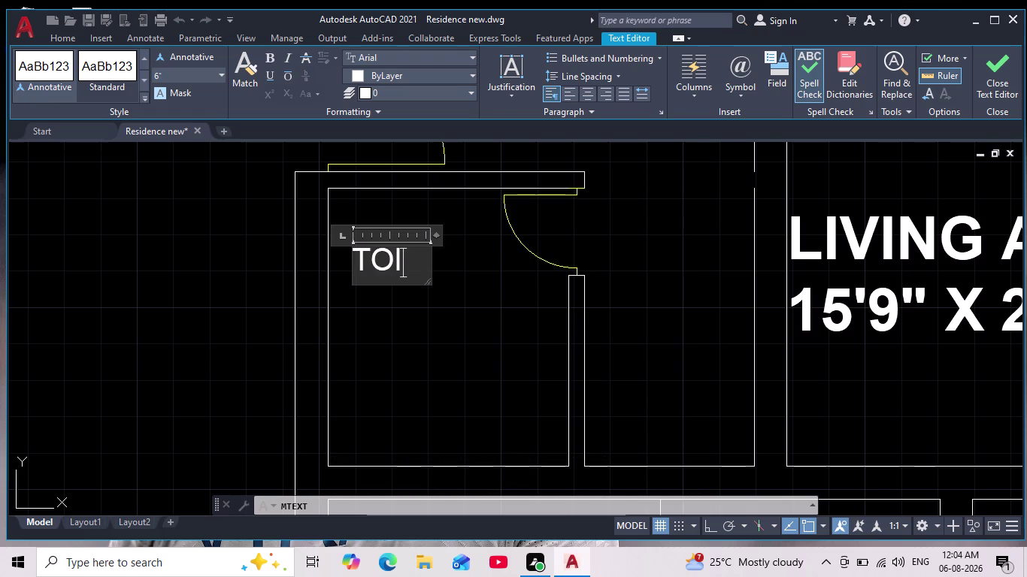
text(ET)
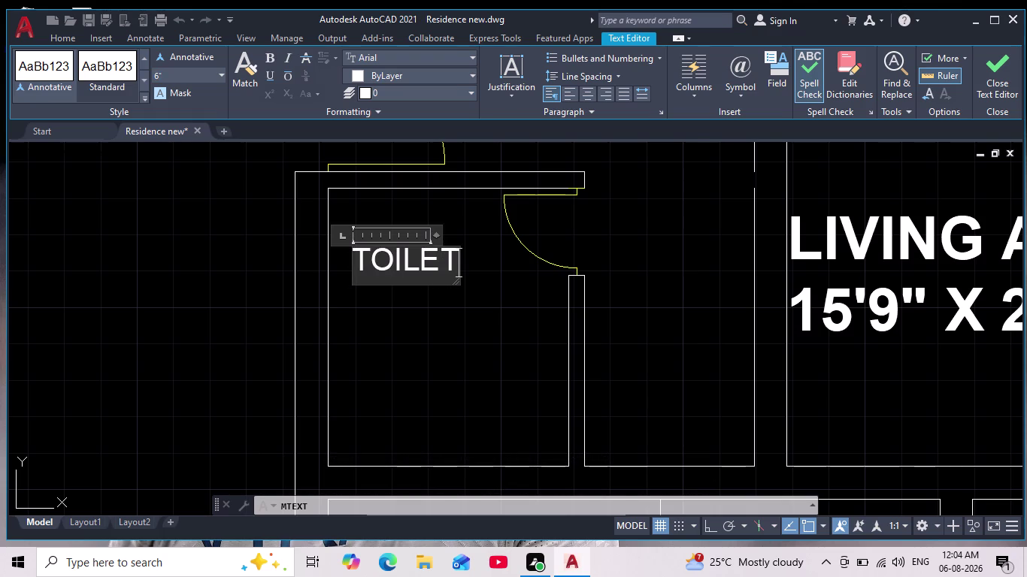
key(Return)
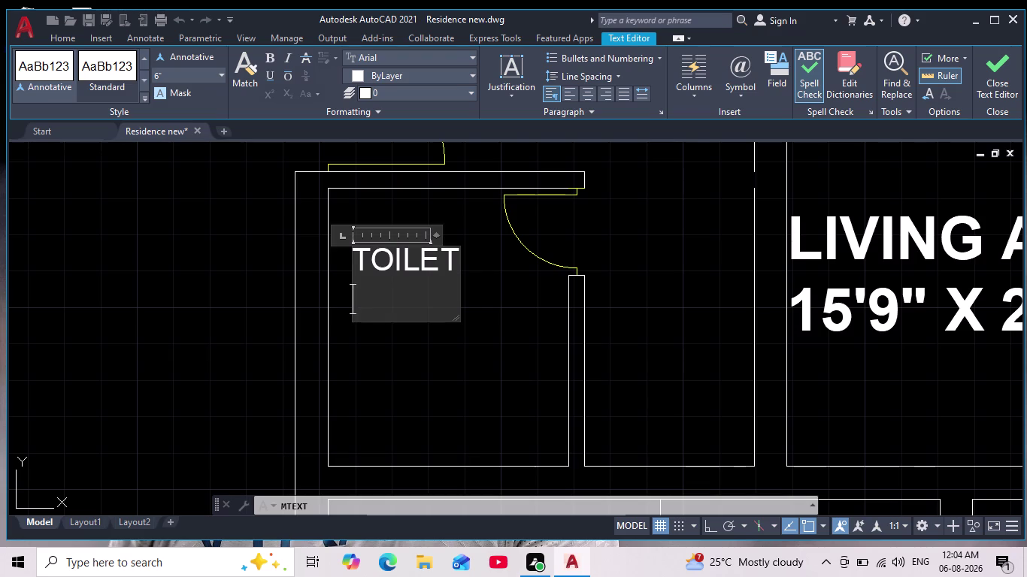
text(5'6" X)
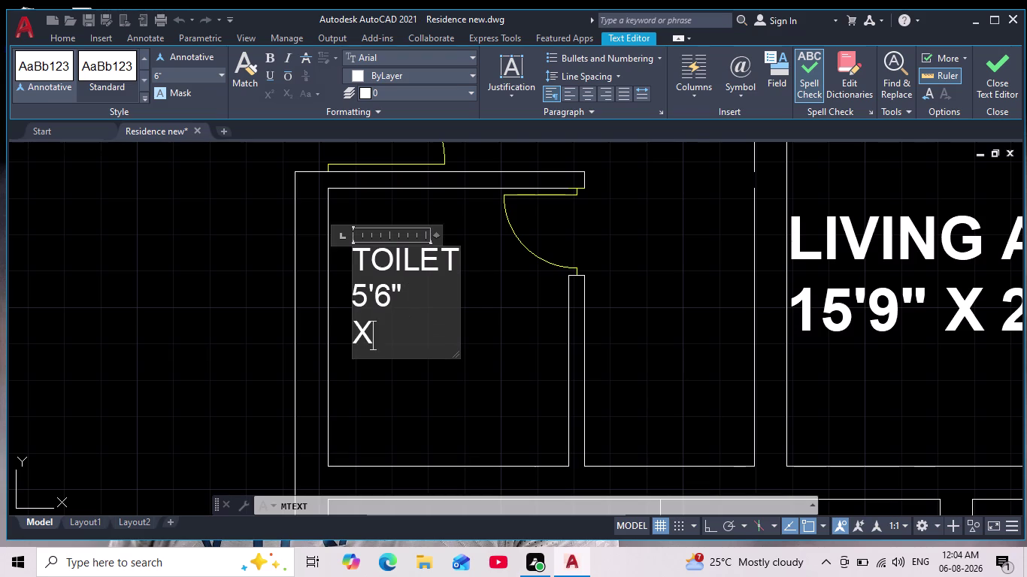
key(space)
text(6')
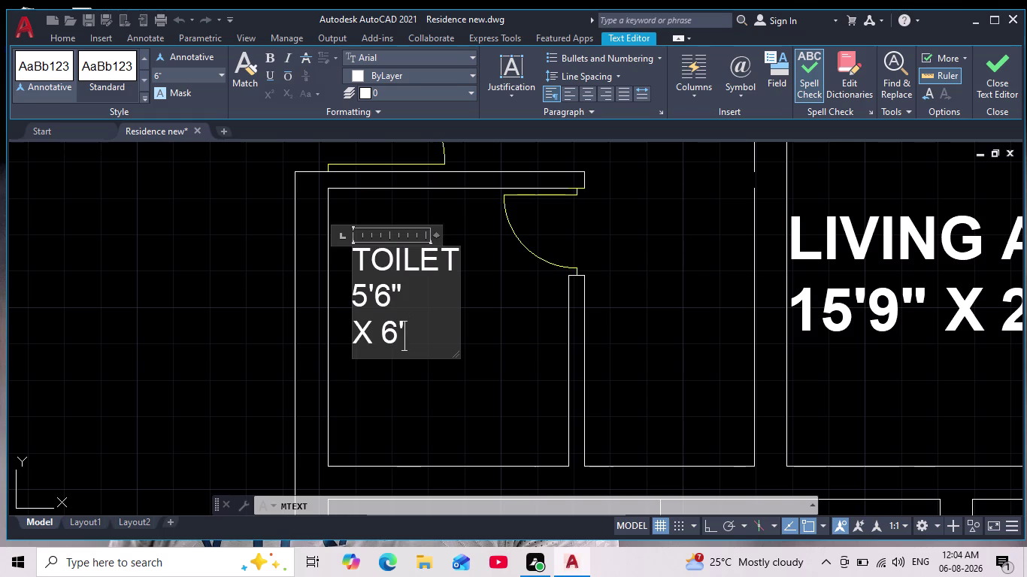
text(4.)
text(5")
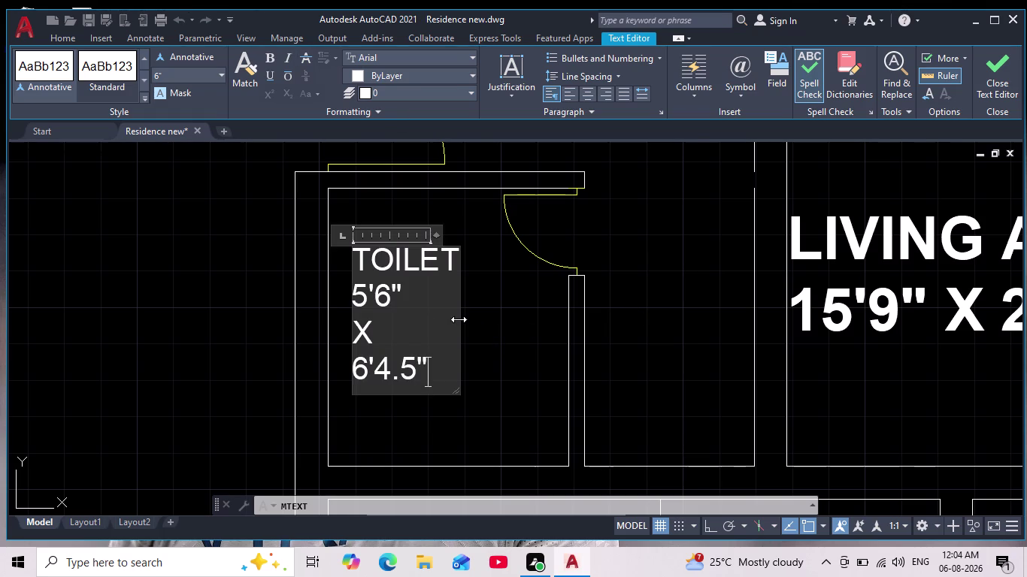
Widen the text box so the size fits one line, and centre TOILET with spaces.
drag(462, 320, 493, 310)
double_click(378, 293)
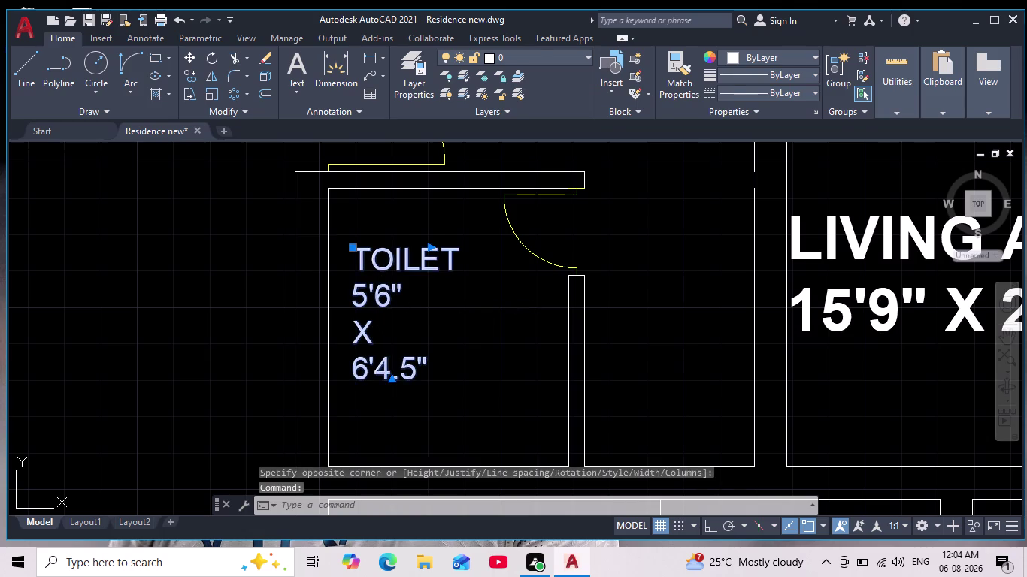
drag(459, 320, 482, 313)
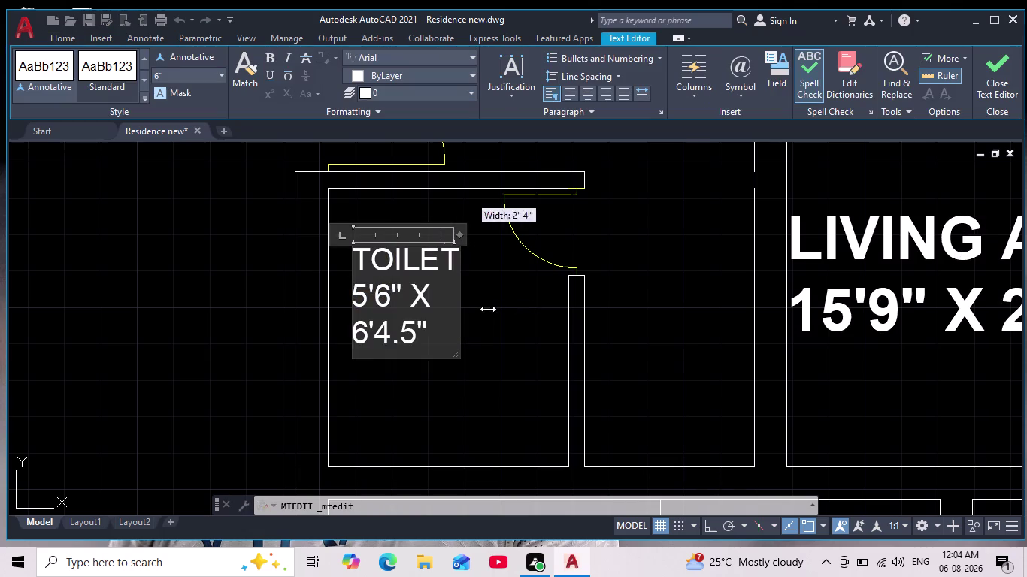
drag(482, 313, 592, 282)
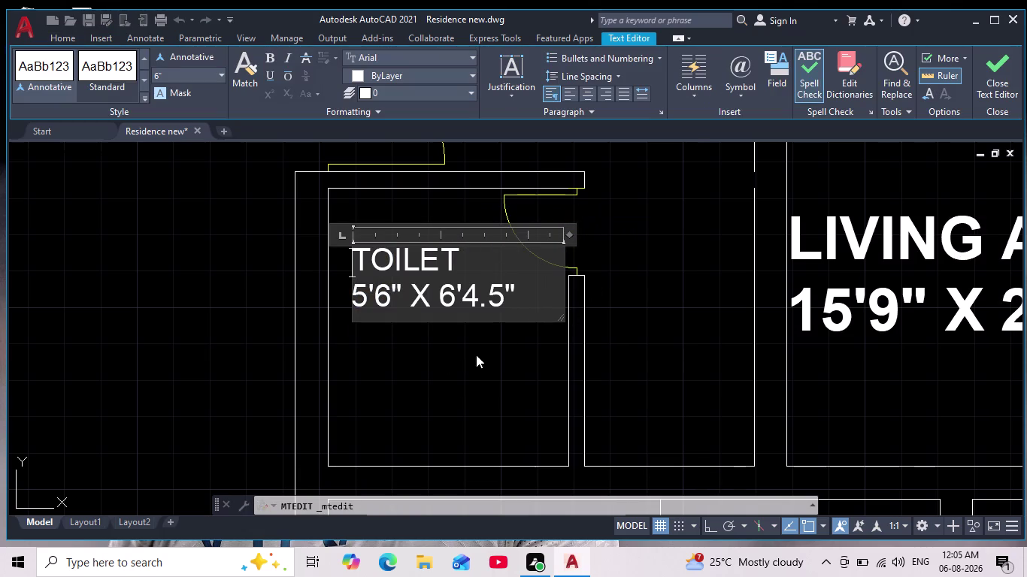
click(355, 266)
key(space)
key(space)
key(space)
click(378, 342)
Select all the toilet label text and make it bold.
scroll(down, 3)
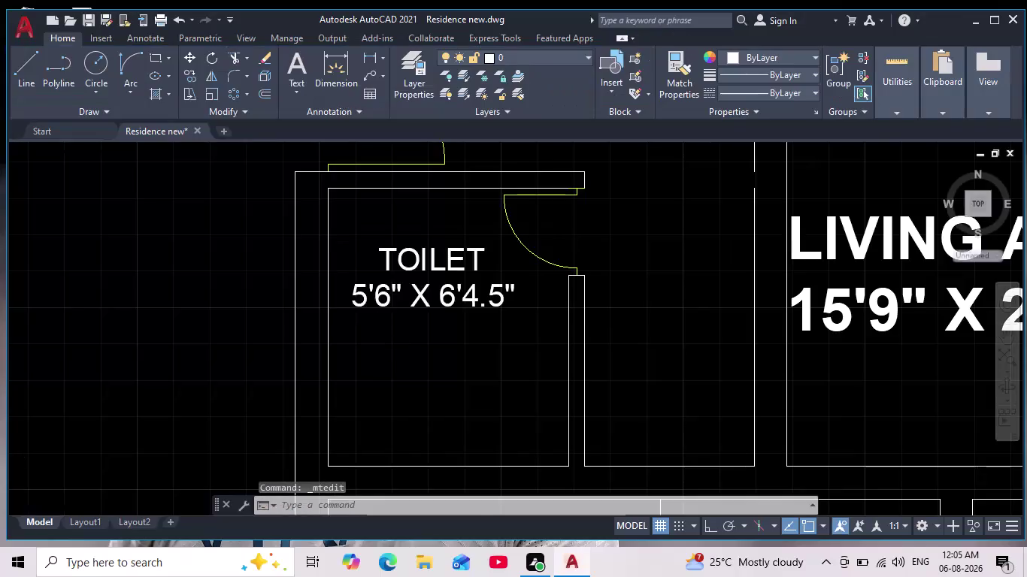
scroll(down, 3)
scroll(up, 3)
click(385, 298)
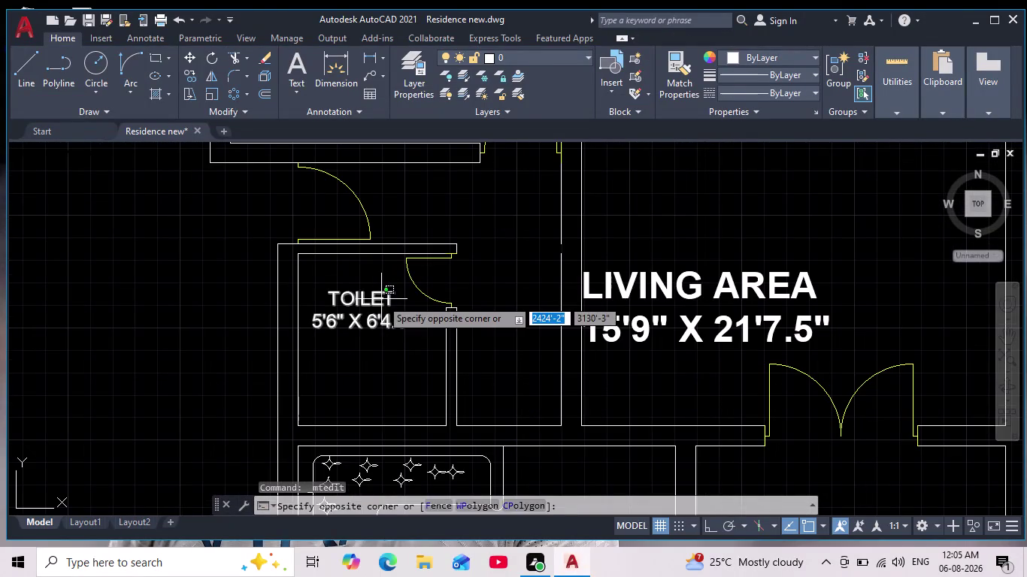
click(365, 300)
double_click(404, 319)
drag(421, 321, 387, 325)
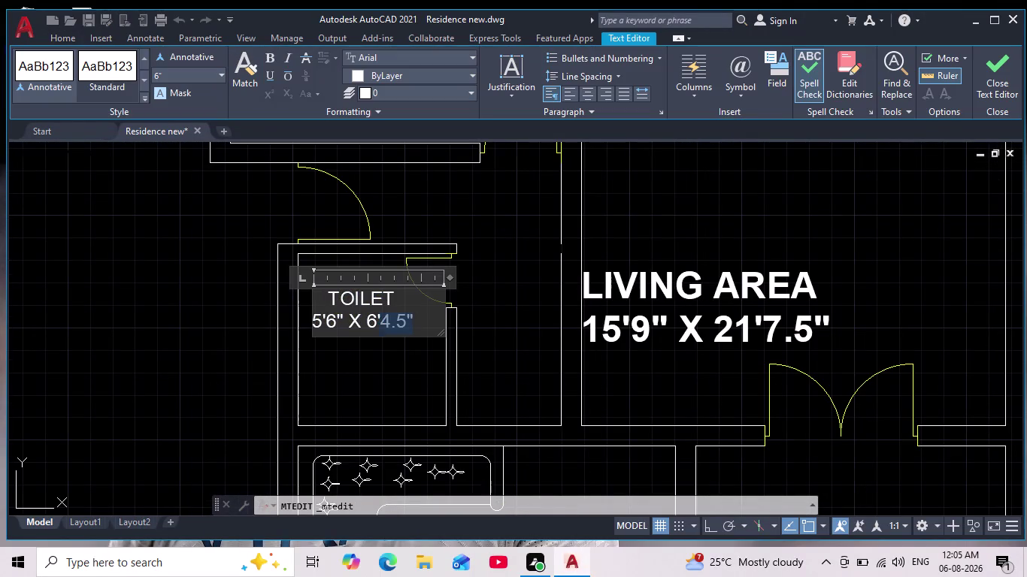
drag(386, 325, 297, 272)
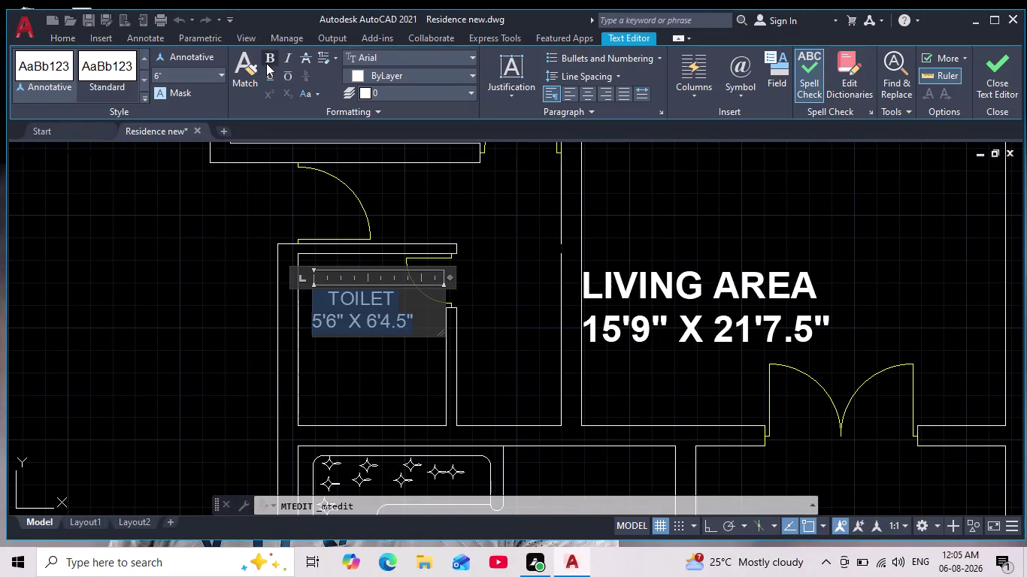
click(268, 60)
click(345, 350)
scroll(down, 3)
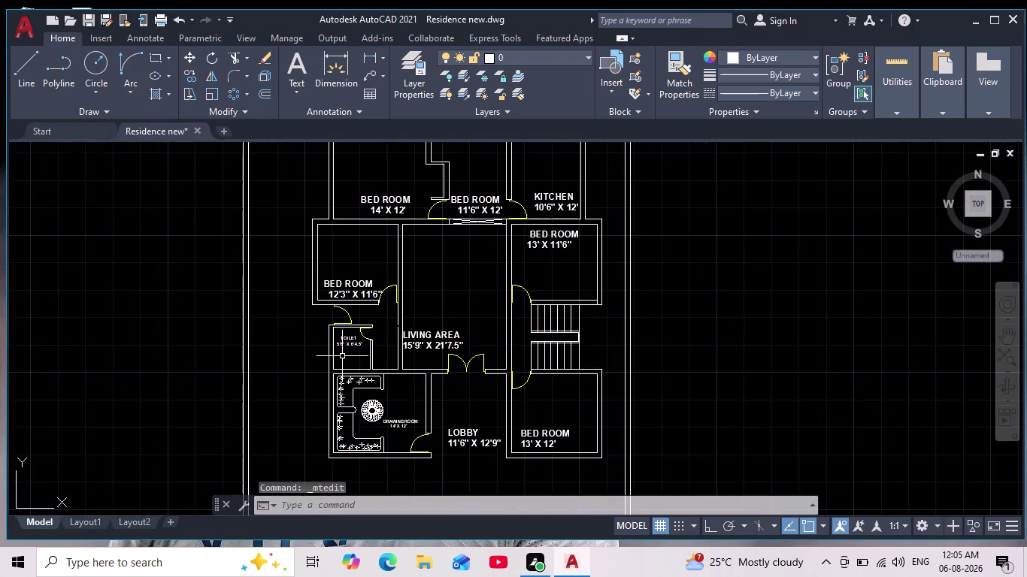
Clear the selection, frame the whole plan, and open the Blocks palette with I.
scroll(up, 3)
key(Escape)
key(Escape)
scroll(down, 3)
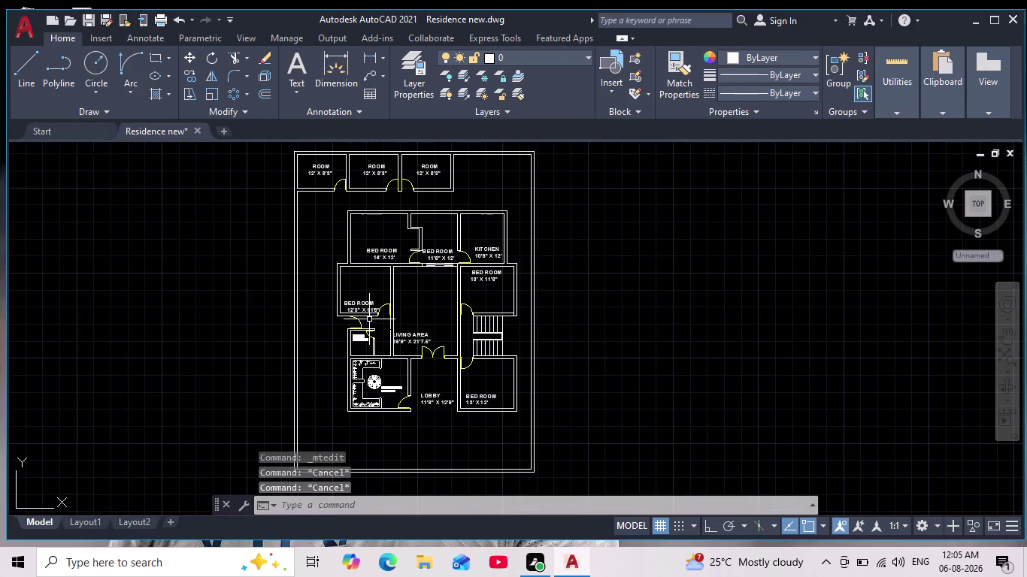
middle_drag(369, 320, 367, 295)
scroll(up, 3)
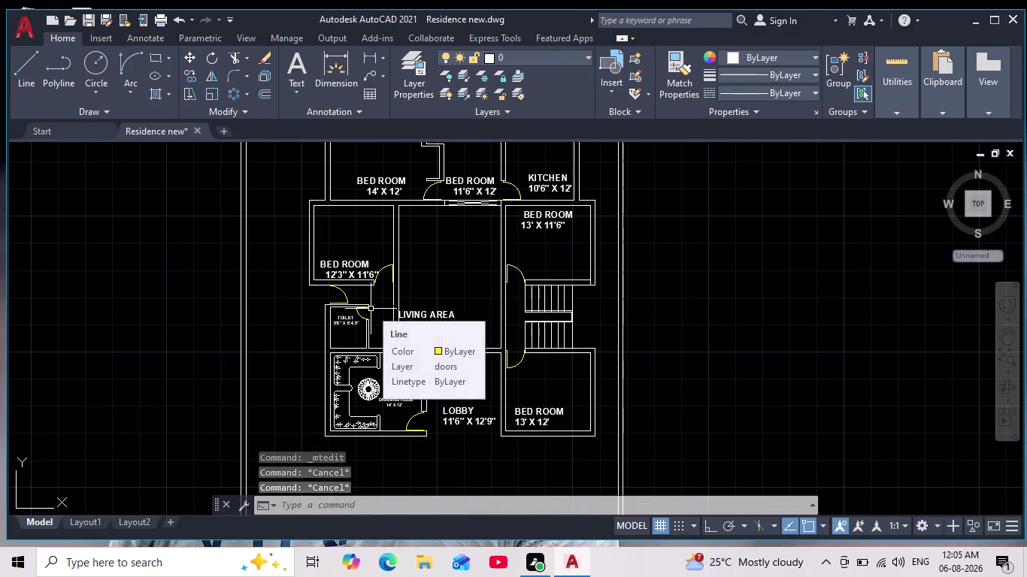
scroll(down, 3)
middle_drag(888, 222, 737, 287)
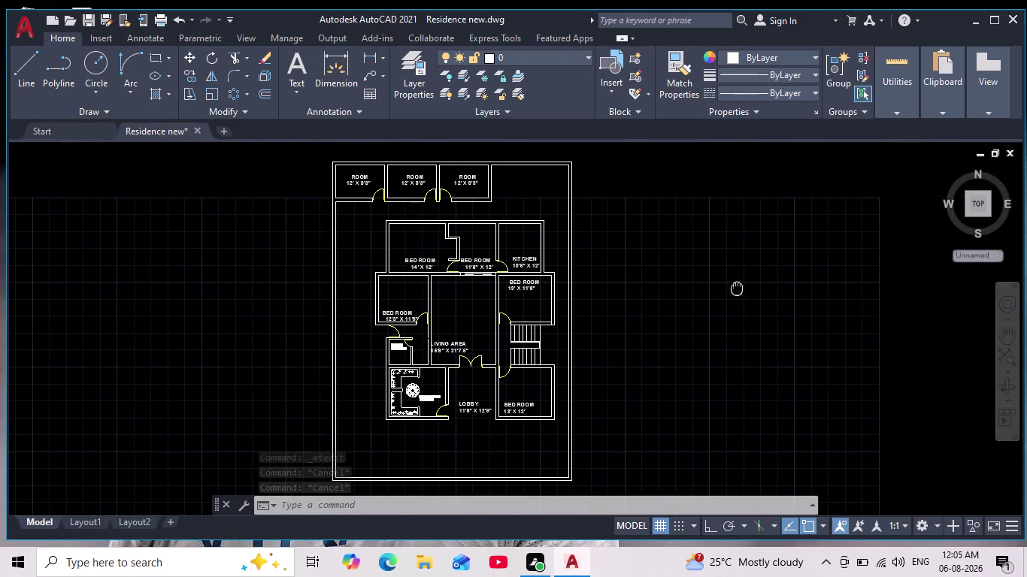
middle_drag(737, 287, 736, 287)
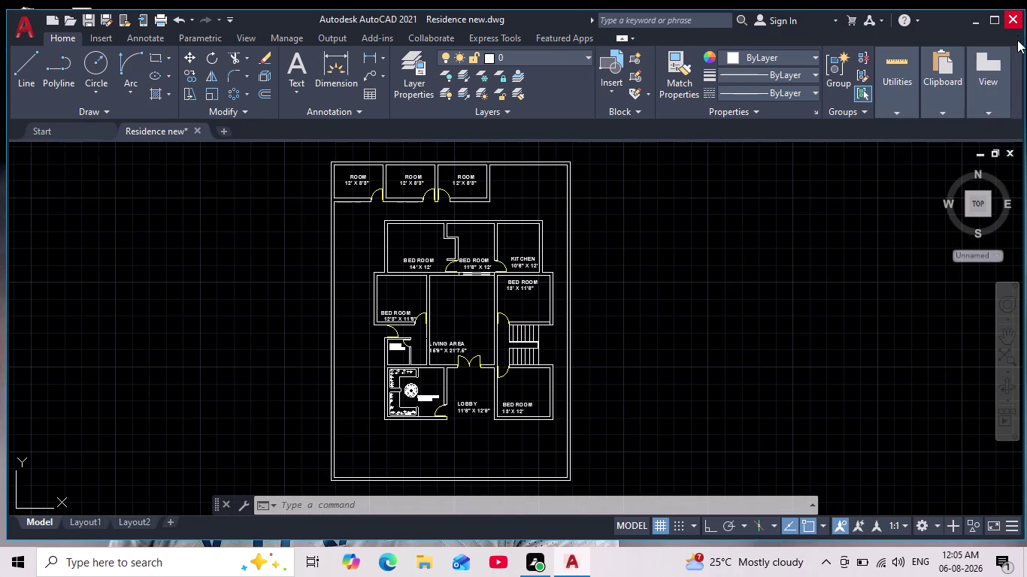
key(i)
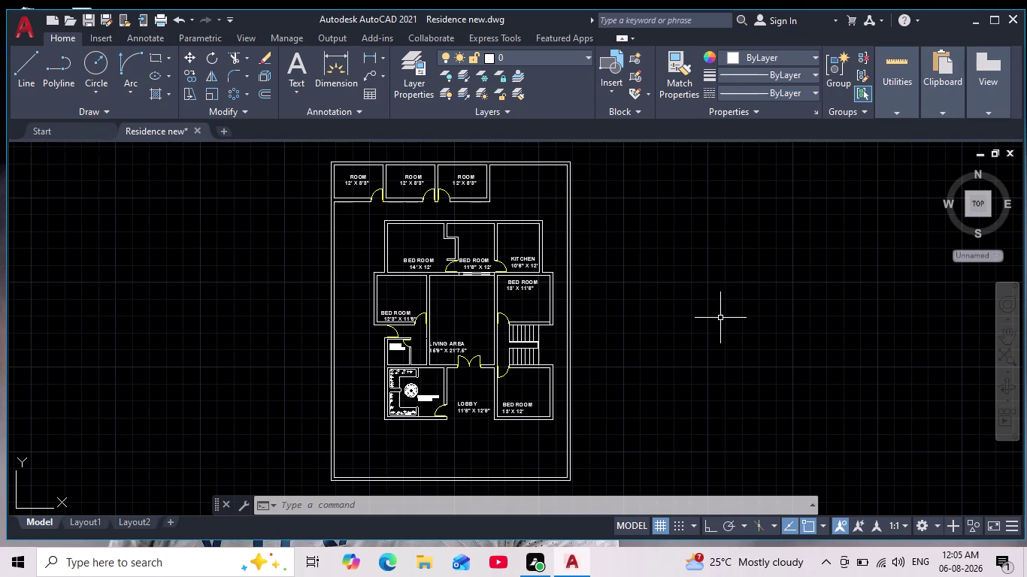
key(Return)
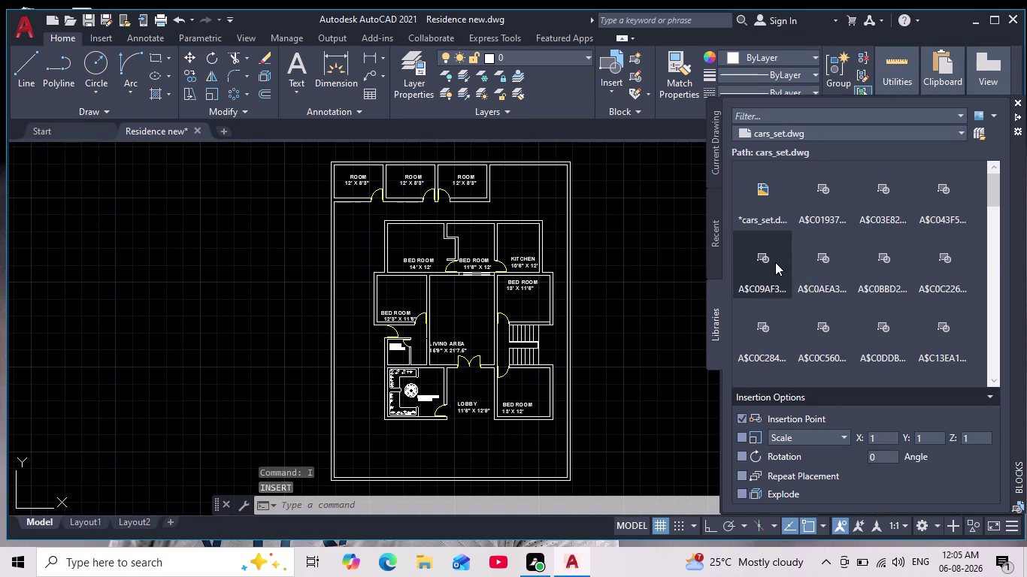
Drag 'sofa arrangement 10' from the Recent blocks into the living area.
click(713, 331)
scroll(down, 3)
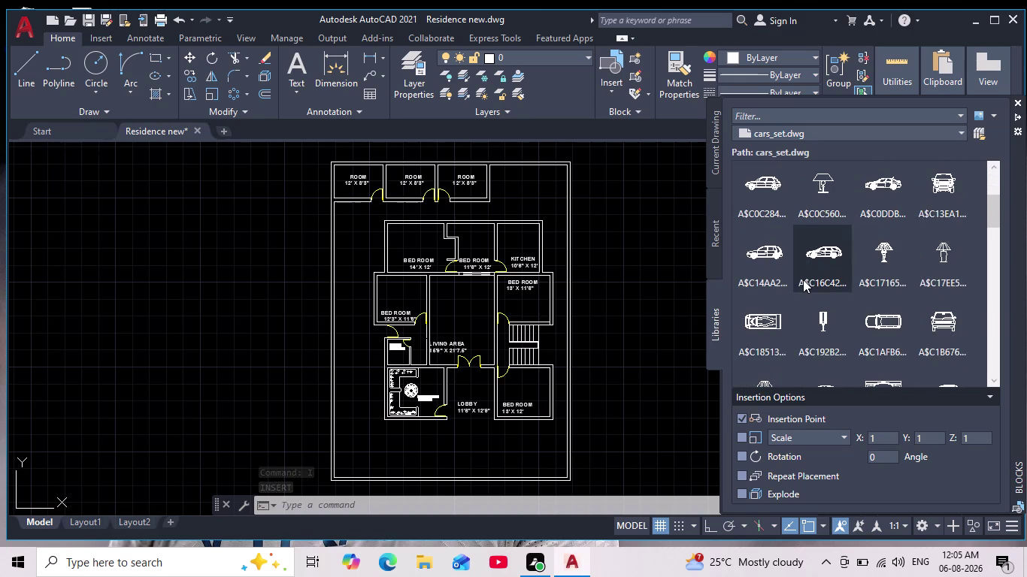
scroll(down, 3)
scroll(down, 3)
scroll(down, 3)
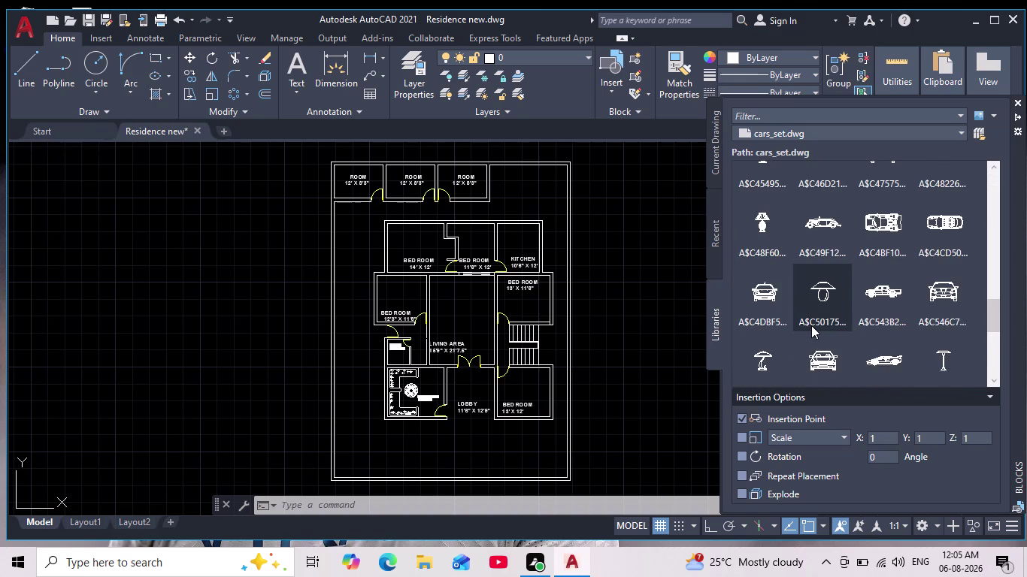
scroll(down, 3)
scroll(down, 3)
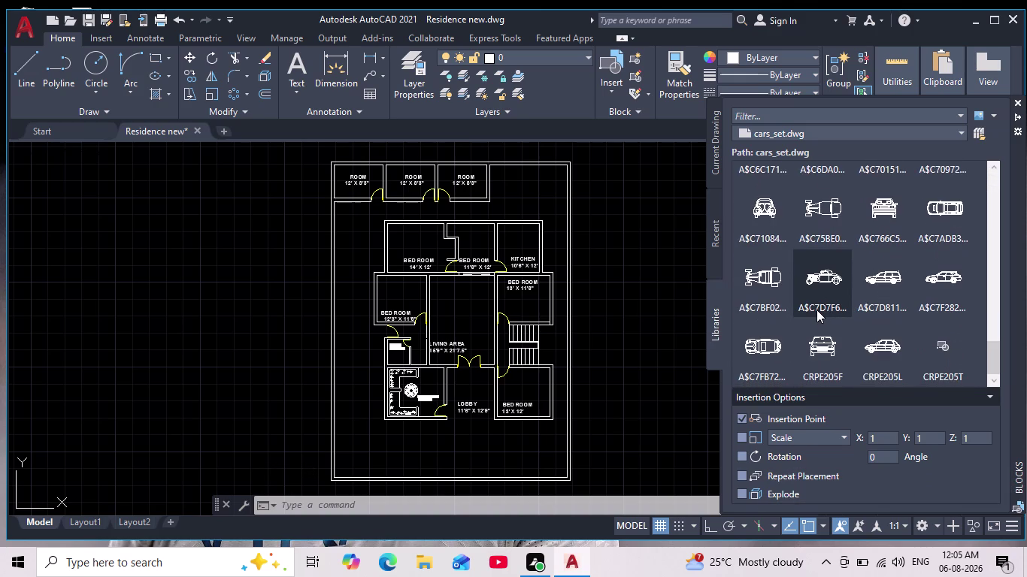
scroll(down, 3)
scroll(up, 3)
click(715, 241)
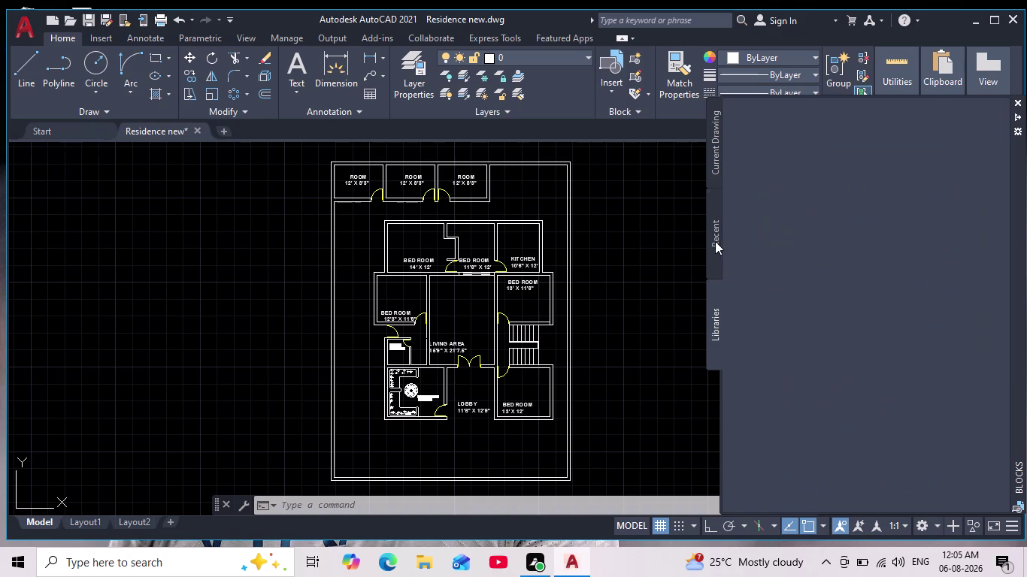
scroll(up, 3)
scroll(down, 3)
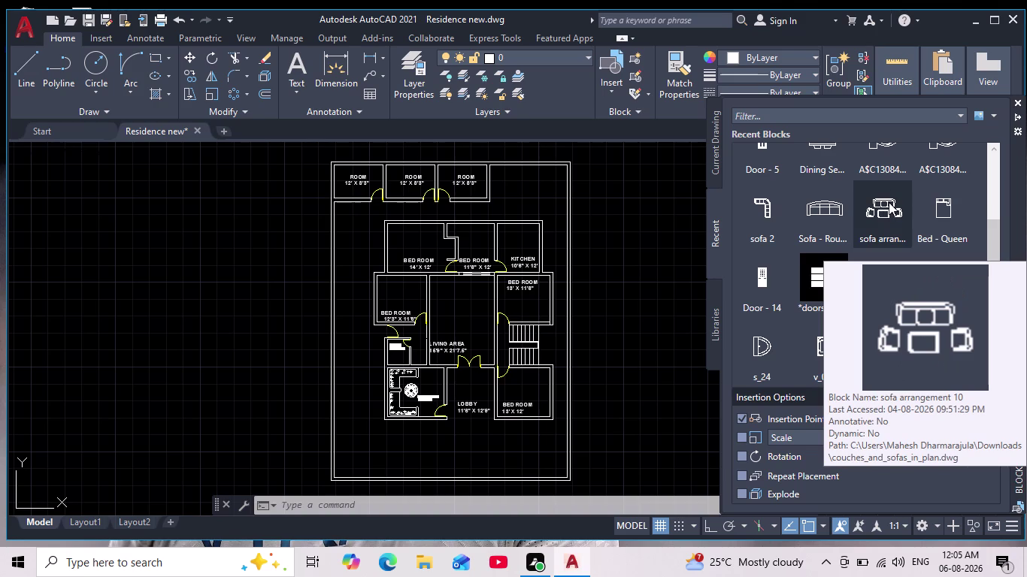
drag(888, 203, 468, 315)
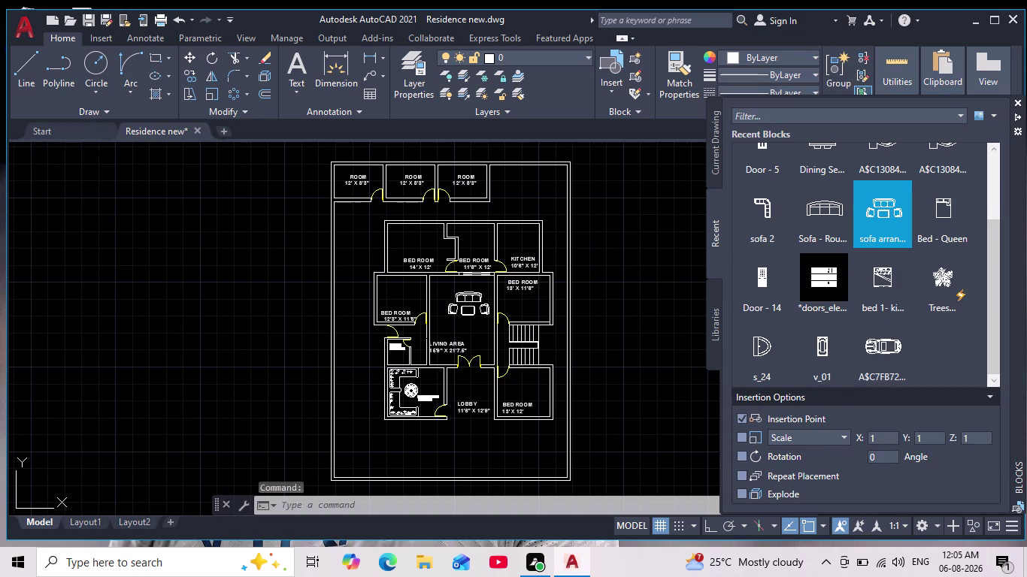
Place the sofa block left of the plan and rotate it upright.
drag(467, 315, 209, 319)
scroll(up, 3)
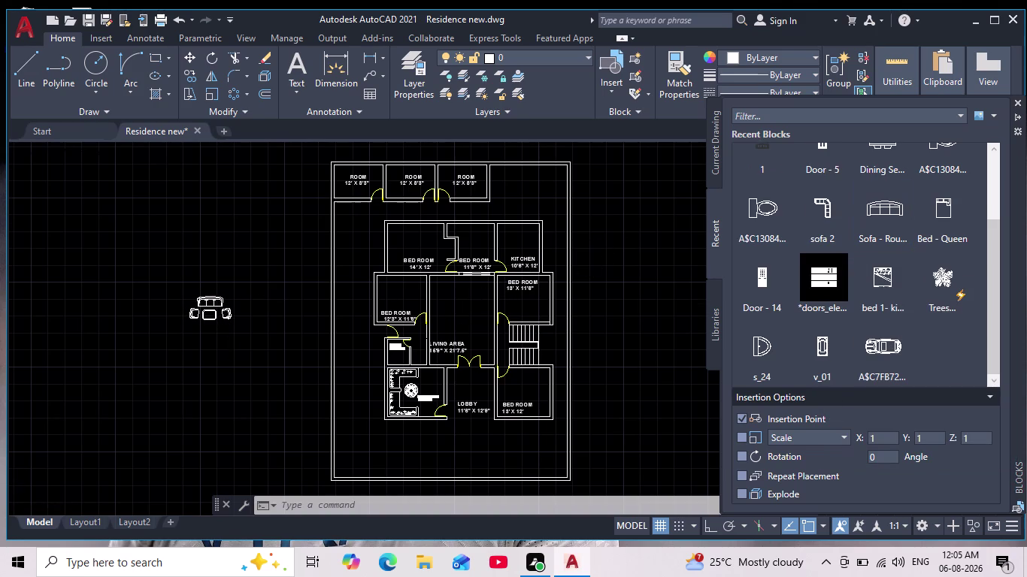
scroll(up, 3)
middle_drag(243, 343, 276, 340)
drag(299, 190, 282, 240)
drag(88, 369, 98, 370)
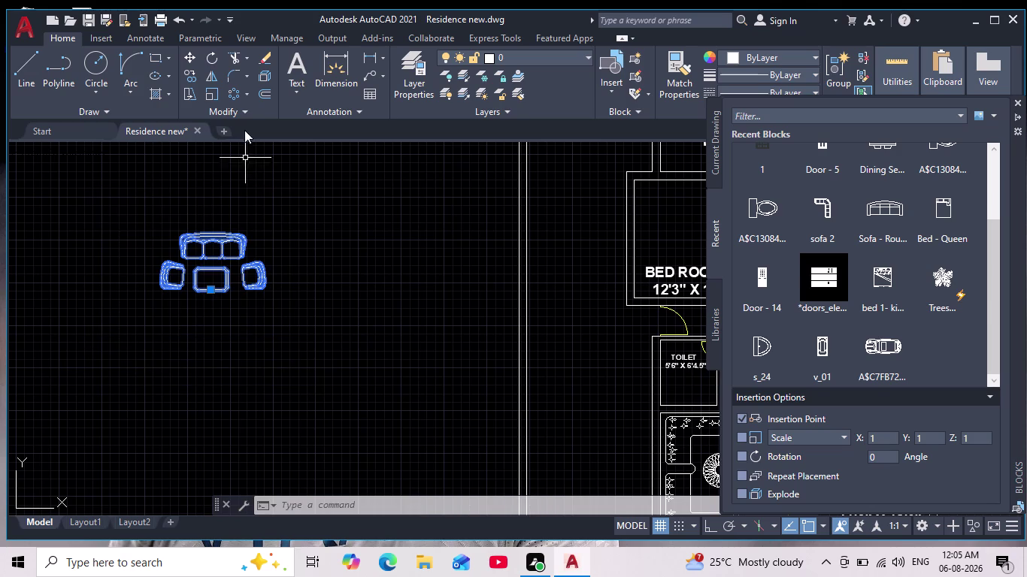
click(211, 61)
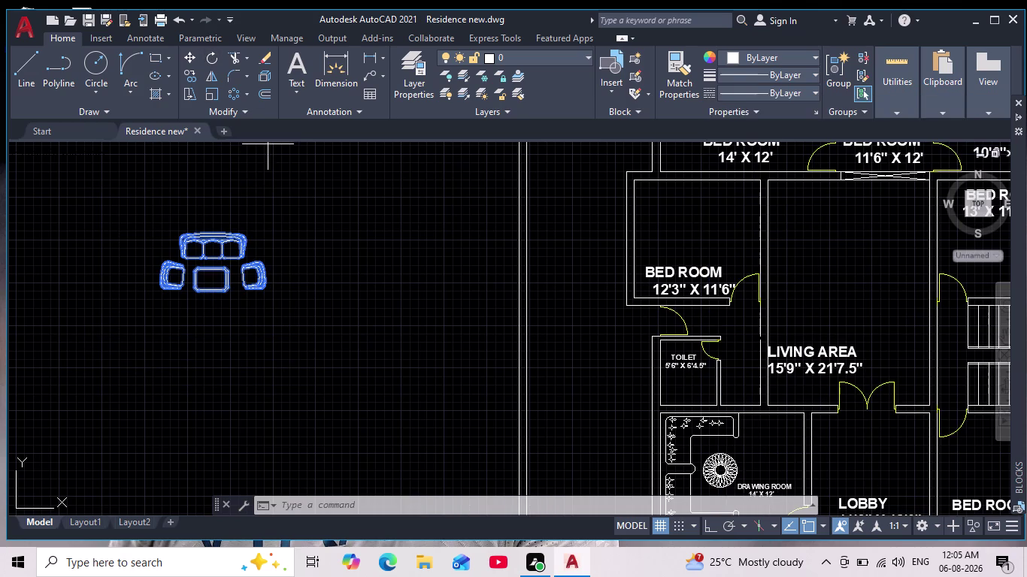
click(176, 321)
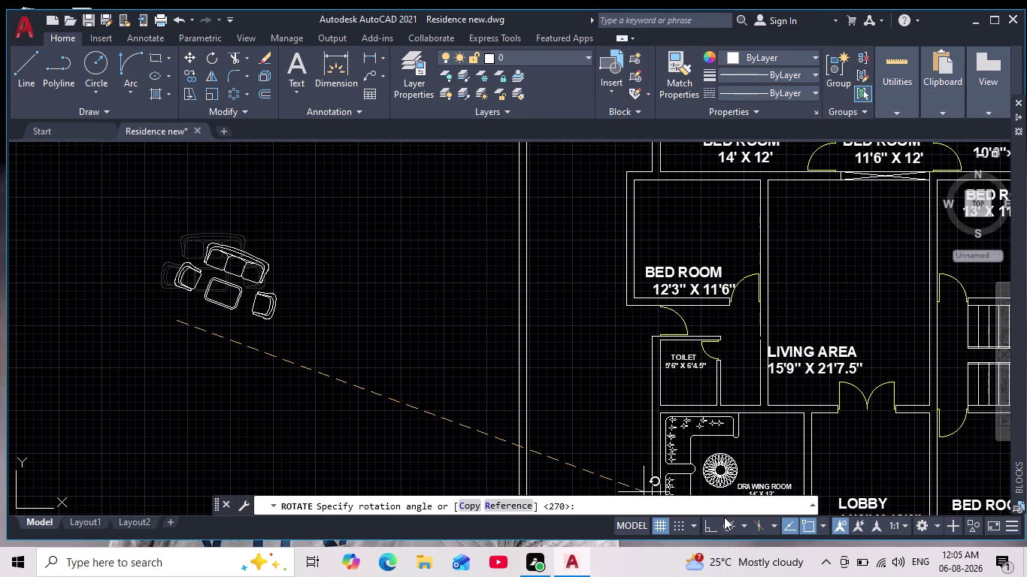
click(712, 524)
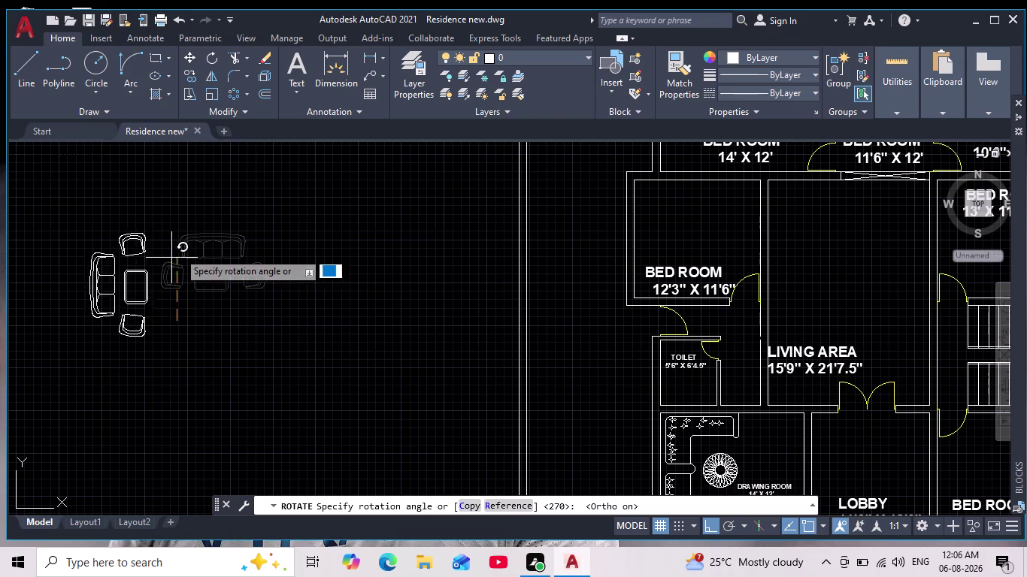
Window-select the sofa and armchair set and begin moving it.
click(171, 203)
middle_drag(195, 297, 296, 310)
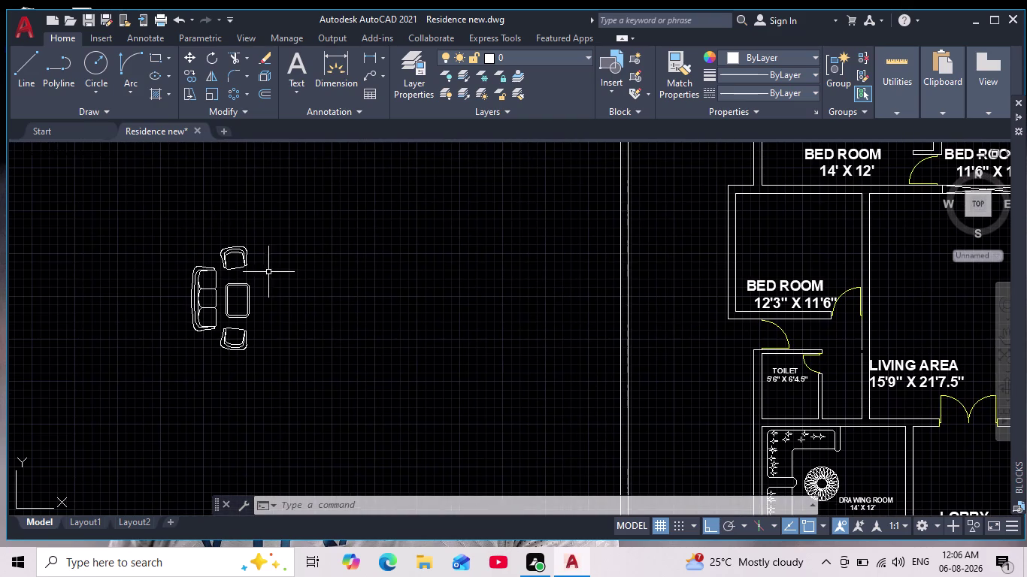
drag(308, 199, 294, 303)
click(129, 409)
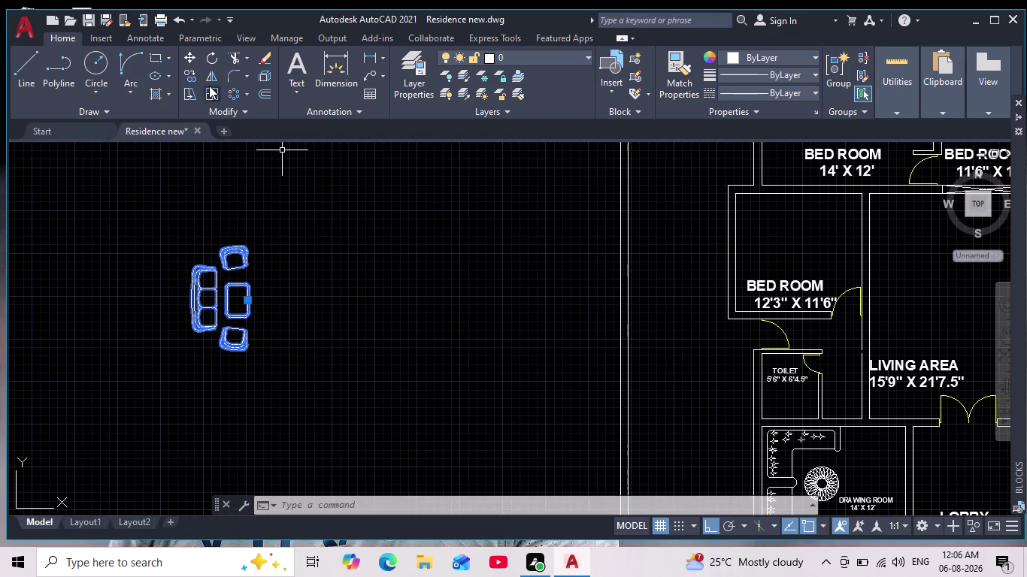
click(189, 55)
Pick the sofa set's base point and pan over to the living area.
drag(219, 303, 235, 303)
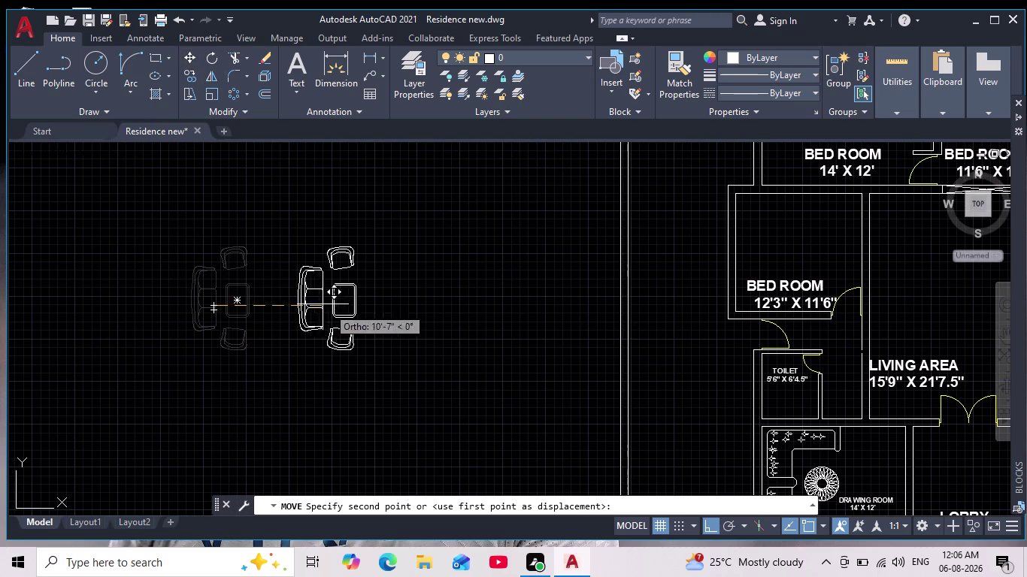
middle_drag(346, 319, 140, 285)
scroll(up, 3)
middle_drag(694, 258, 609, 276)
scroll(down, 3)
middle_drag(636, 292, 594, 290)
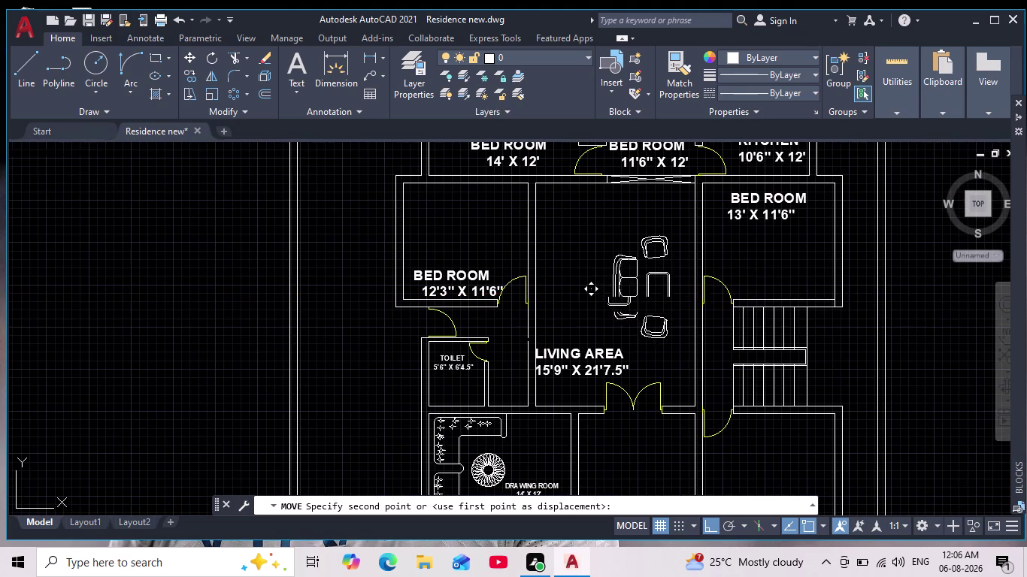
scroll(up, 3)
scroll(up, 3)
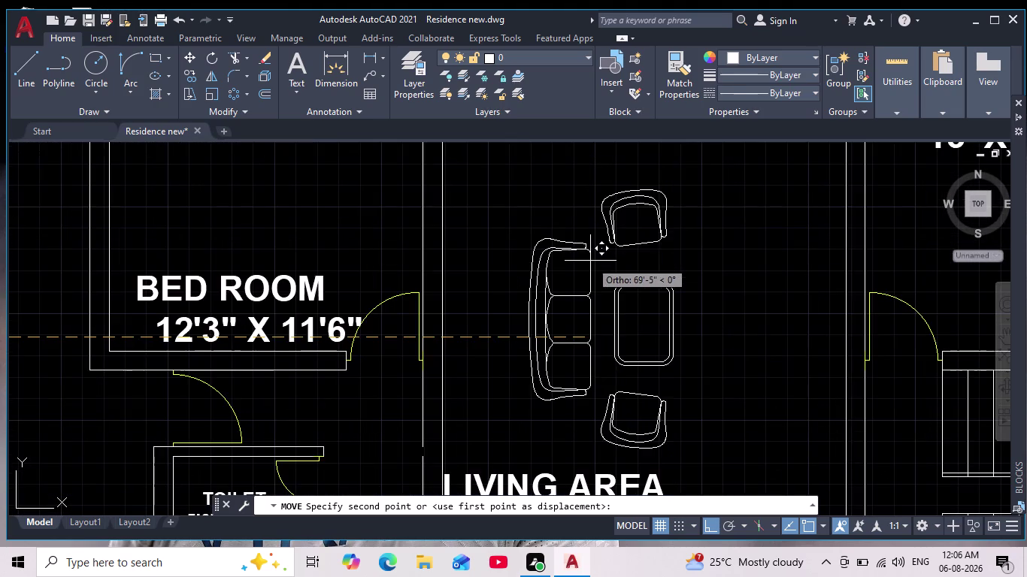
scroll(down, 3)
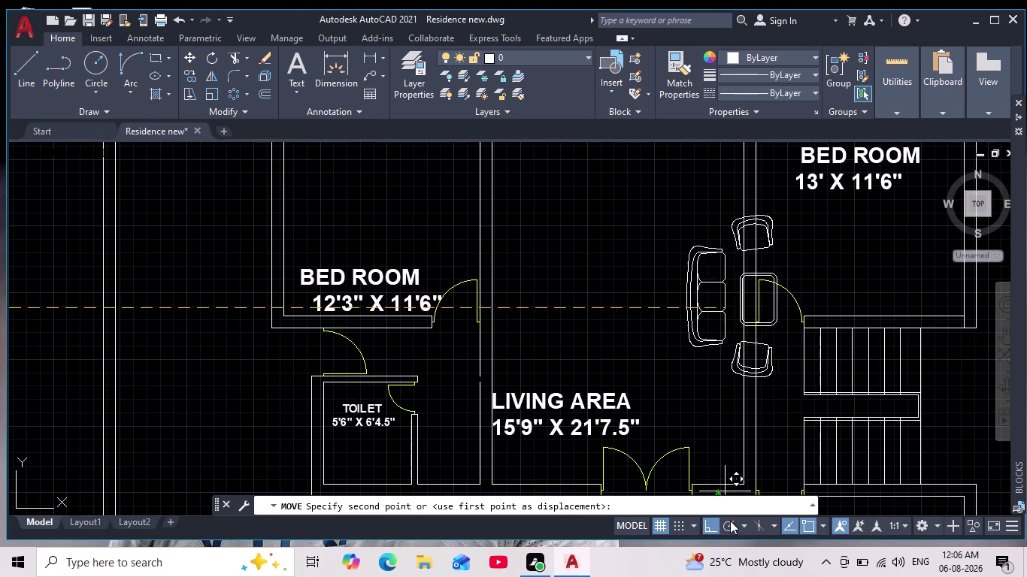
Turn Ortho off and drop the sofa set in the living area's upper left.
click(711, 524)
scroll(down, 3)
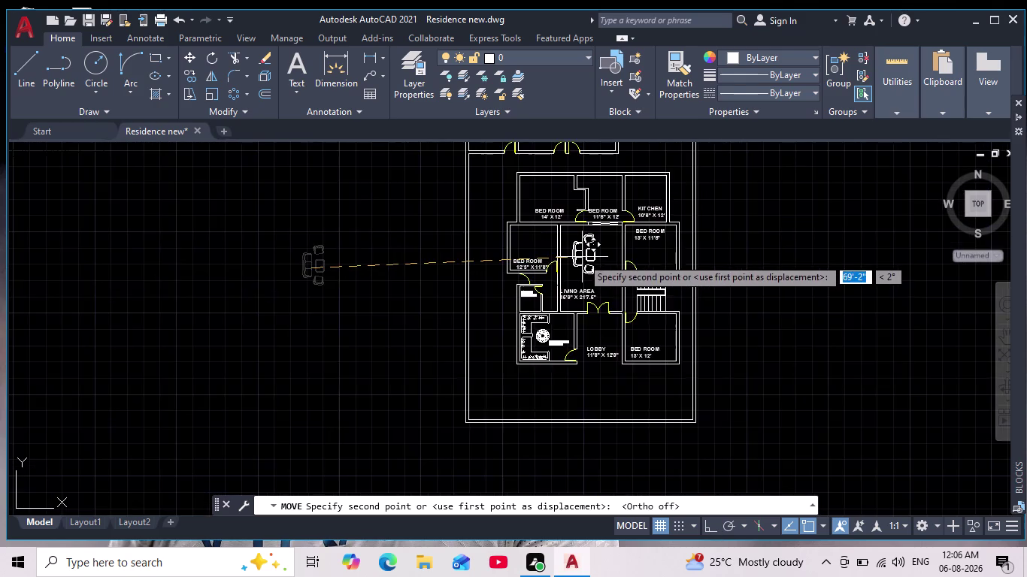
scroll(up, 3)
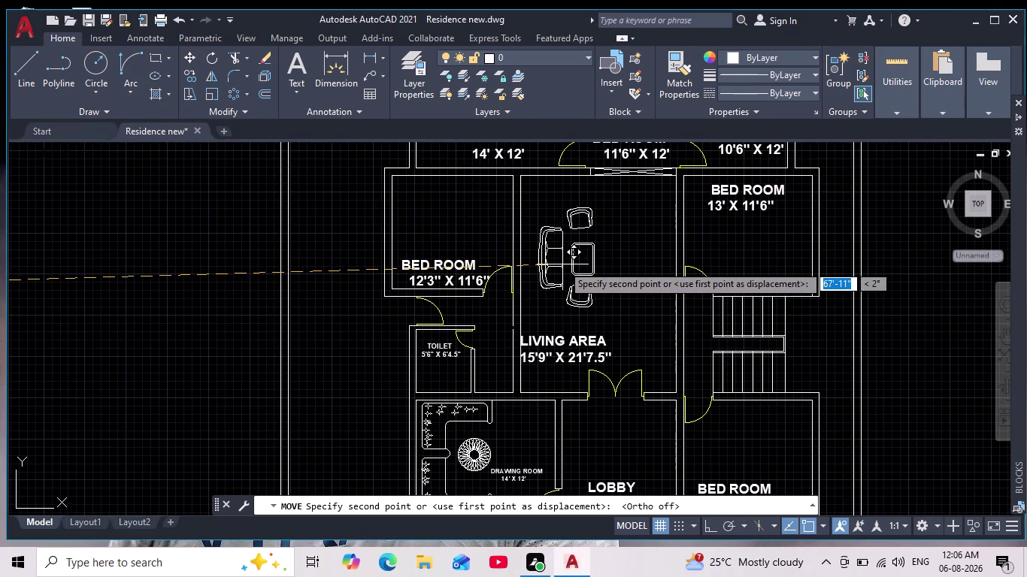
click(561, 265)
scroll(down, 3)
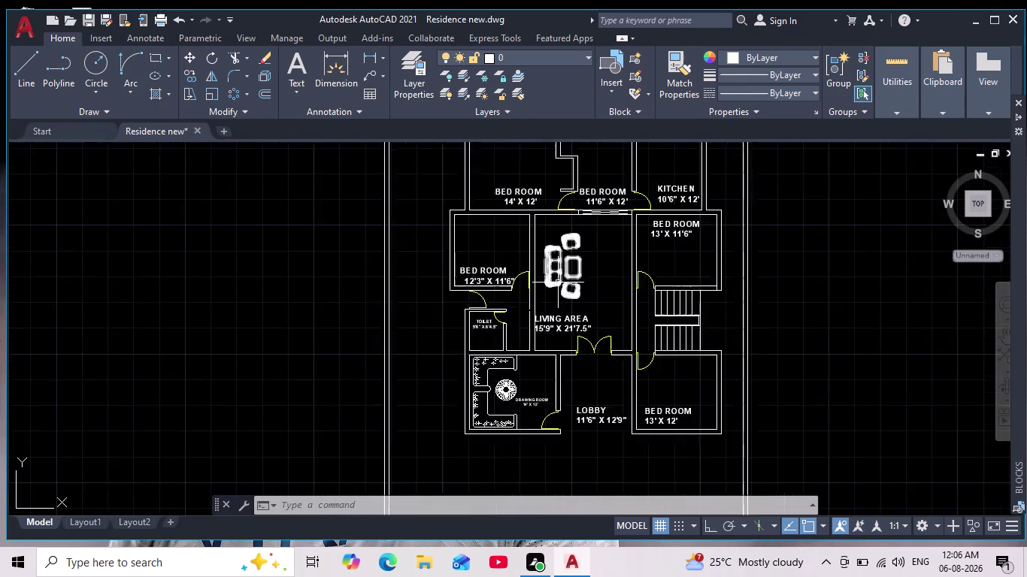
scroll(down, 3)
scroll(up, 3)
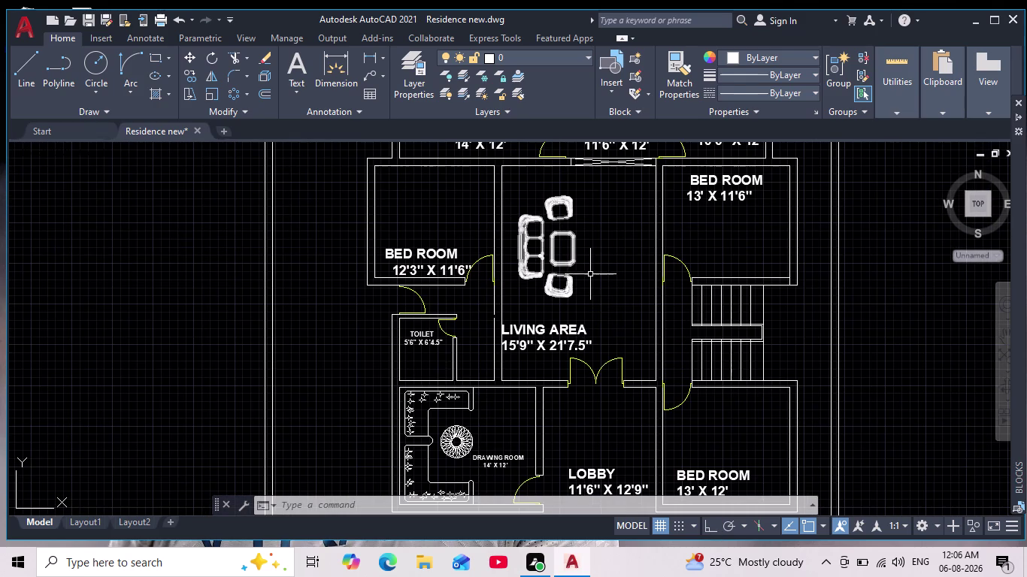
scroll(up, 3)
middle_drag(602, 260, 602, 277)
scroll(down, 3)
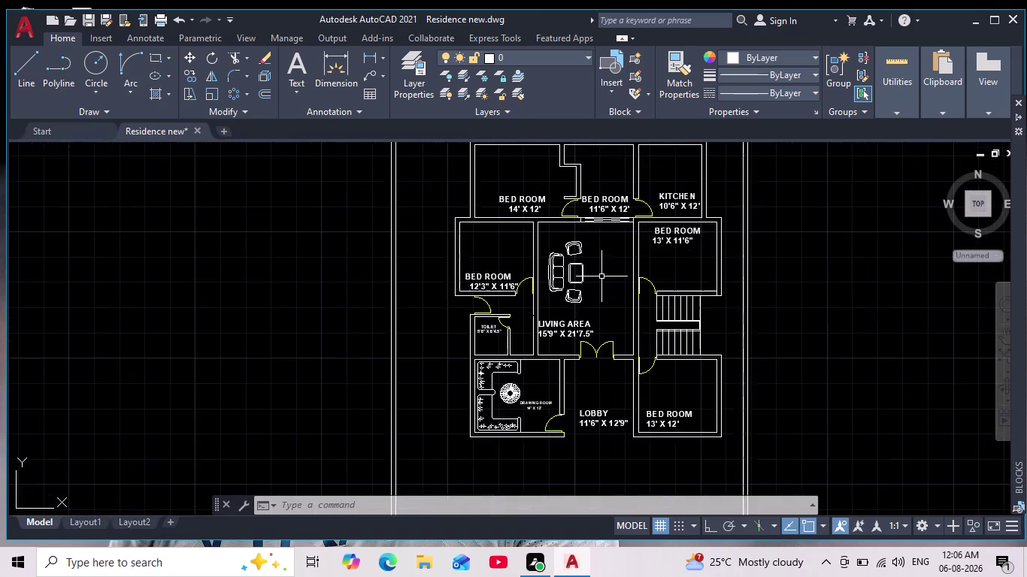
scroll(down, 3)
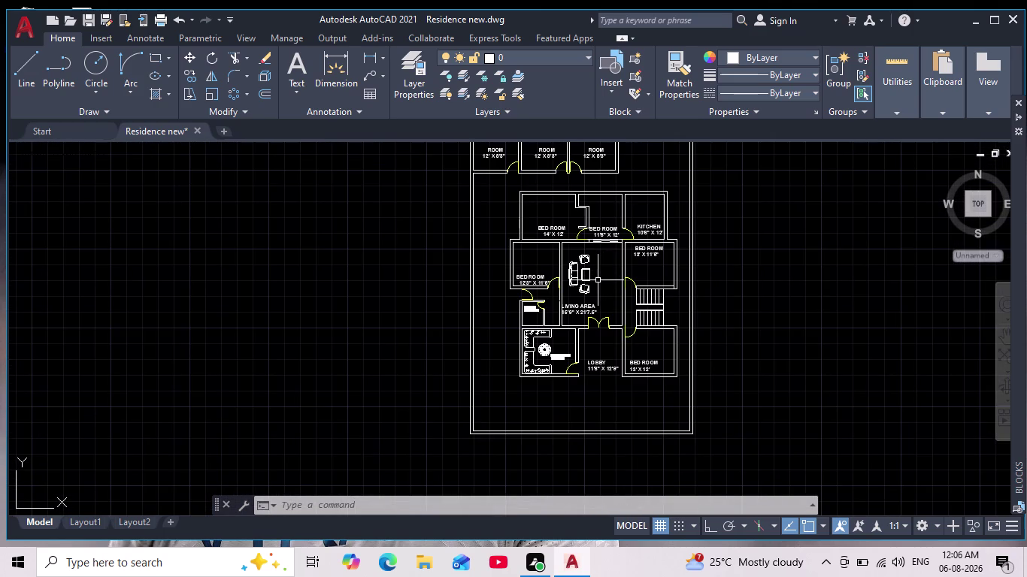
scroll(up, 3)
scroll(up, 3)
middle_drag(574, 284, 588, 316)
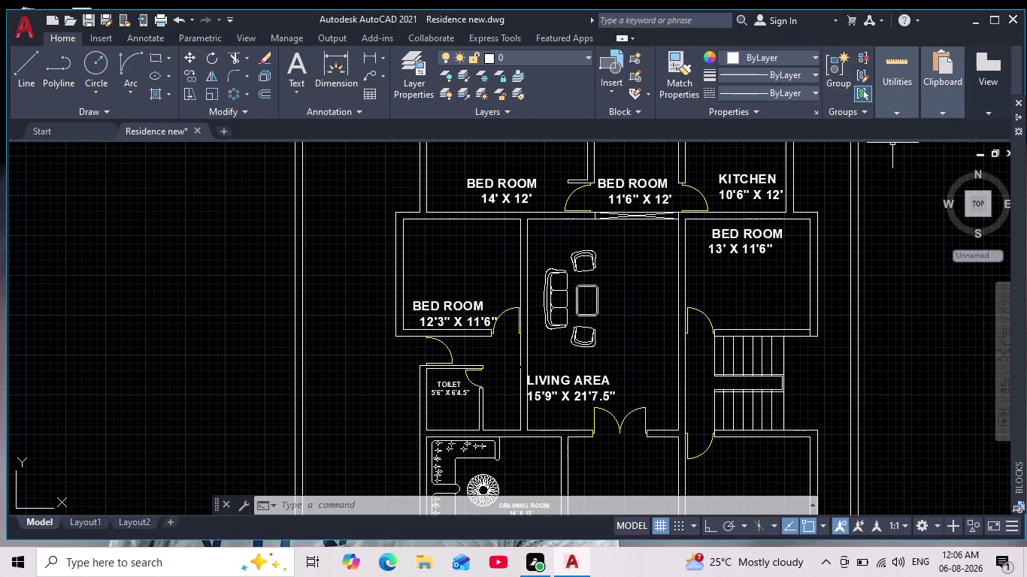
Drag the 'bed 1- king size' block into the bedroom's upper left.
scroll(down, 3)
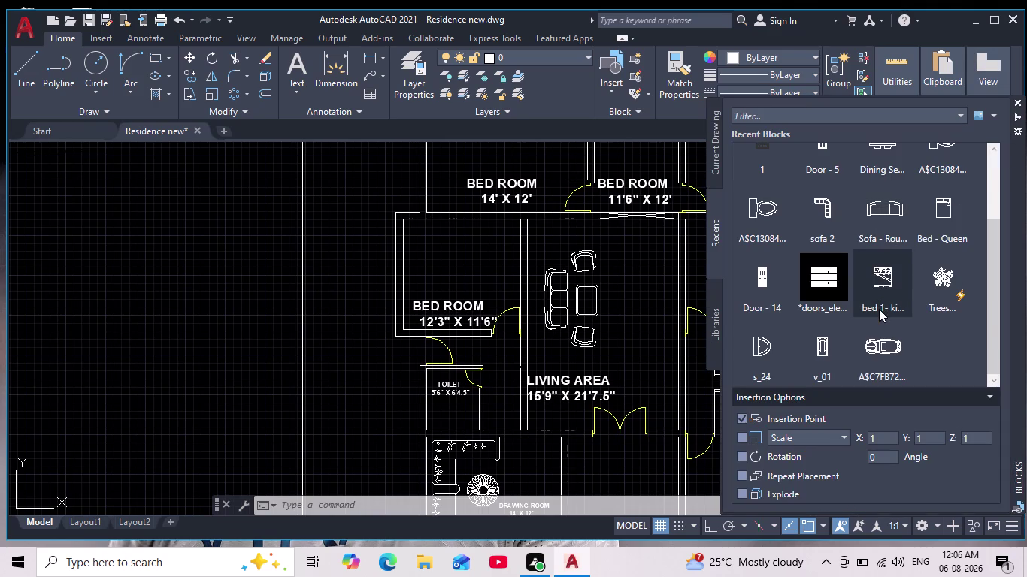
scroll(up, 3)
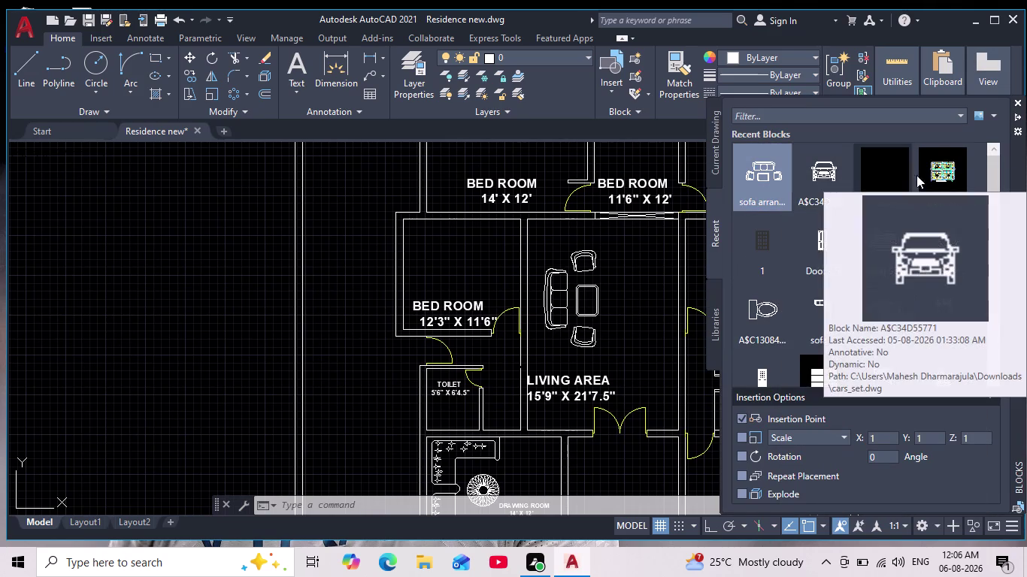
scroll(down, 3)
scroll(down, 3)
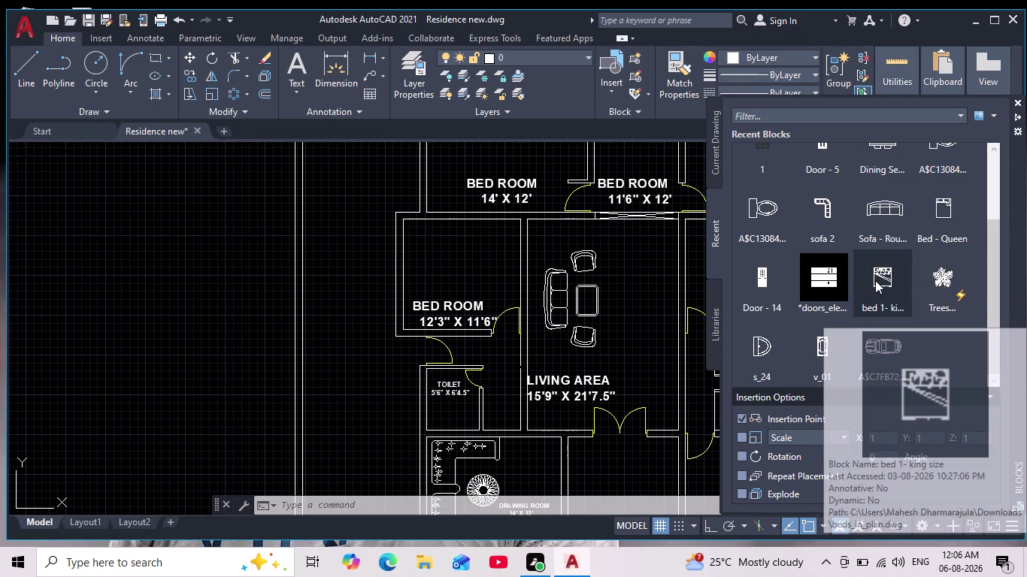
drag(885, 275, 722, 306)
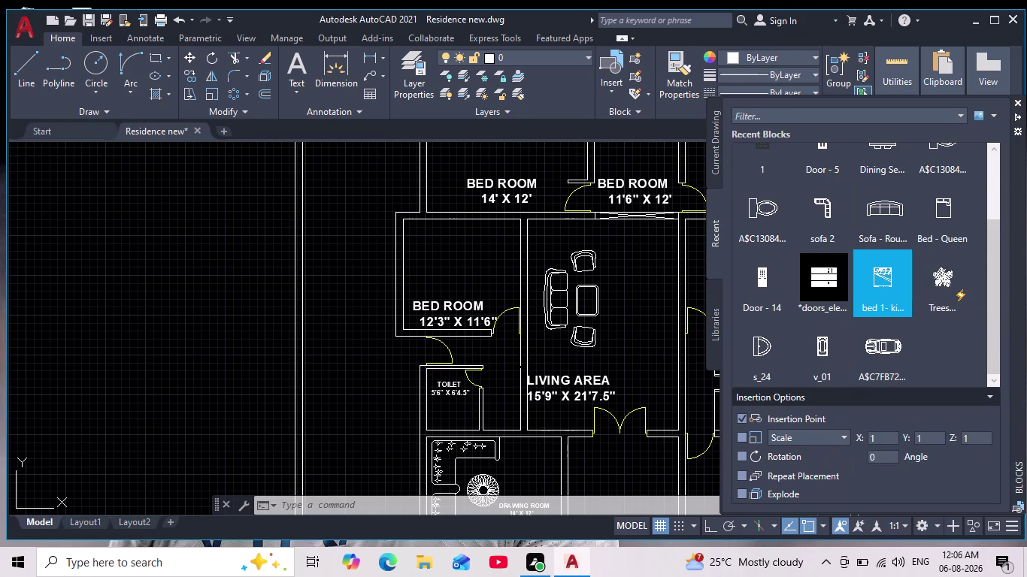
drag(723, 306, 448, 254)
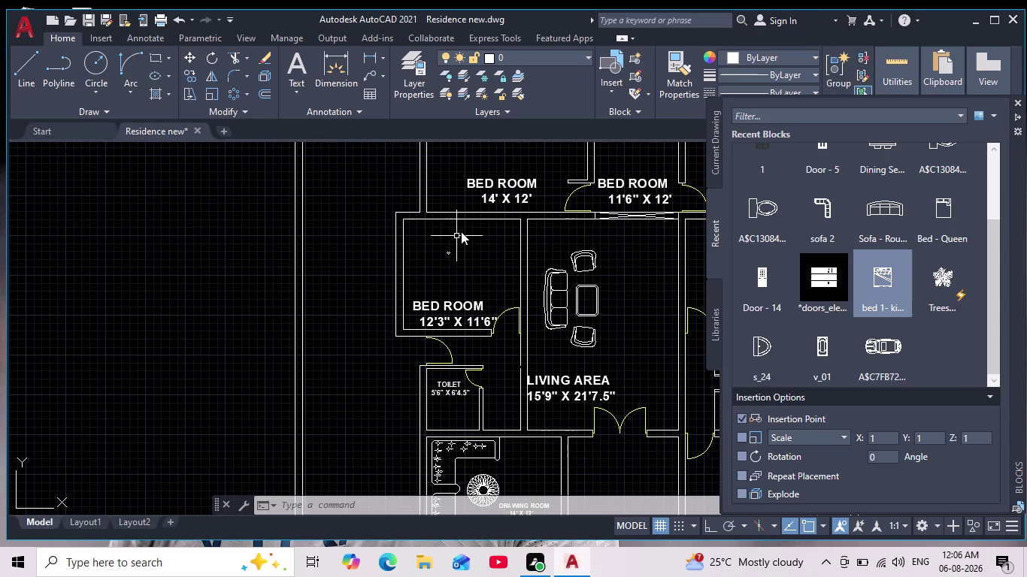
drag(463, 231, 456, 248)
Select the placed bed and start Scale with a base point on it.
click(434, 272)
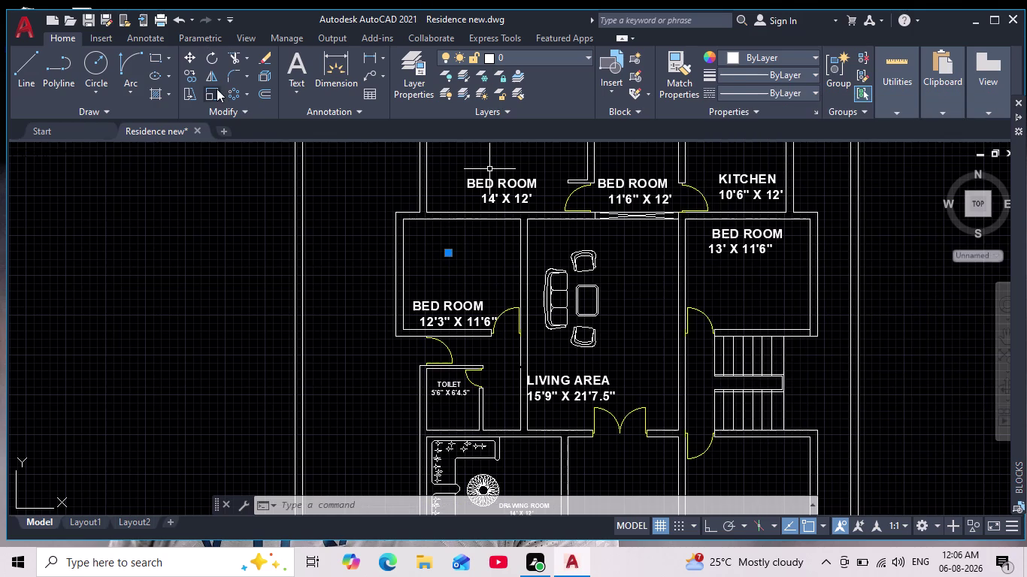
click(210, 91)
click(454, 251)
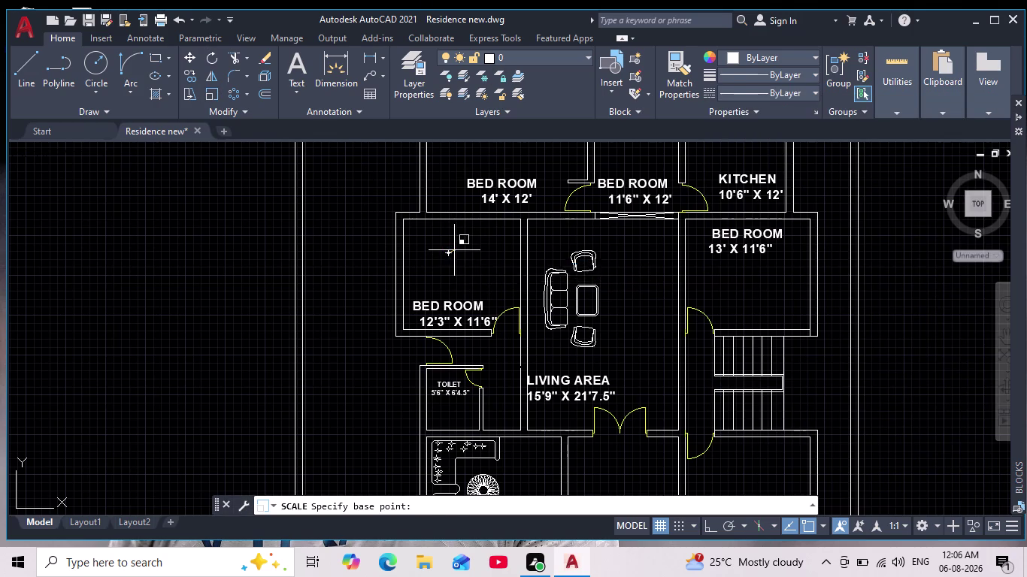
click(458, 239)
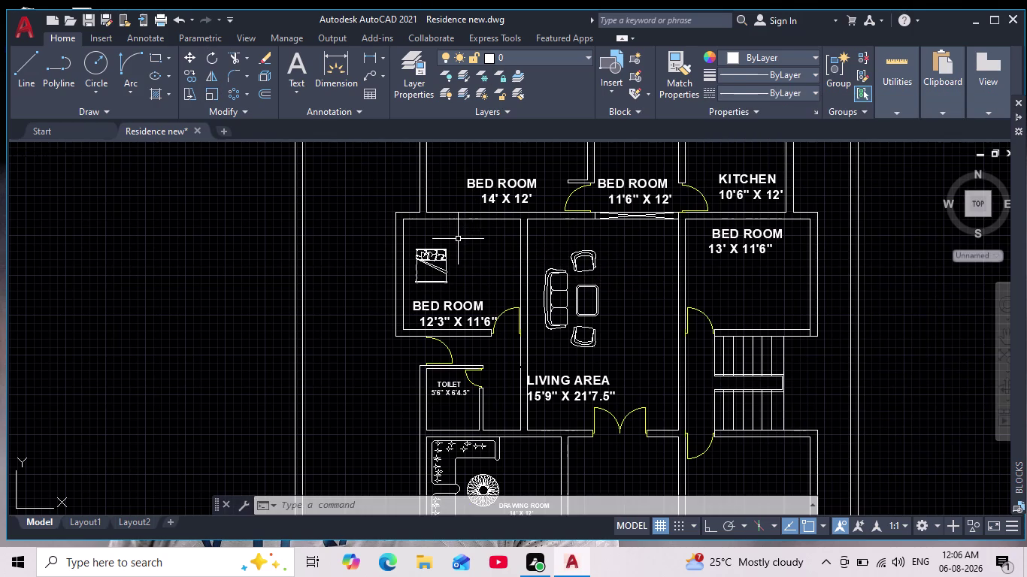
Select the king-size bed in the 12'3" X 11'6" bedroom.
scroll(up, 3)
middle_drag(428, 271, 461, 270)
drag(528, 190, 530, 198)
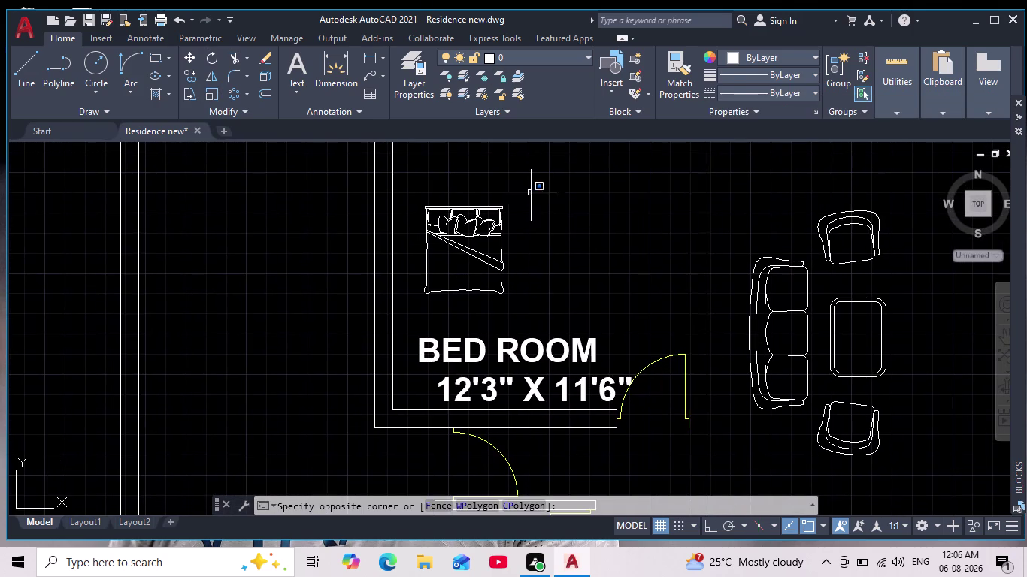
drag(531, 199, 539, 249)
click(404, 318)
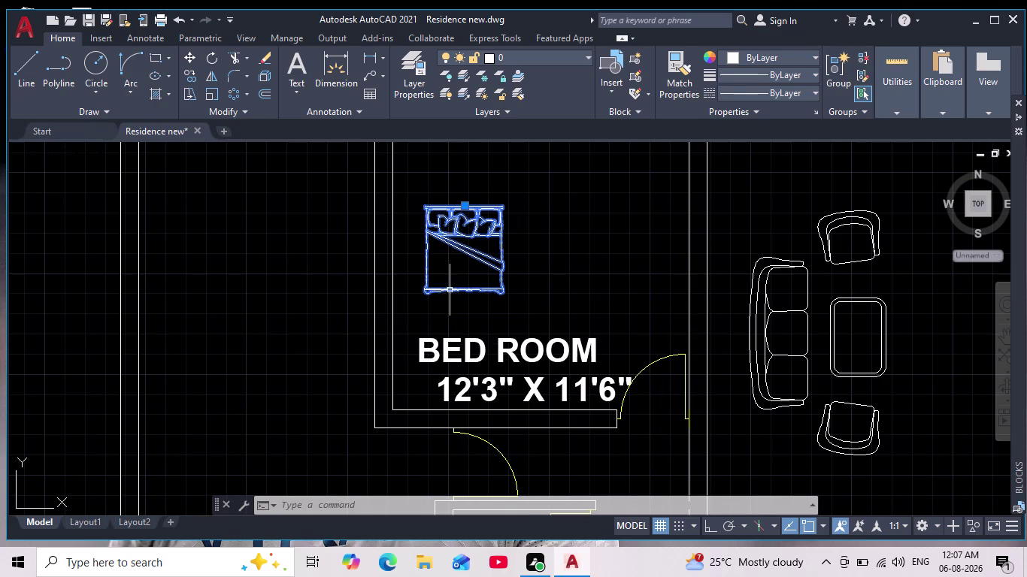
scroll(down, 3)
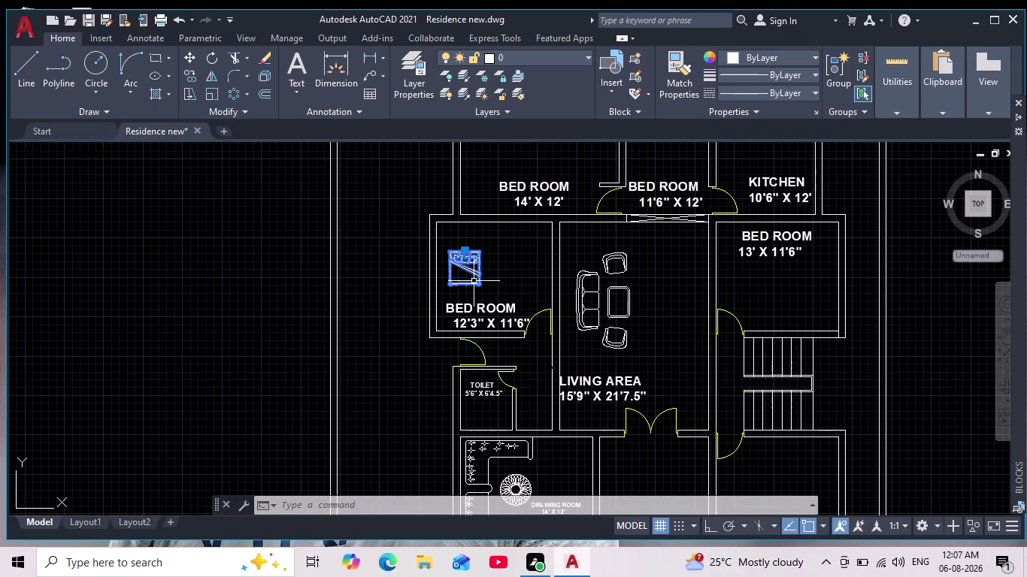
scroll(up, 3)
middle_drag(477, 290, 433, 323)
scroll(down, 3)
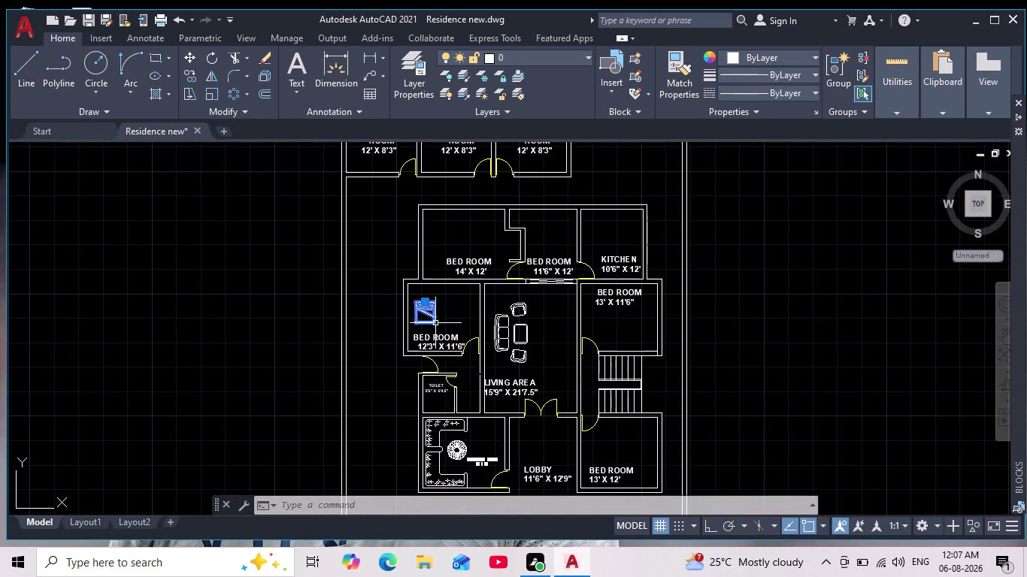
scroll(up, 3)
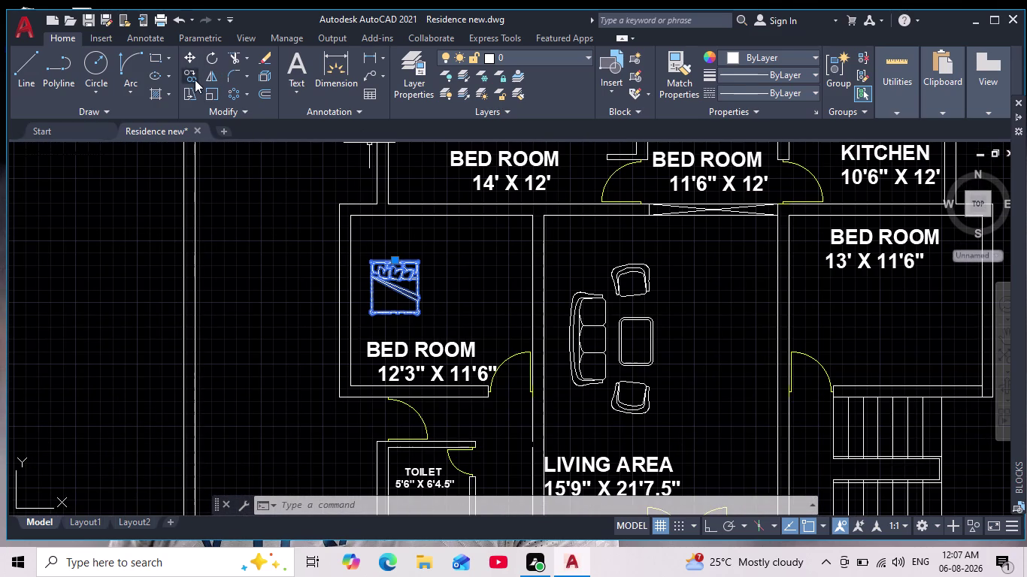
Start moving the bed from a base point, then cancel with Esc.
click(190, 59)
click(391, 280)
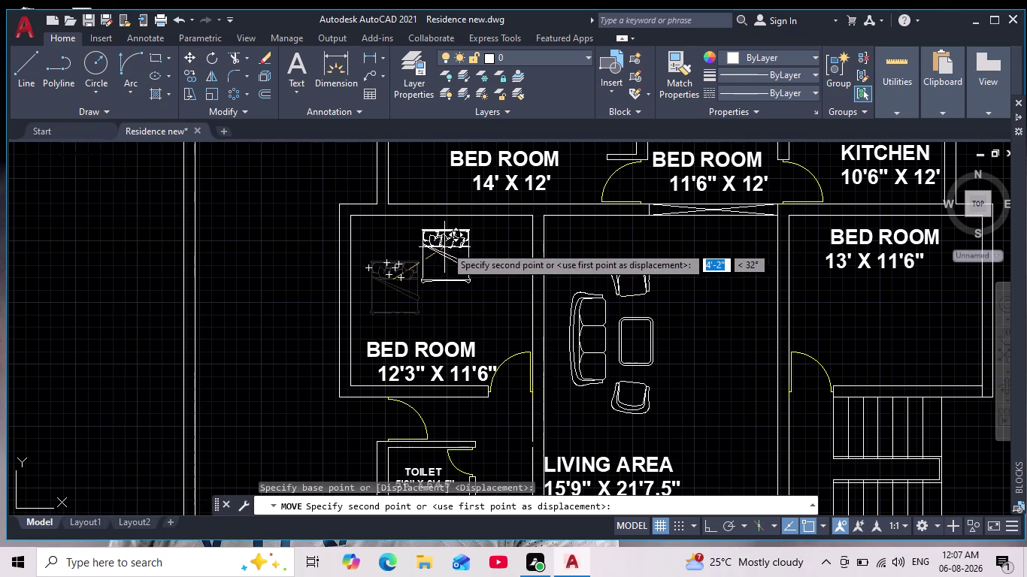
scroll(up, 3)
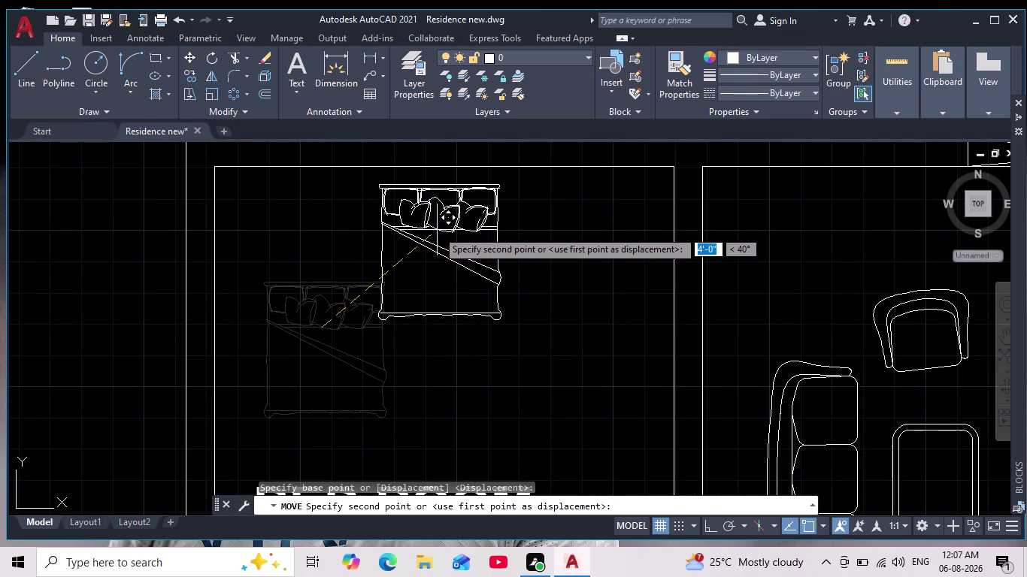
scroll(down, 3)
key(Escape)
Window-select the bed again and delete it.
scroll(down, 3)
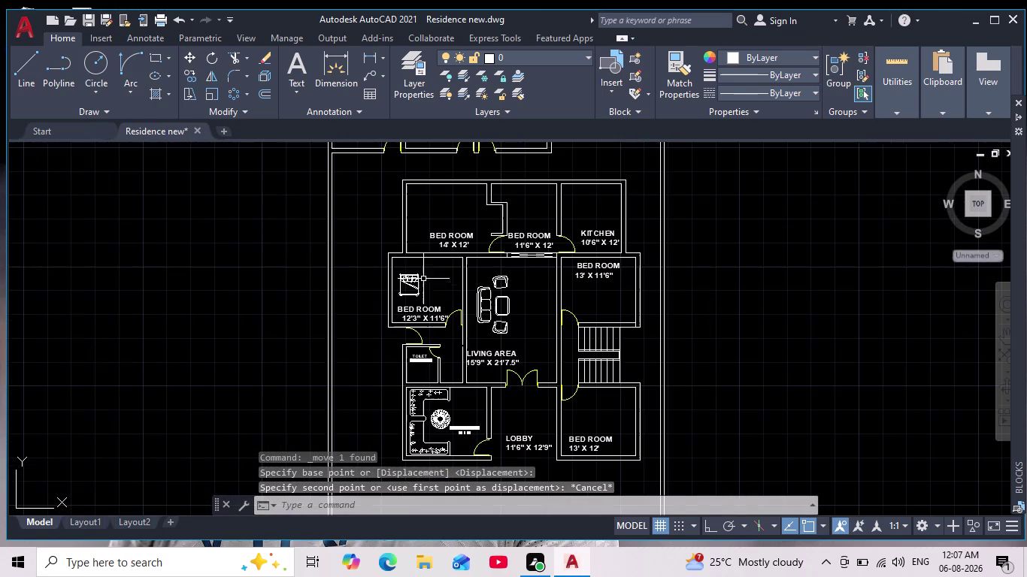
scroll(up, 3)
drag(467, 221, 469, 244)
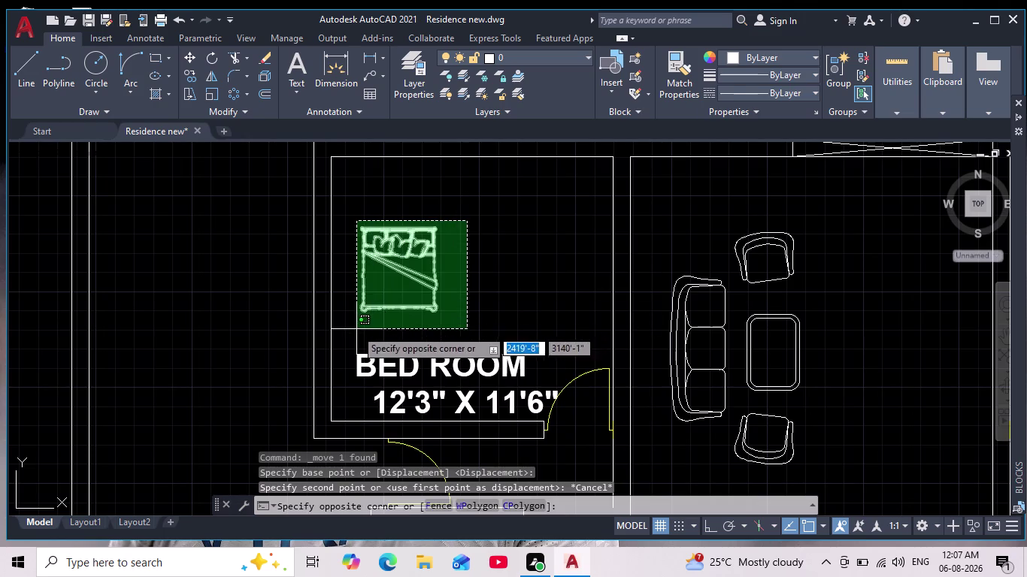
click(351, 332)
key(Delete)
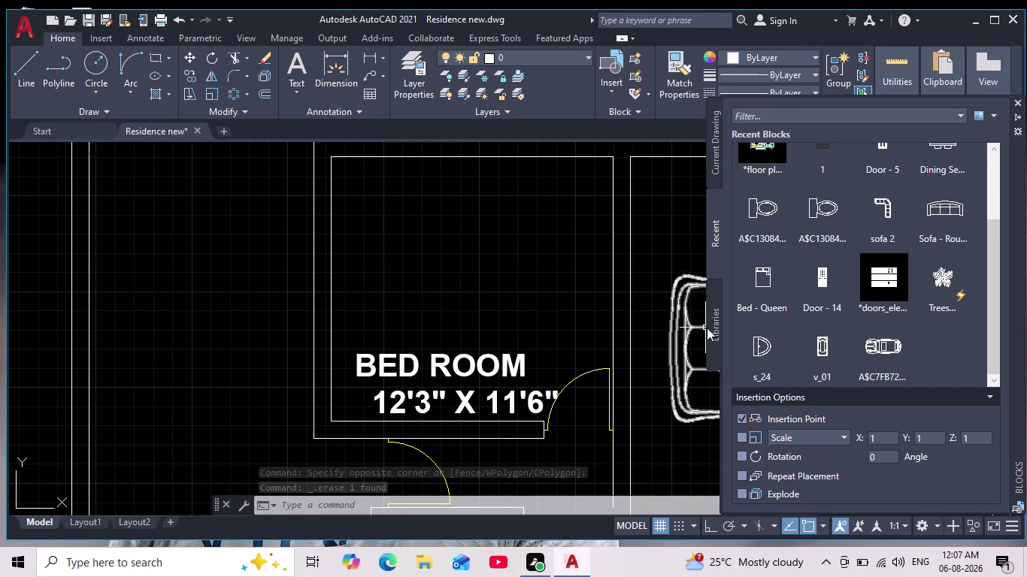
Browse for a block library drawing and open the New Volume (D:) drive.
click(715, 324)
click(981, 137)
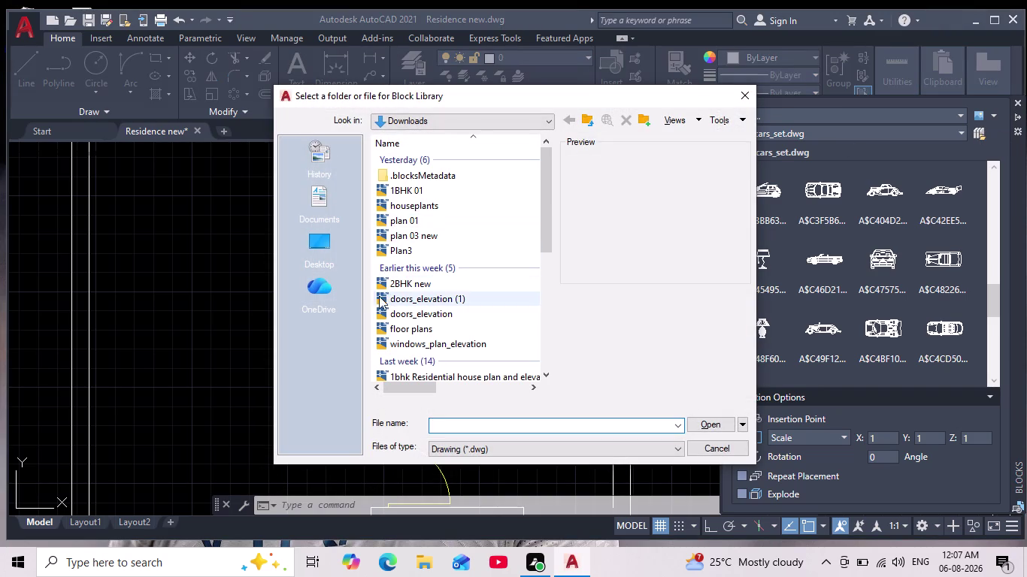
click(326, 251)
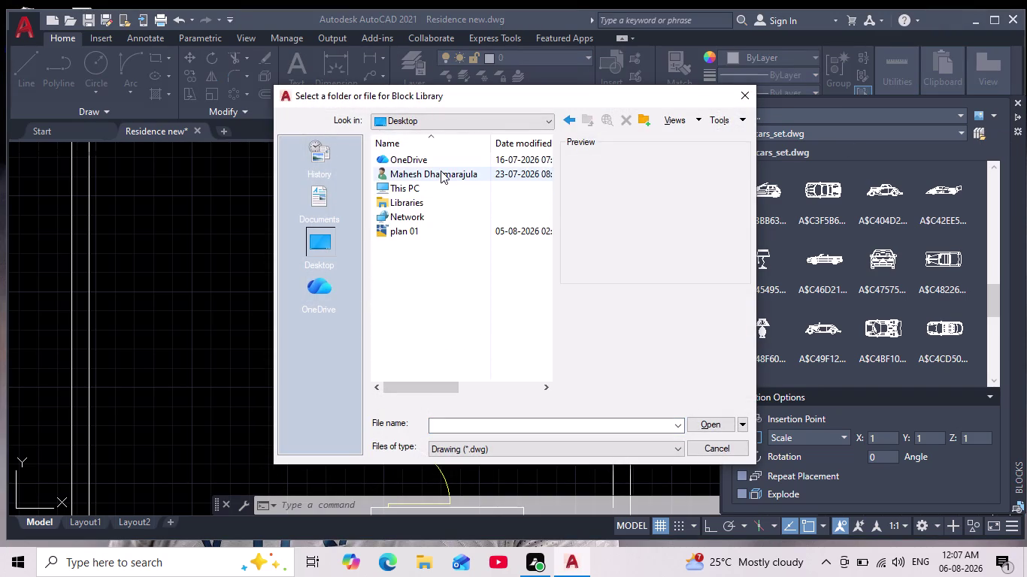
double_click(431, 186)
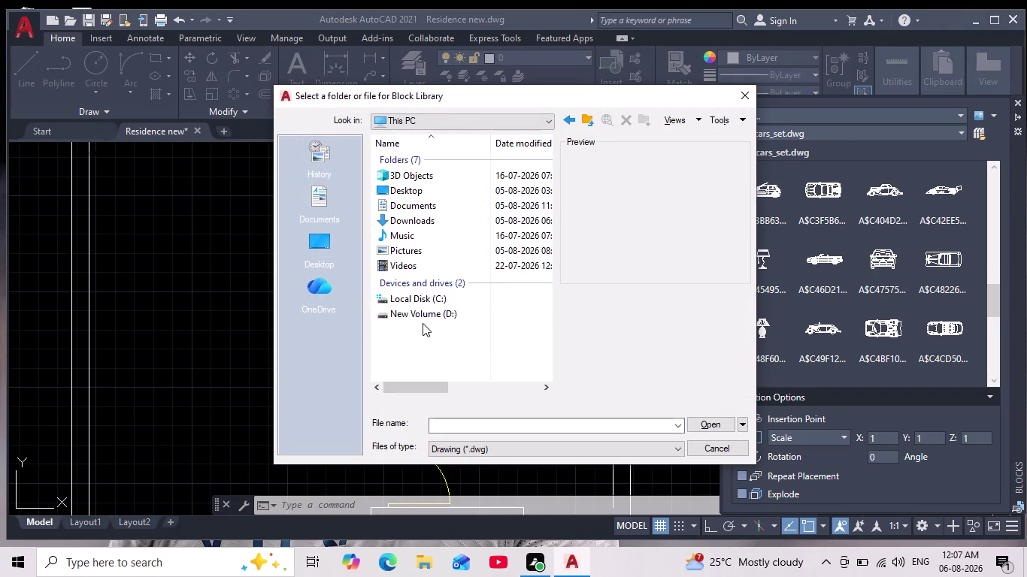
double_click(422, 313)
scroll(down, 3)
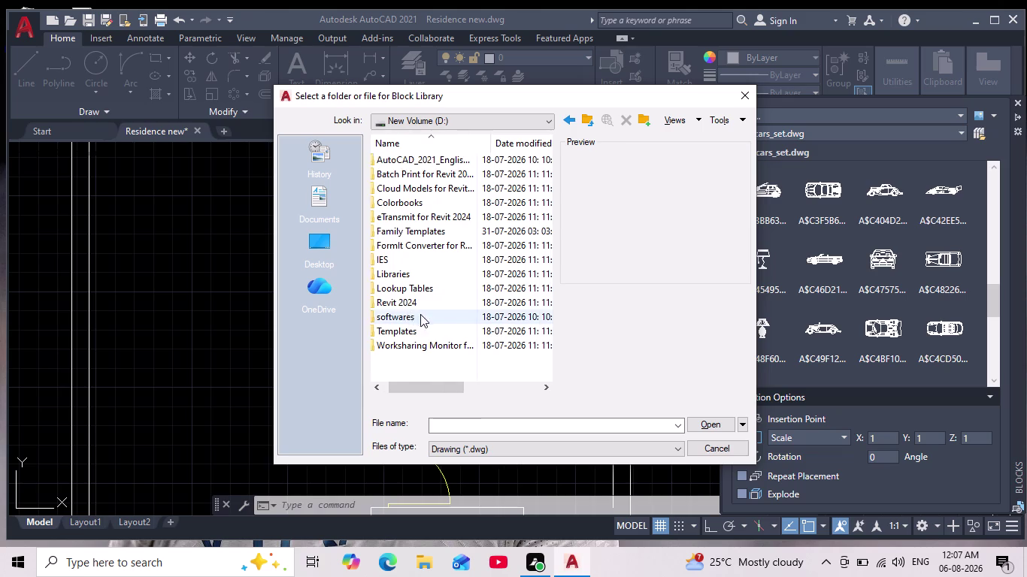
scroll(down, 3)
scroll(up, 3)
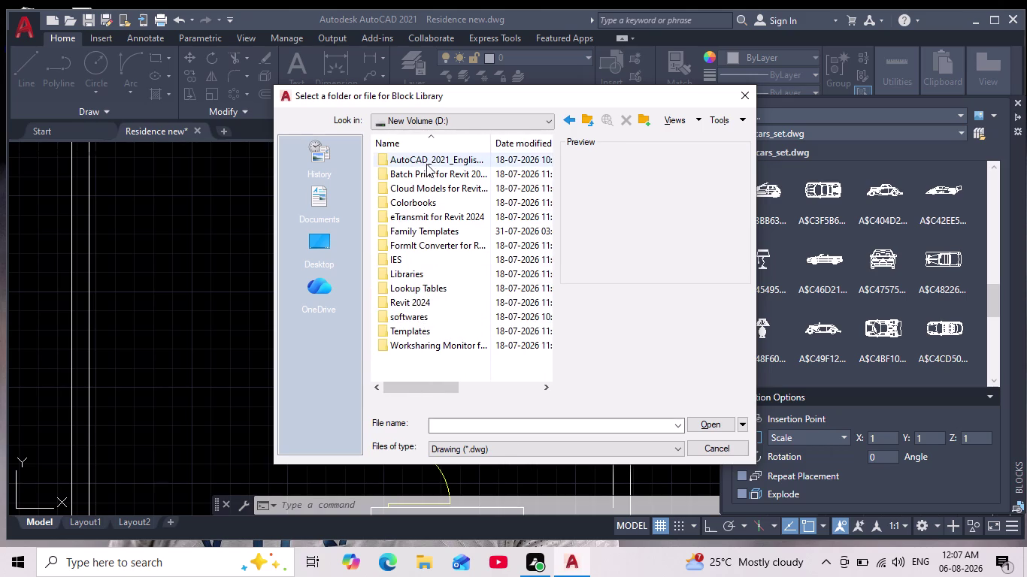
Navigate AutoCAD_2021 installer > AutoCAD 2021 > Sample > en-us > DesignCenter and preview House Designer.
double_click(427, 164)
double_click(436, 175)
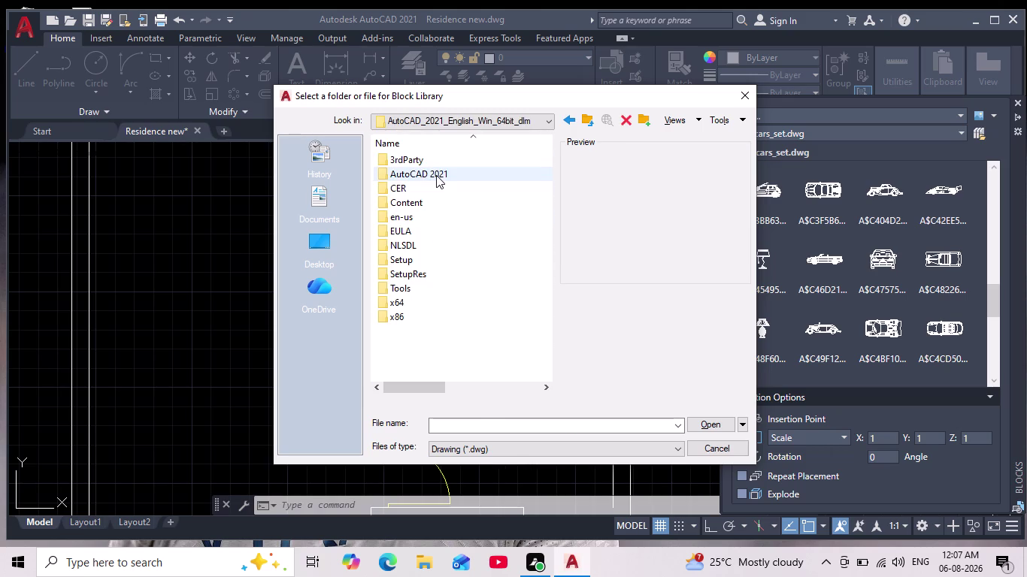
scroll(down, 3)
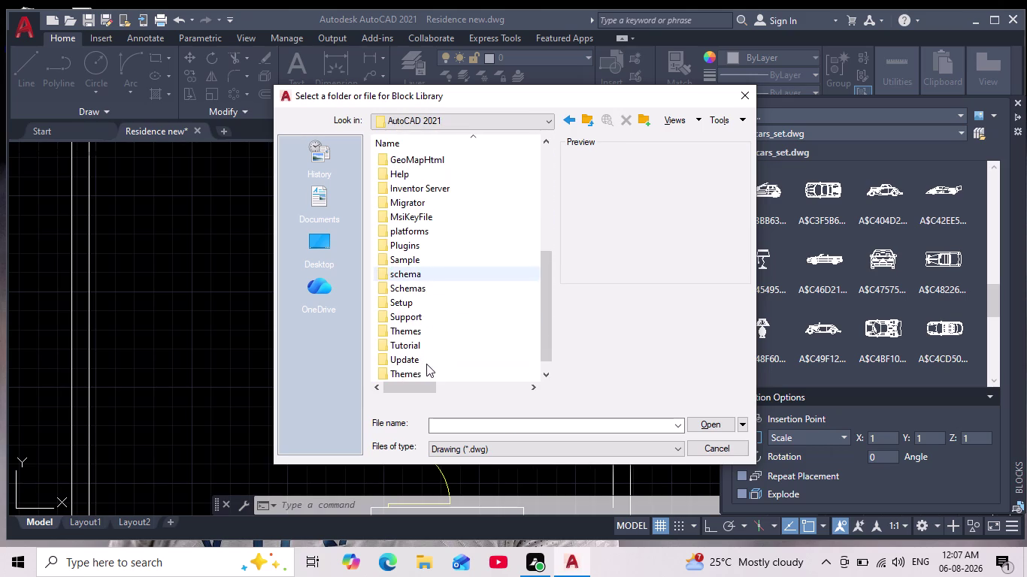
double_click(423, 261)
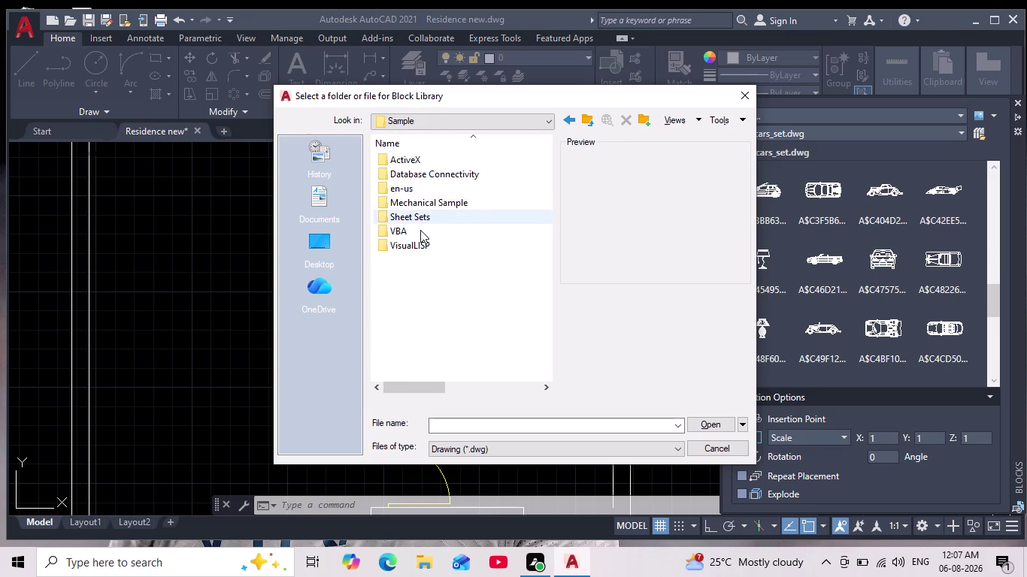
double_click(420, 190)
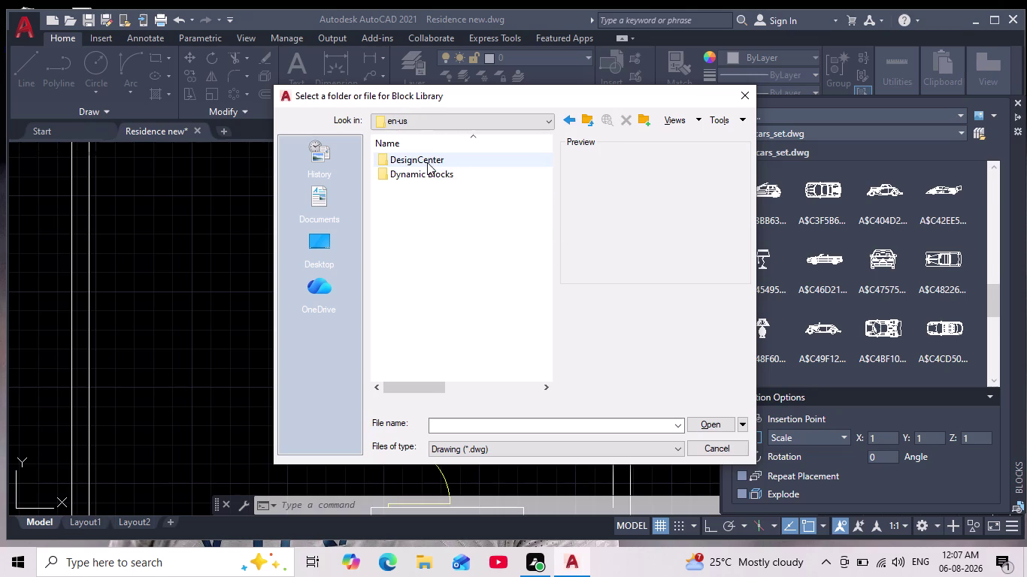
double_click(428, 163)
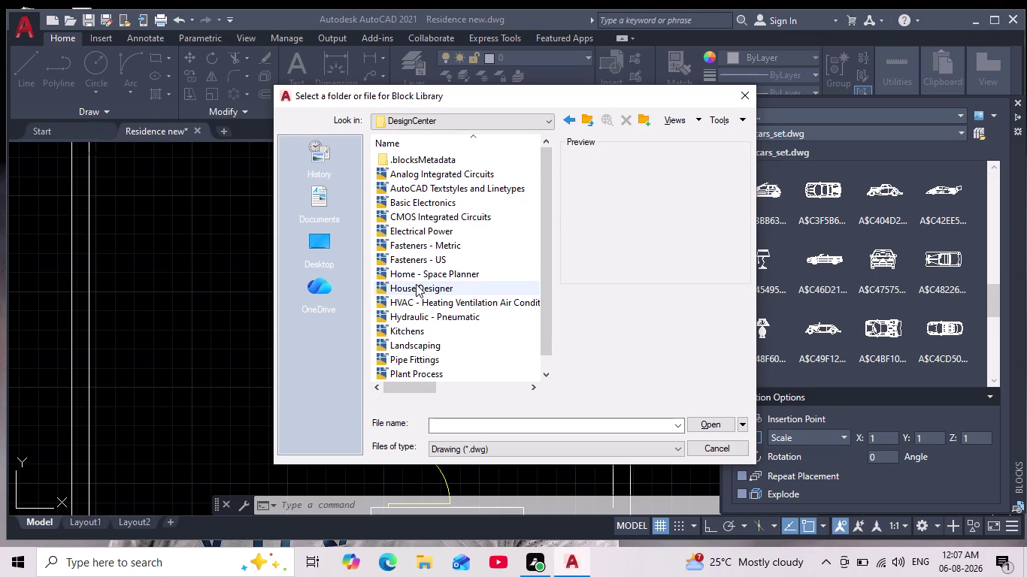
click(423, 287)
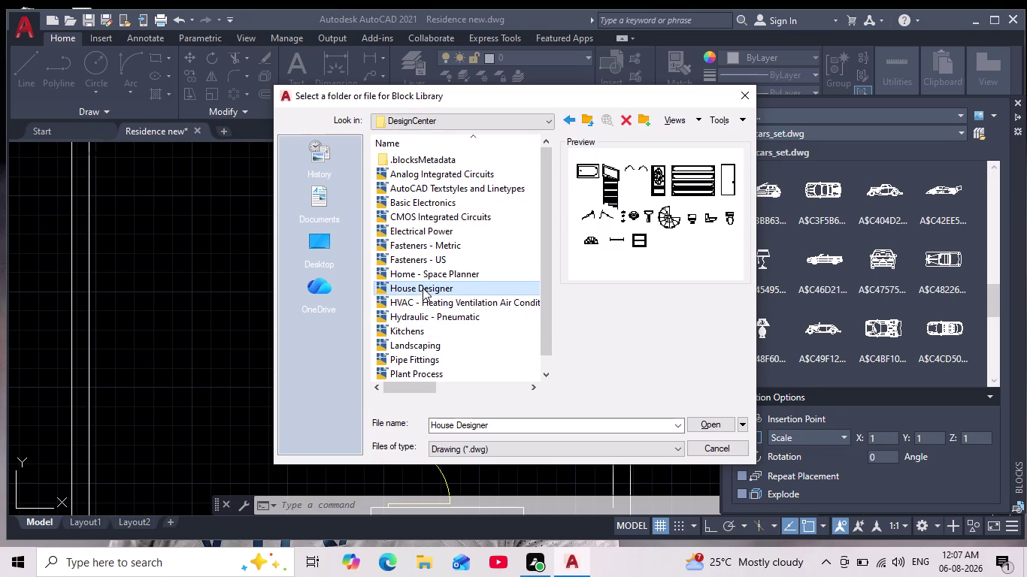
Preview Home - Space Planner, Basic Electronics and the other DesignCenter drawings.
click(418, 277)
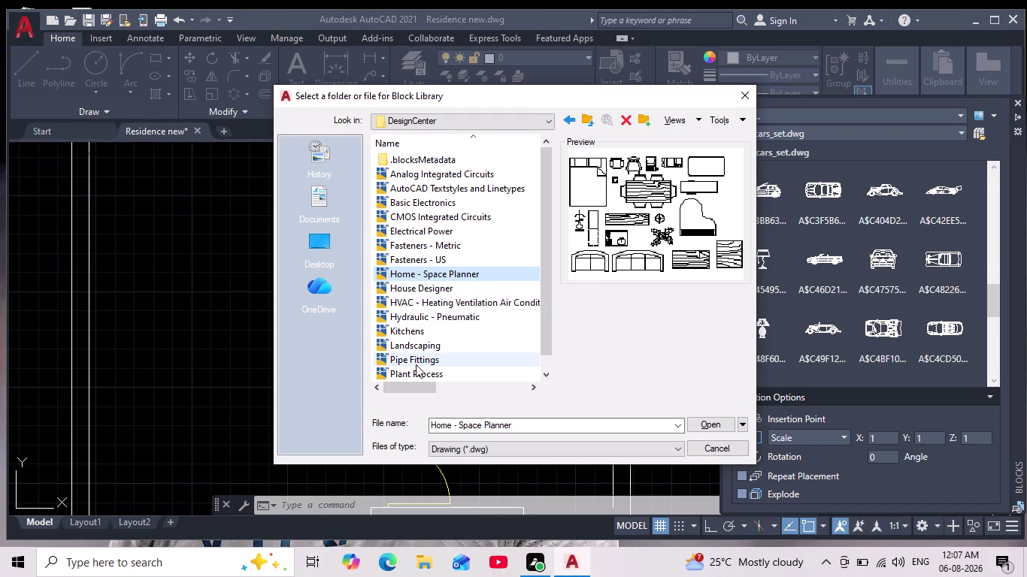
scroll(down, 3)
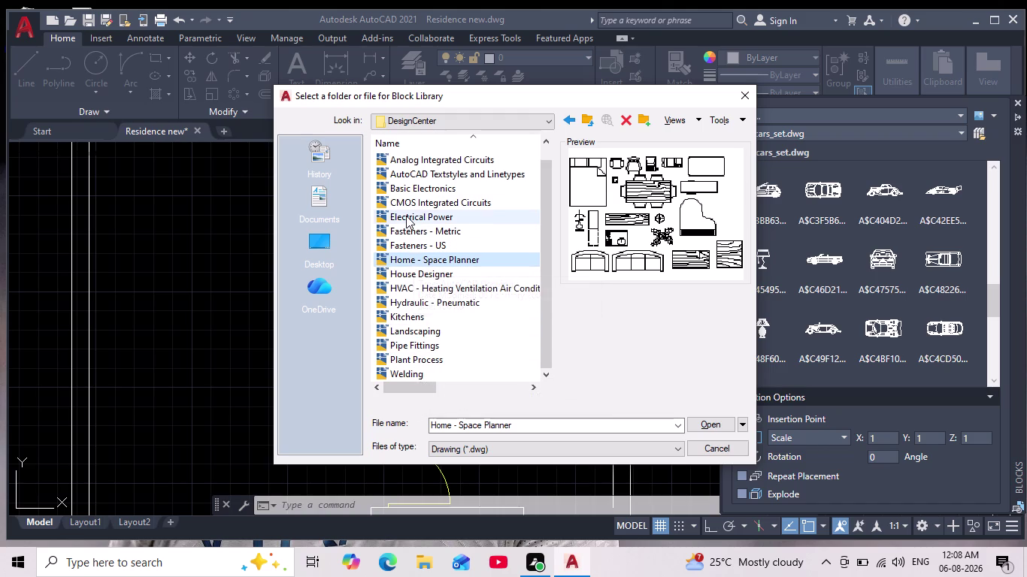
scroll(up, 3)
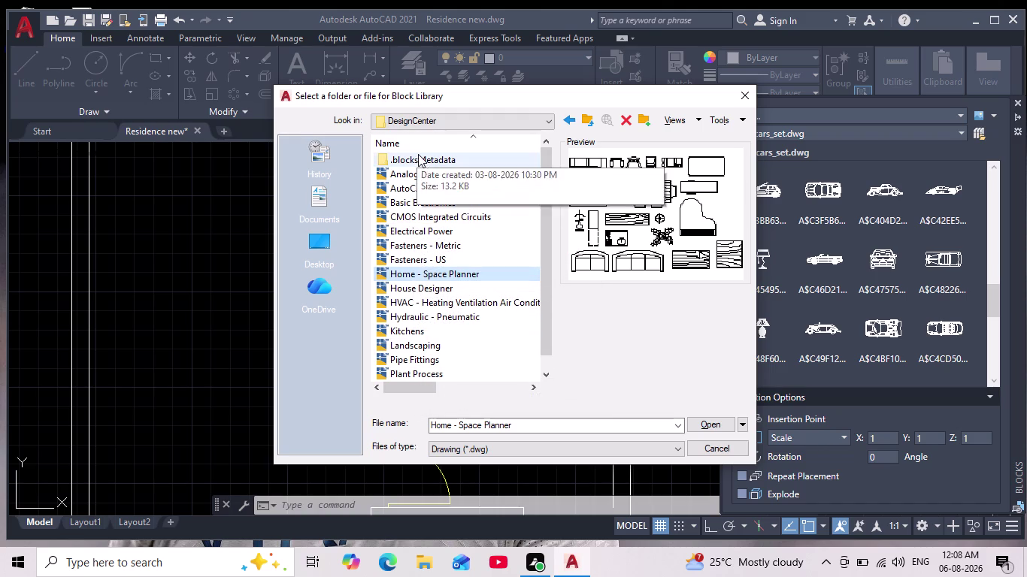
click(421, 177)
click(407, 195)
click(406, 209)
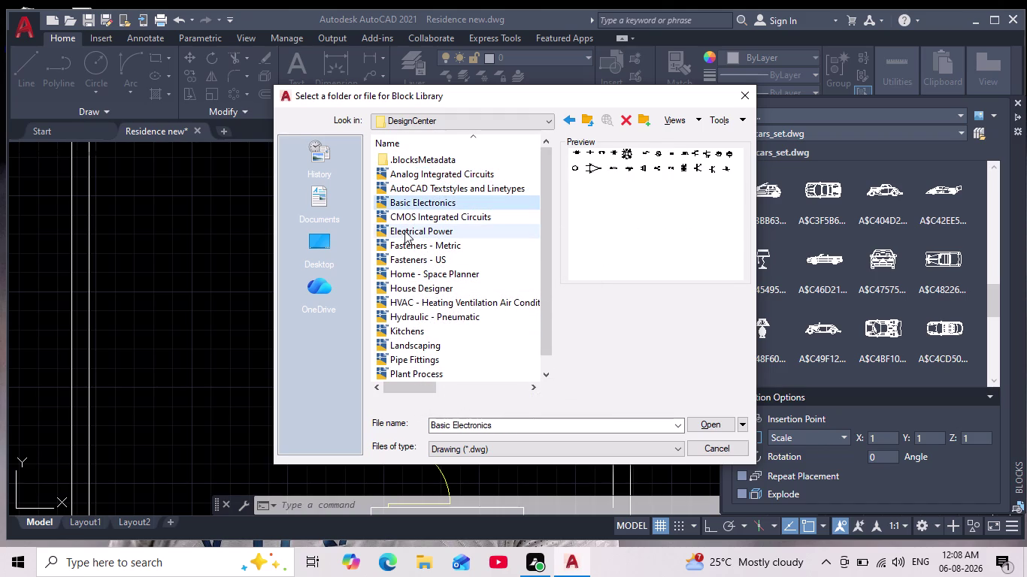
click(404, 231)
click(404, 250)
click(404, 266)
click(405, 279)
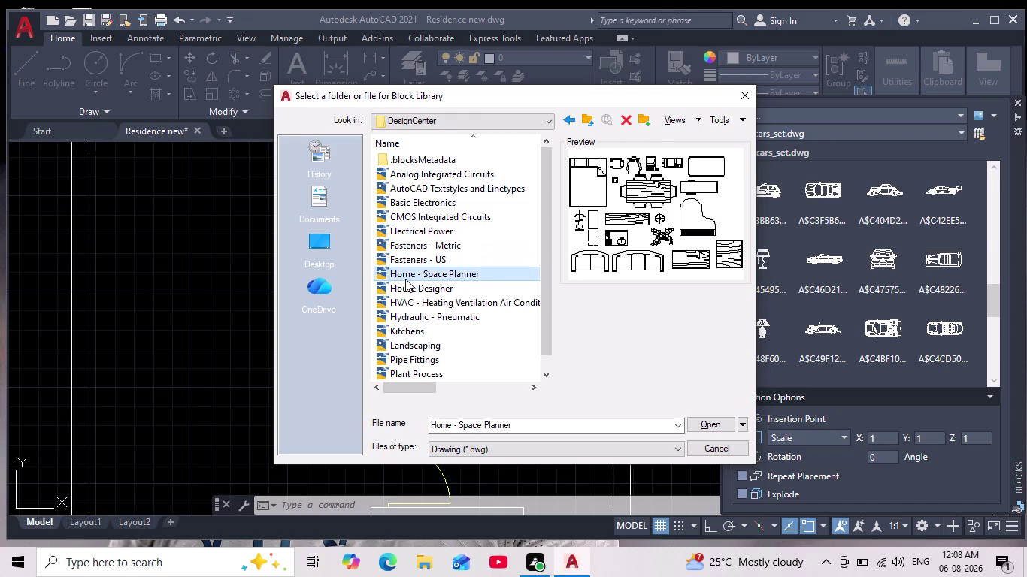
Recheck the previews, then select Home - Space Planner and open it.
click(409, 245)
click(413, 259)
click(413, 270)
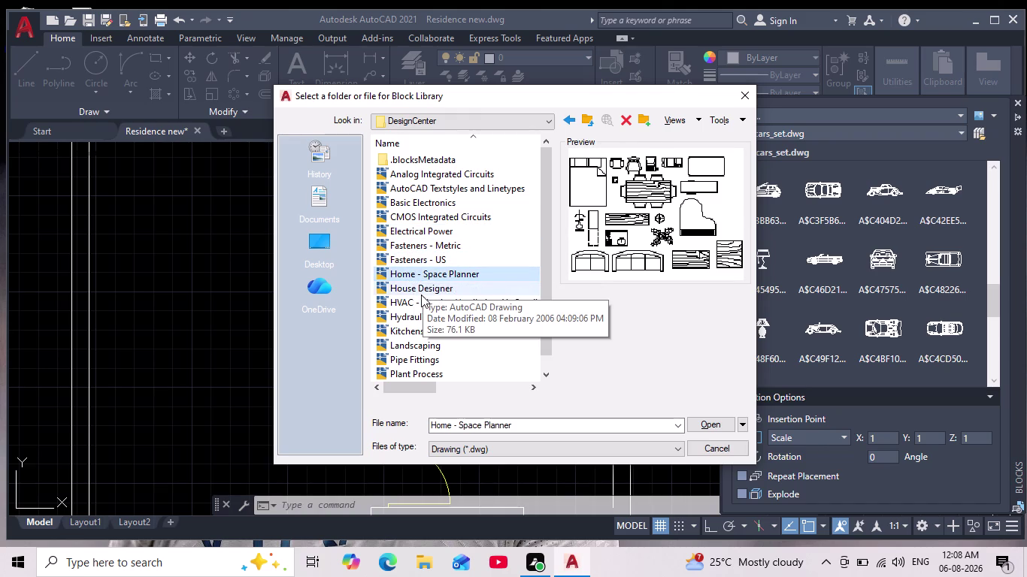
click(416, 303)
click(419, 280)
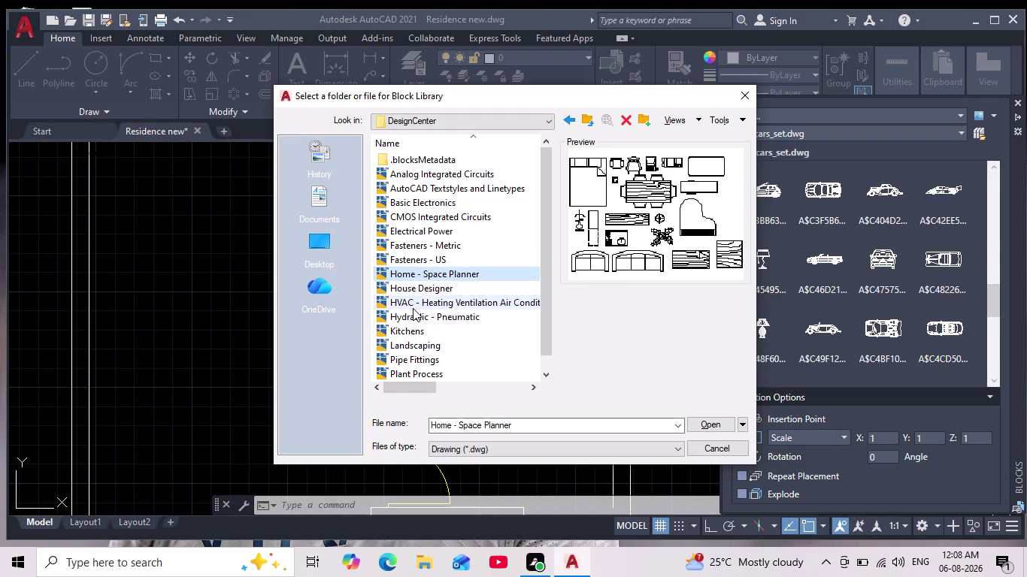
click(415, 294)
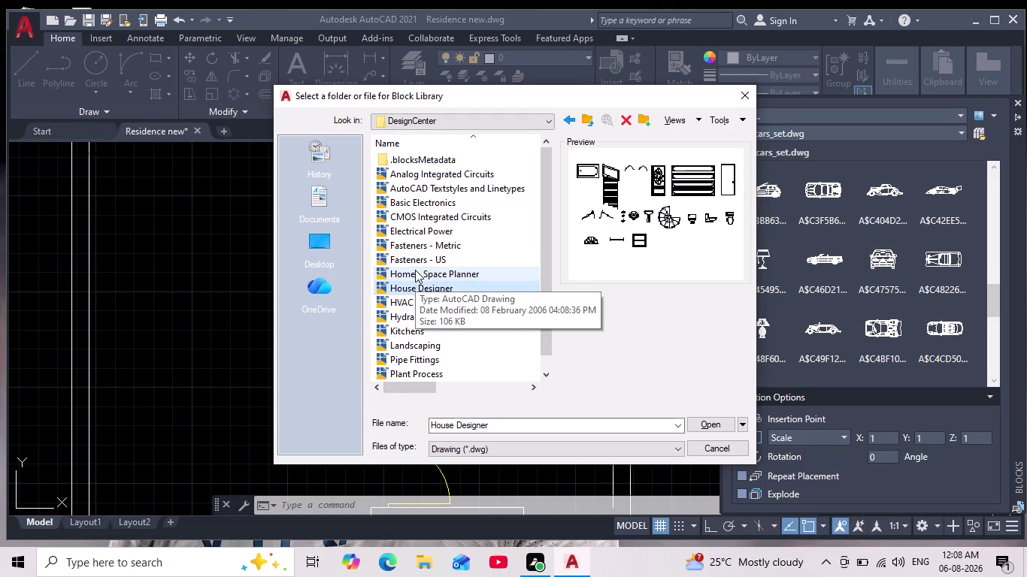
click(415, 270)
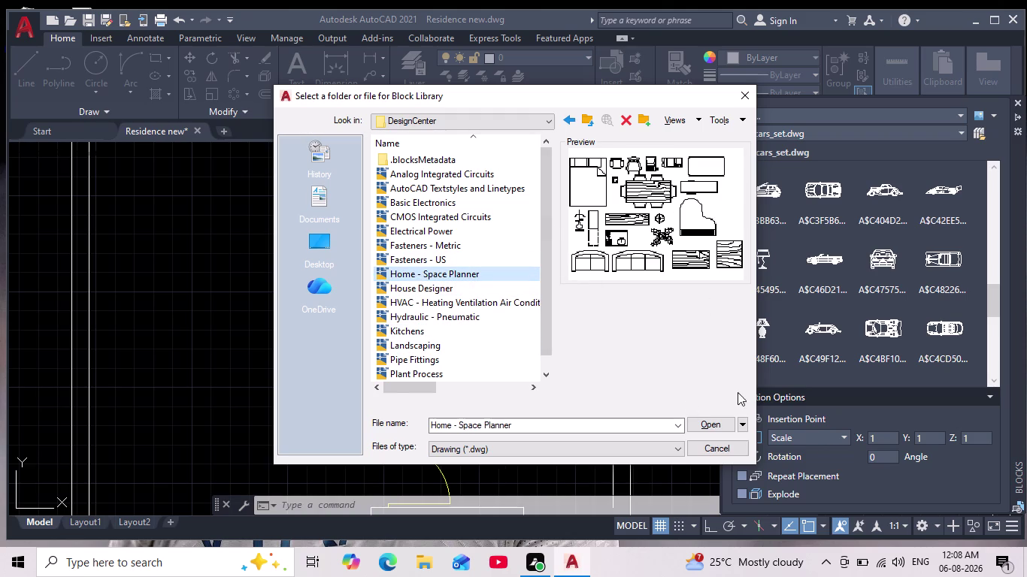
click(706, 425)
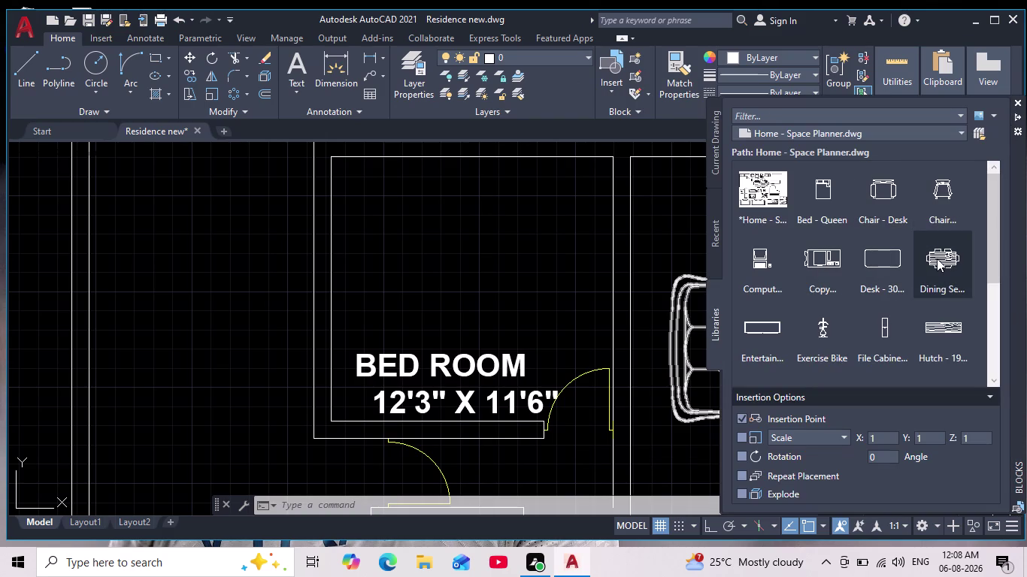
scroll(down, 3)
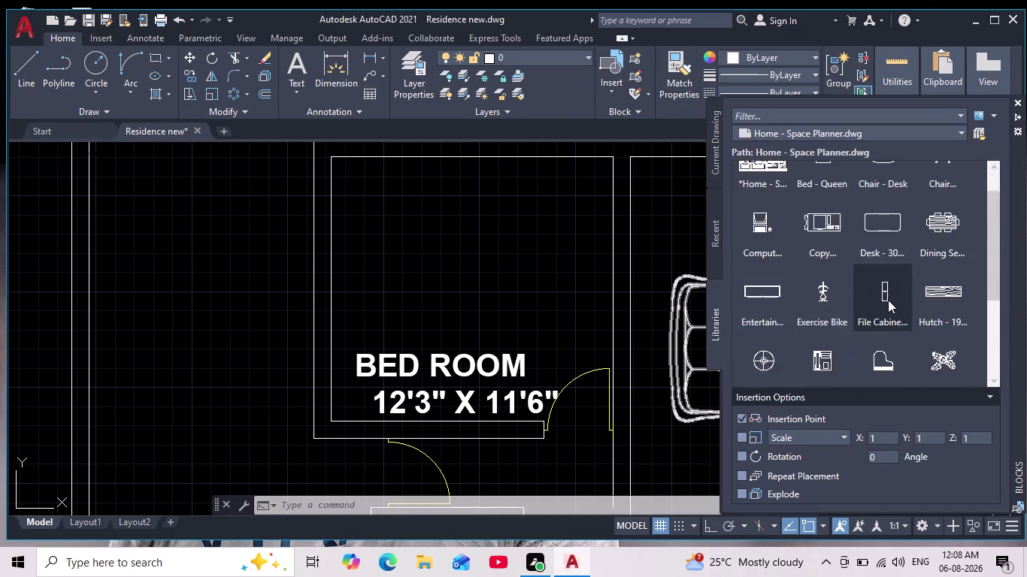
scroll(down, 3)
scroll(down, 3)
scroll(up, 3)
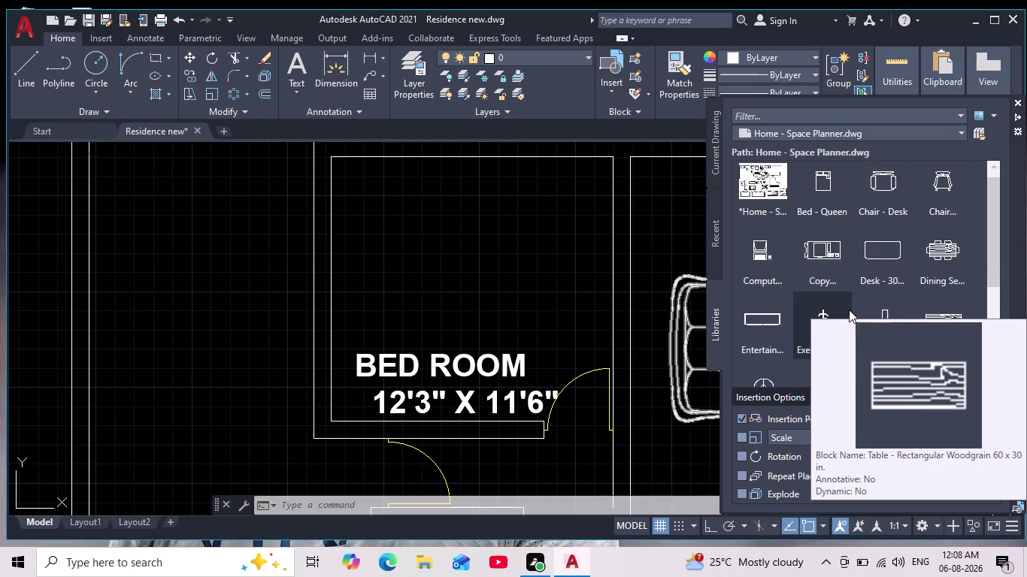
scroll(up, 3)
scroll(up, 3)
scroll(down, 3)
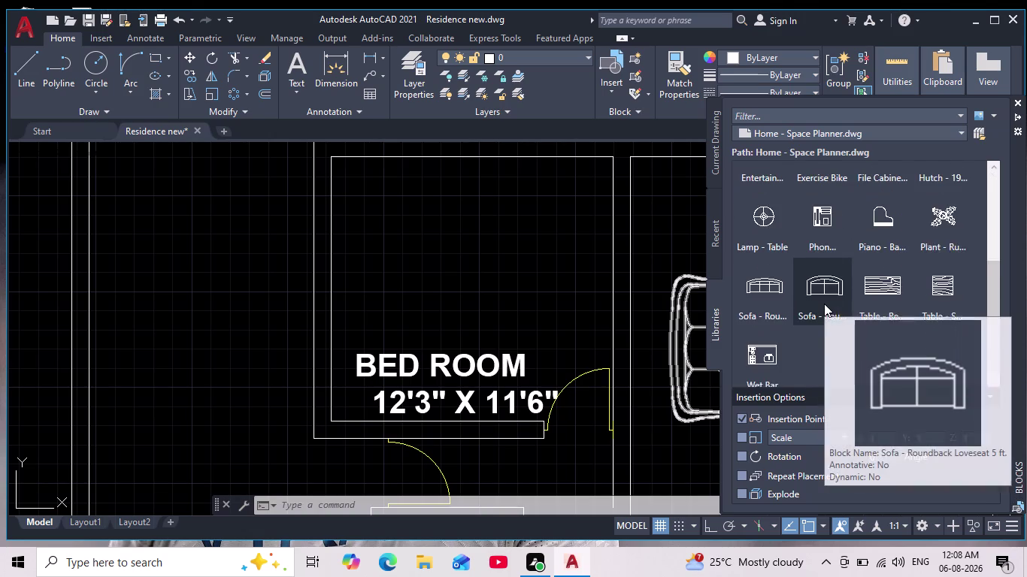
scroll(down, 3)
scroll(up, 3)
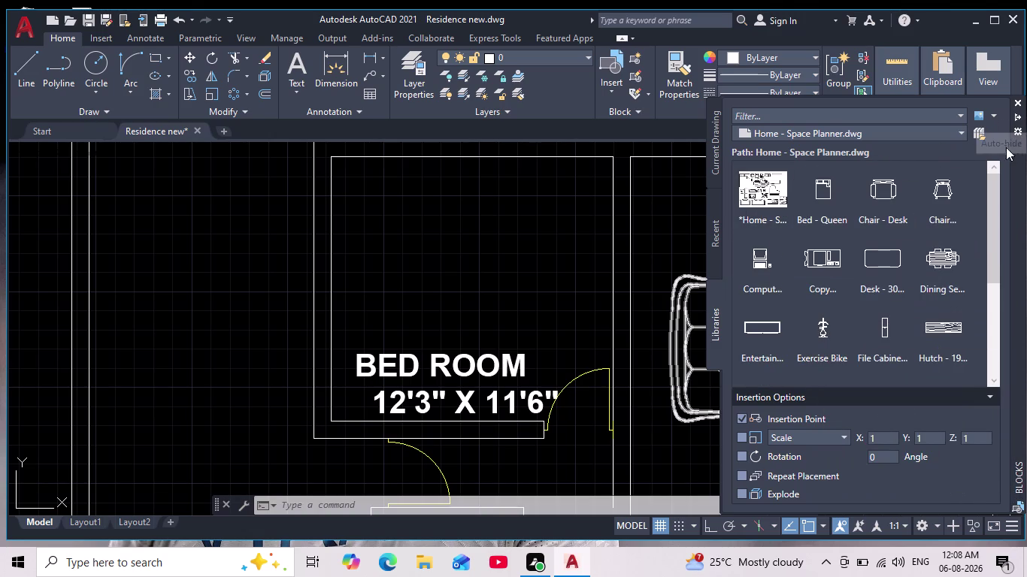
click(981, 134)
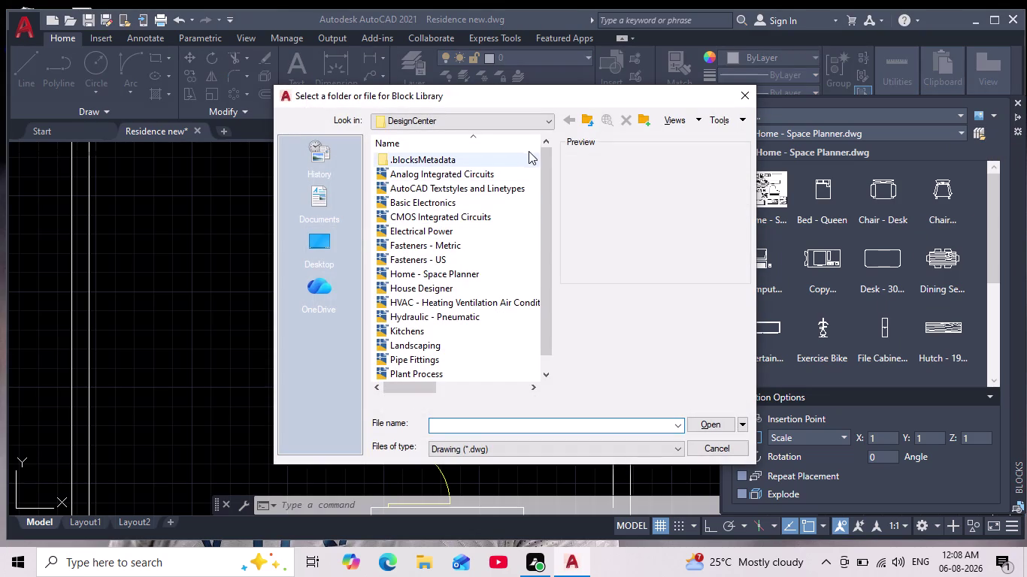
Open en-us > Dynamic Blocks and preview the Architectural, Mechanical and Civil drawings.
click(549, 116)
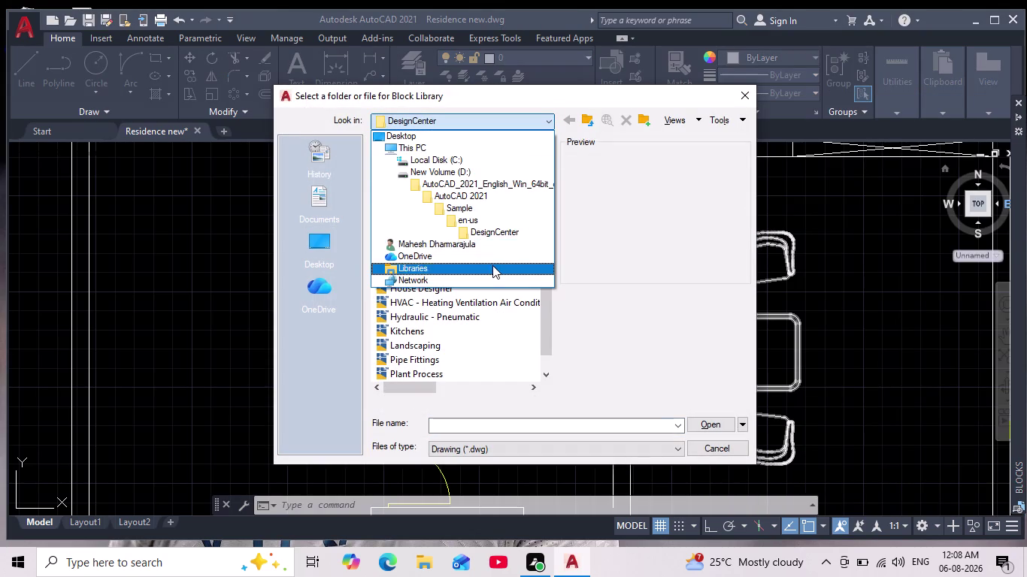
click(498, 218)
double_click(460, 175)
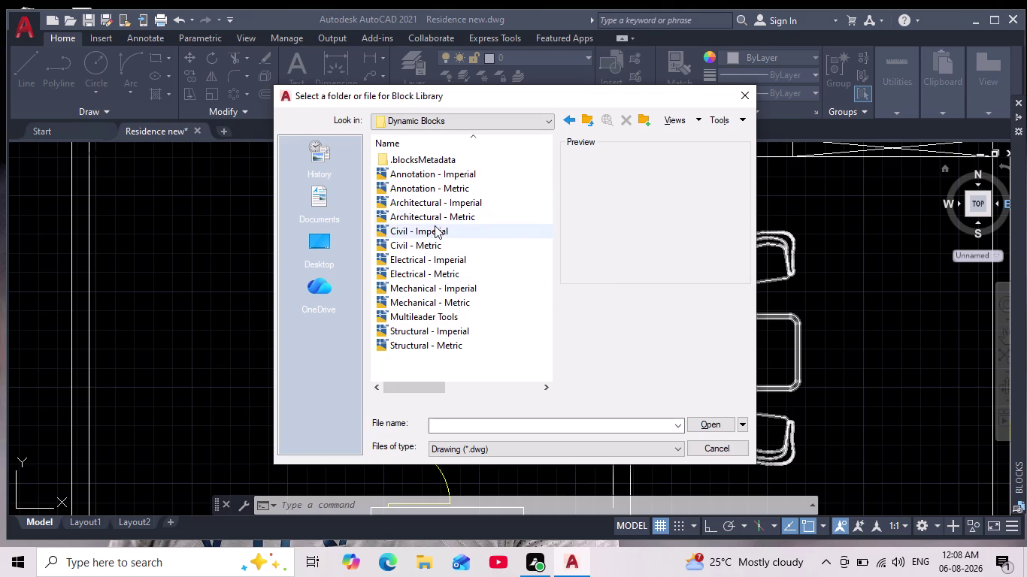
click(416, 205)
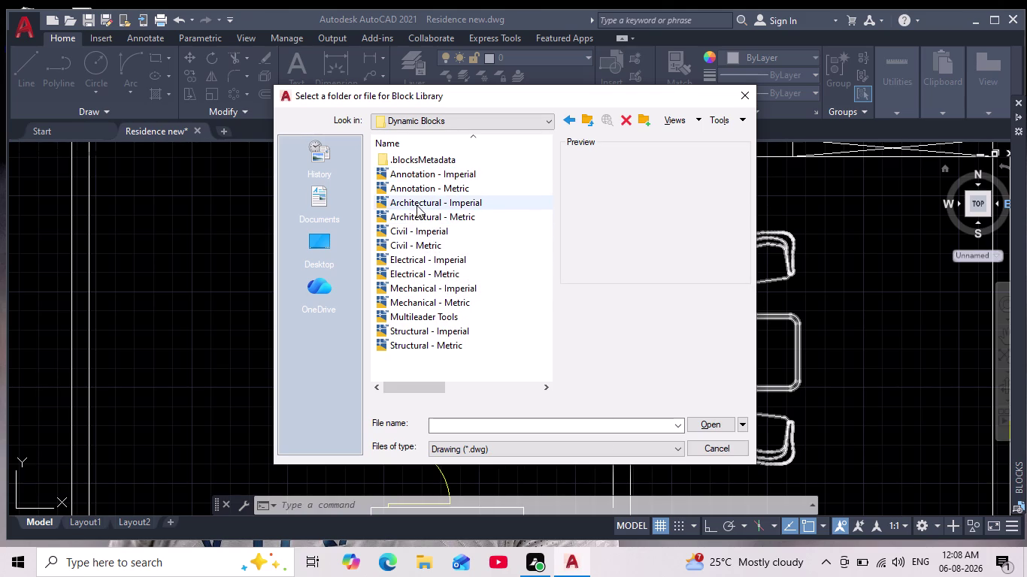
click(411, 220)
click(417, 206)
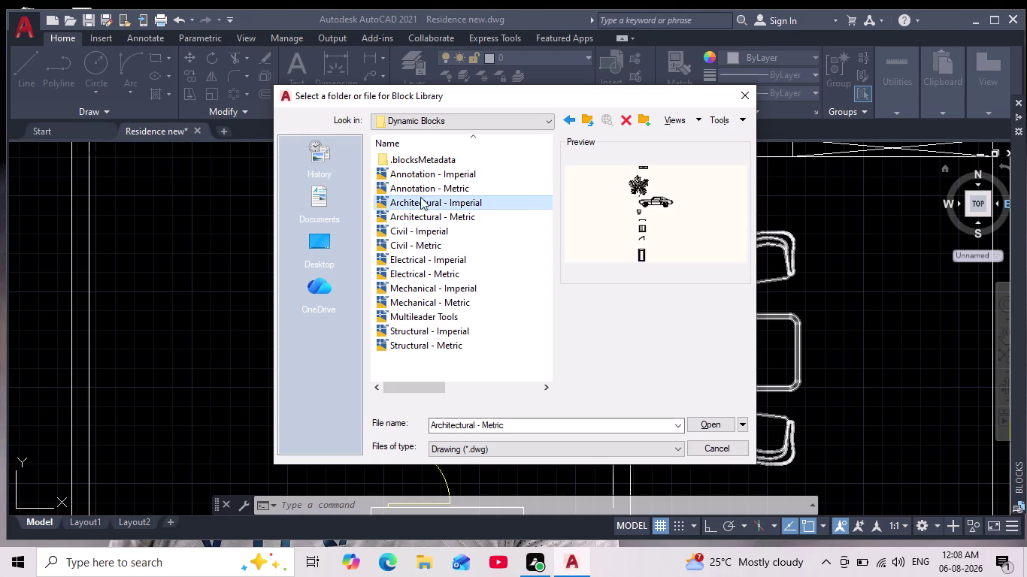
click(423, 185)
click(423, 203)
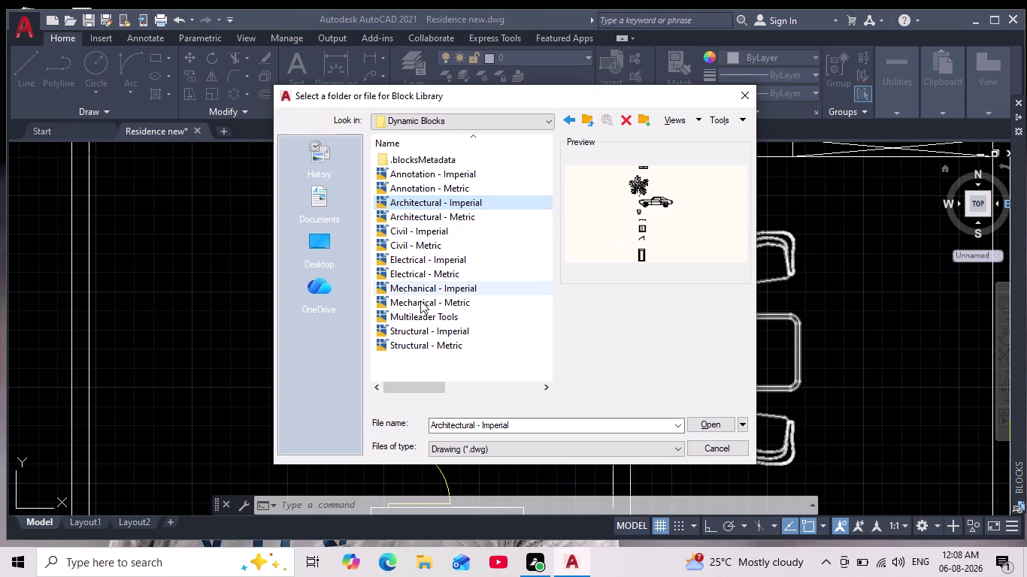
click(437, 288)
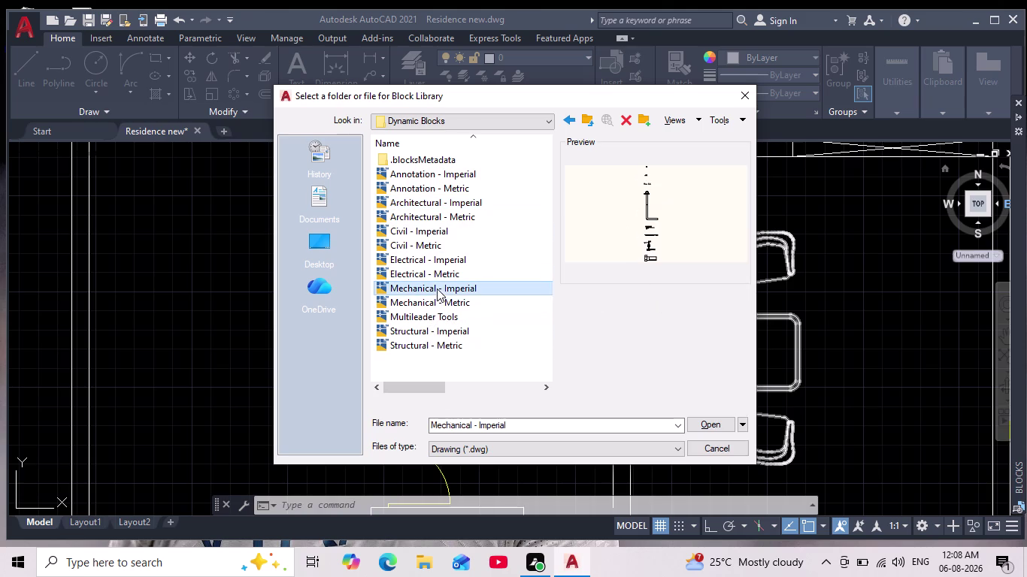
click(438, 241)
click(438, 235)
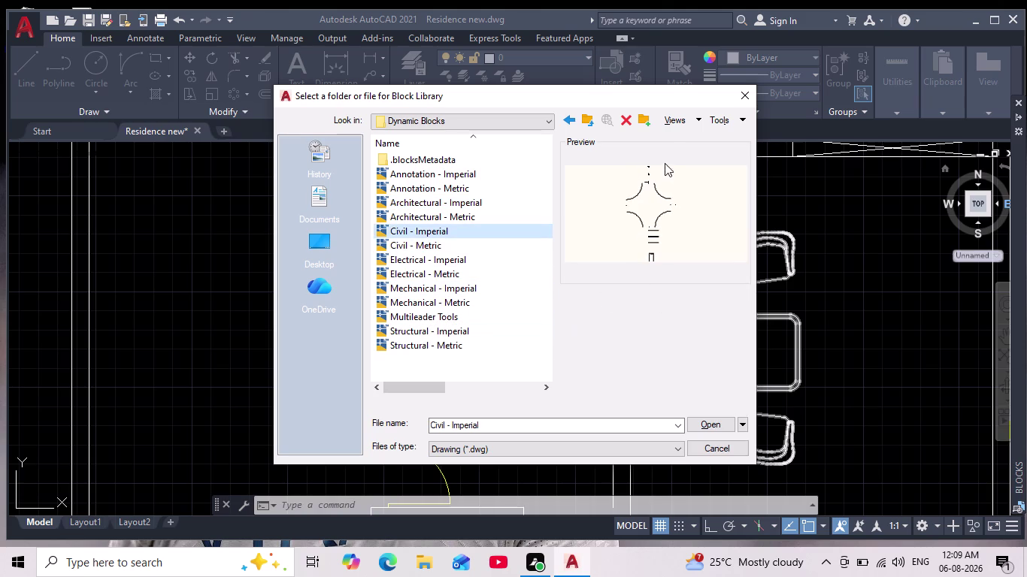
Drag the Home - Space Planner block into the drawing over the central bedrooms.
click(747, 97)
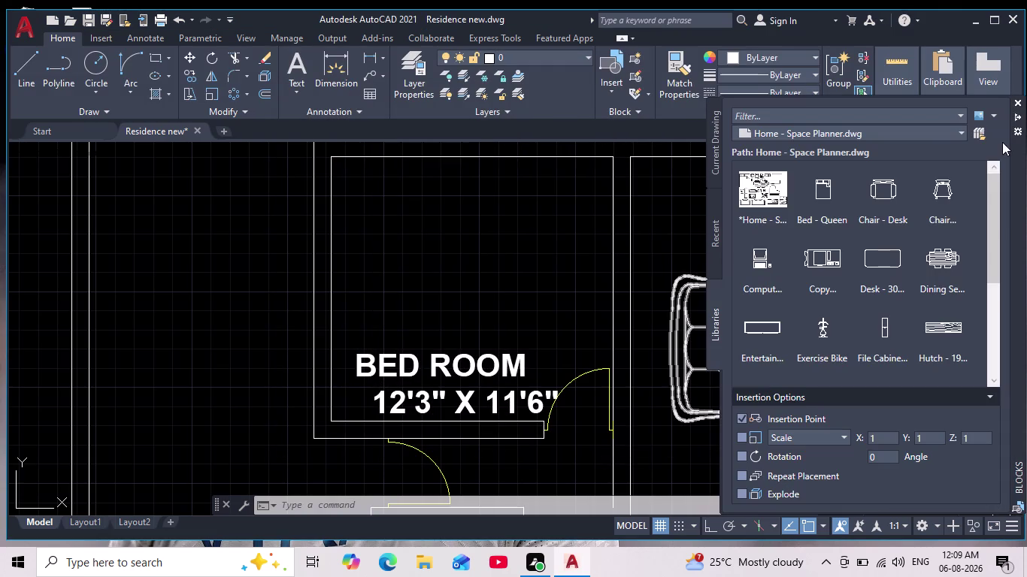
drag(770, 197, 267, 298)
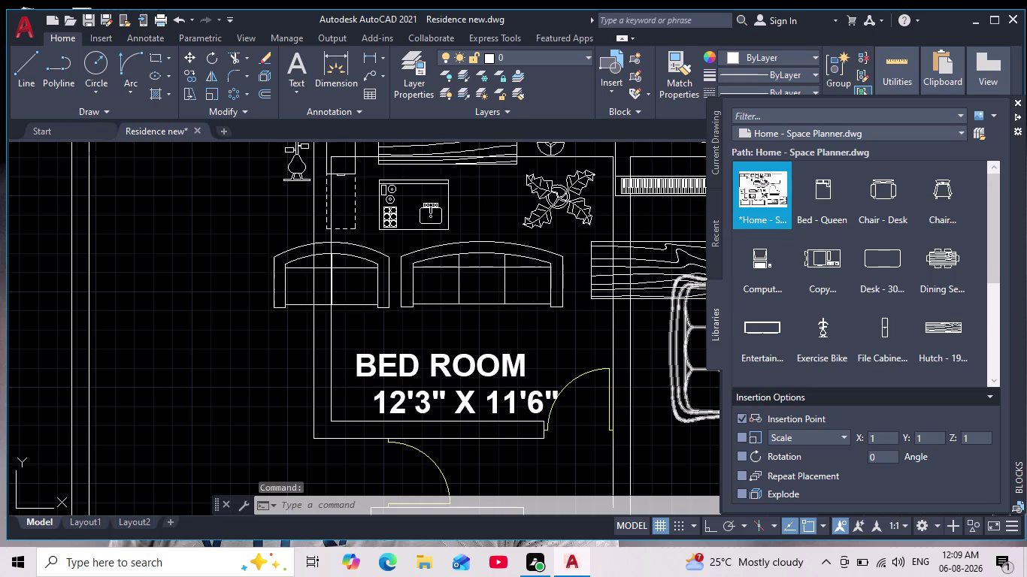
drag(266, 298, 658, 247)
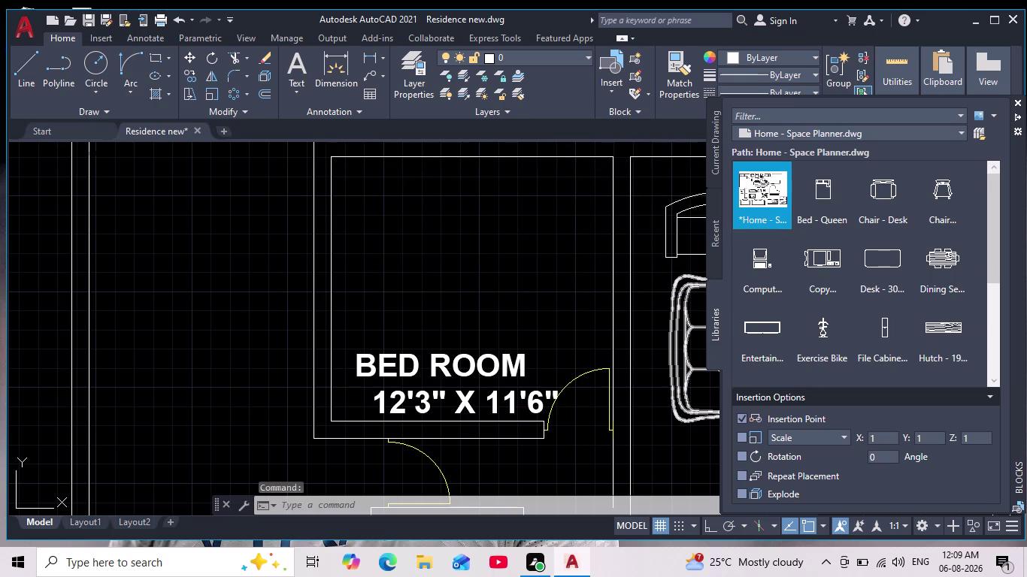
drag(657, 247, 652, 195)
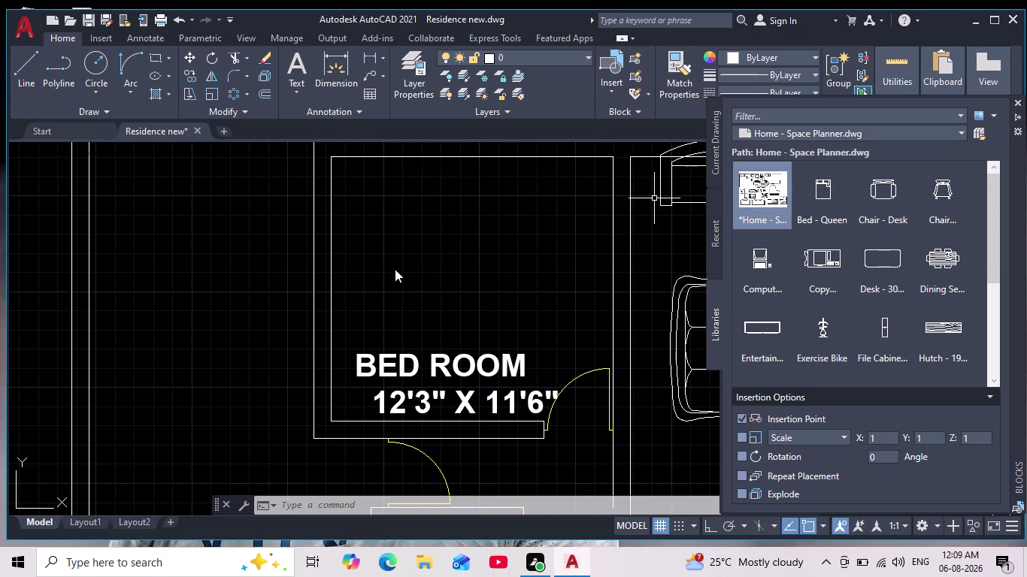
scroll(down, 3)
middle_drag(461, 284, 432, 340)
scroll(up, 3)
drag(517, 209, 505, 216)
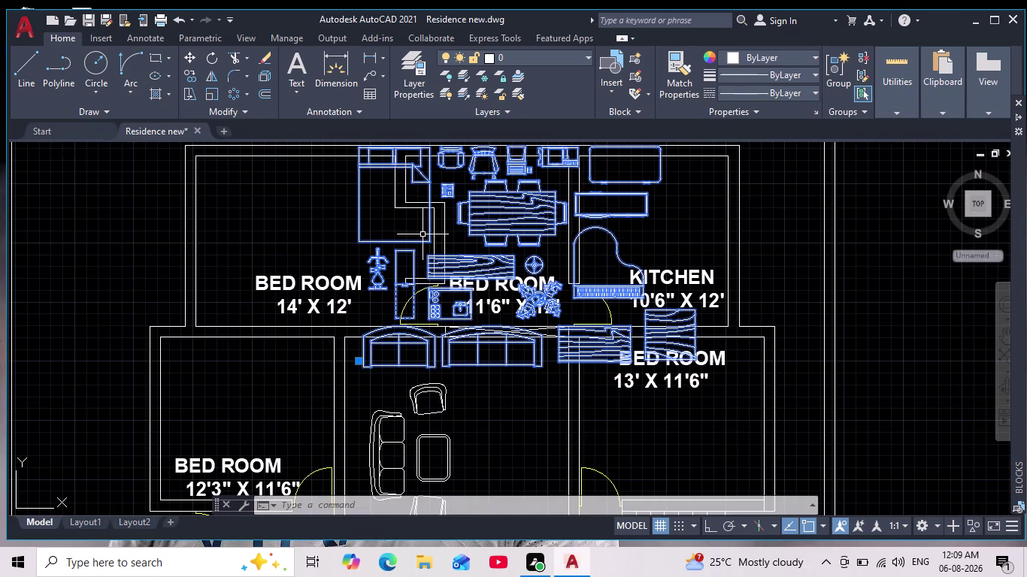
middle_drag(454, 273, 317, 334)
scroll(down, 3)
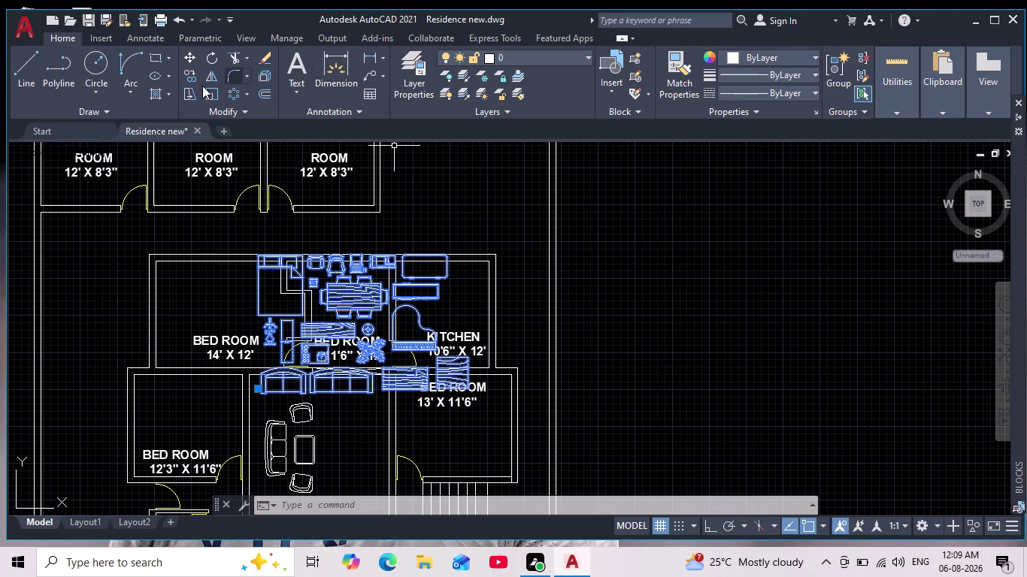
click(192, 52)
Move the Home - Space Planner furniture set into empty space right of the plan.
click(357, 309)
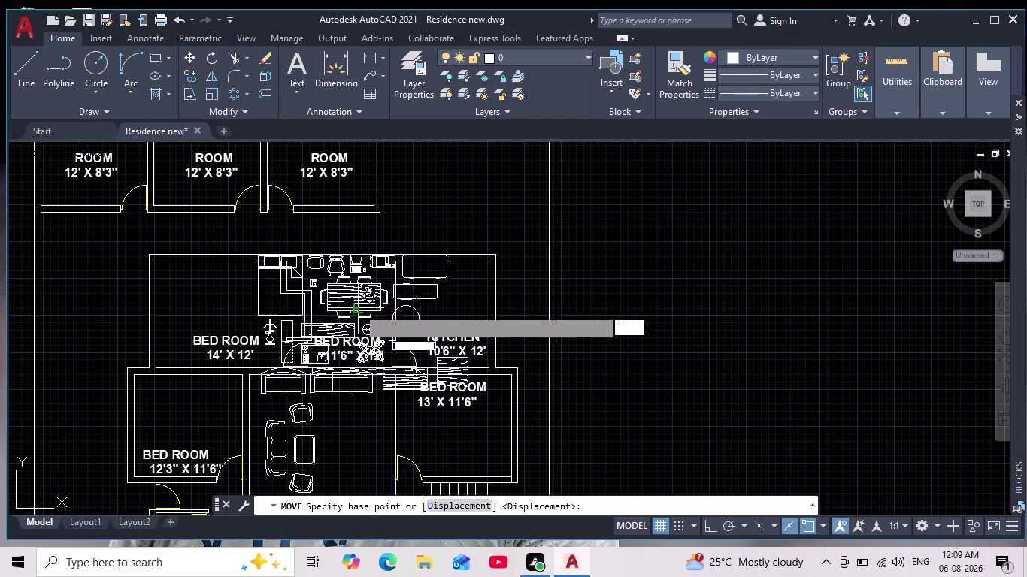
middle_drag(710, 227, 580, 268)
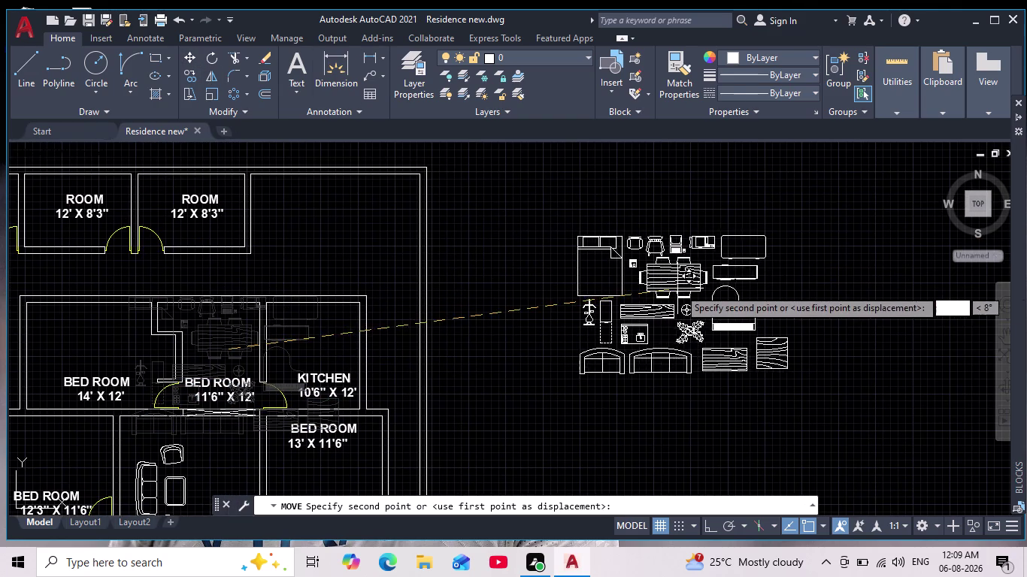
click(723, 292)
scroll(up, 3)
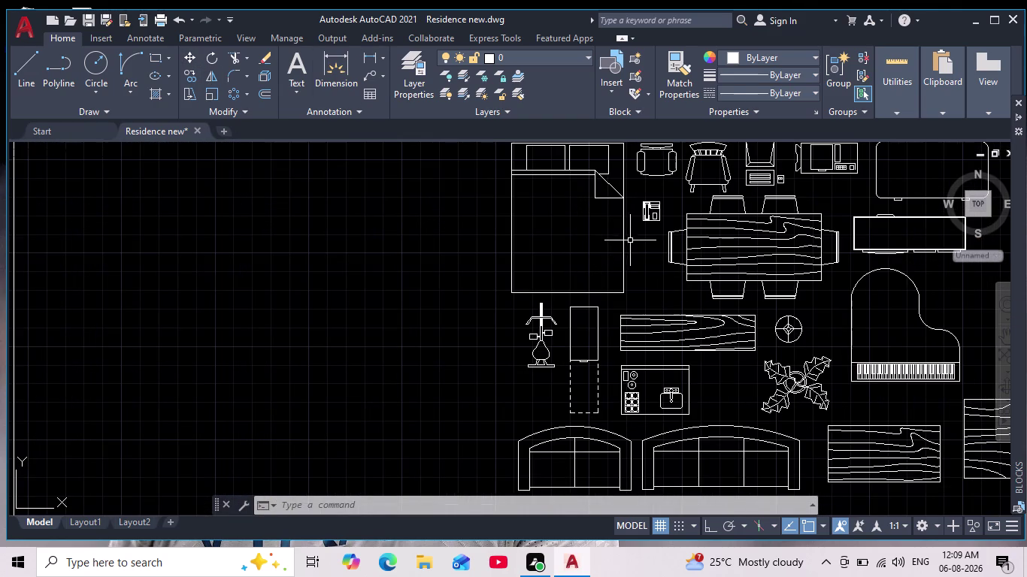
scroll(down, 3)
scroll(up, 3)
middle_drag(649, 308, 661, 333)
scroll(up, 3)
middle_drag(664, 297, 693, 335)
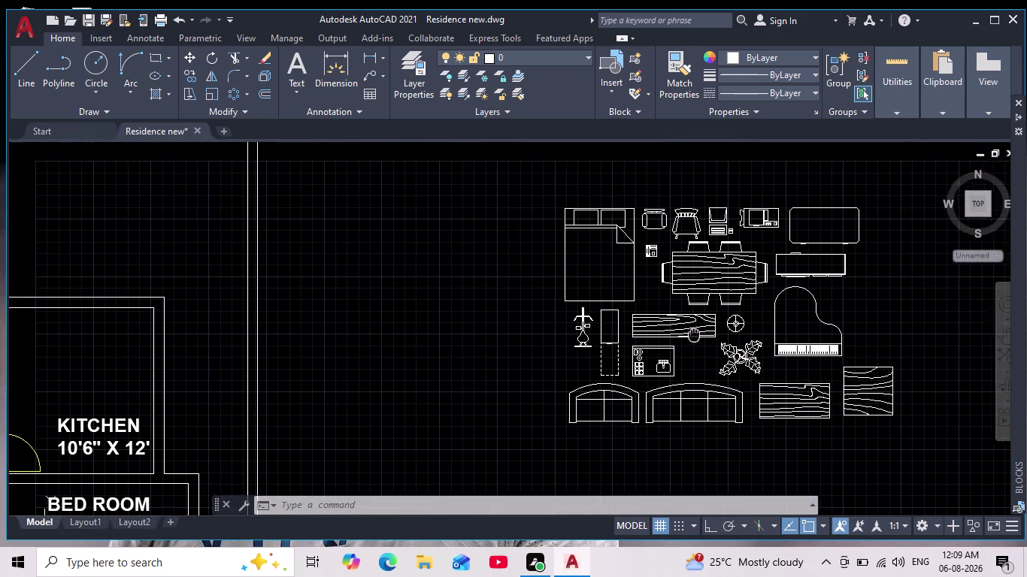
middle_drag(693, 335, 696, 337)
Explode the furniture set and check that the bed selects on its own.
click(722, 273)
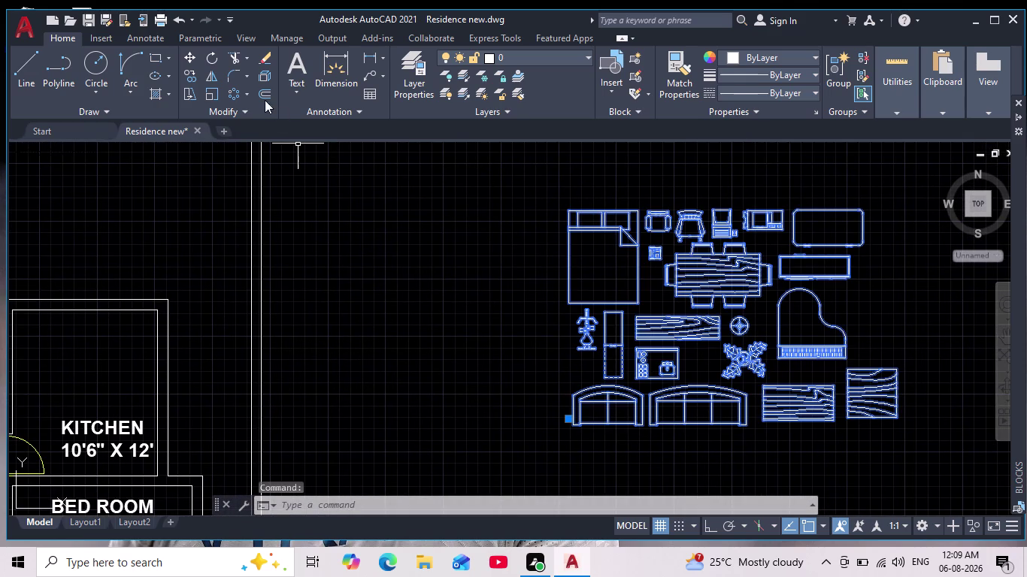
click(268, 74)
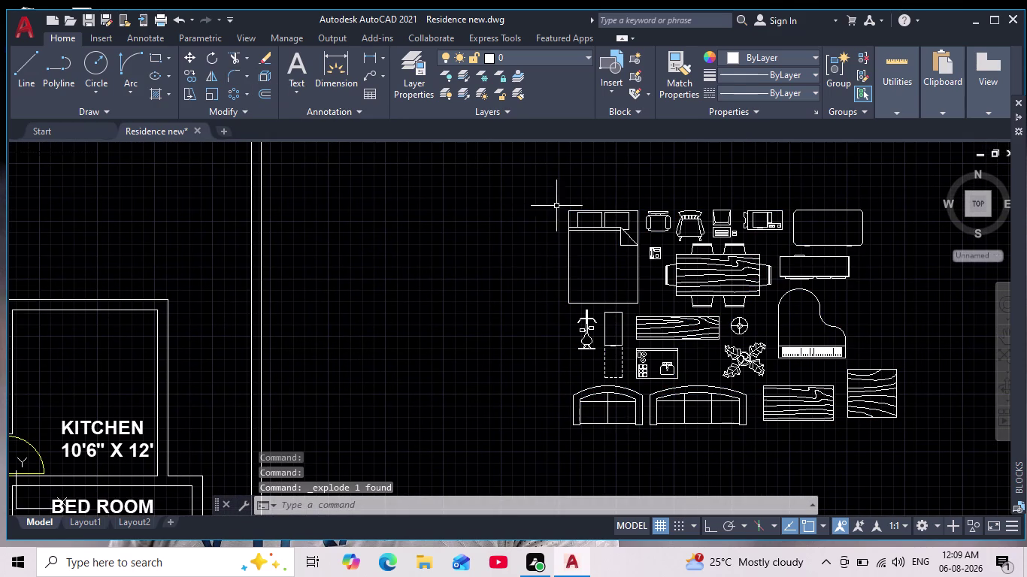
scroll(up, 3)
click(549, 180)
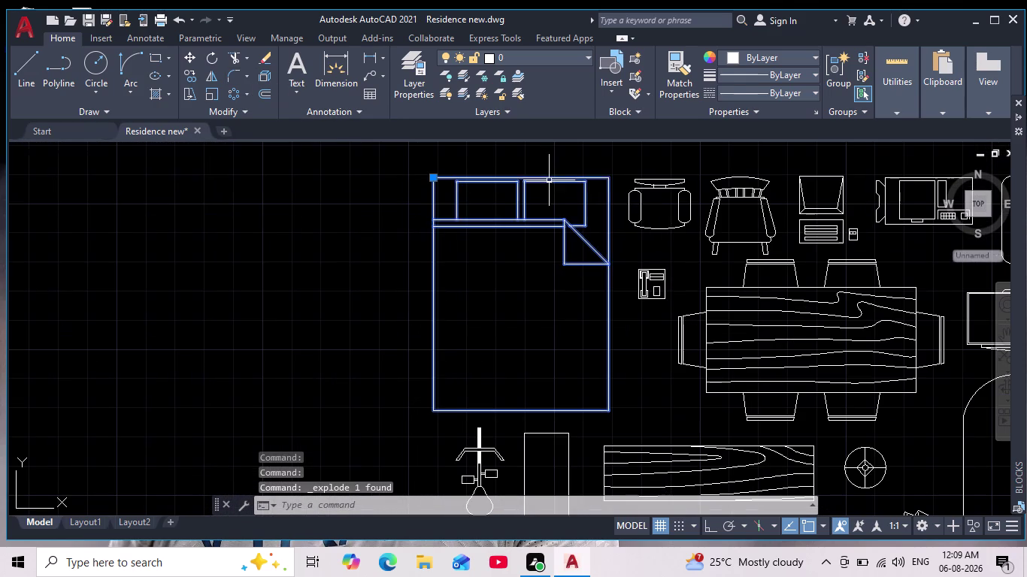
scroll(down, 3)
middle_drag(379, 316, 462, 292)
scroll(down, 3)
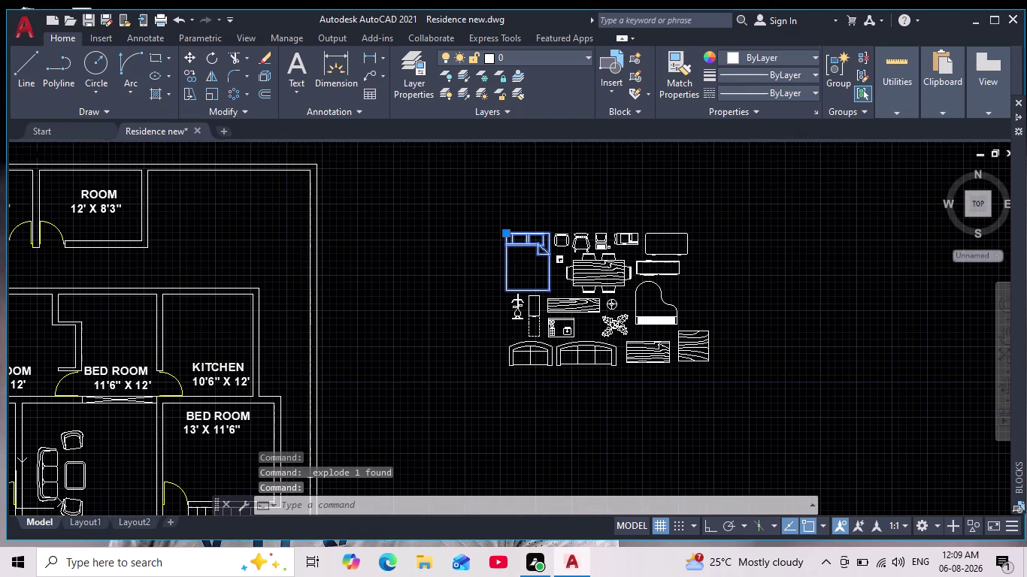
scroll(up, 3)
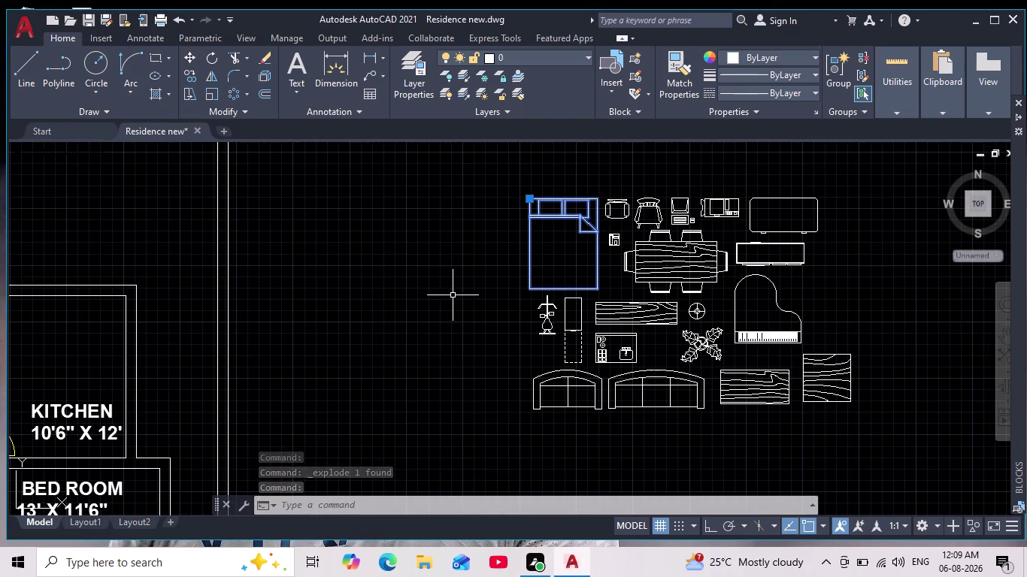
scroll(down, 3)
middle_drag(449, 309, 505, 264)
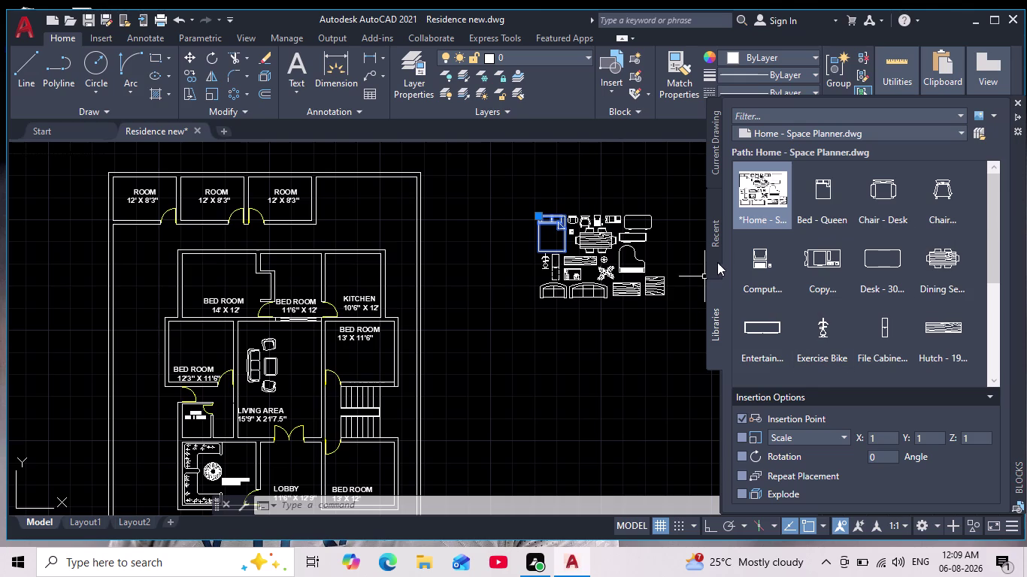
From Recent blocks, drag 'bed 1- king size' into the 12'3" X 11'6" bedroom and close the palette.
click(722, 253)
click(718, 241)
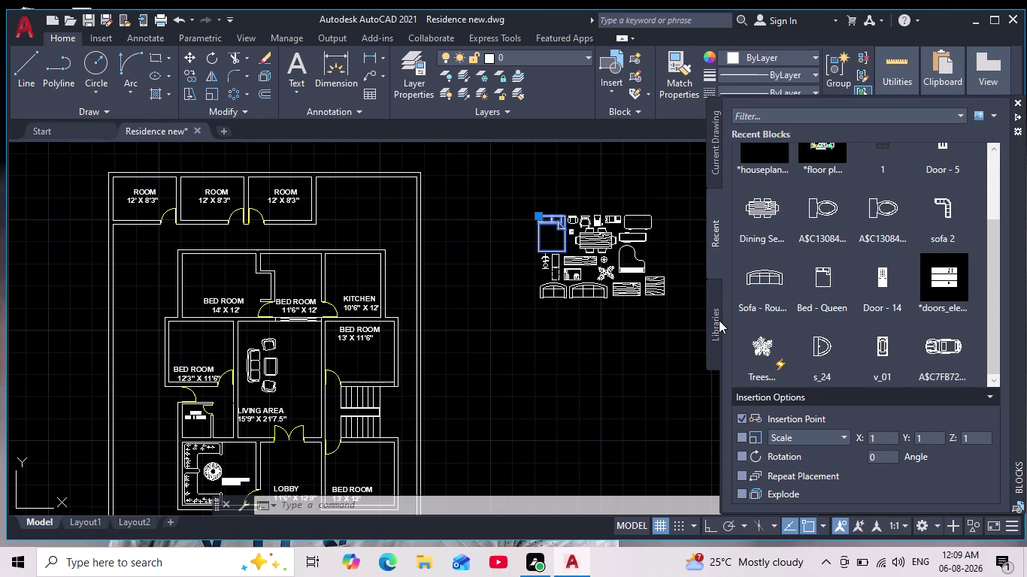
scroll(up, 3)
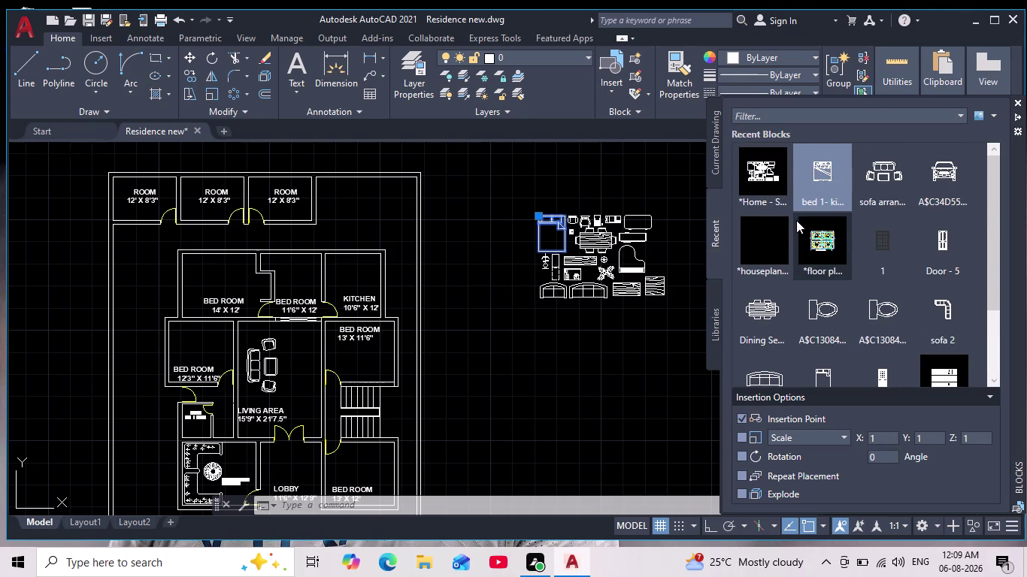
drag(824, 172, 445, 282)
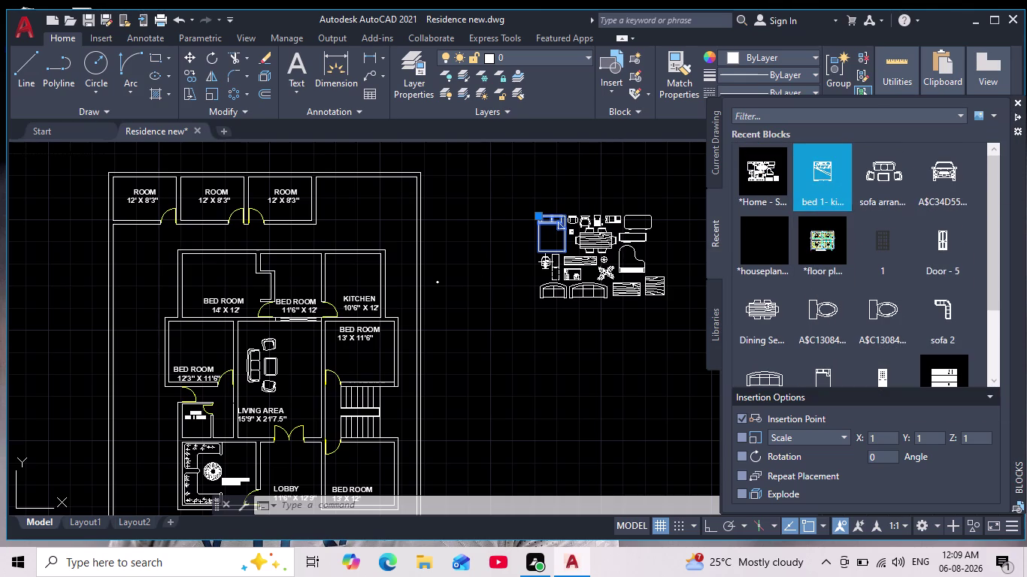
drag(445, 282, 193, 345)
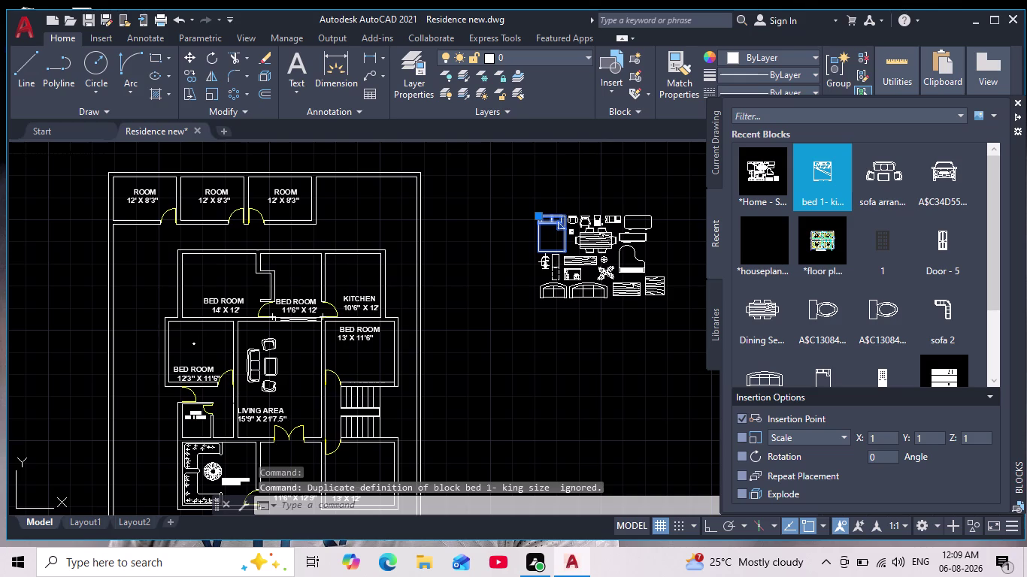
drag(193, 345, 198, 348)
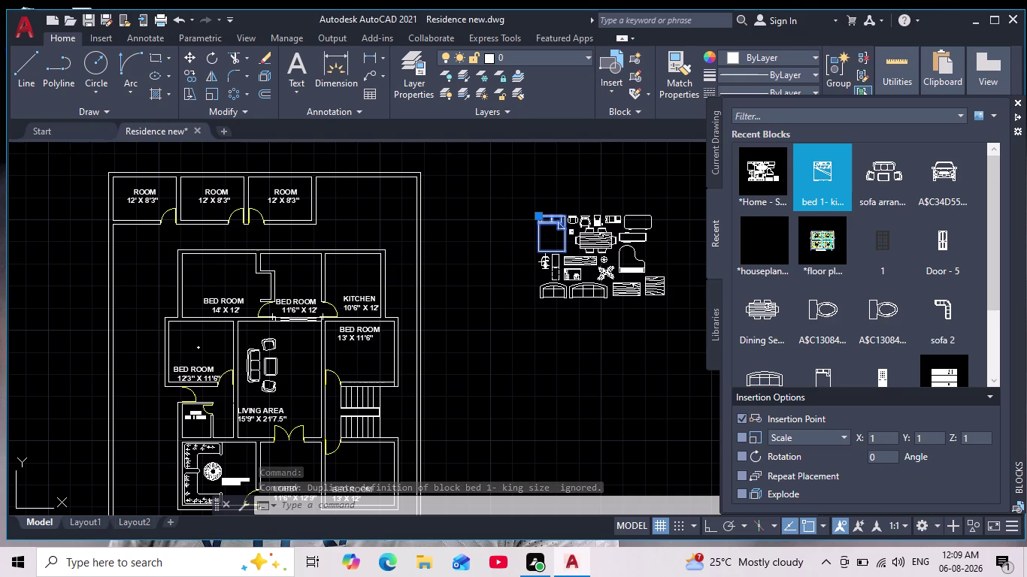
drag(198, 348, 212, 345)
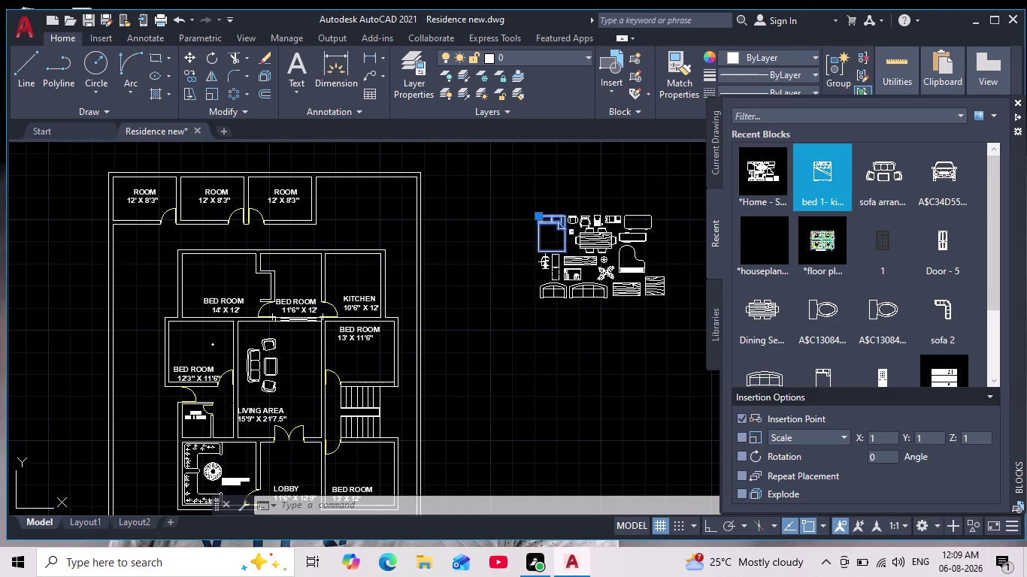
drag(212, 345, 211, 344)
scroll(up, 3)
drag(225, 322, 220, 343)
click(183, 379)
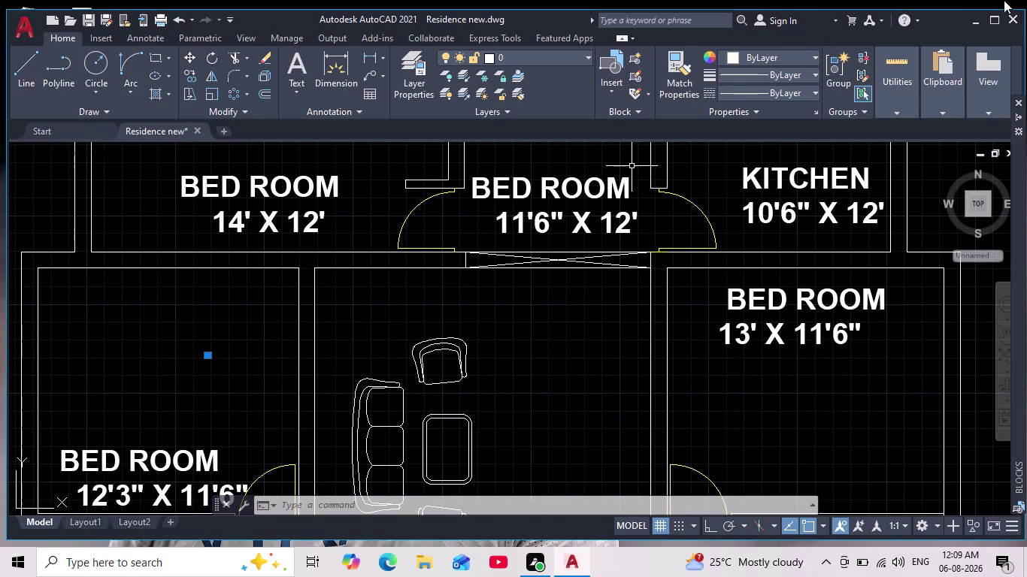
Start scaling the bed block and pick a base point, then cancel the attempt.
click(215, 95)
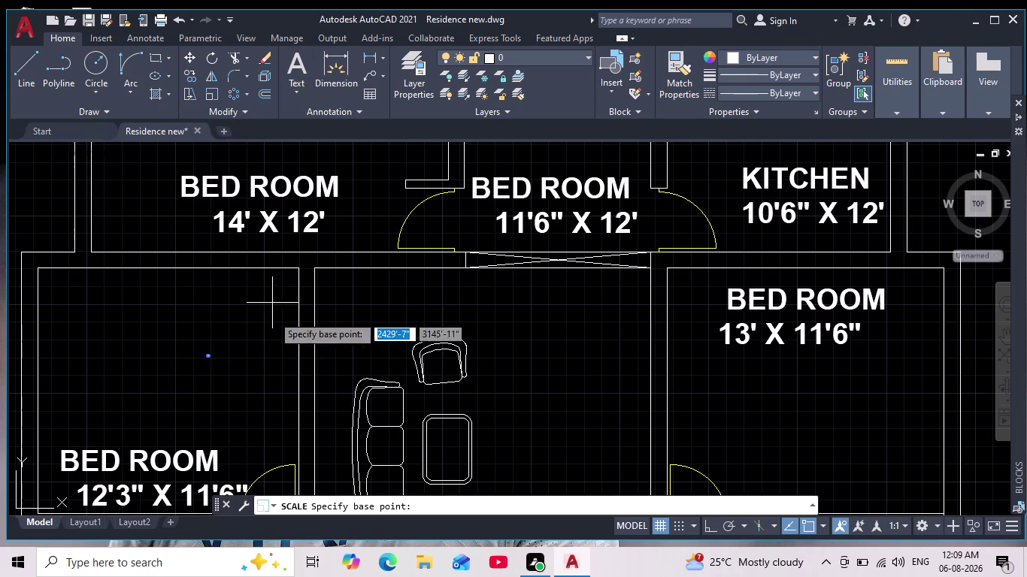
click(211, 356)
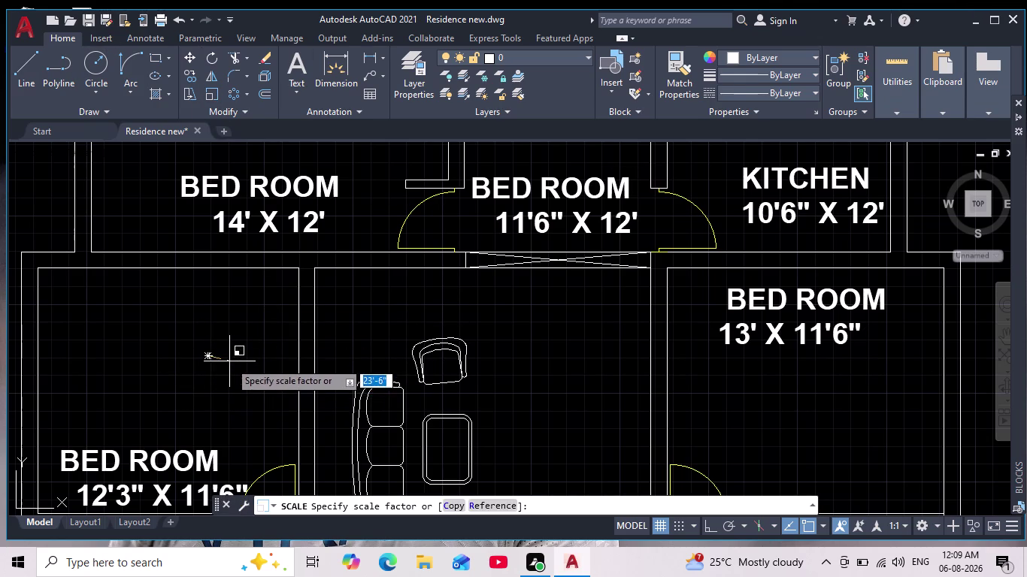
key(Escape)
drag(231, 326, 240, 357)
drag(200, 390, 184, 382)
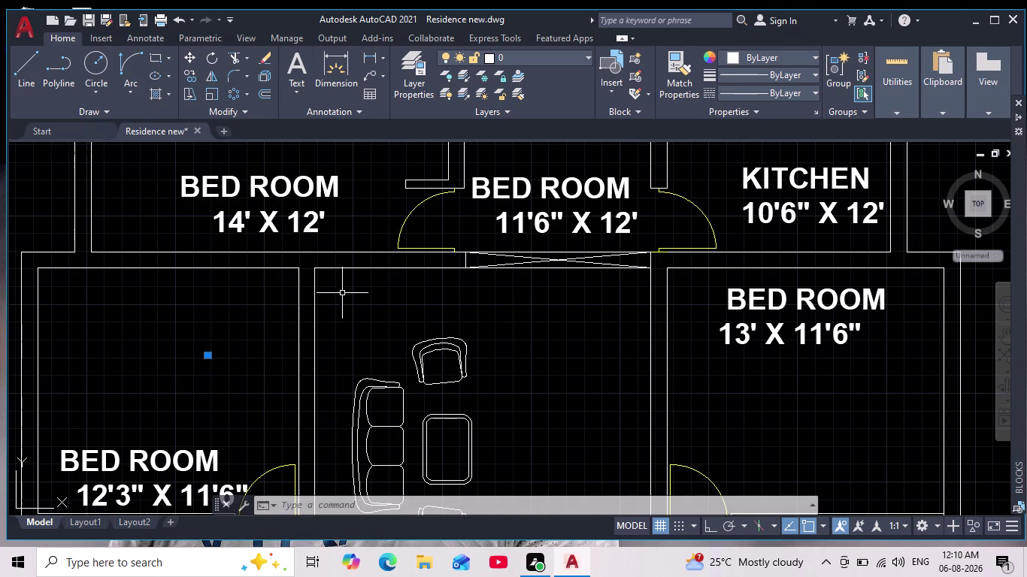
Retry the scale from a new base point, then undo the unwanted changes.
click(218, 100)
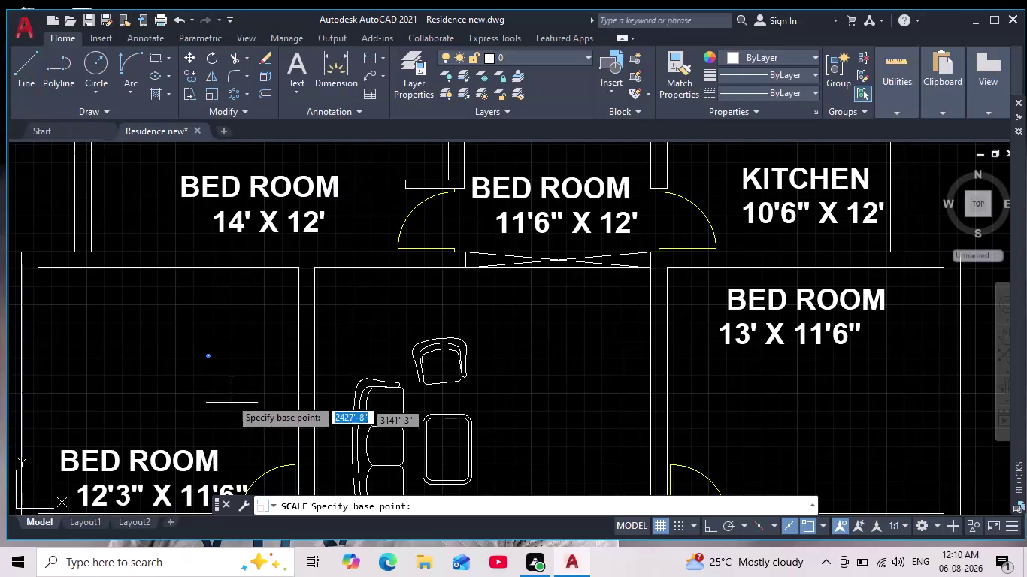
click(215, 365)
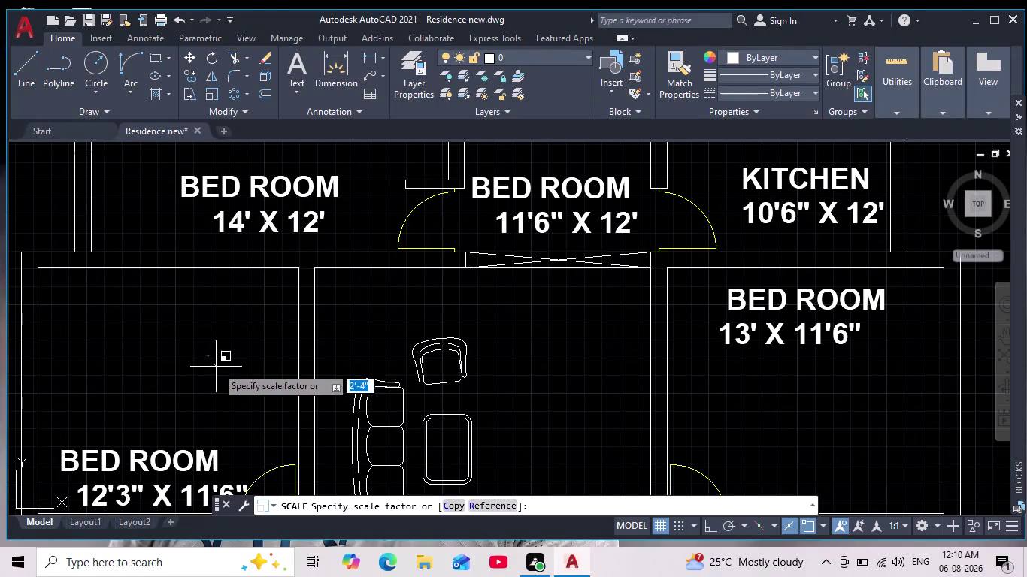
click(253, 392)
scroll(down, 3)
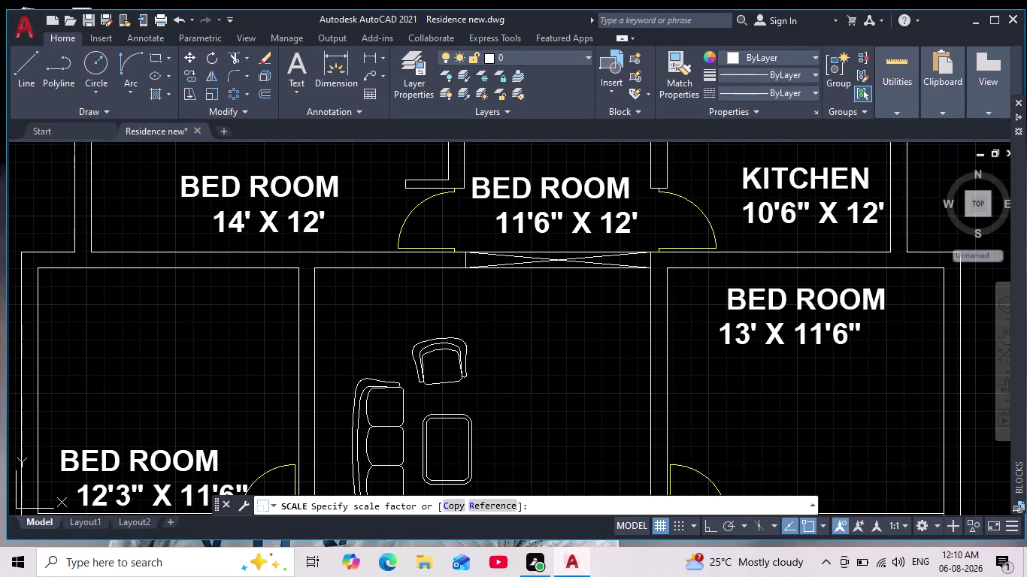
scroll(down, 3)
scroll(up, 3)
scroll(down, 3)
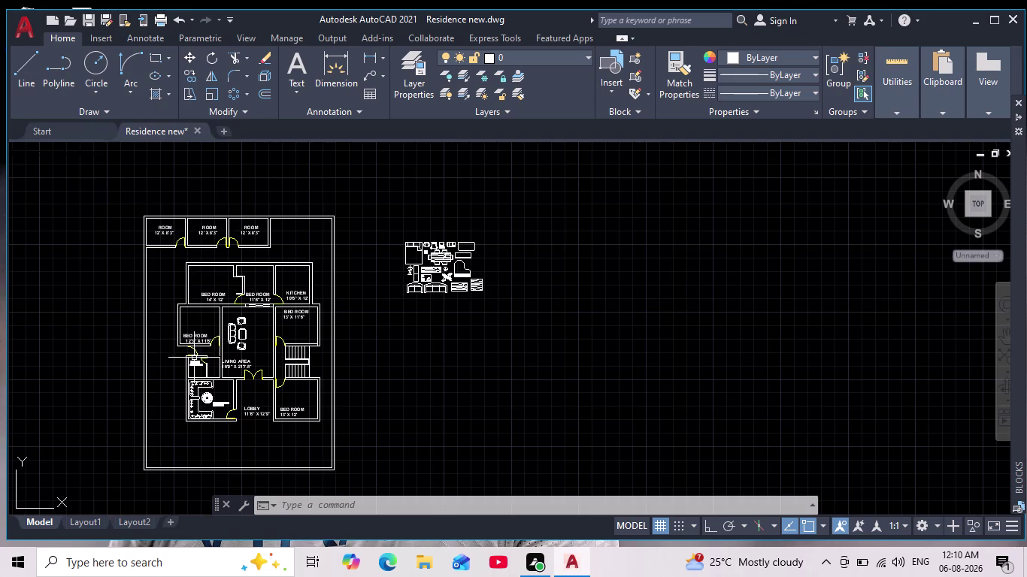
middle_drag(204, 358, 255, 329)
scroll(up, 3)
key(ctrl+z)
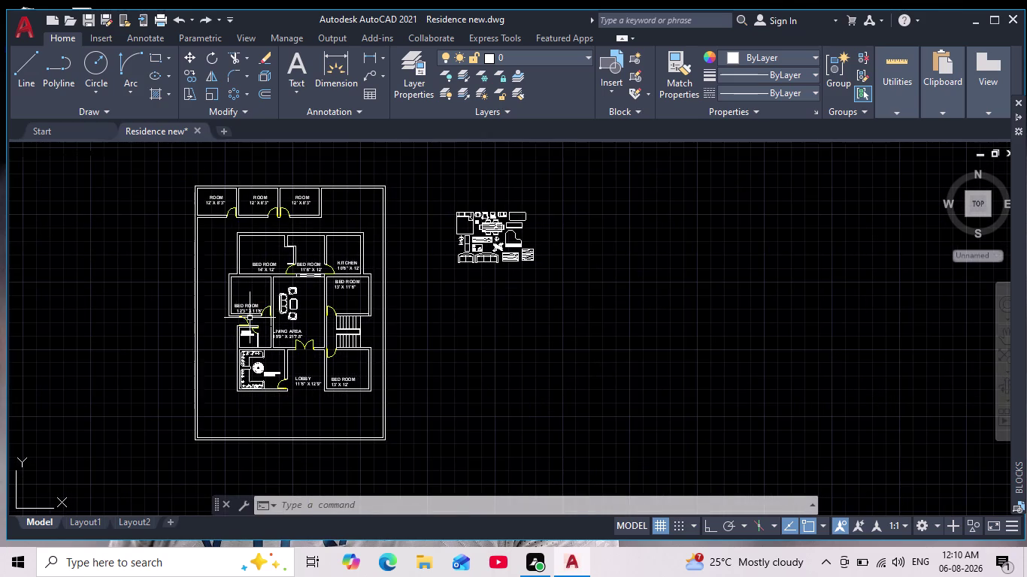
key(ctrl+z)
click(249, 318)
click(250, 318)
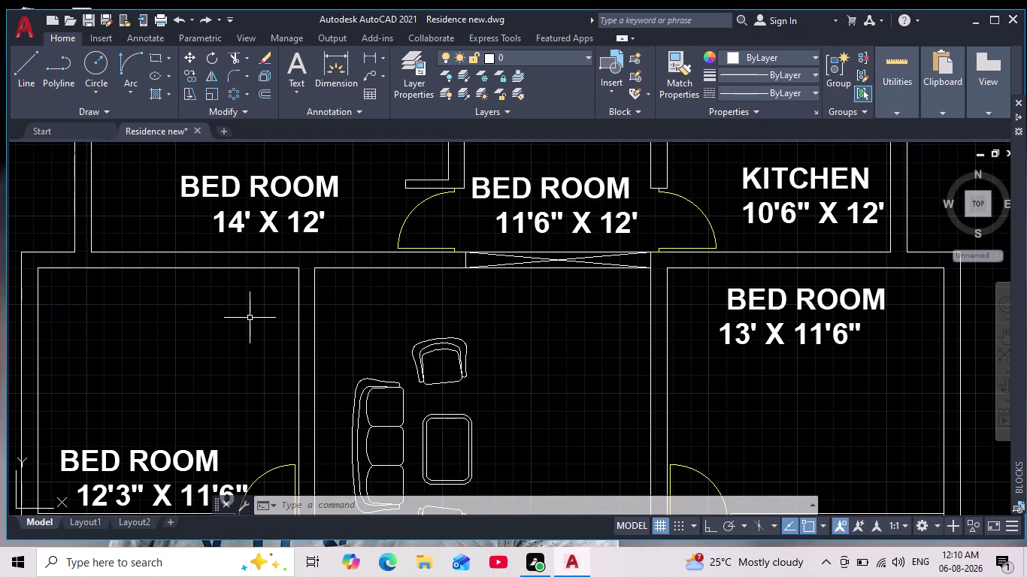
key(ctrl+z)
key(ctrl+z)
Select the tiny bed block in the left bedroom and launch SCALE on it.
scroll(down, 3)
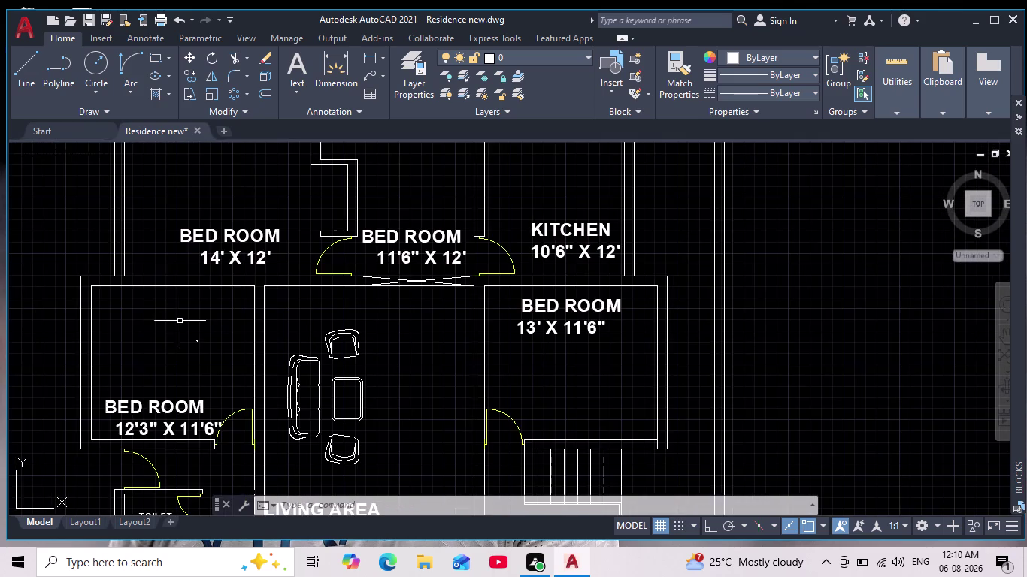
middle_drag(236, 345, 284, 319)
scroll(up, 3)
drag(150, 287, 163, 321)
click(280, 345)
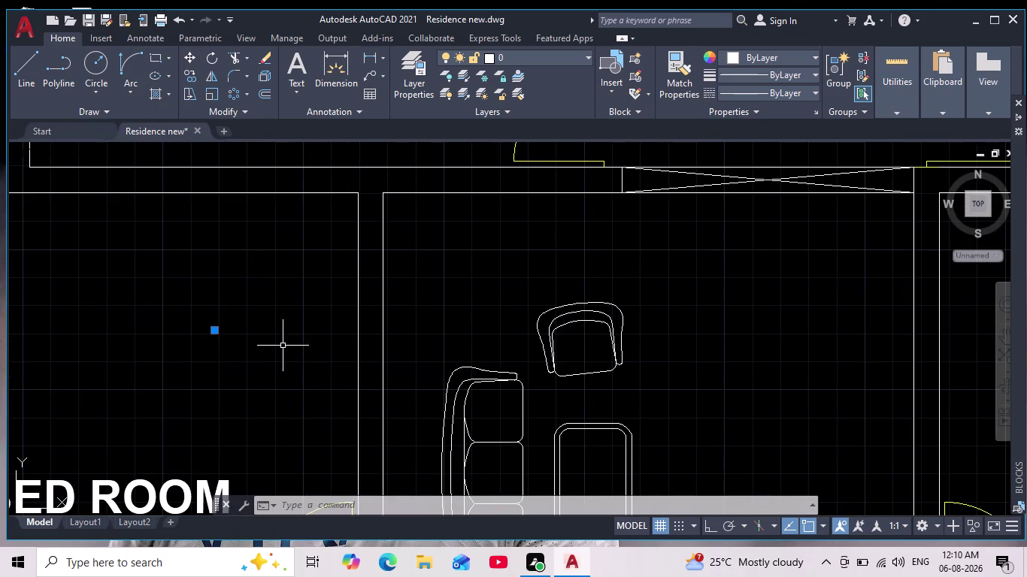
middle_drag(283, 354, 380, 293)
scroll(down, 3)
scroll(up, 3)
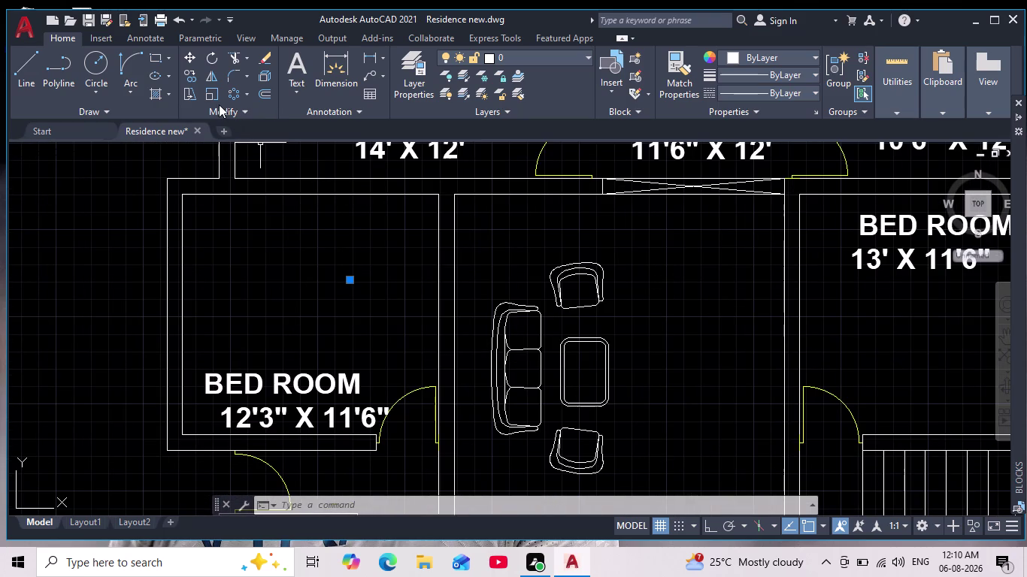
click(210, 93)
scroll(up, 3)
scroll(up, 3)
middle_drag(361, 274, 388, 397)
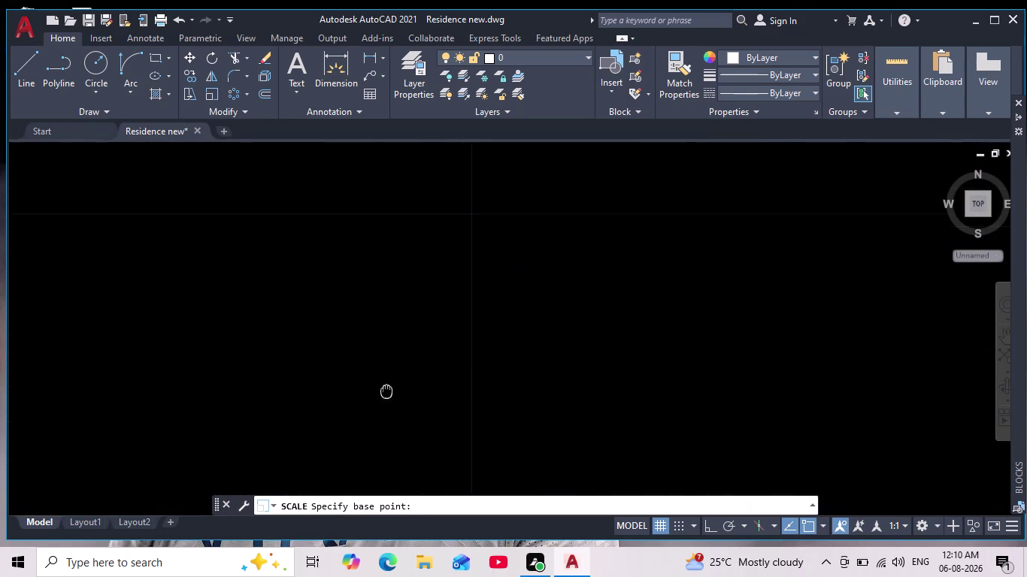
Select the small bed block and scale it up from a picked base point.
middle_drag(388, 397, 413, 491)
scroll(down, 3)
scroll(up, 3)
middle_drag(415, 429, 398, 354)
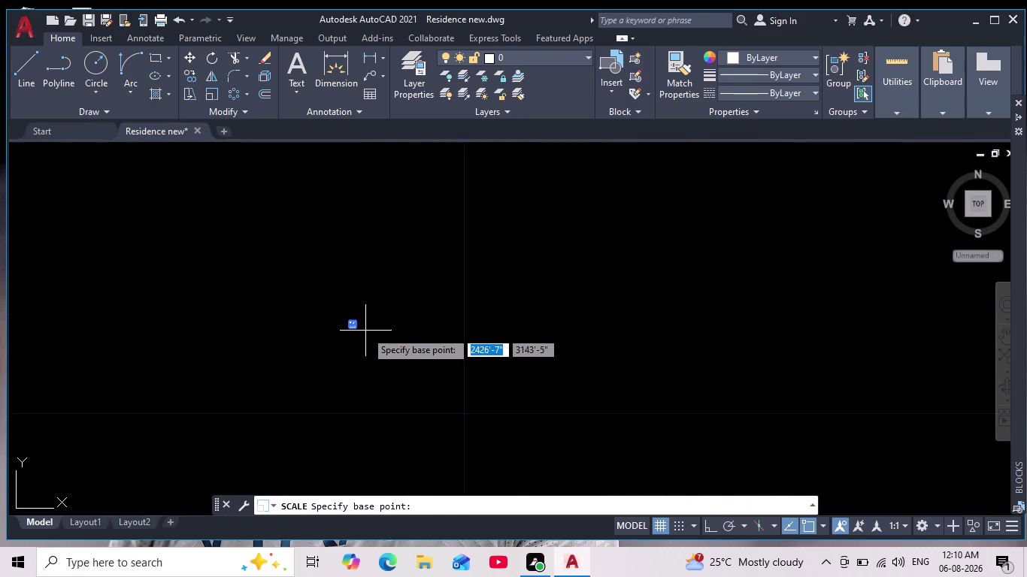
click(363, 330)
click(415, 356)
scroll(down, 3)
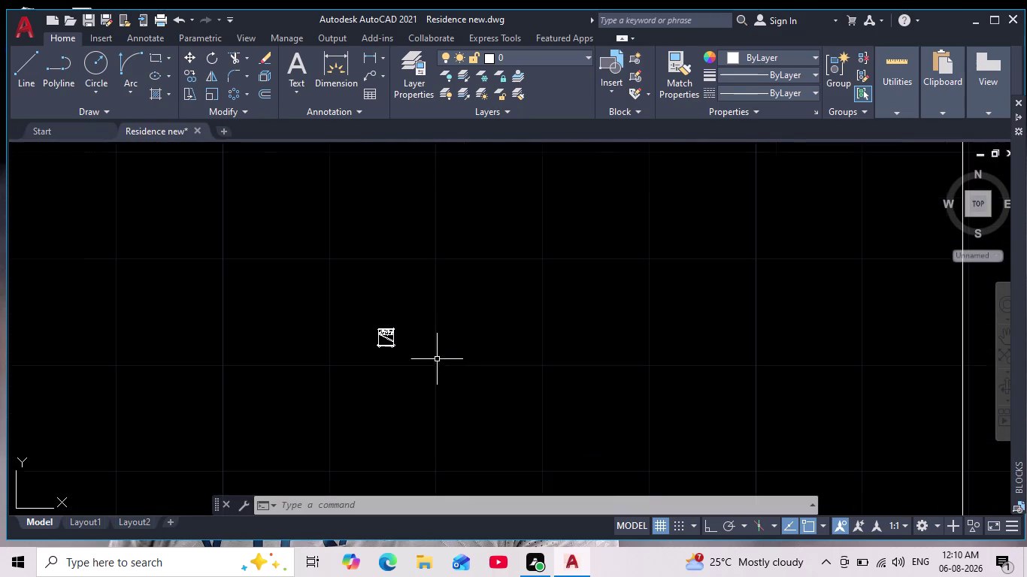
drag(418, 287, 420, 335)
click(323, 399)
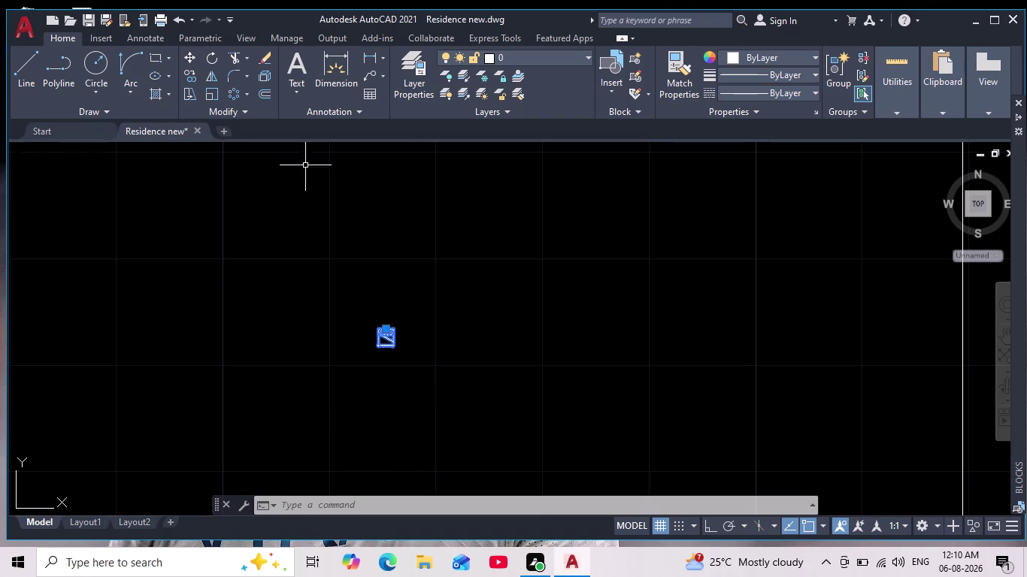
click(209, 92)
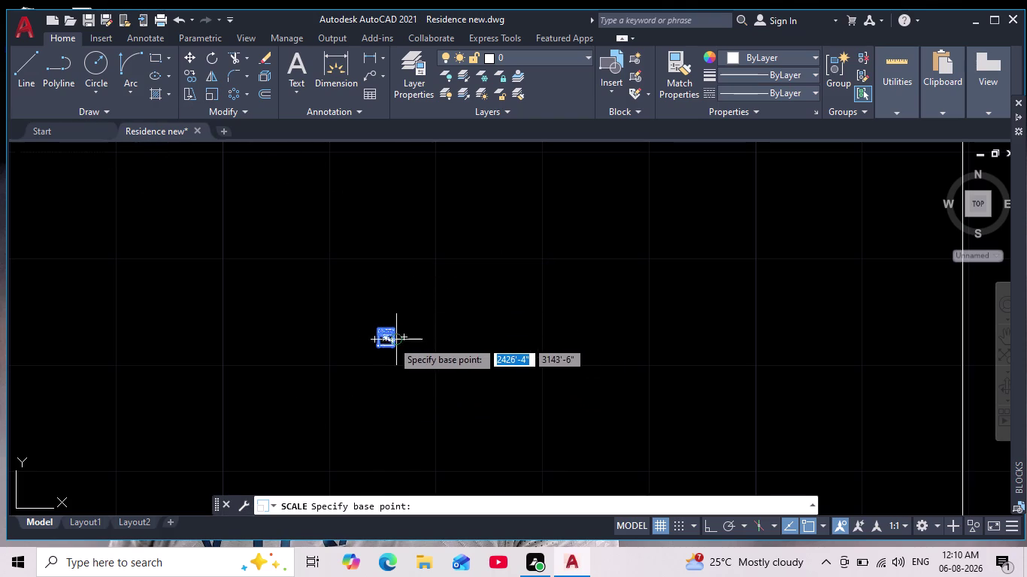
drag(379, 339, 387, 340)
middle_drag(624, 374, 542, 297)
scroll(down, 3)
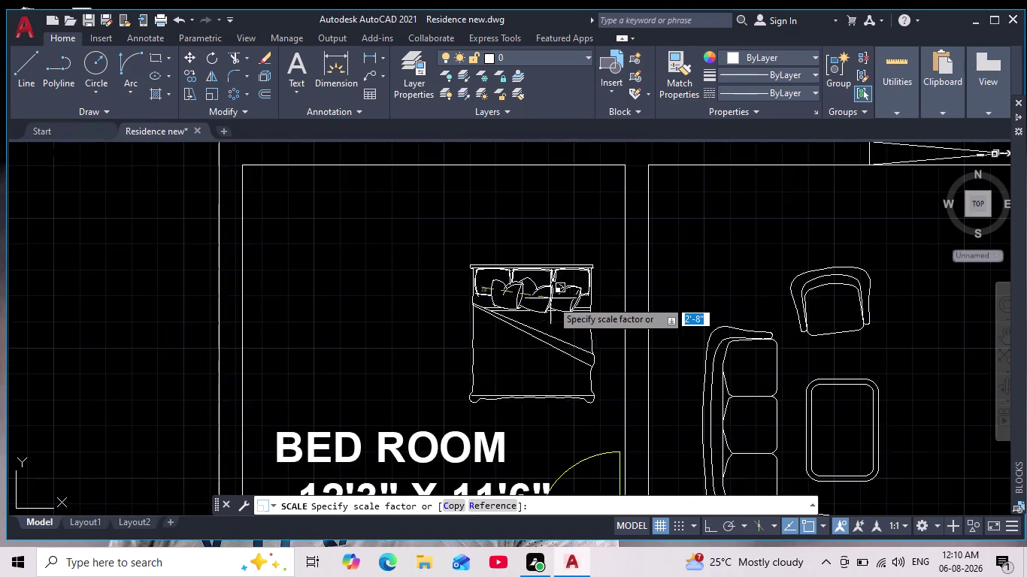
scroll(down, 3)
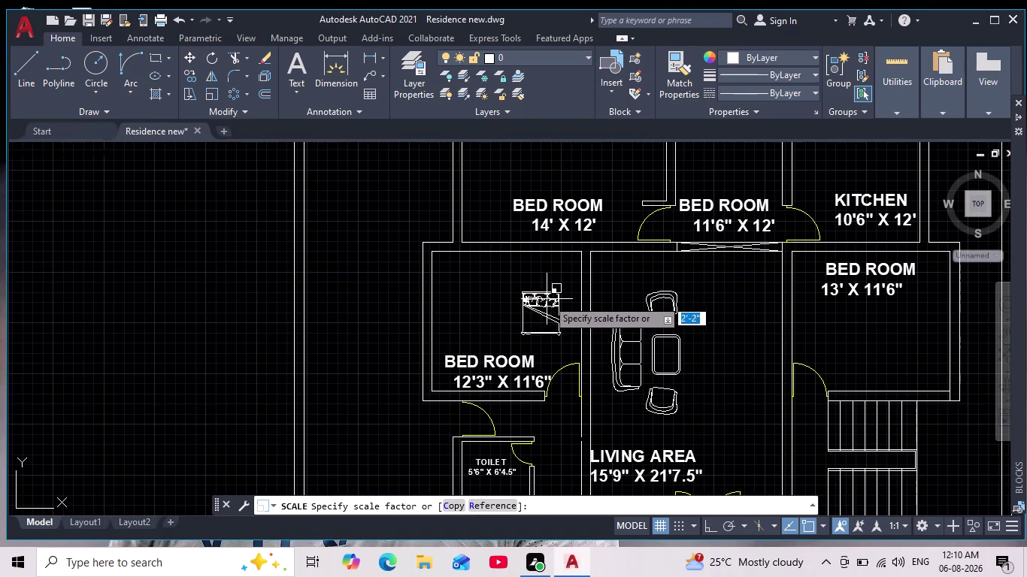
click(548, 299)
Move the enlarged bed up near the bedroom's top wall.
scroll(down, 3)
middle_drag(573, 324, 561, 313)
scroll(up, 3)
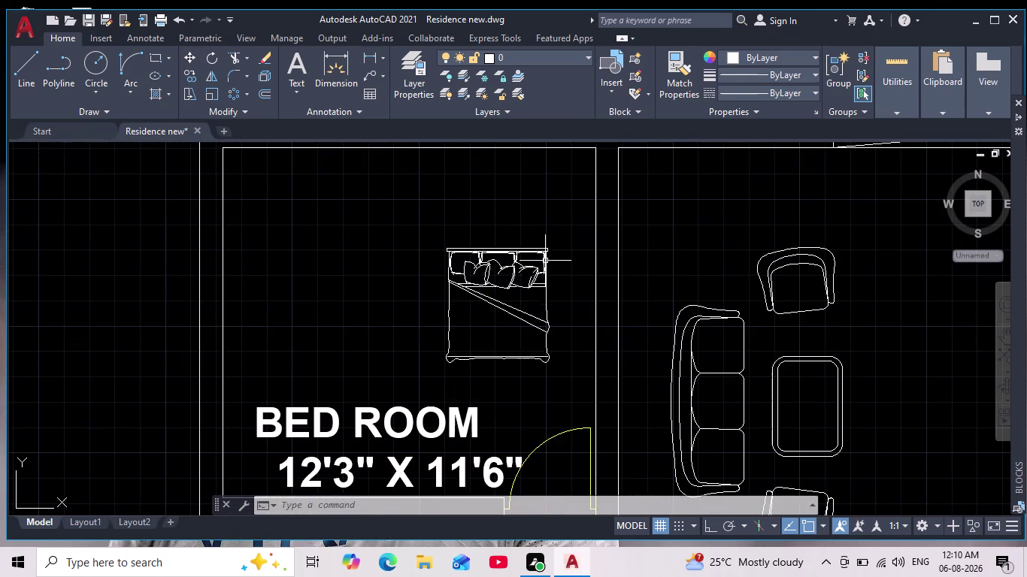
drag(557, 224, 572, 300)
click(428, 394)
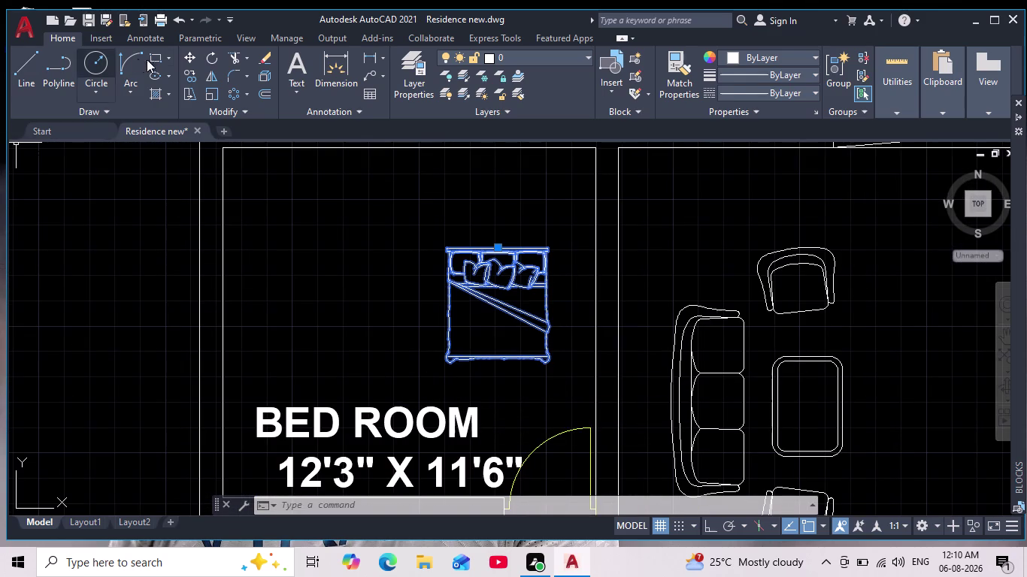
drag(183, 54, 190, 57)
click(493, 302)
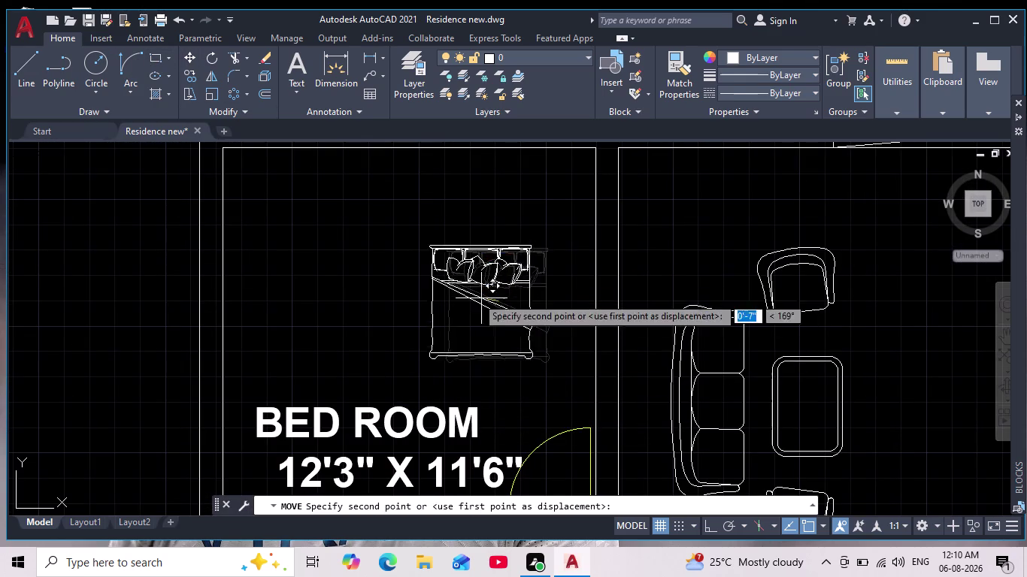
scroll(up, 3)
scroll(down, 3)
scroll(up, 3)
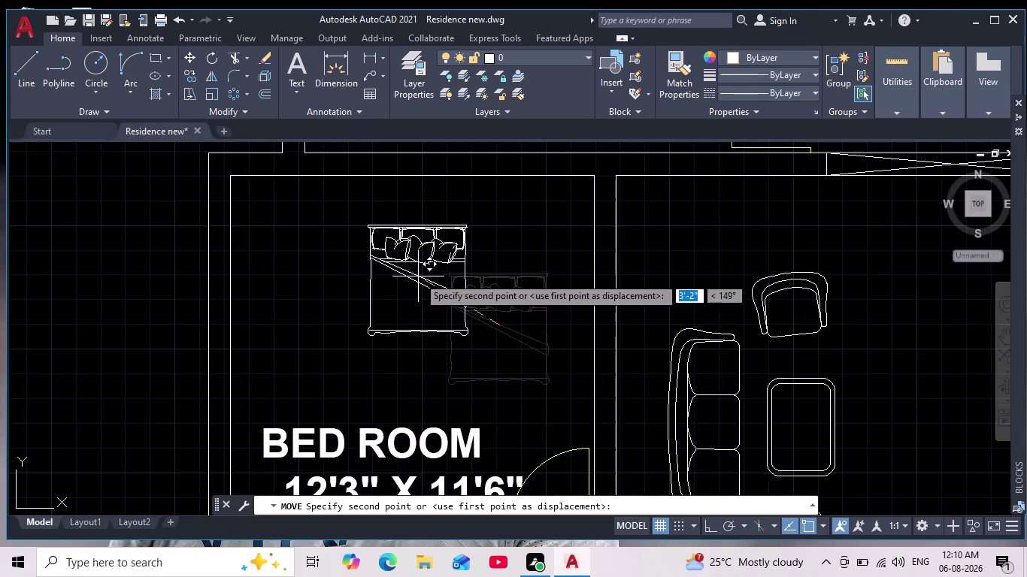
scroll(down, 3)
click(410, 275)
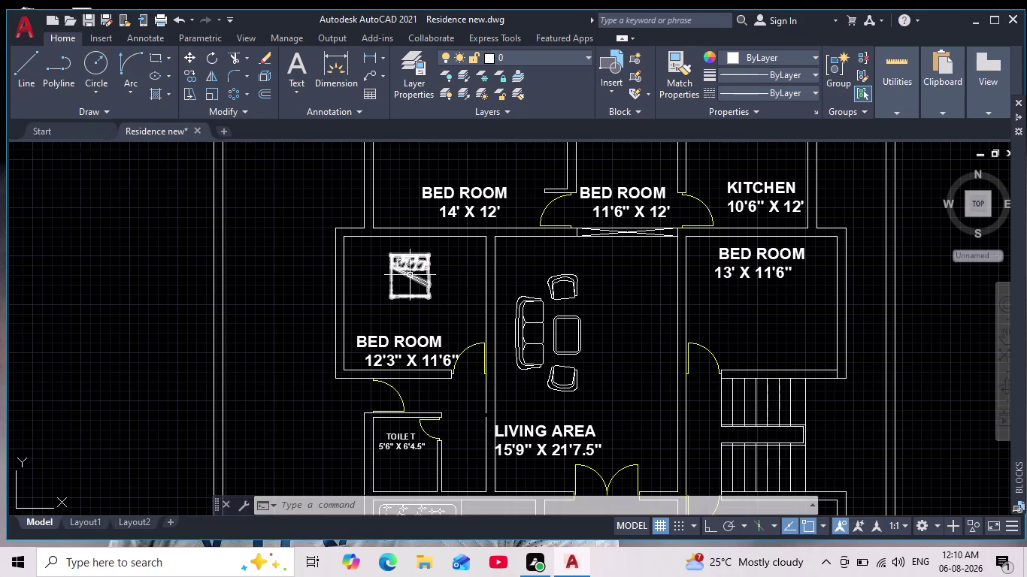
Scale the bed again to its final, larger size.
scroll(up, 3)
click(409, 258)
click(318, 292)
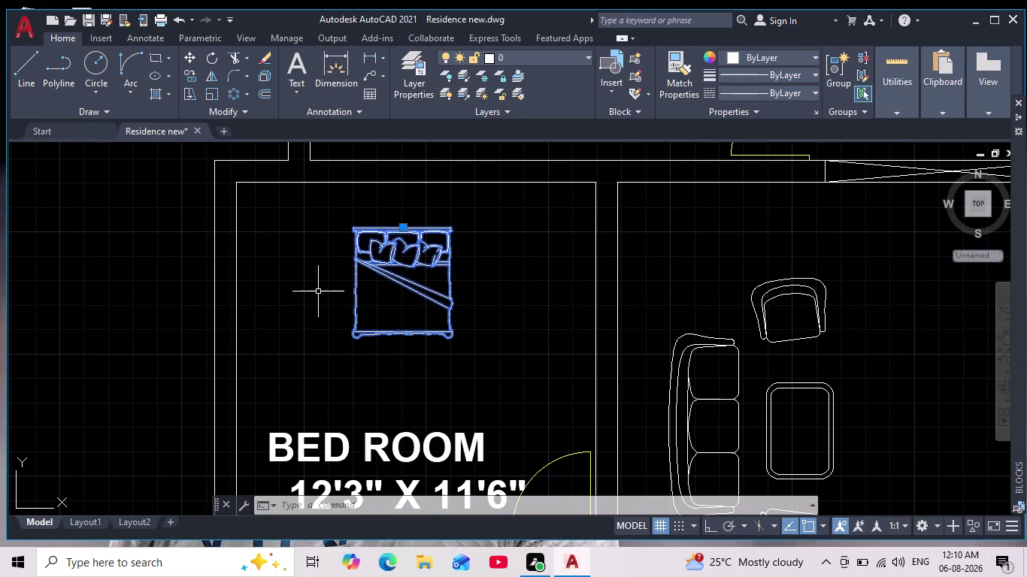
click(209, 93)
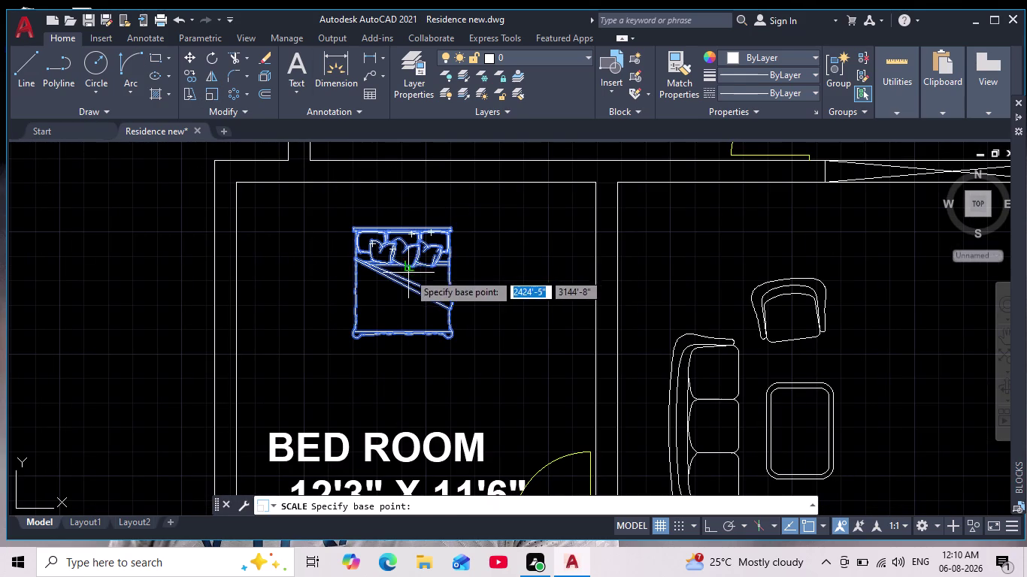
click(403, 279)
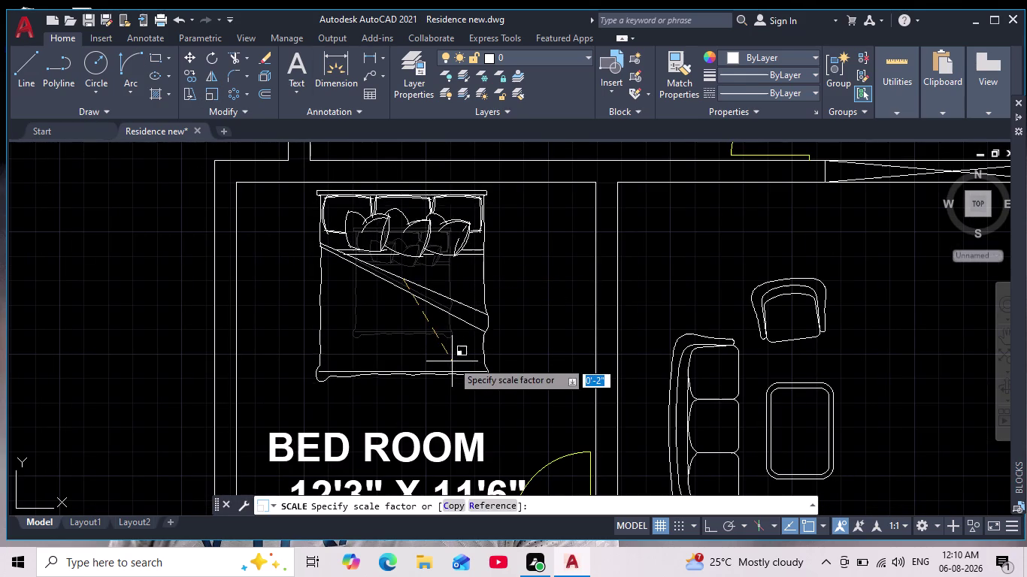
click(446, 358)
scroll(down, 3)
scroll(up, 3)
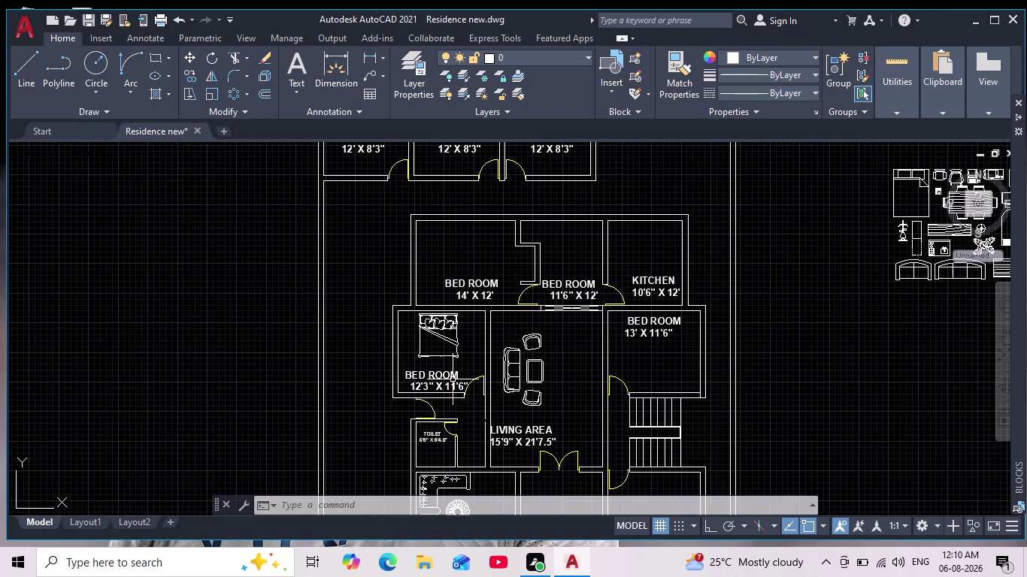
Select the furniture library blocks beside the plan, delete them, and return to the bed.
middle_drag(450, 379, 288, 382)
scroll(down, 3)
scroll(up, 3)
middle_drag(533, 350, 506, 366)
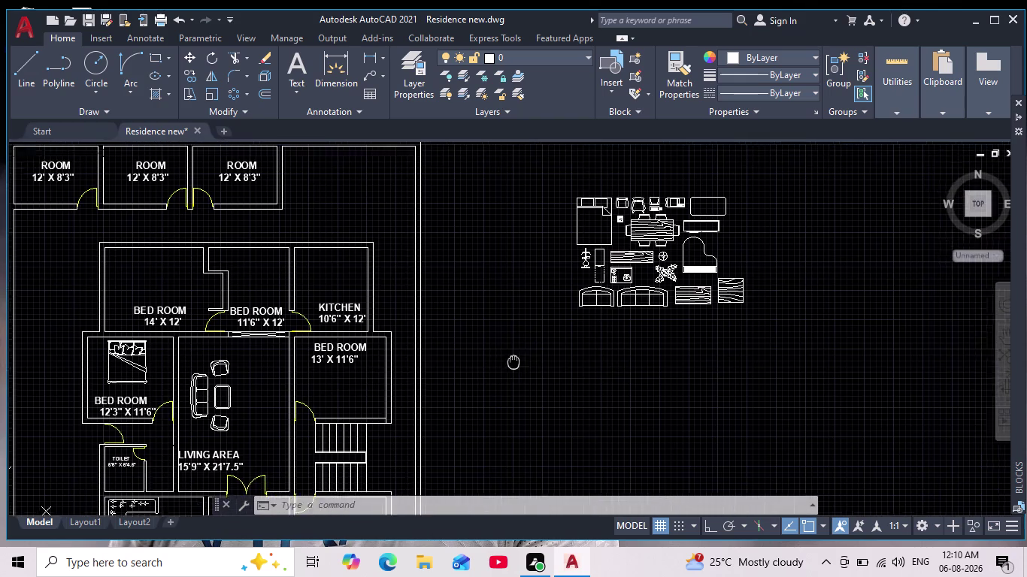
middle_drag(507, 366, 455, 398)
drag(464, 192, 469, 278)
click(761, 403)
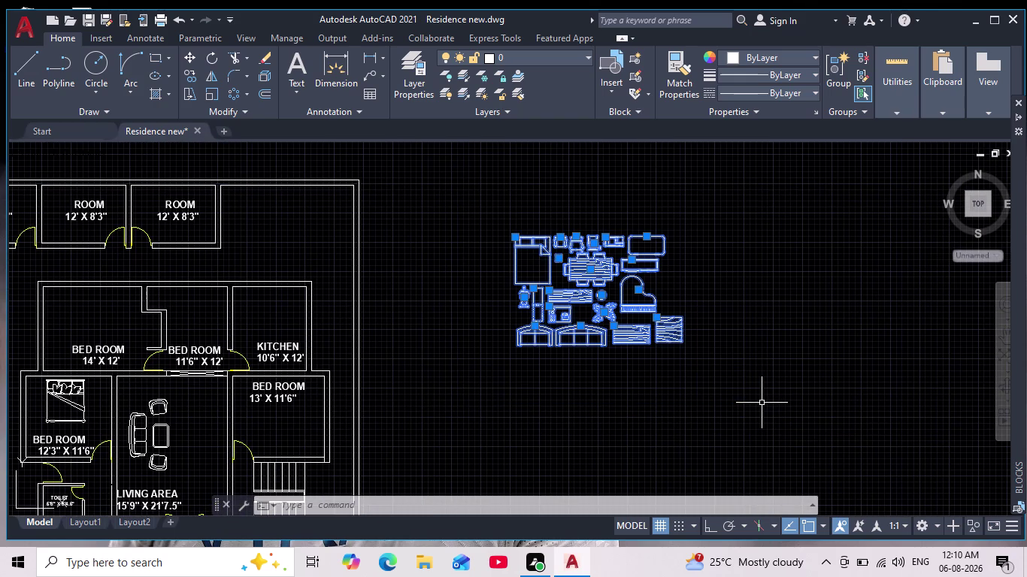
key(Delete)
scroll(down, 3)
middle_drag(669, 359, 675, 312)
scroll(up, 3)
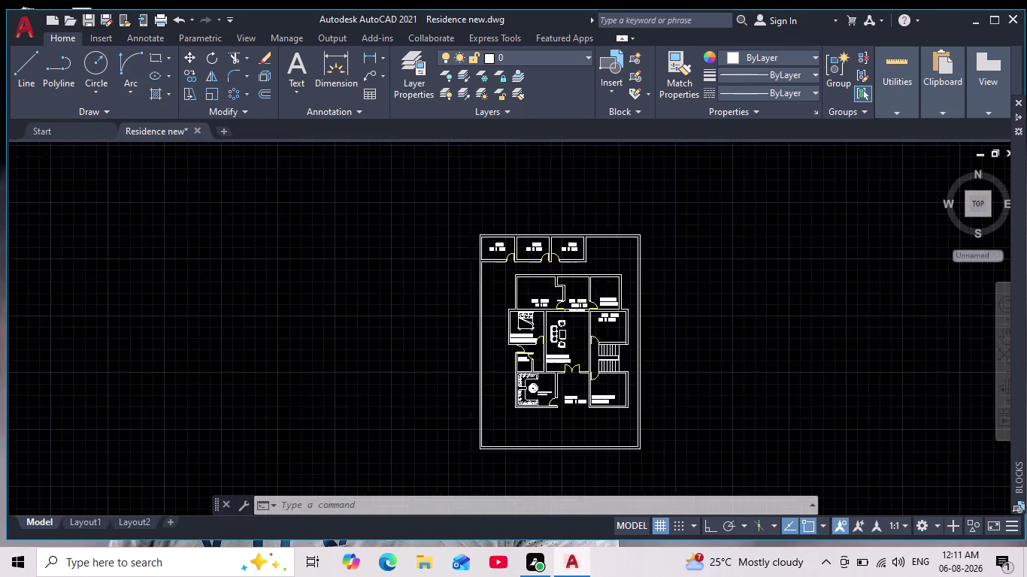
scroll(up, 3)
scroll(up, 3)
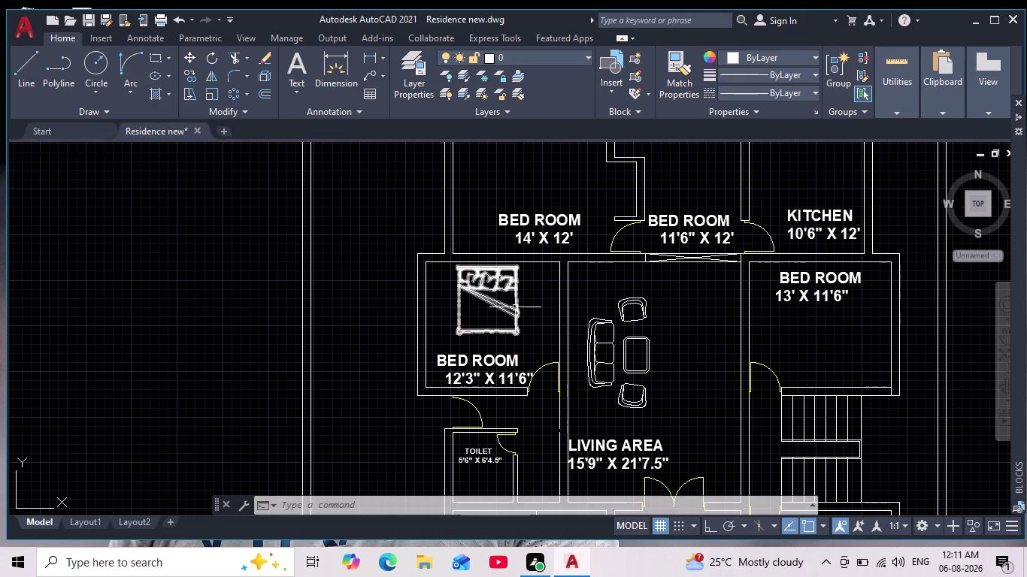
scroll(up, 3)
middle_drag(512, 307, 464, 317)
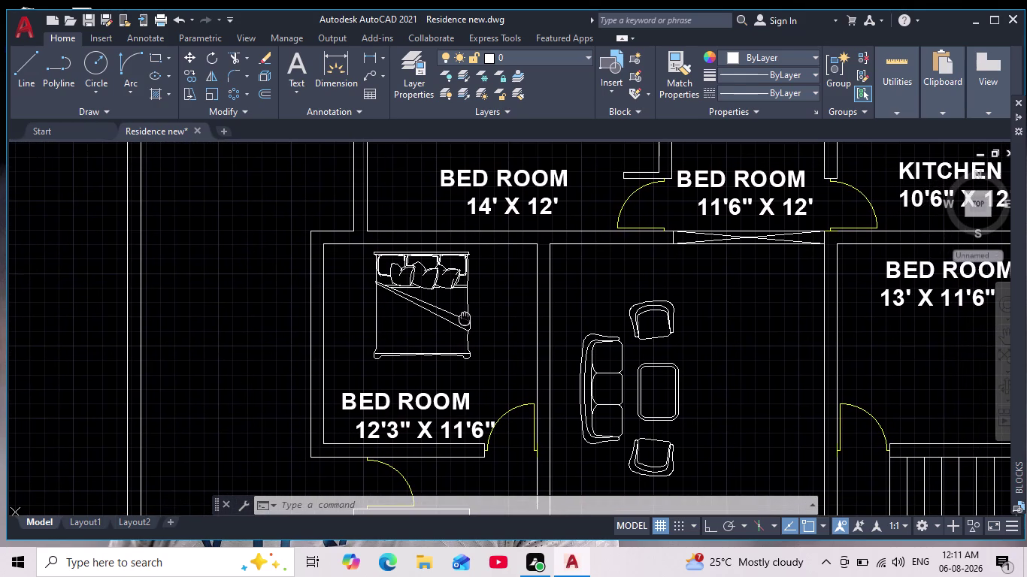
middle_drag(465, 317, 464, 319)
scroll(down, 3)
scroll(up, 3)
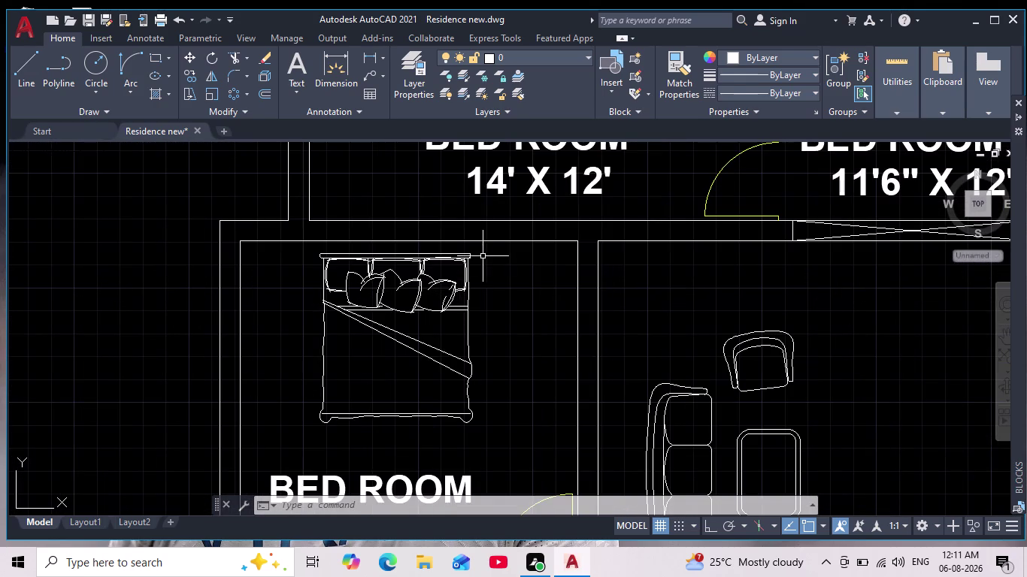
Copy the bed to an empty area right of the plan.
click(461, 265)
click(304, 349)
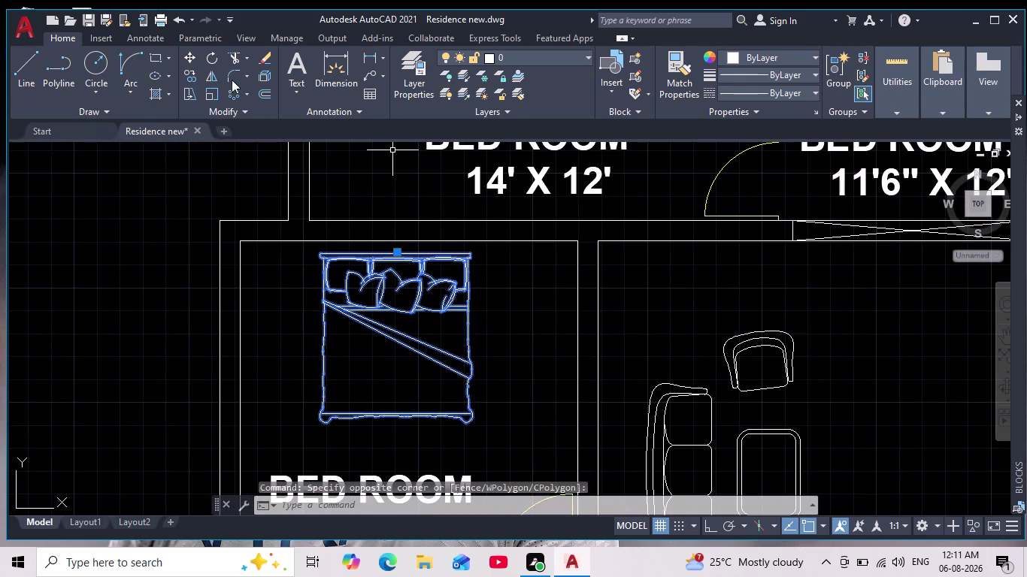
click(192, 75)
click(383, 318)
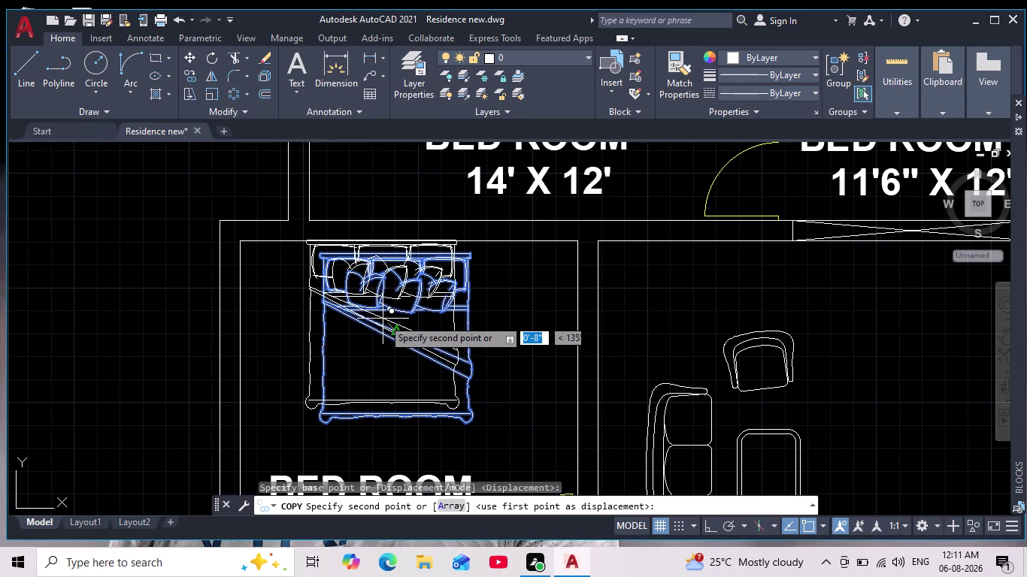
scroll(down, 3)
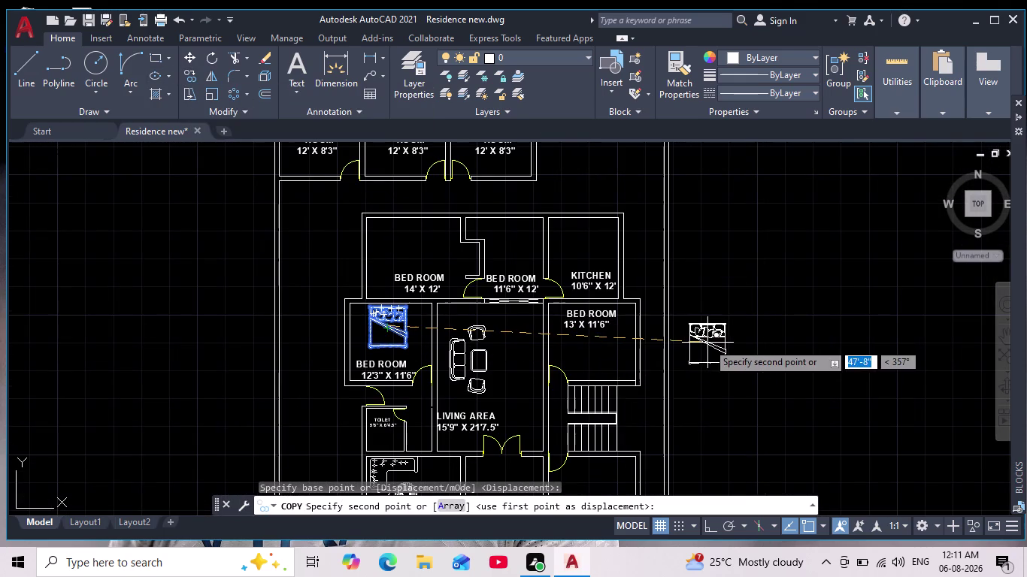
middle_drag(707, 341, 575, 349)
scroll(up, 3)
click(656, 345)
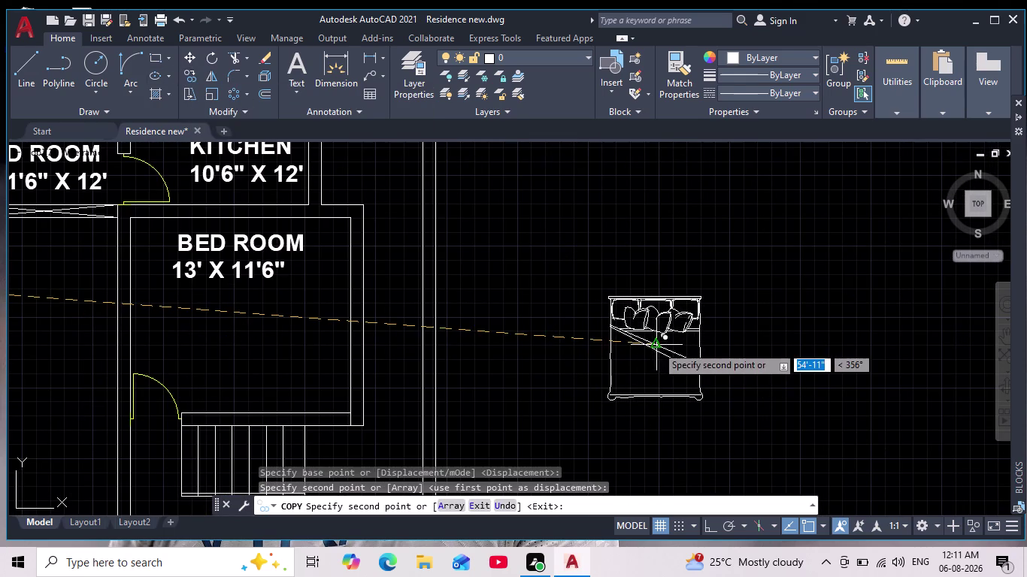
key(Escape)
Rotate the loose bed copy a quarter turn (90°) with Ortho on.
scroll(down, 3)
drag(763, 278, 760, 319)
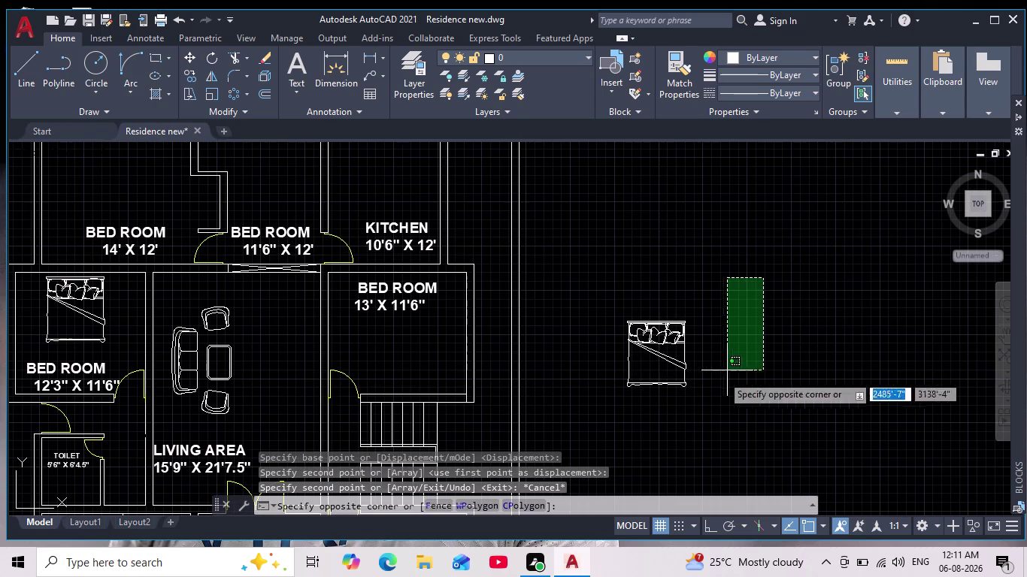
click(597, 413)
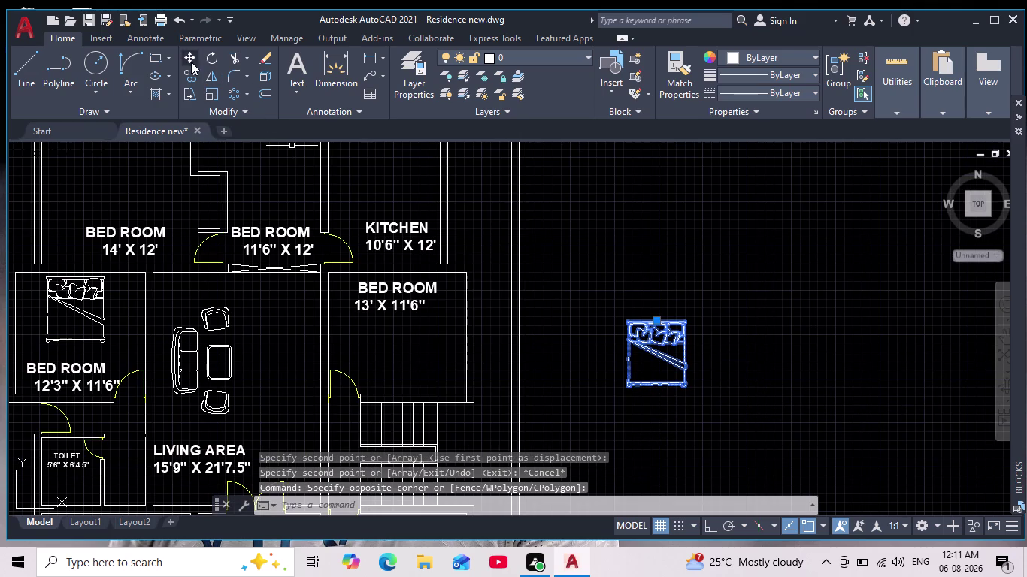
click(194, 77)
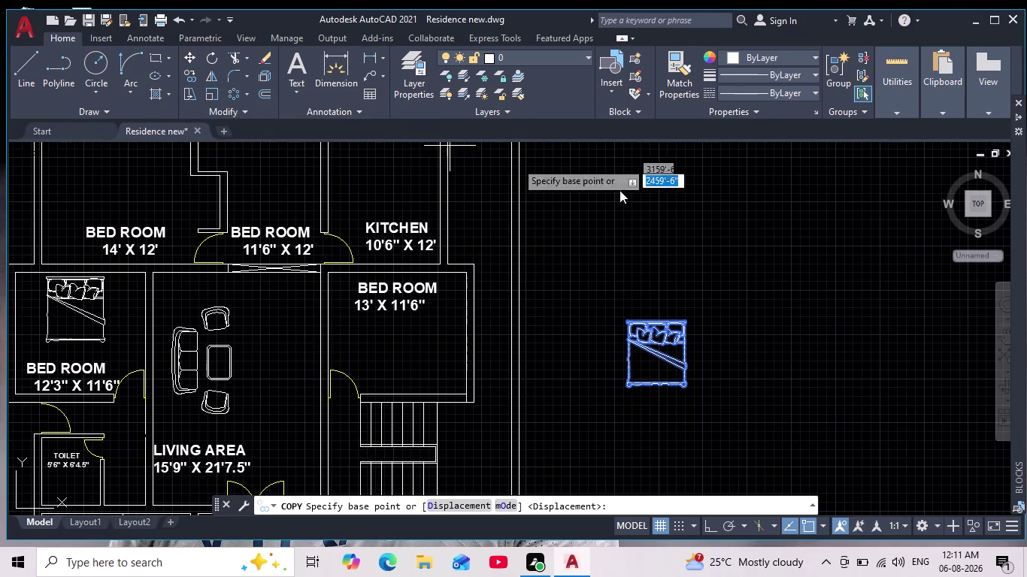
key(Escape)
drag(709, 294, 713, 302)
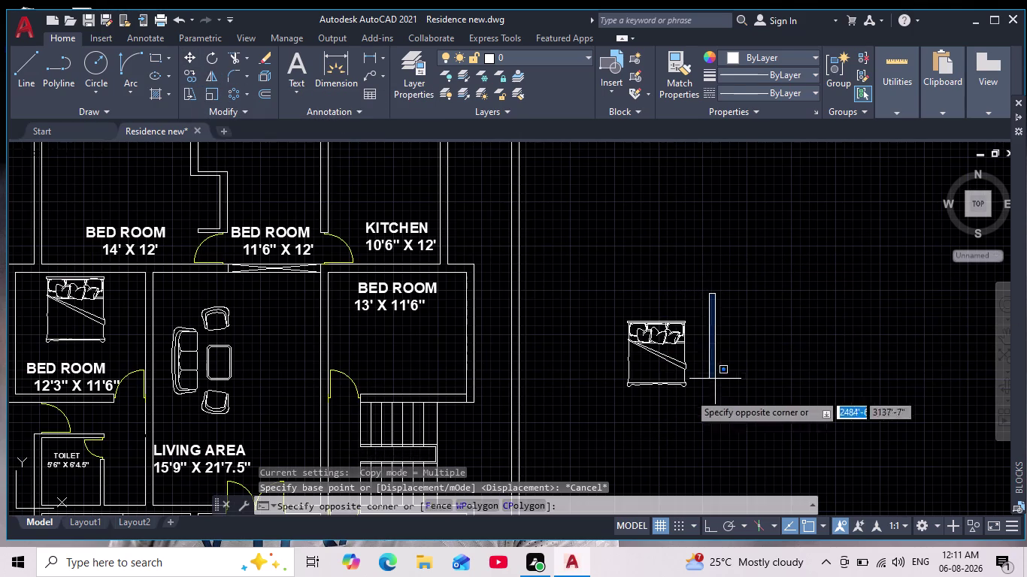
click(573, 411)
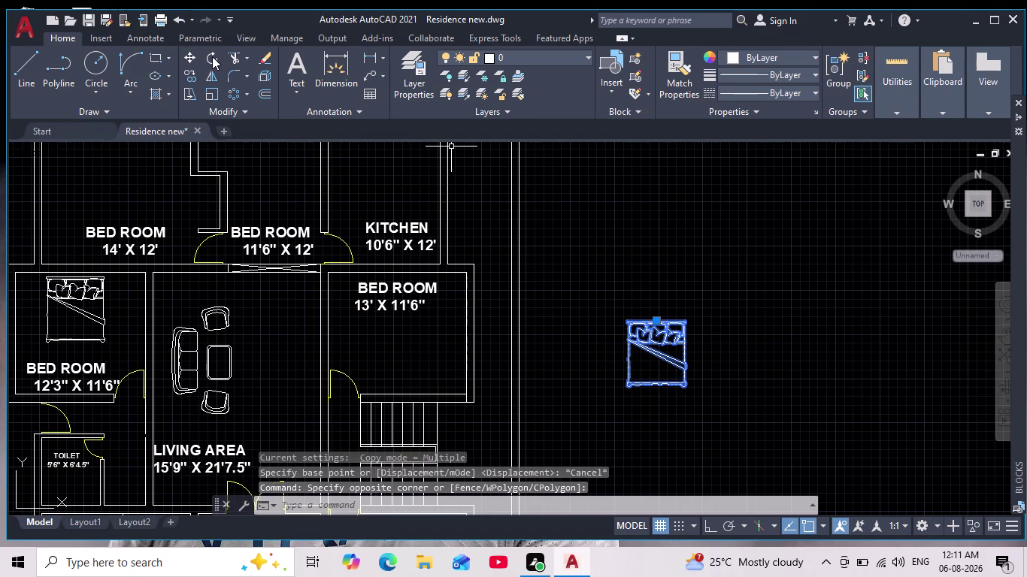
click(212, 58)
click(741, 319)
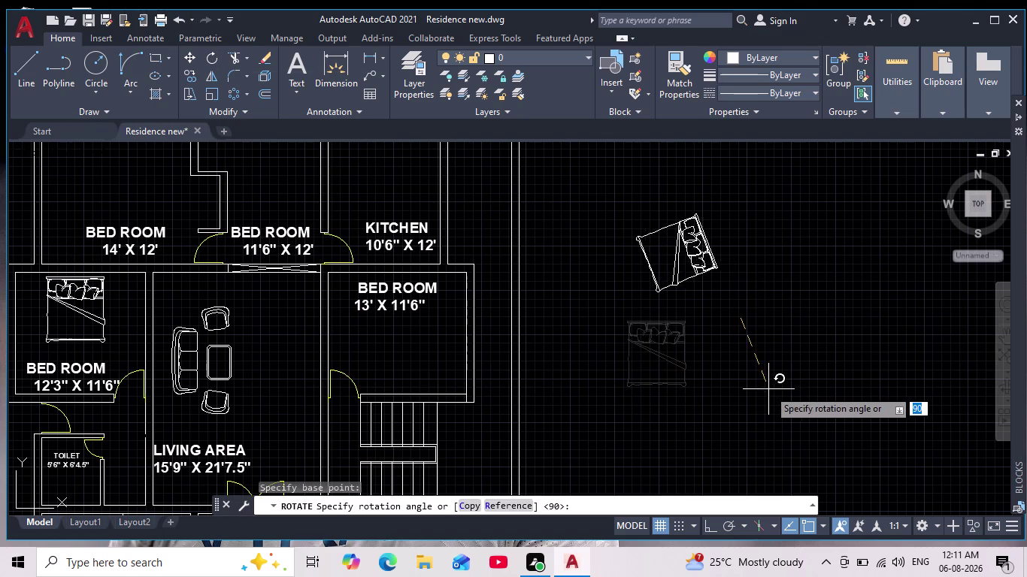
click(702, 527)
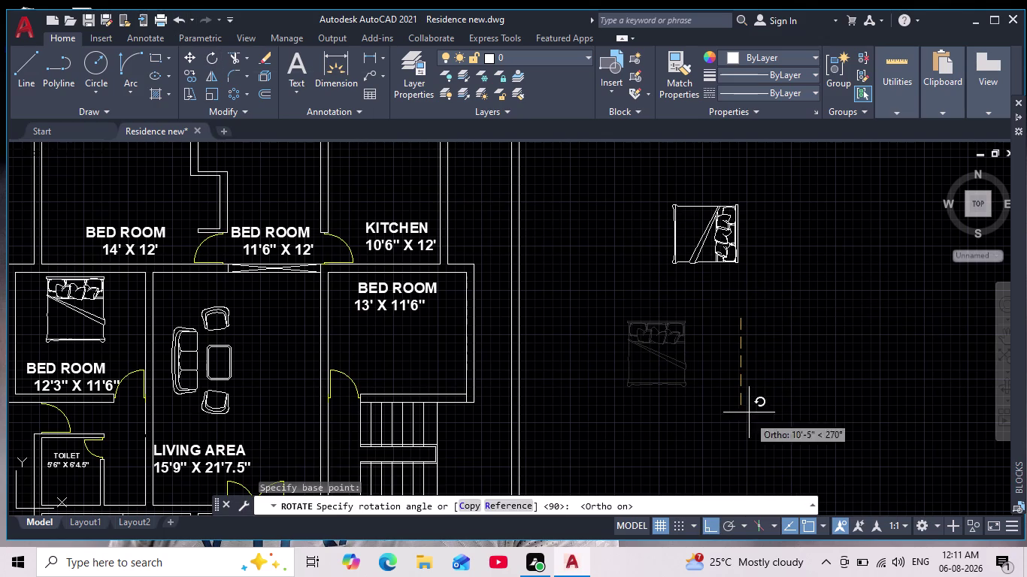
click(741, 332)
key(Escape)
key(Escape)
Move the rotated bed against the right wall of the 13' X 11'6" bed room.
middle_drag(747, 320, 765, 385)
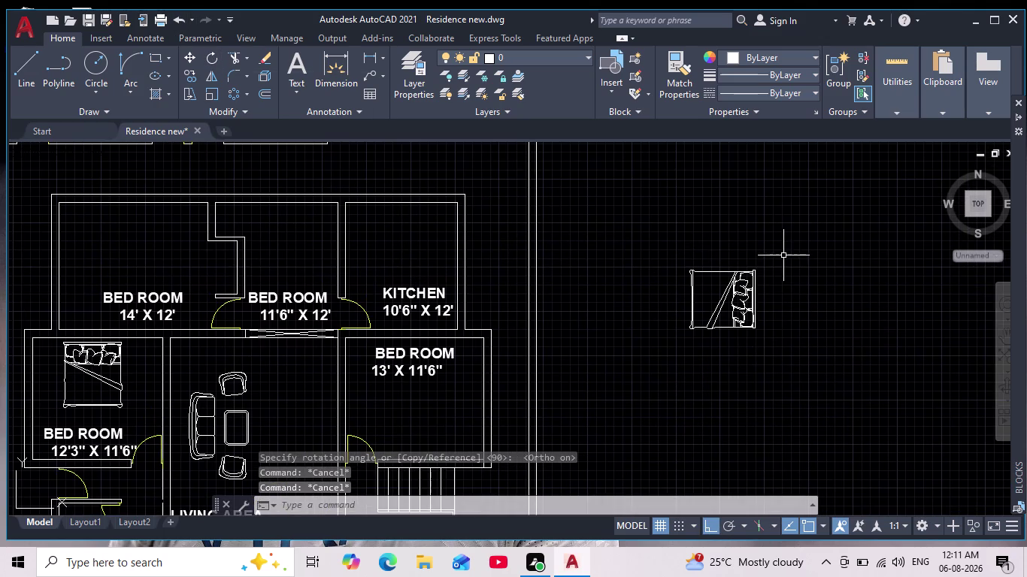
click(785, 256)
click(654, 352)
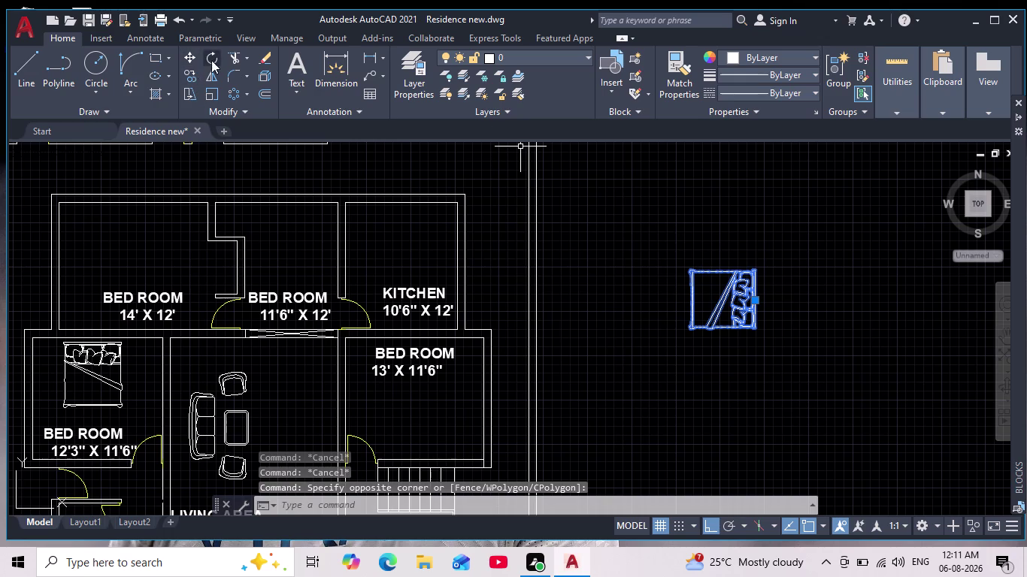
click(191, 54)
click(728, 303)
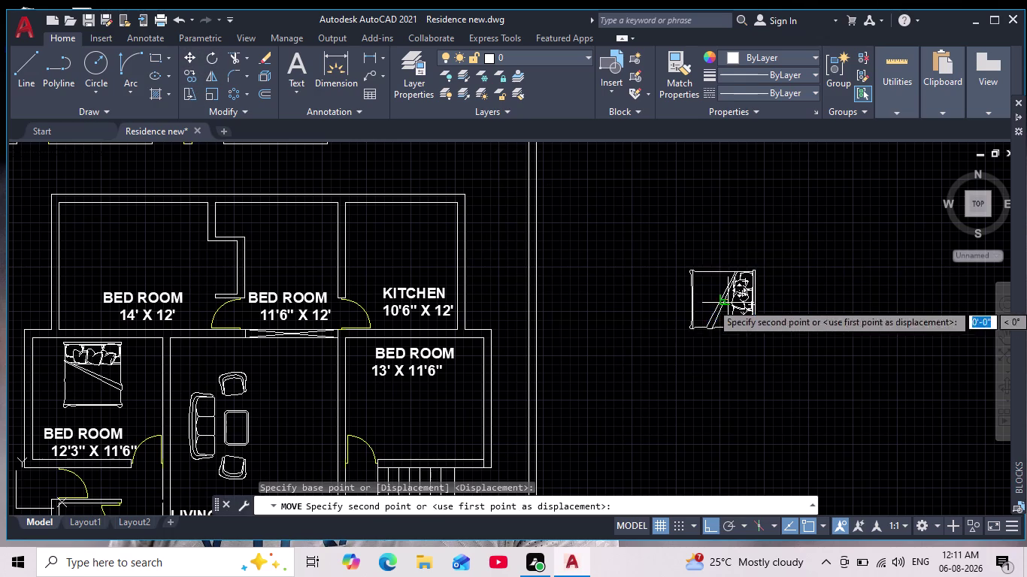
click(713, 525)
middle_drag(441, 379, 494, 318)
scroll(up, 3)
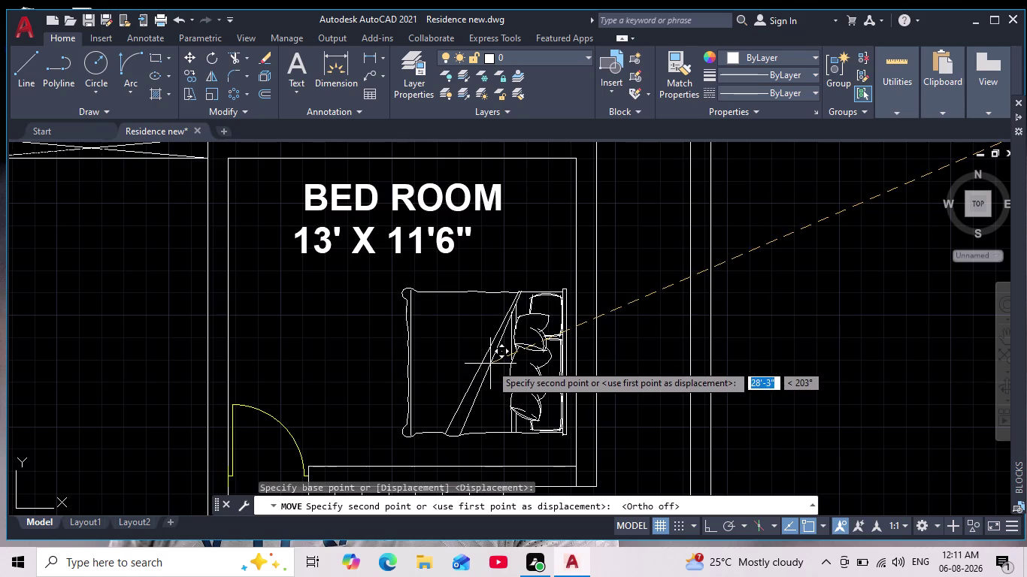
click(490, 364)
scroll(down, 3)
middle_drag(413, 372, 448, 344)
scroll(up, 3)
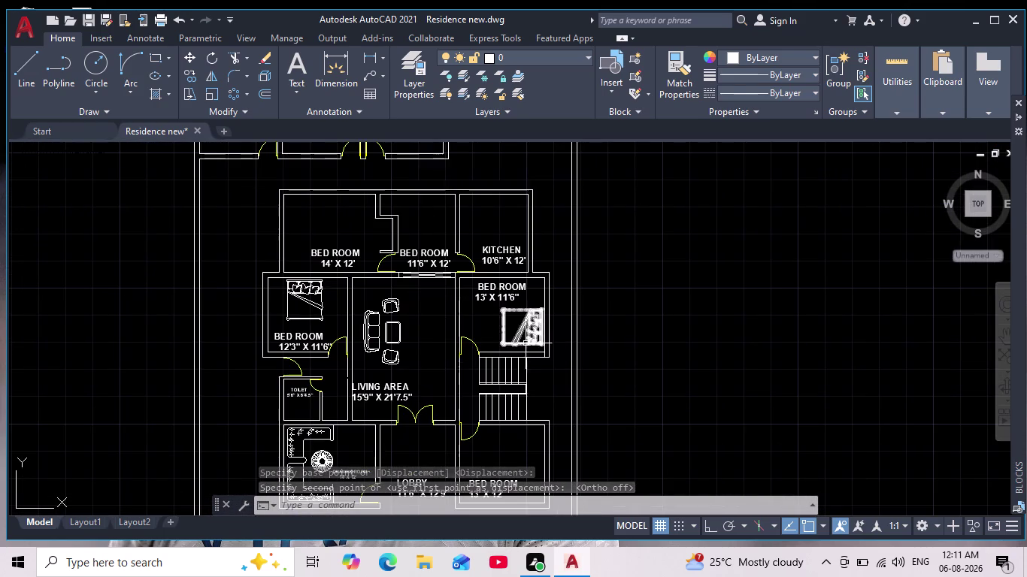
scroll(up, 3)
Select the placed bed and check the colour options without changing them.
click(510, 284)
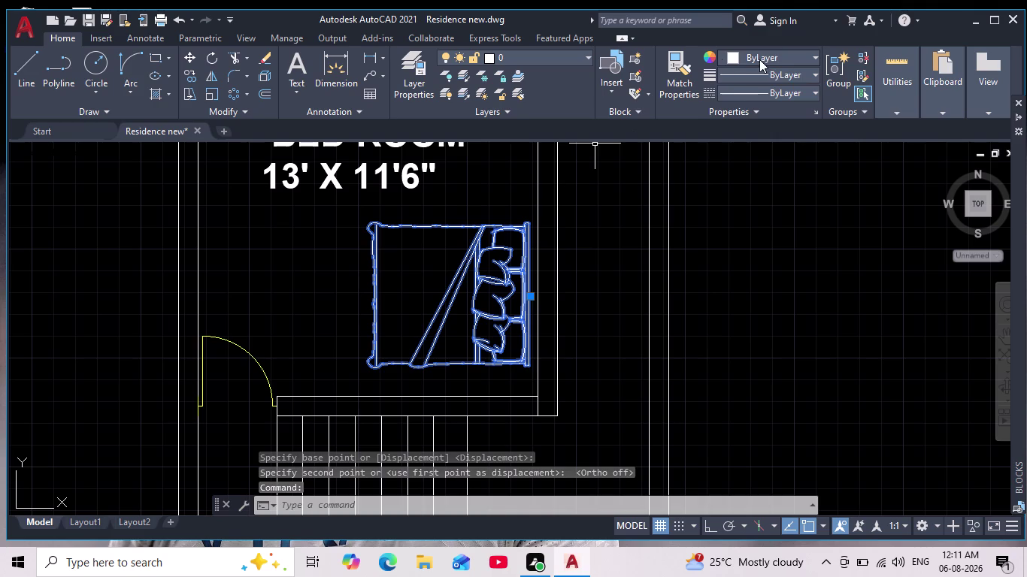
click(734, 56)
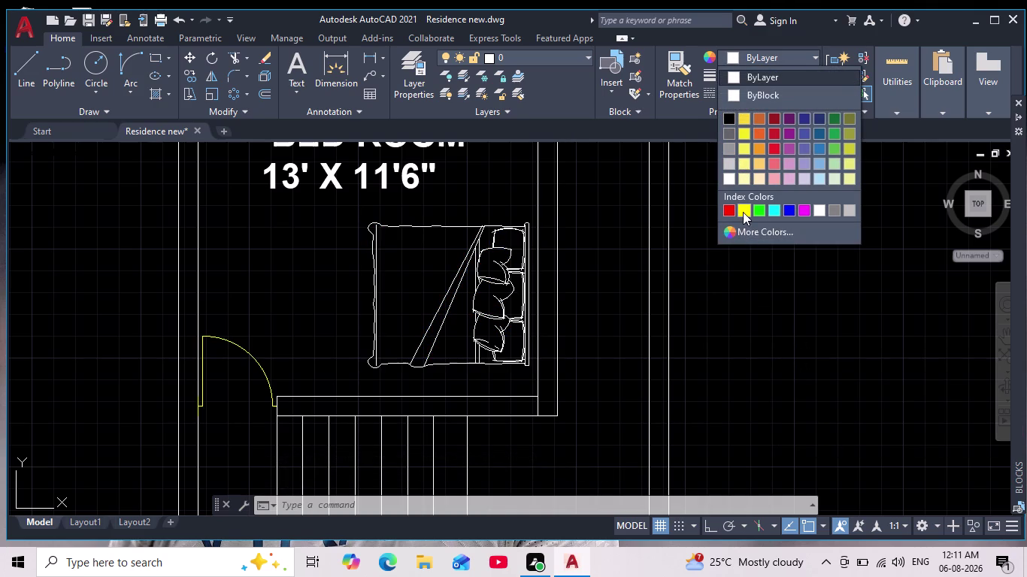
key(Escape)
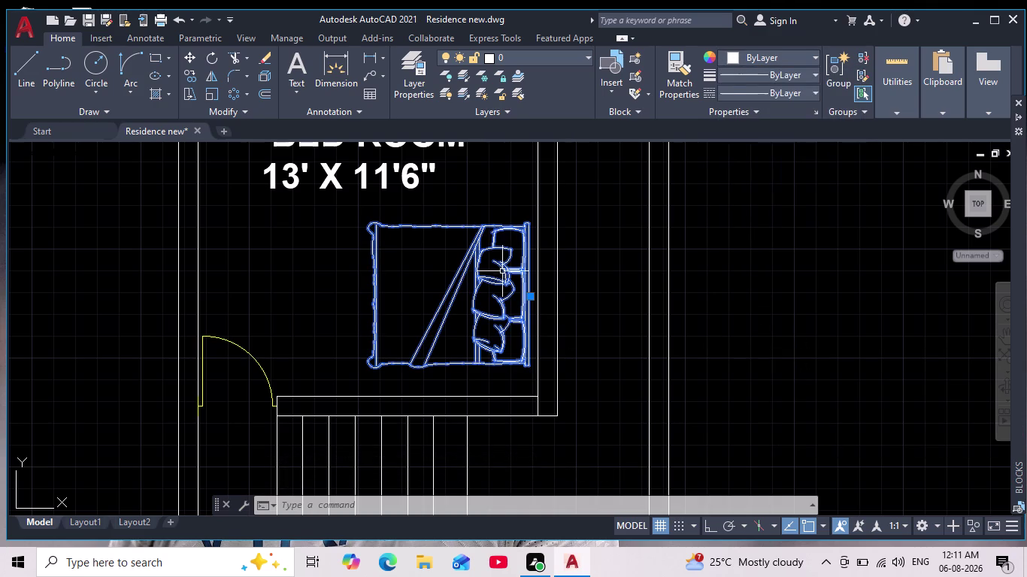
scroll(down, 3)
Copy the bed against the right wall of the 13' X 12' bedroom.
scroll(up, 3)
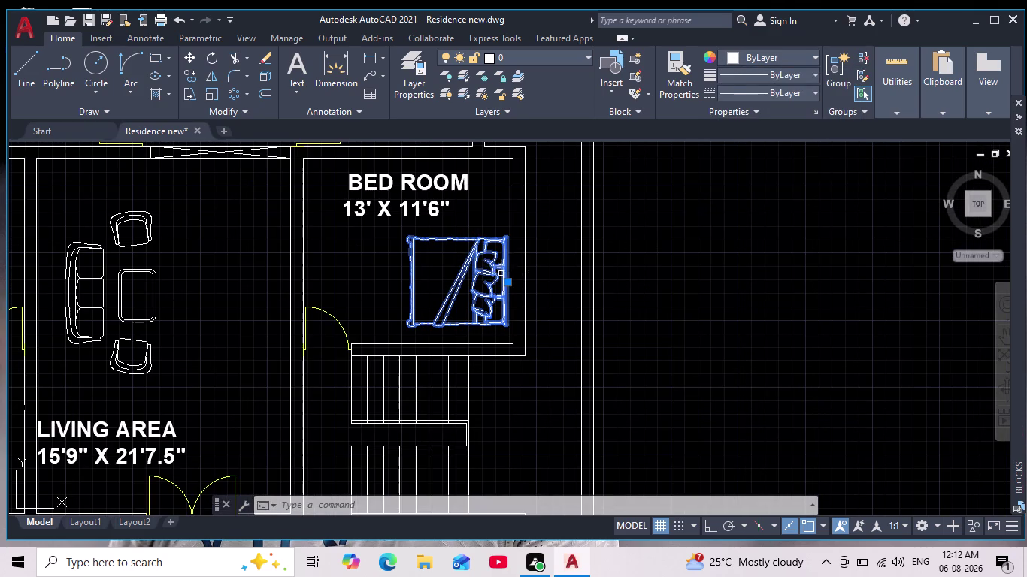
click(190, 71)
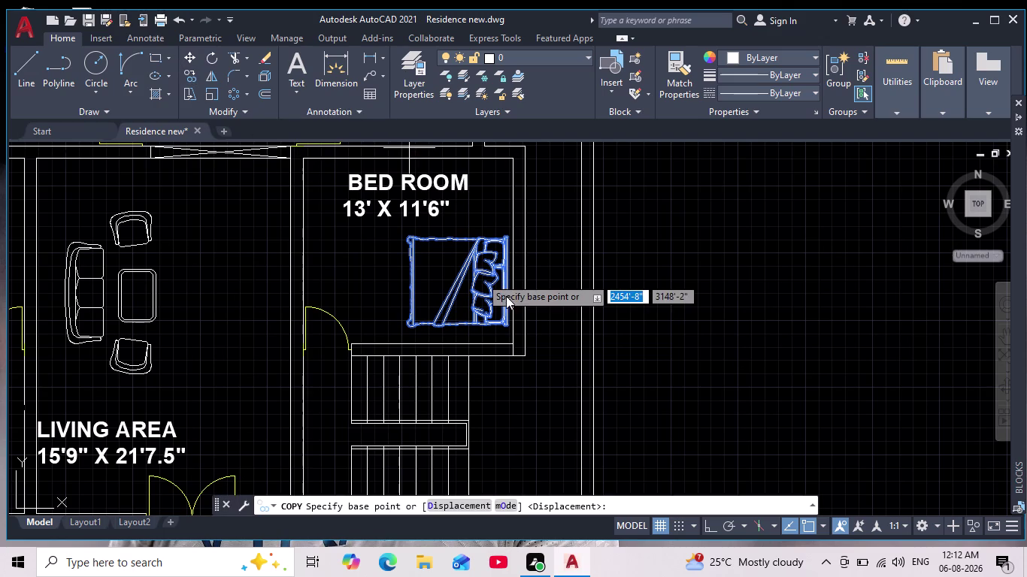
click(481, 275)
middle_drag(503, 404, 539, 260)
scroll(down, 3)
scroll(up, 3)
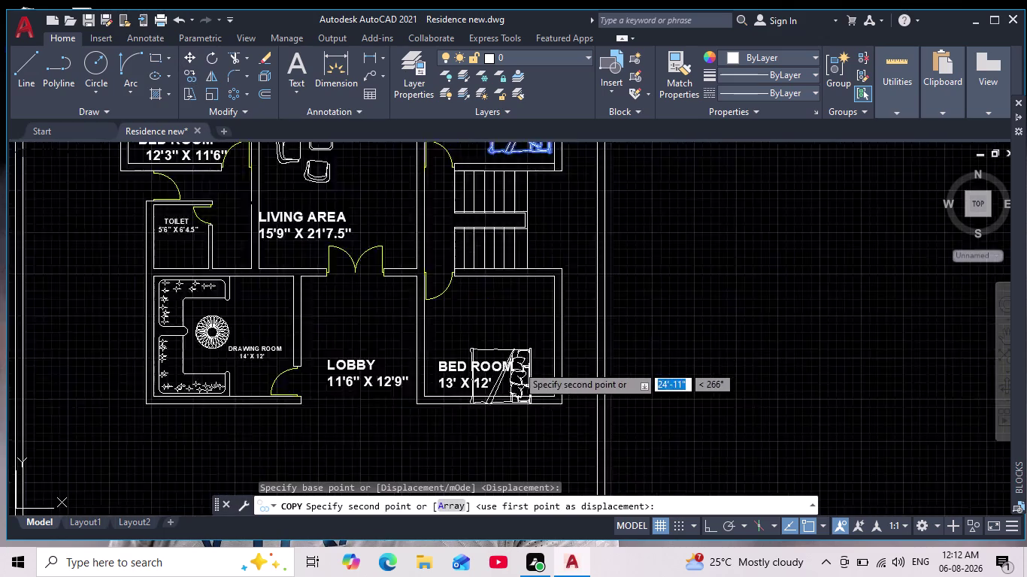
scroll(up, 3)
scroll(up, 3)
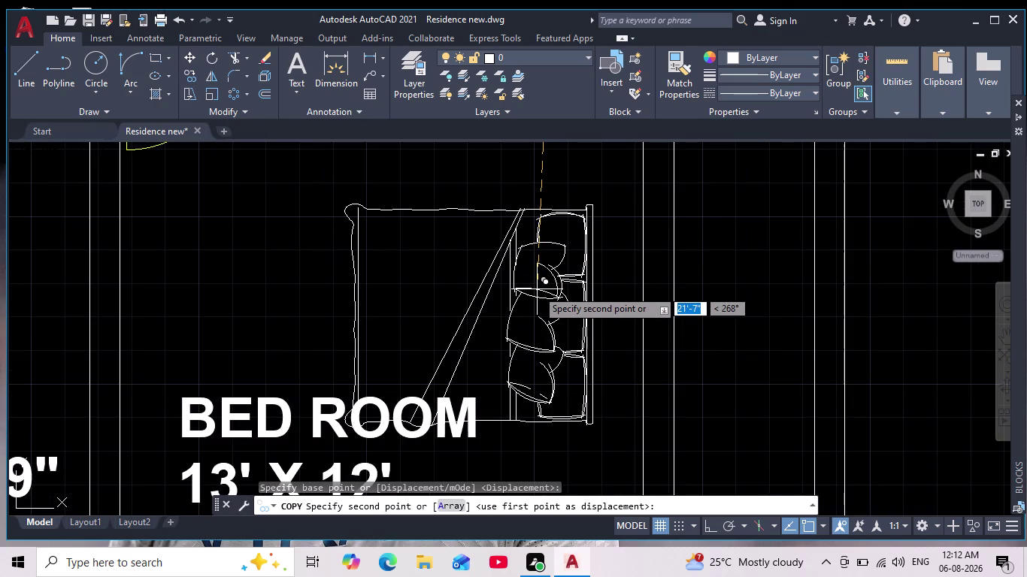
scroll(down, 3)
scroll(down, 3)
middle_drag(556, 256, 553, 286)
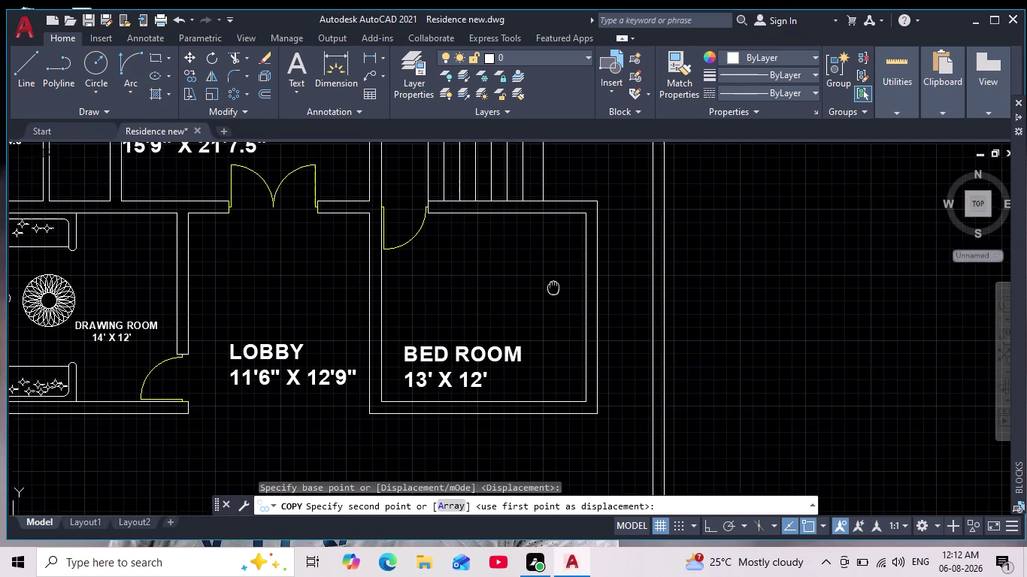
middle_drag(553, 286, 550, 299)
scroll(up, 3)
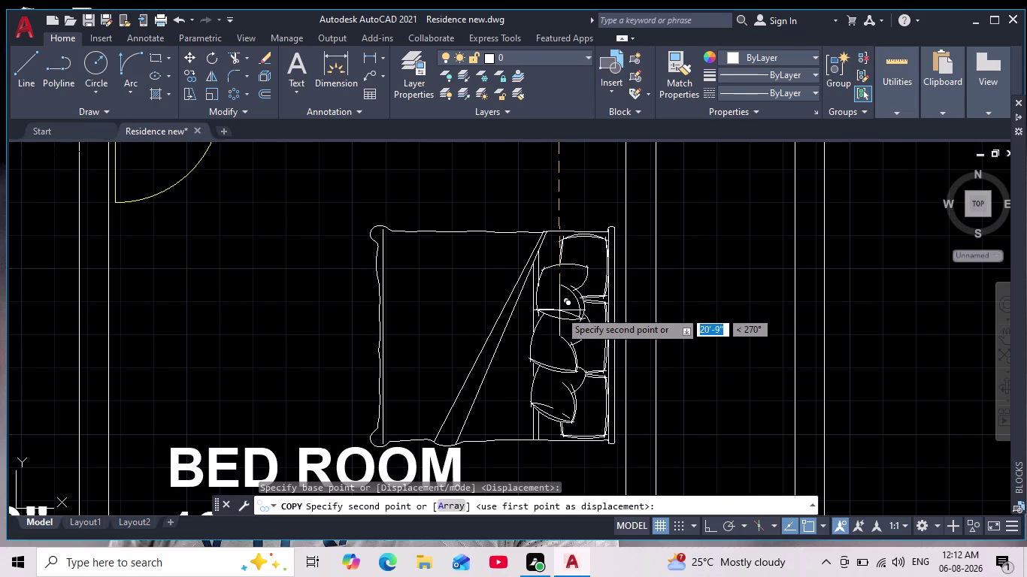
click(560, 310)
Recentre the view on the whole floor plan and end the Copy command.
scroll(down, 3)
middle_drag(680, 300, 655, 430)
scroll(down, 3)
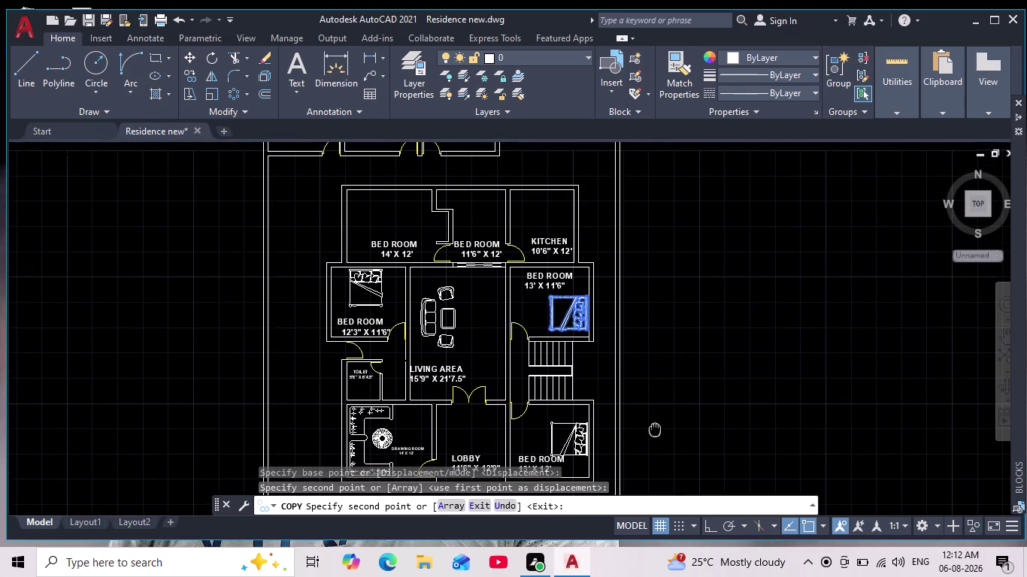
middle_drag(655, 429, 654, 430)
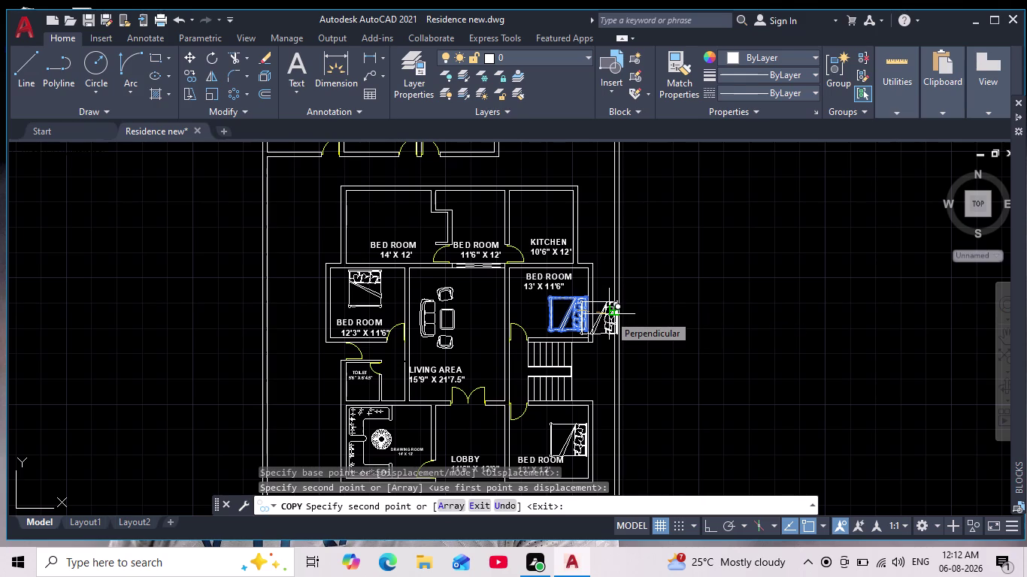
middle_drag(653, 285, 667, 227)
scroll(down, 3)
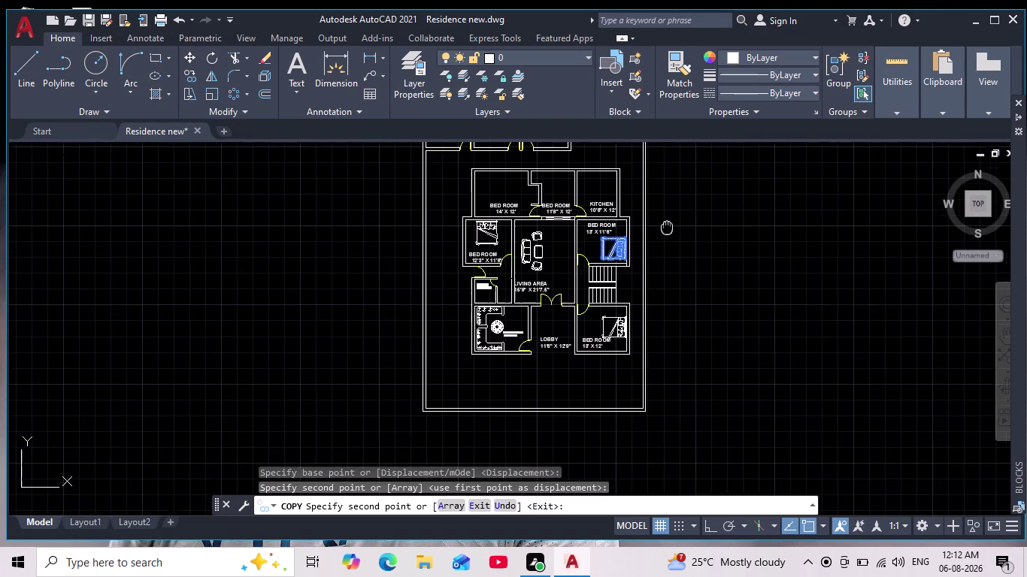
middle_drag(666, 228, 650, 285)
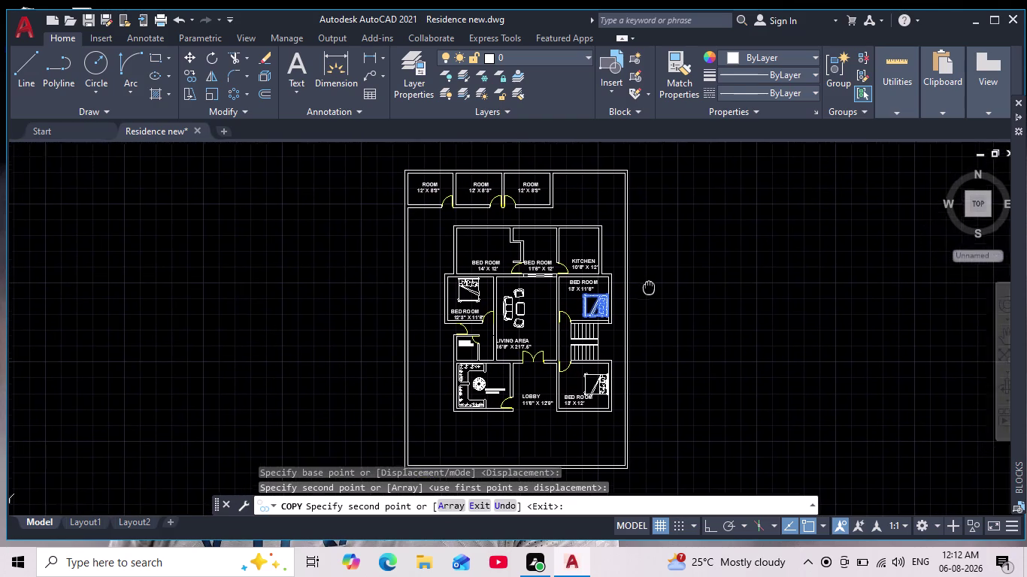
middle_drag(649, 285, 642, 293)
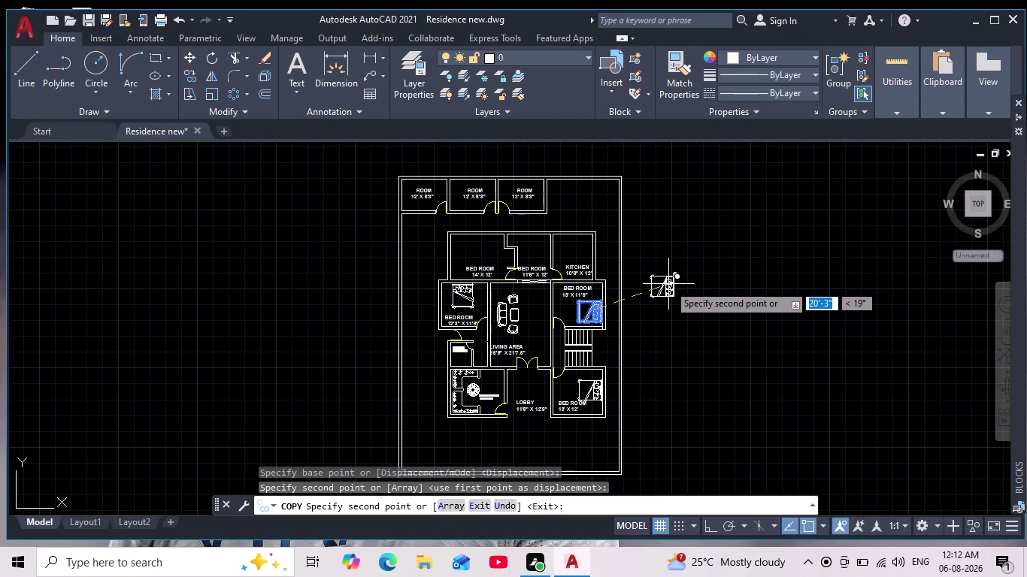
key(Escape)
scroll(up, 3)
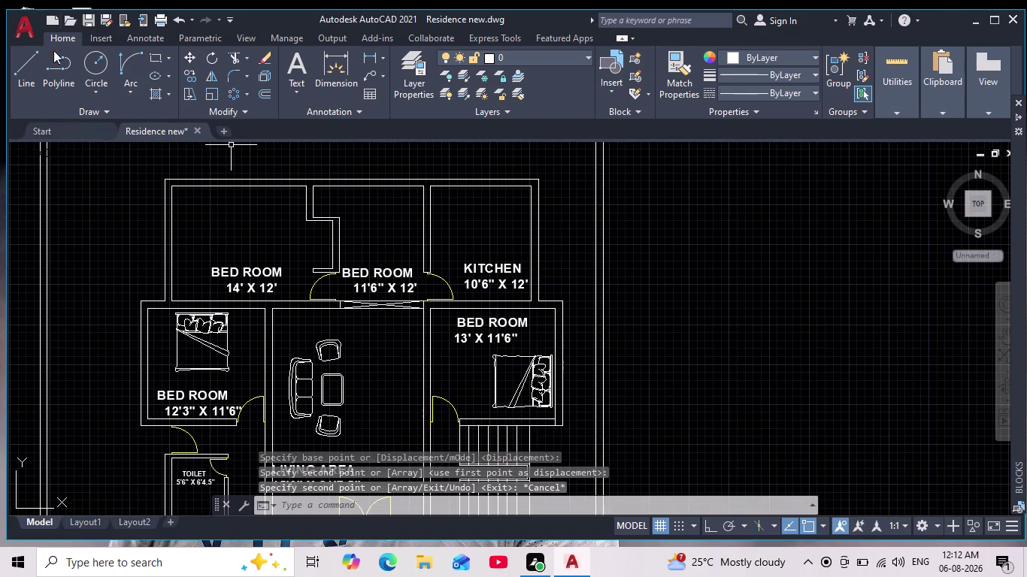
Start a line at a 3' offset from the kitchen's left wall.
click(31, 65)
middle_drag(434, 202, 438, 232)
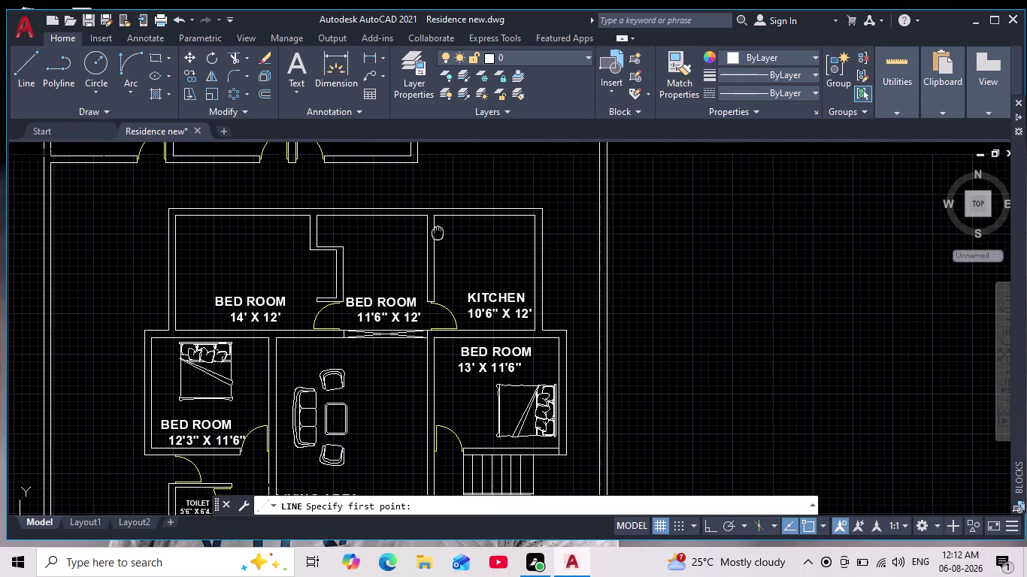
scroll(up, 3)
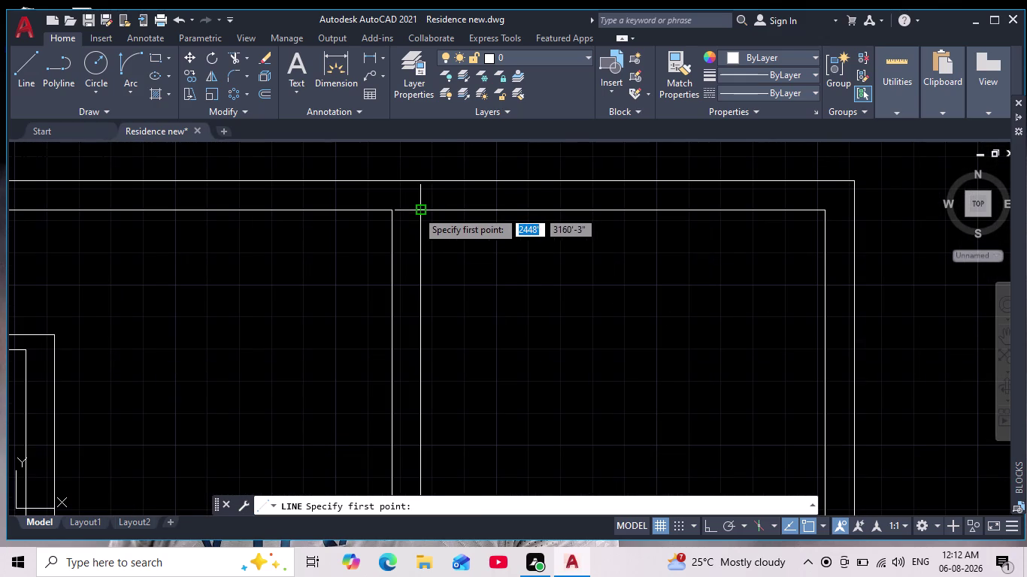
text(3')
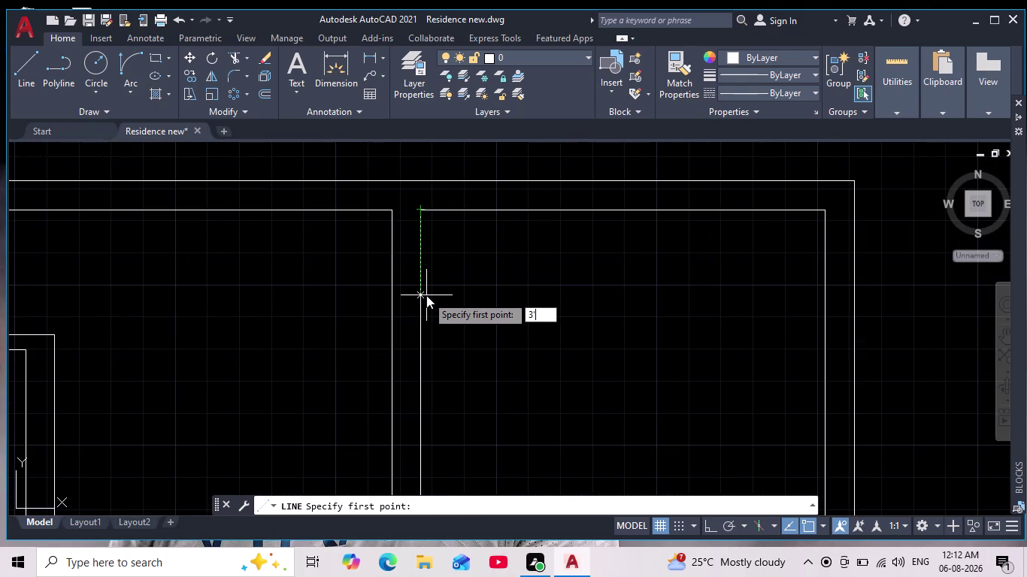
key(Return)
scroll(down, 3)
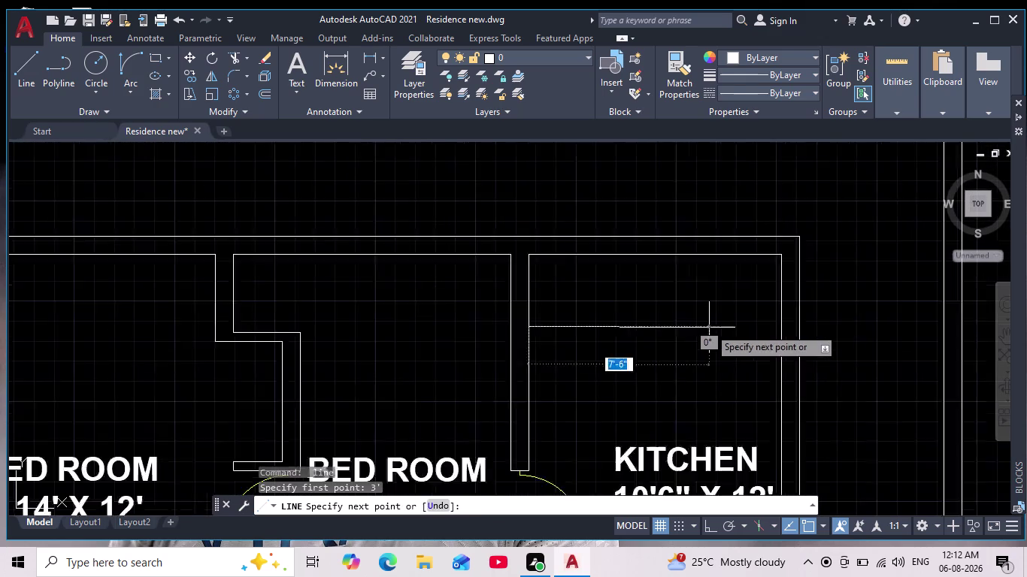
scroll(down, 3)
With Ortho on, draw the horizontal kitchen line, undo the extra segment, and select KITCHEN.
click(706, 528)
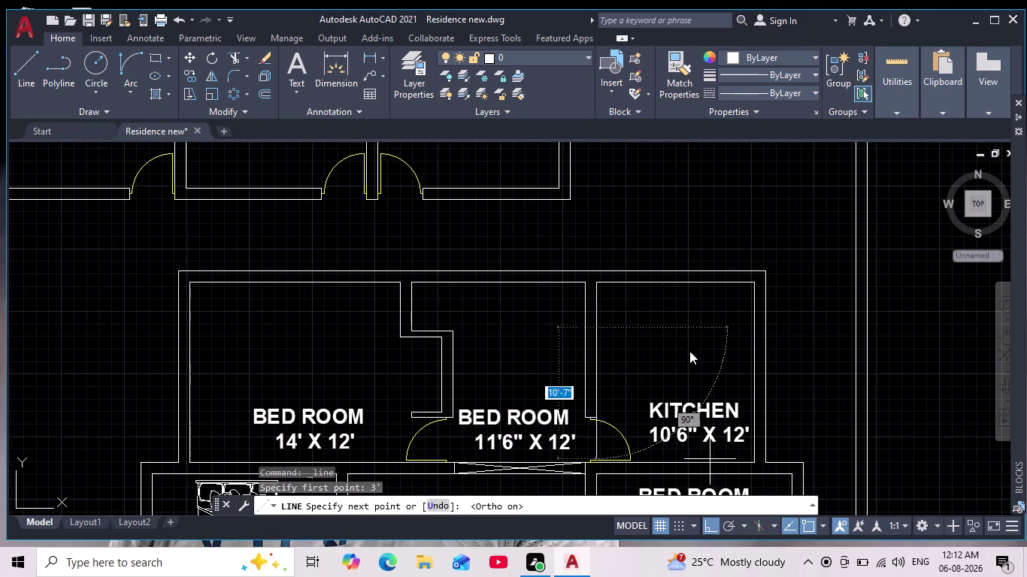
scroll(down, 3)
middle_drag(688, 334, 671, 305)
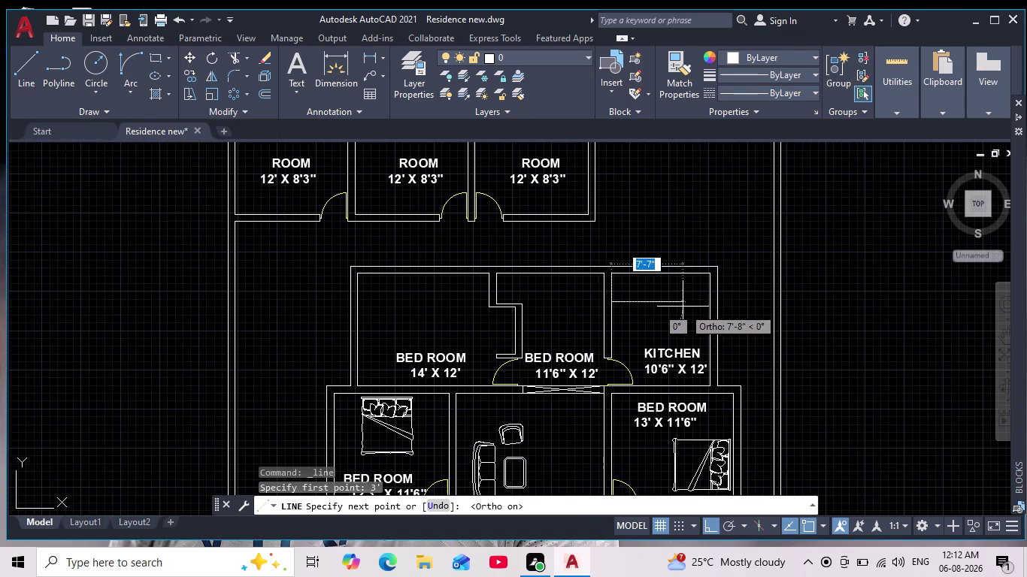
click(674, 306)
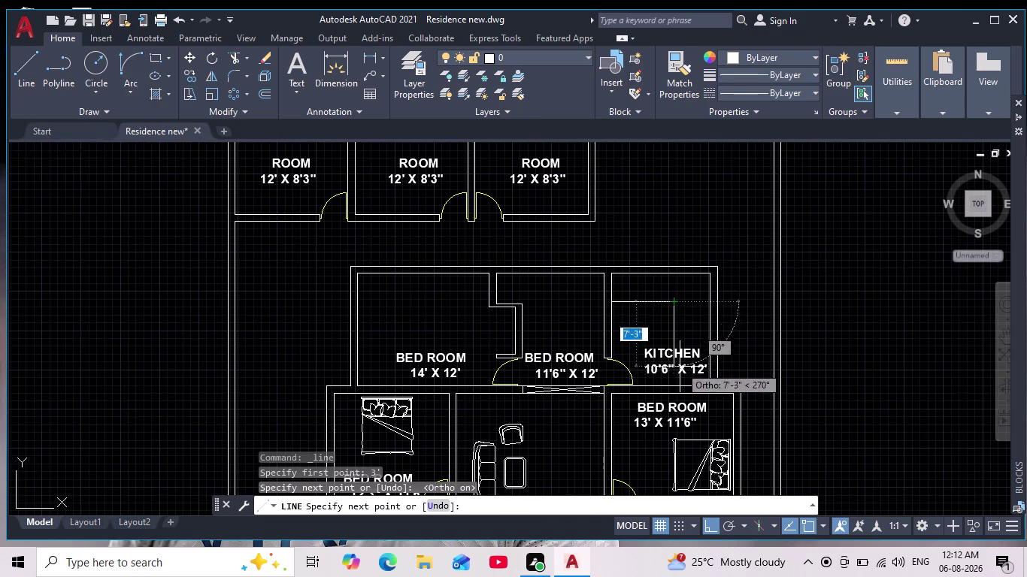
scroll(up, 3)
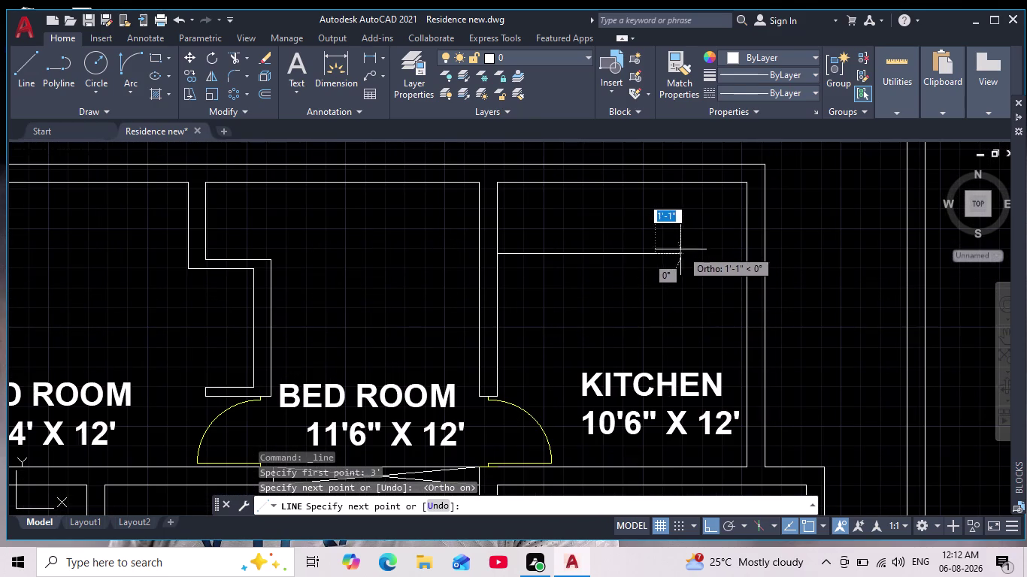
click(669, 251)
middle_drag(672, 328, 678, 295)
scroll(down, 3)
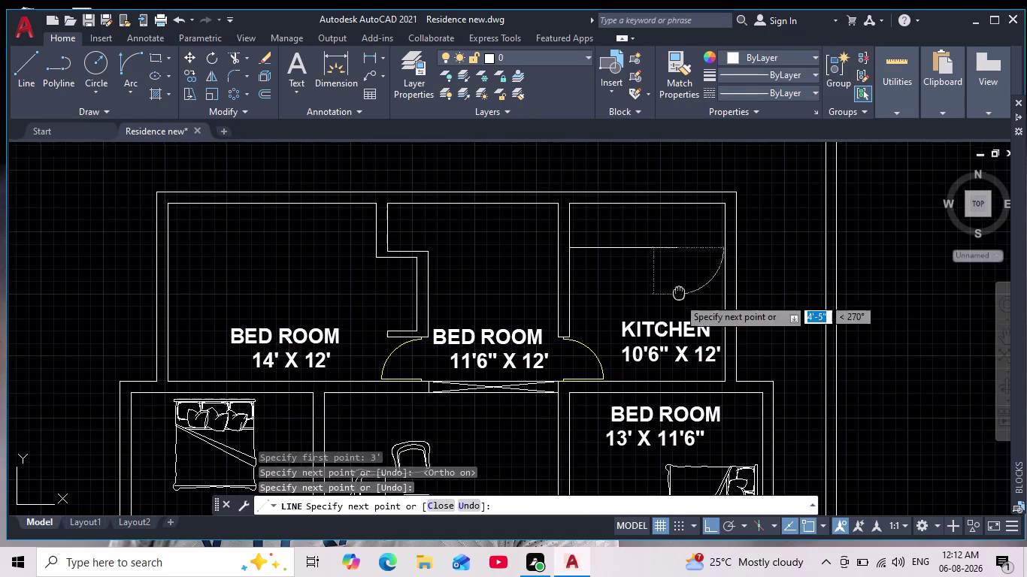
middle_drag(678, 295, 679, 293)
scroll(up, 3)
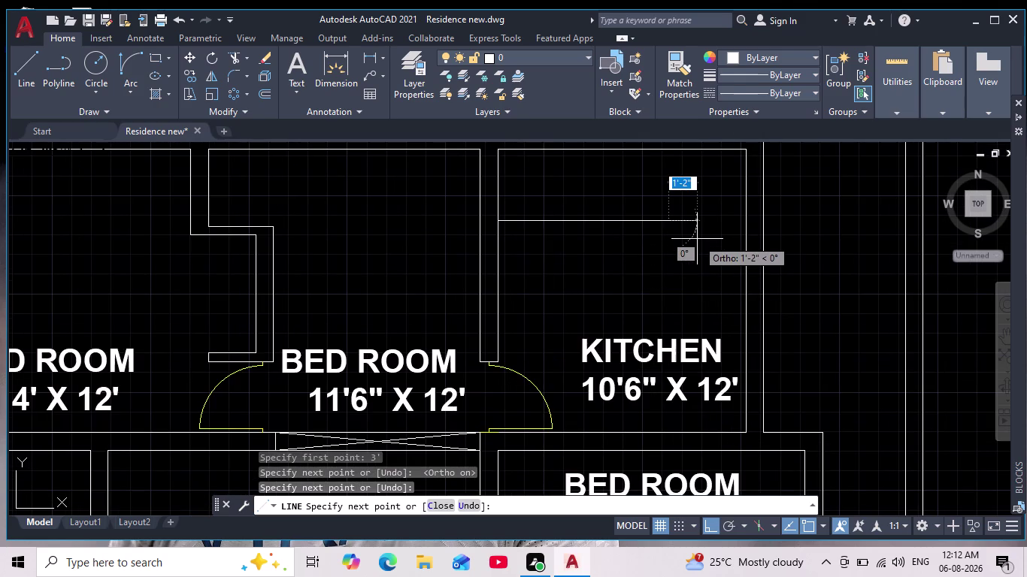
key(ctrl+z)
key(Escape)
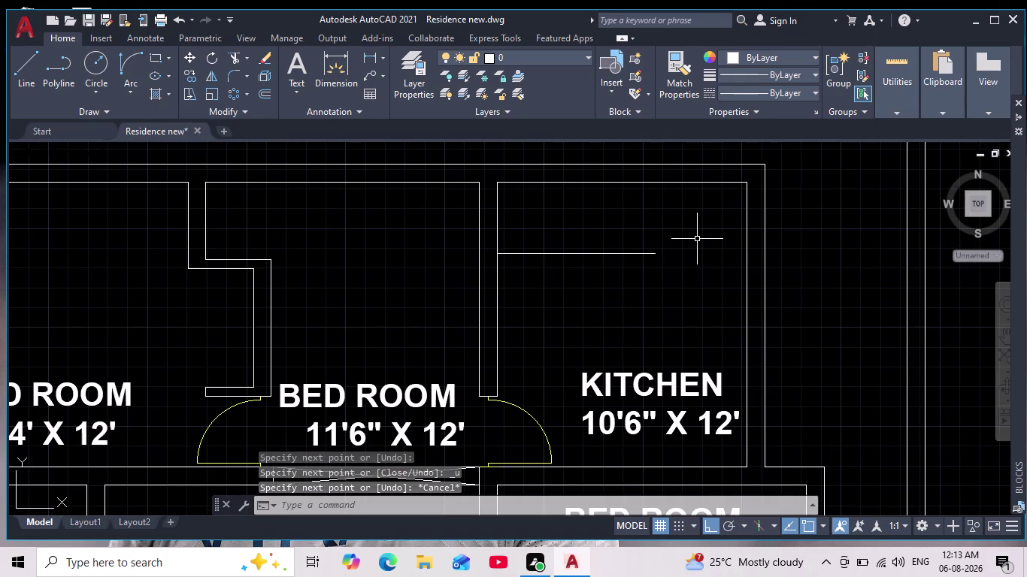
click(664, 390)
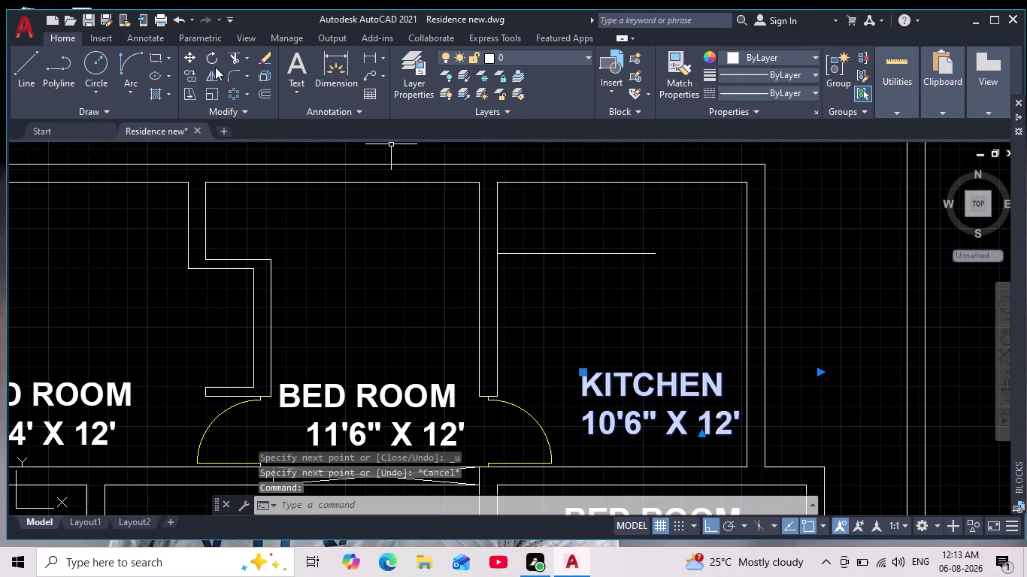
Move the KITCHEN label to a new spot inside the kitchen.
click(190, 59)
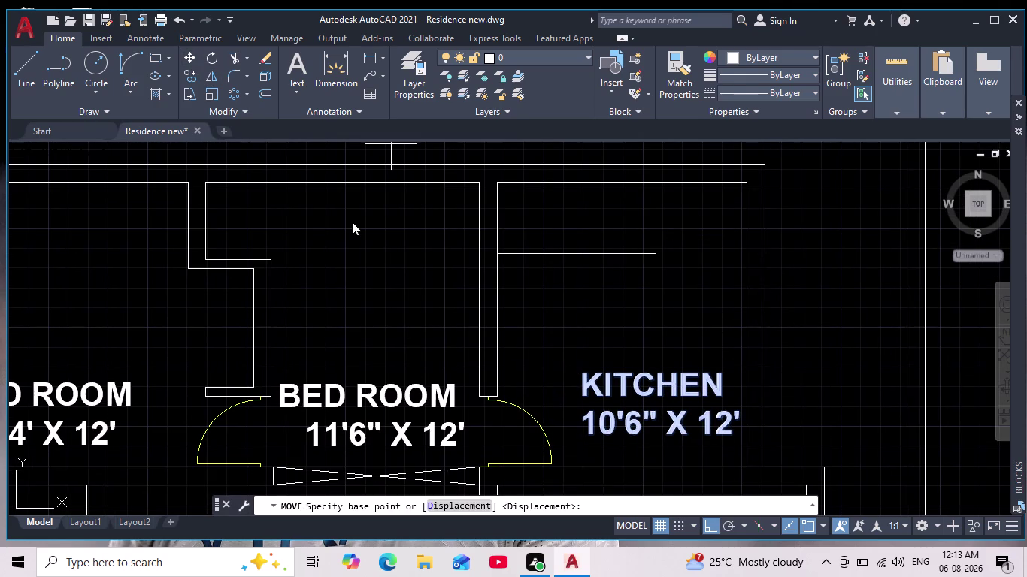
drag(654, 406, 647, 397)
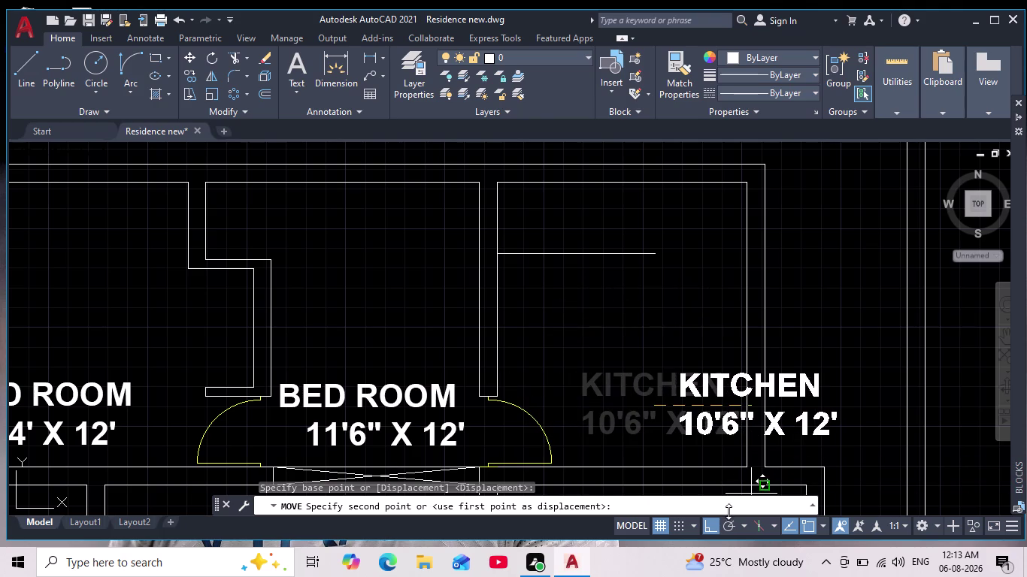
click(711, 530)
scroll(down, 3)
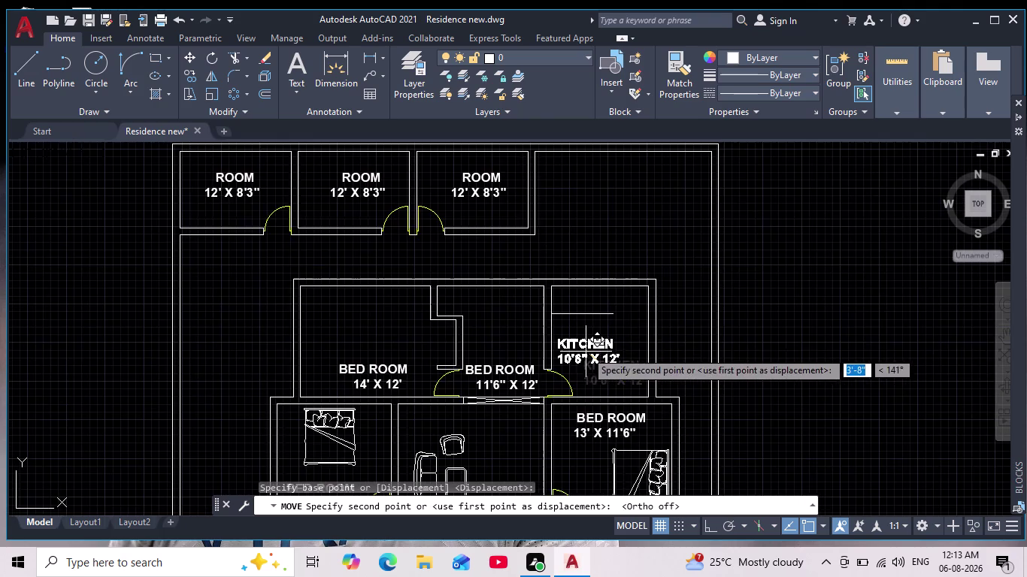
scroll(up, 3)
click(585, 343)
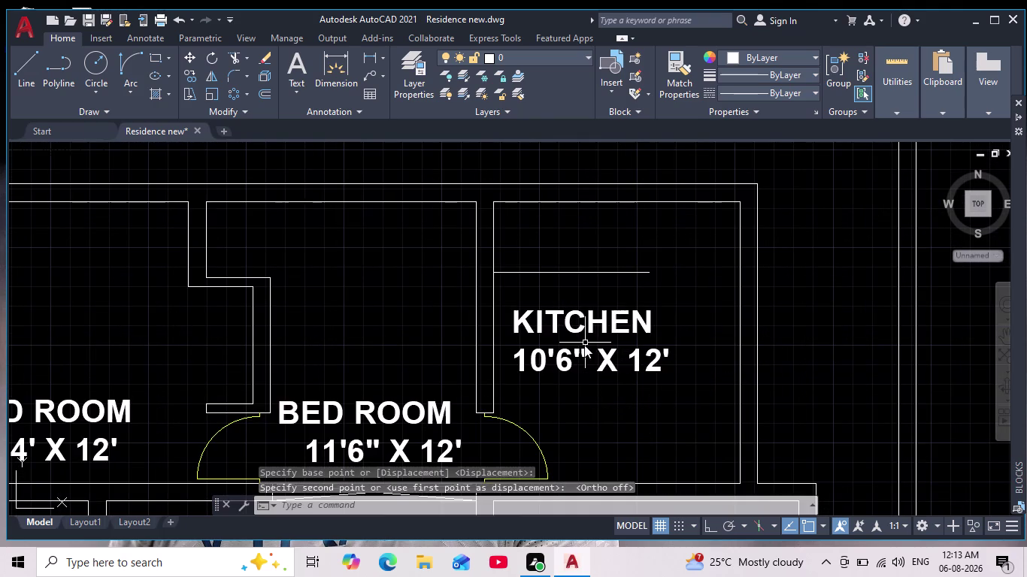
key(Escape)
Select the KITCHEN label and scale it down.
click(584, 321)
click(527, 357)
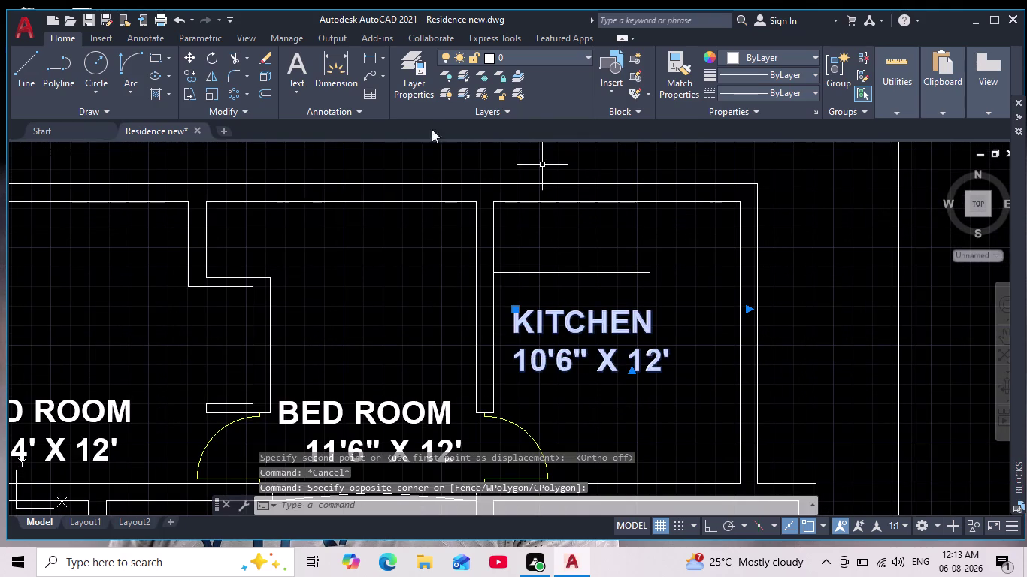
click(212, 94)
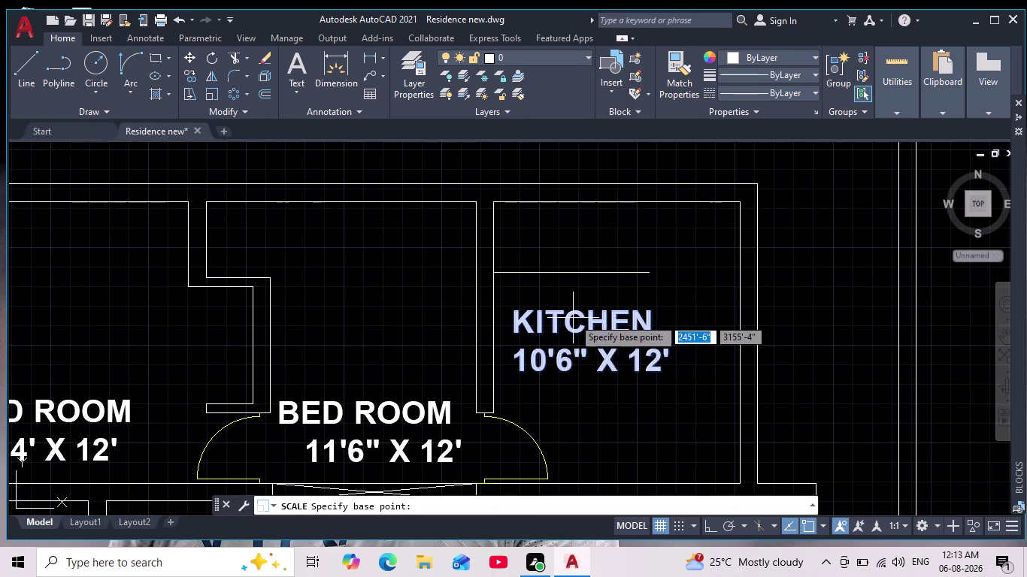
click(572, 325)
click(592, 390)
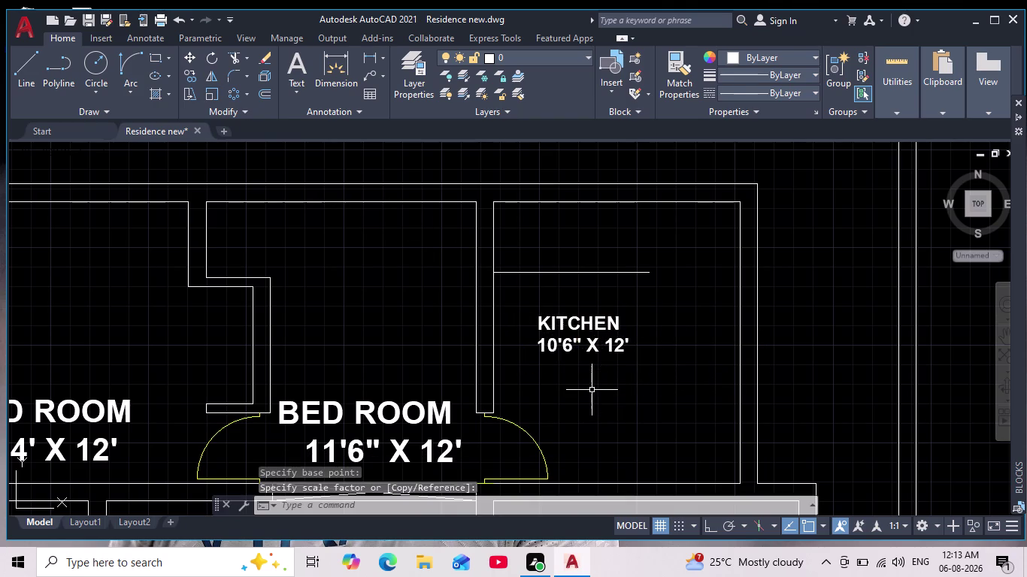
Move the smaller KITCHEN label into the kitchen's upper-left, below the new line.
click(584, 325)
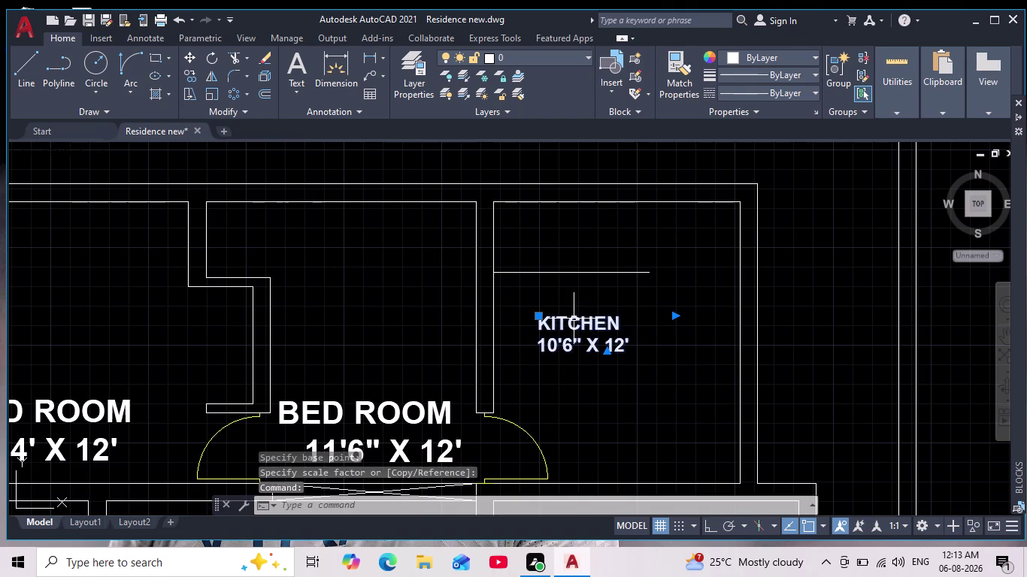
click(185, 53)
click(598, 328)
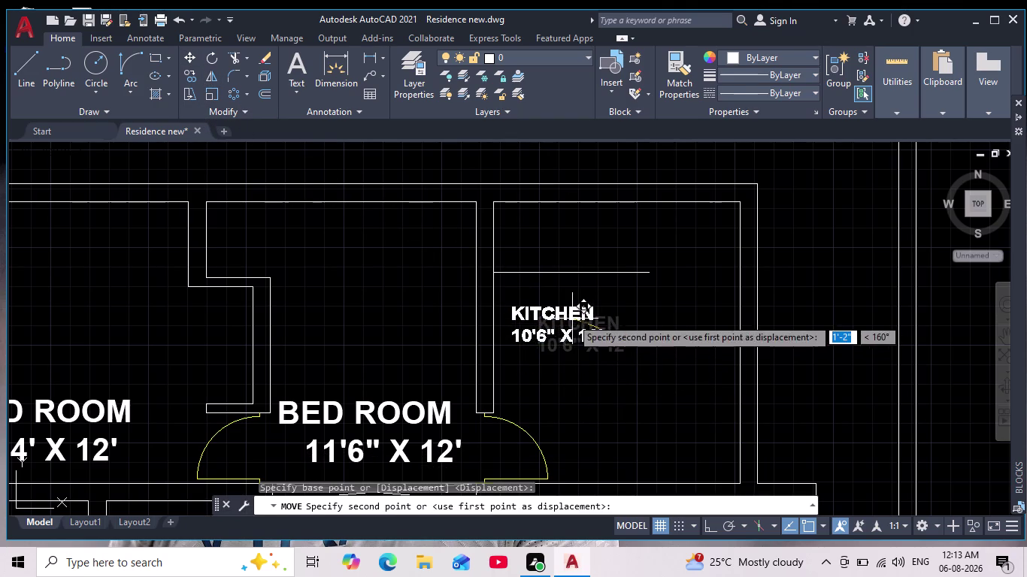
click(570, 317)
scroll(down, 3)
scroll(up, 3)
middle_drag(600, 384, 588, 368)
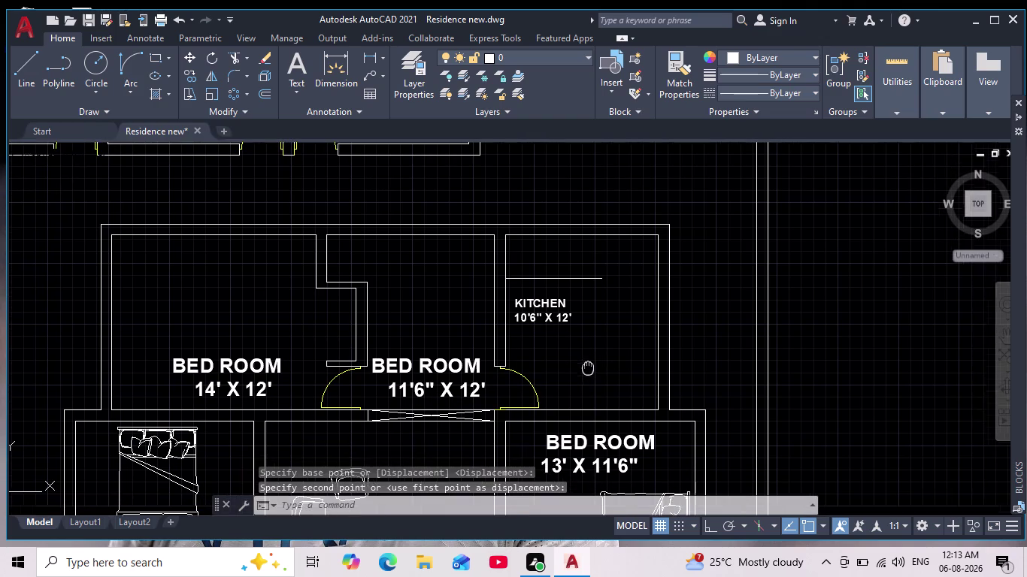
middle_drag(589, 367, 587, 366)
key(Escape)
Start a line 3' in from the kitchen's right wall corner.
key(Escape)
click(18, 67)
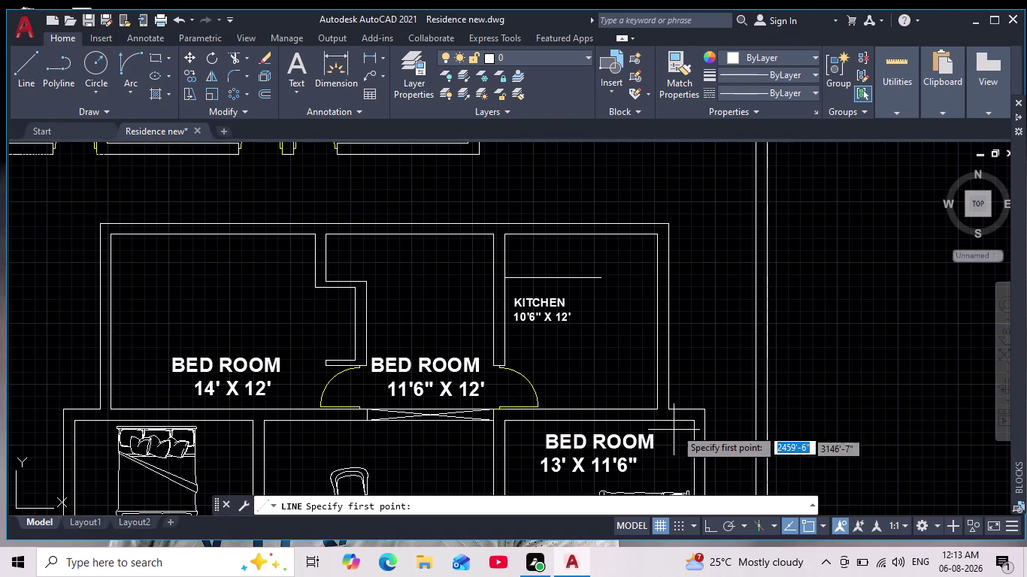
scroll(up, 3)
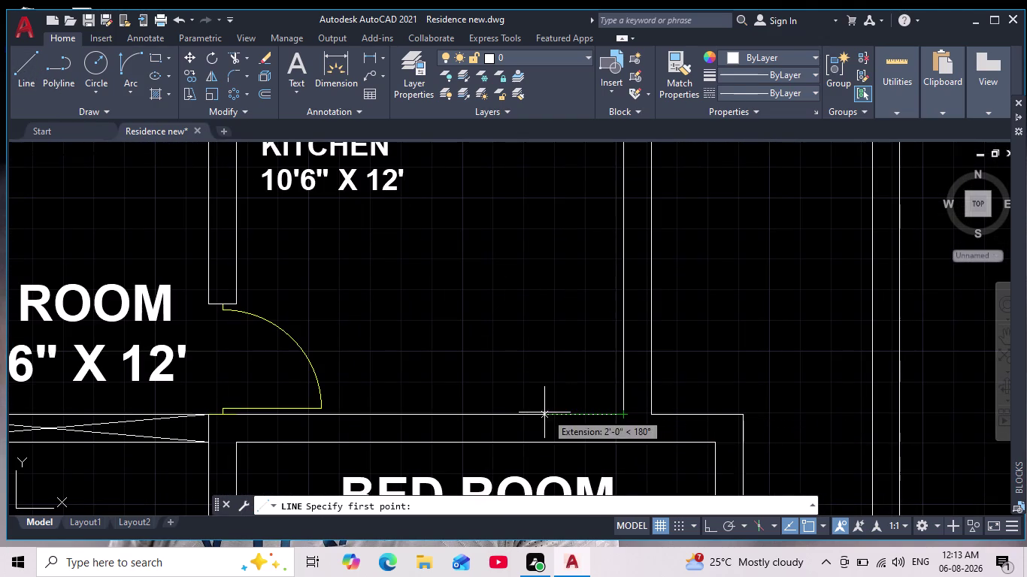
key(2)
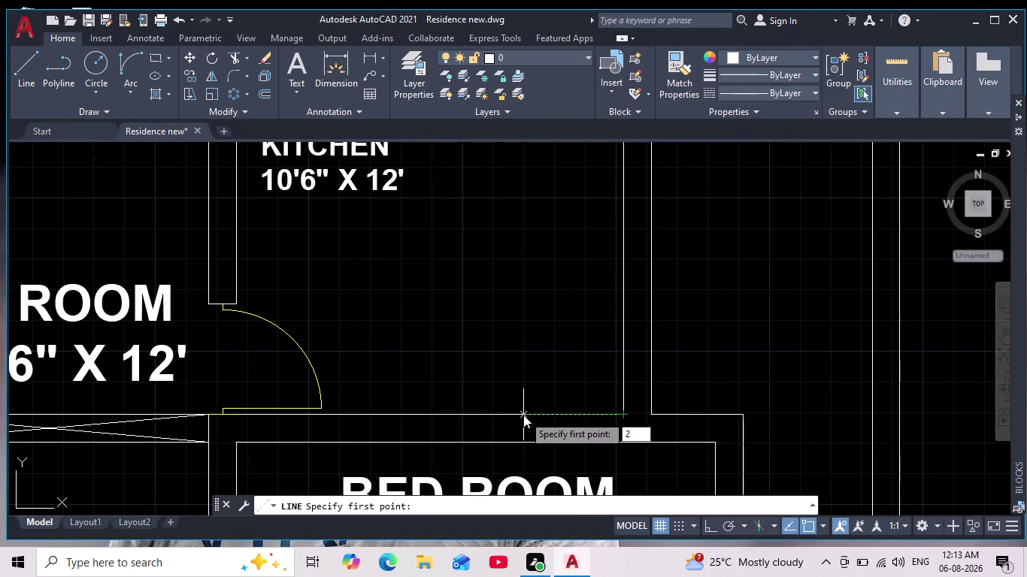
key(BackSpace)
text(3)
text(')
key(Return)
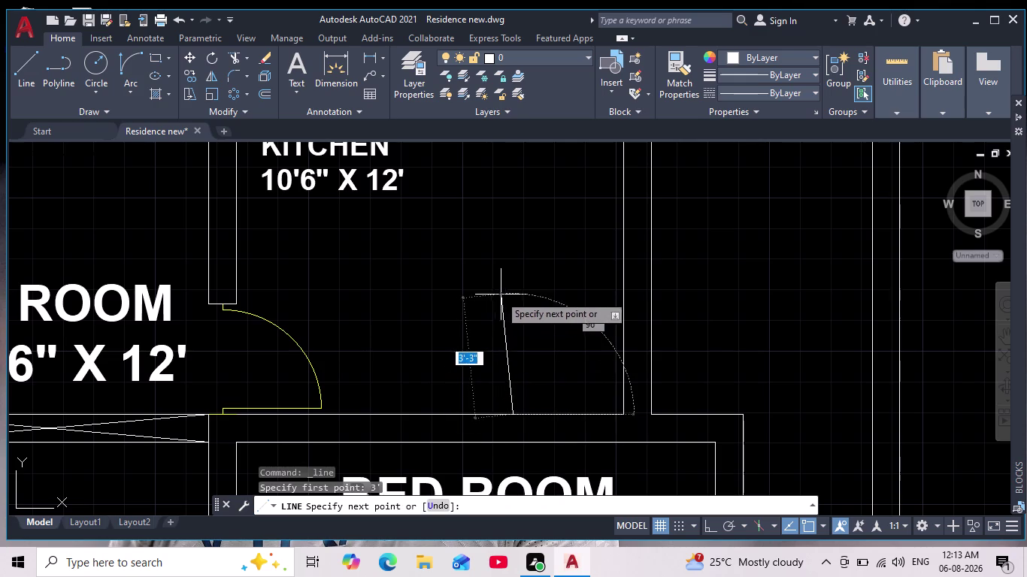
With Ortho on, draw the vertical line up to the horizontal counter line.
click(709, 527)
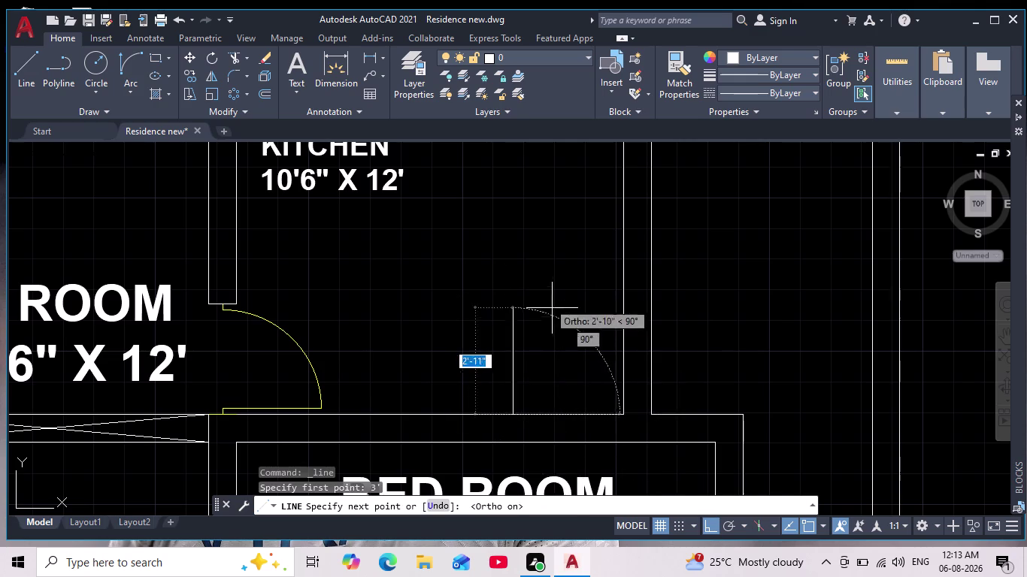
scroll(down, 3)
middle_drag(539, 297, 549, 364)
scroll(up, 3)
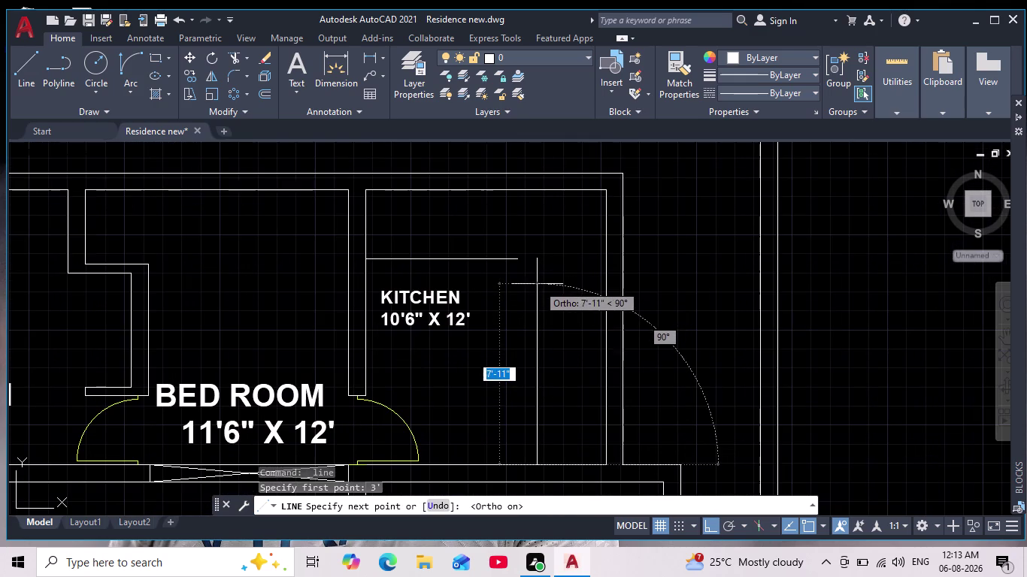
click(537, 259)
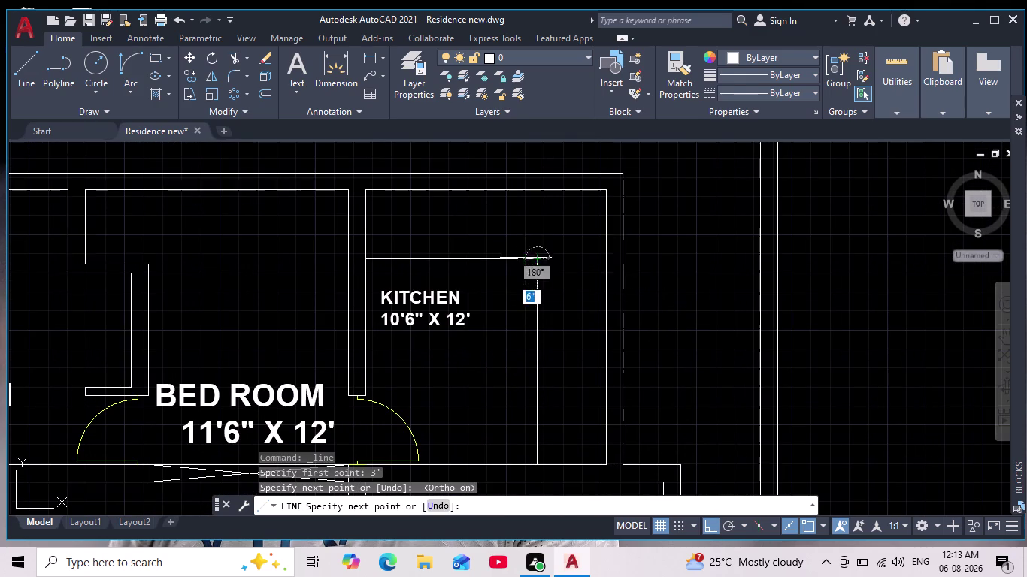
scroll(up, 3)
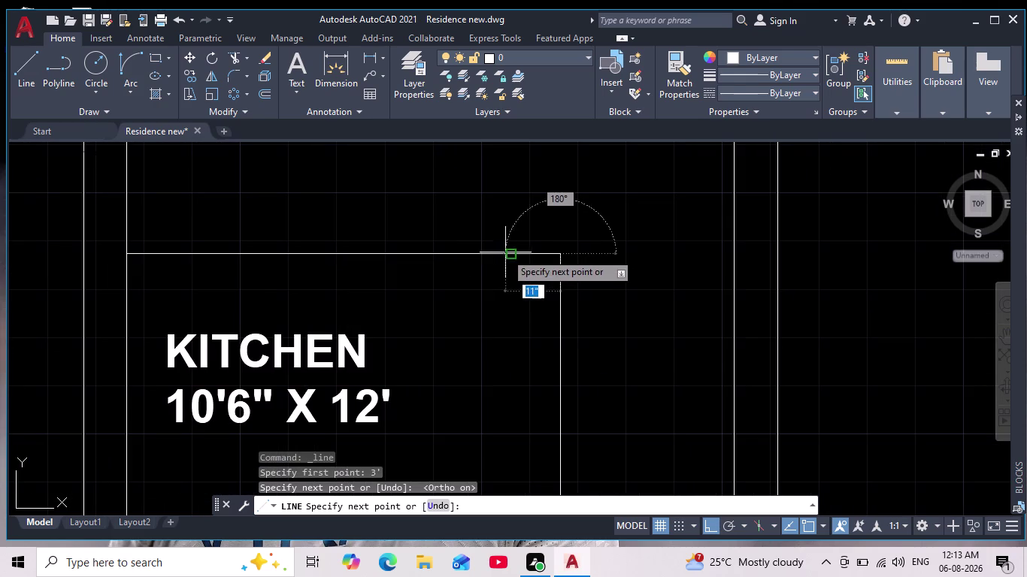
click(508, 253)
key(Escape)
scroll(down, 3)
middle_drag(500, 384, 555, 320)
scroll(down, 3)
scroll(up, 3)
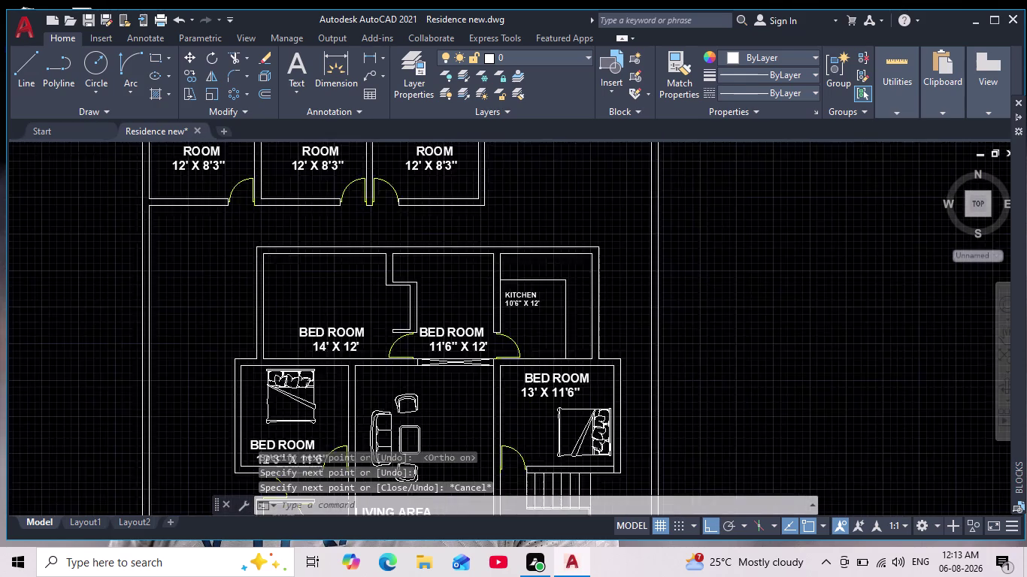
click(507, 285)
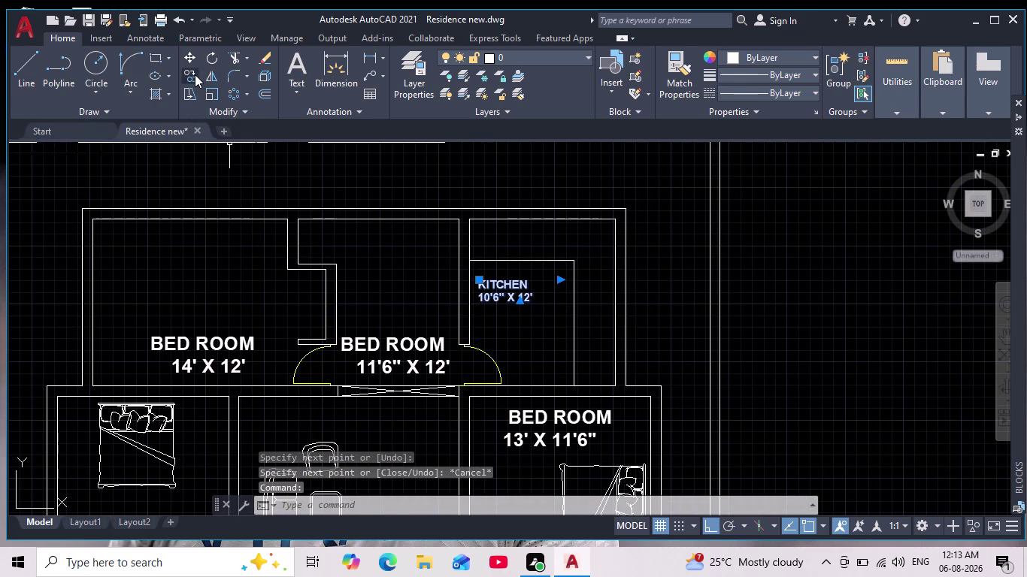
Move the KITCHEN label lower in the kitchen, then open the middle BED ROOM label for editing.
click(191, 54)
click(501, 289)
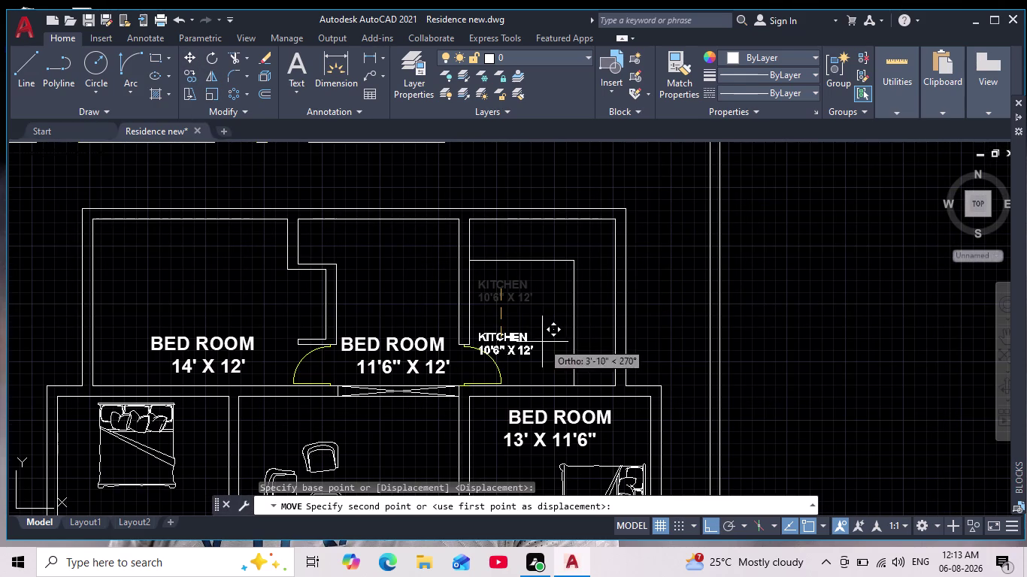
click(710, 529)
scroll(up, 3)
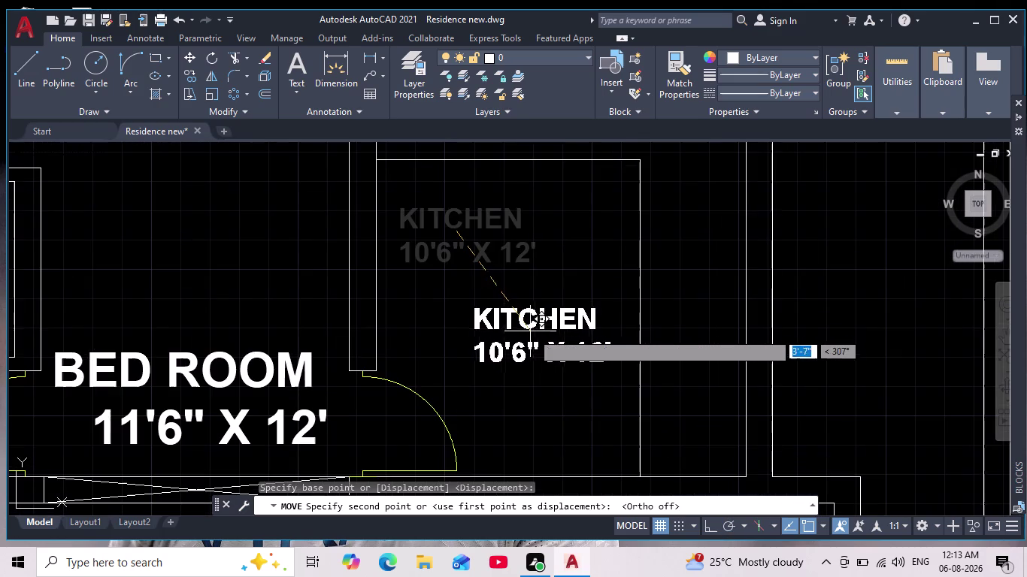
click(535, 335)
scroll(down, 3)
middle_drag(544, 378, 577, 347)
scroll(down, 3)
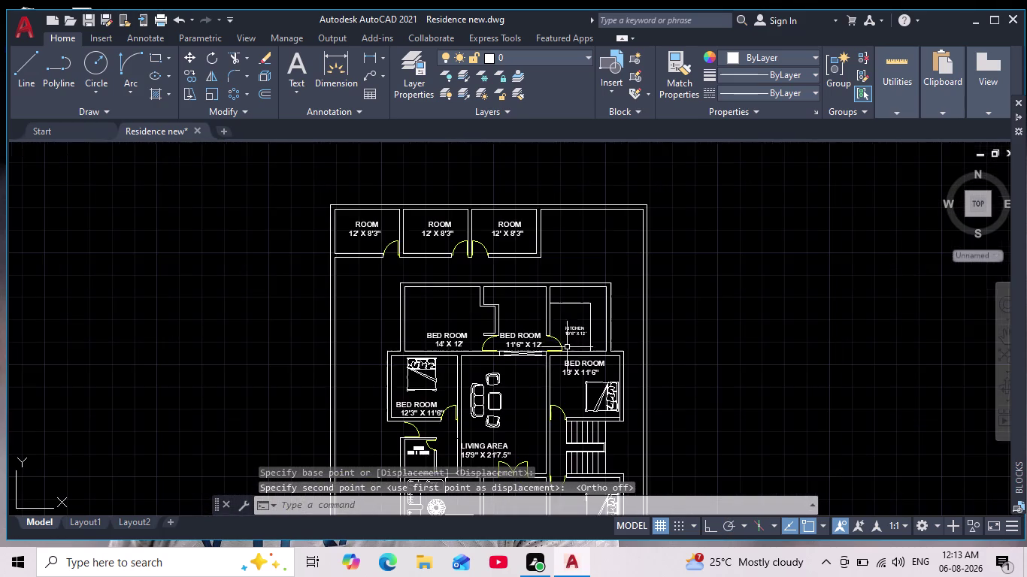
scroll(up, 3)
click(518, 320)
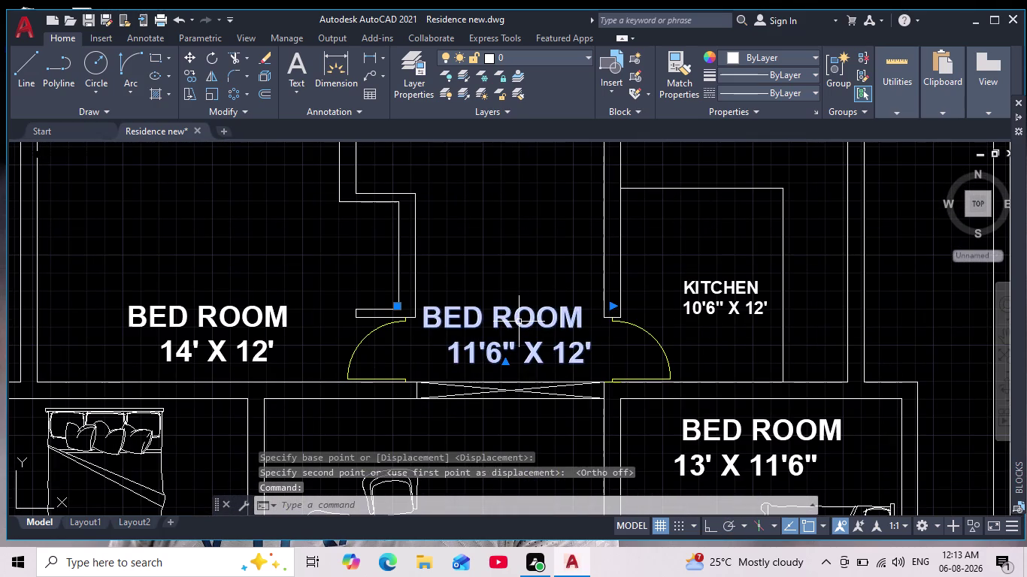
double_click(571, 323)
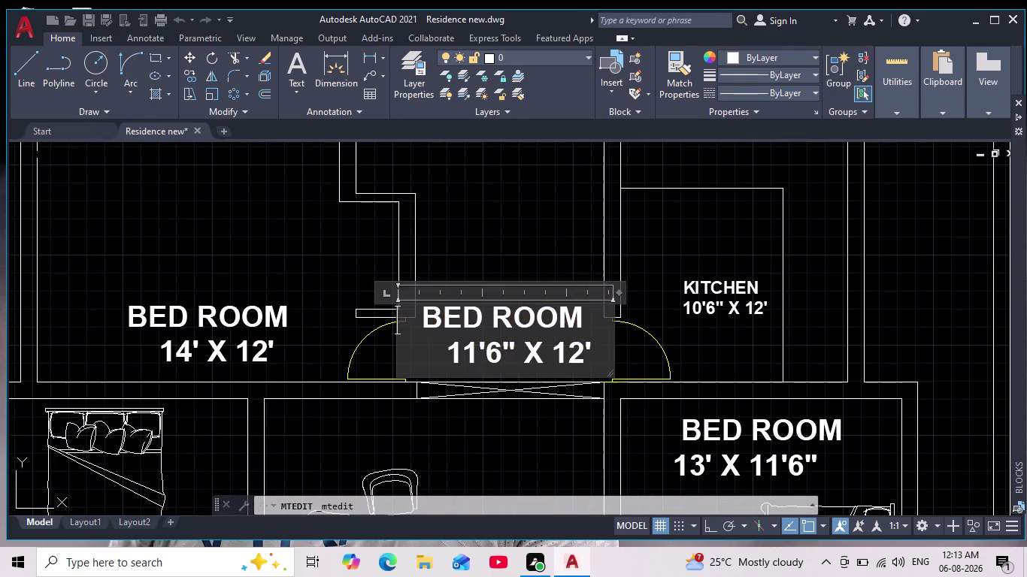
Reword the label to DINING and remove the leading spaces before 11'6" X 12'.
scroll(up, 3)
drag(596, 316, 178, 302)
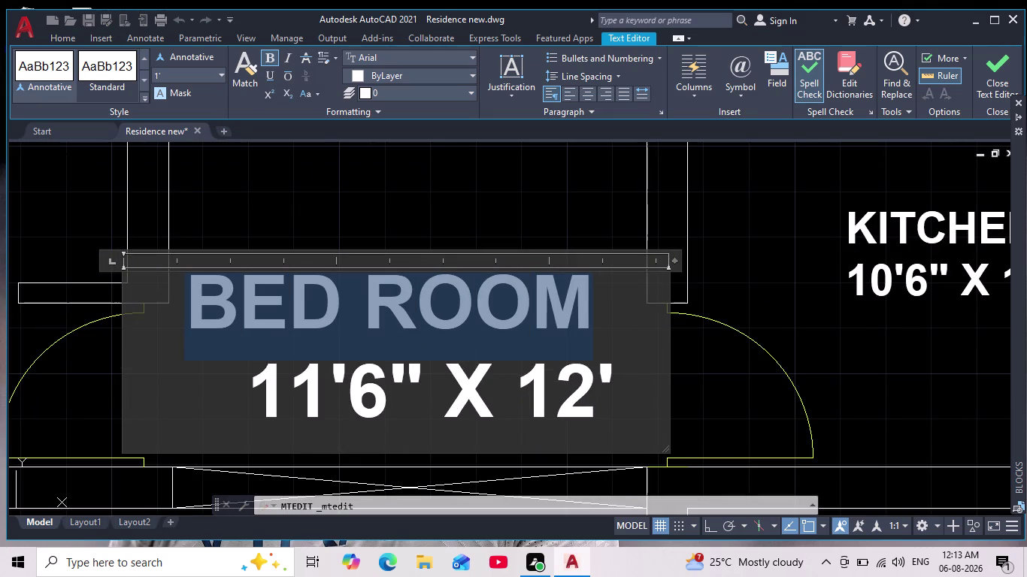
key(BackSpace)
text(DI)
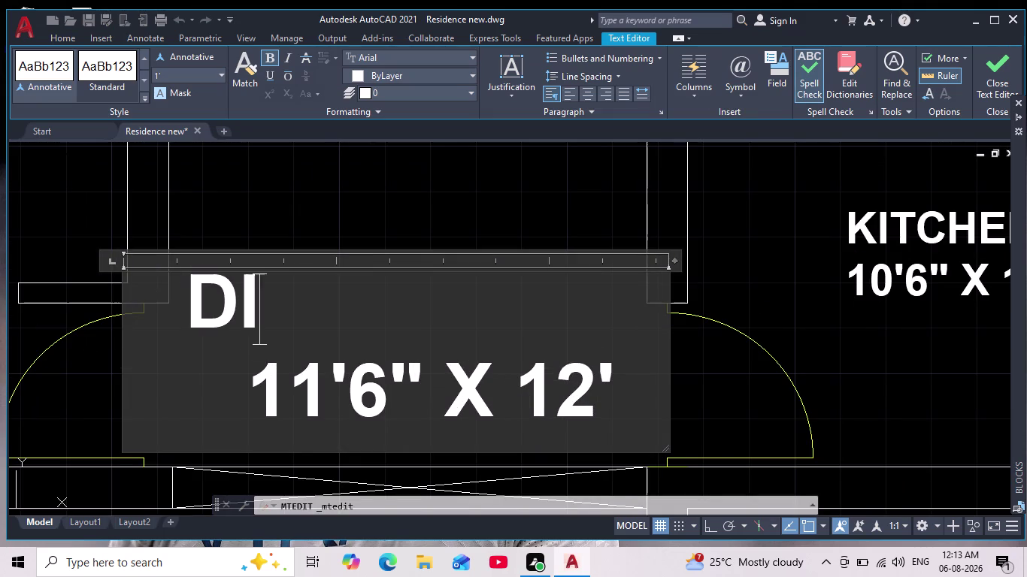
text(NI)
text(NG)
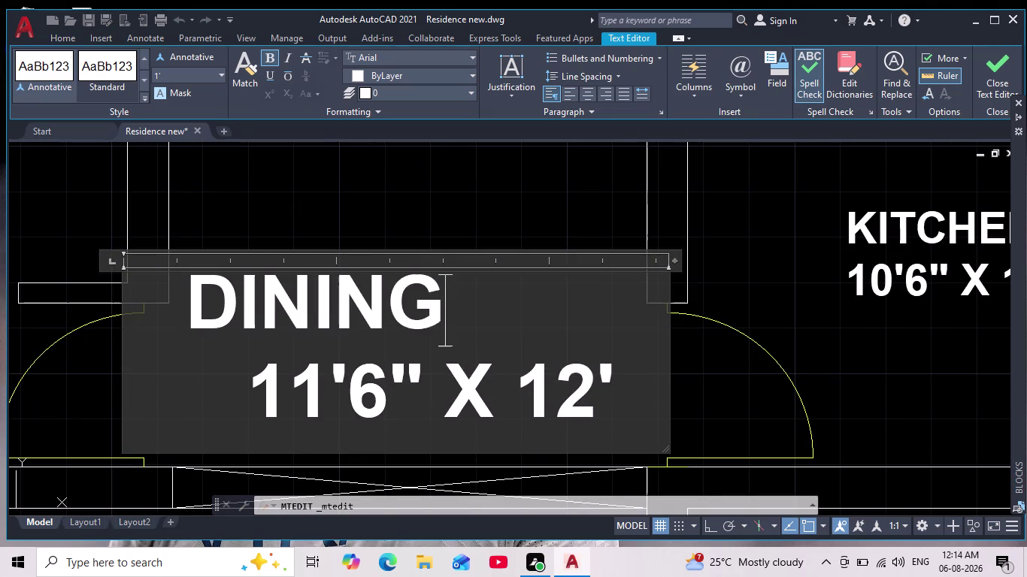
click(240, 397)
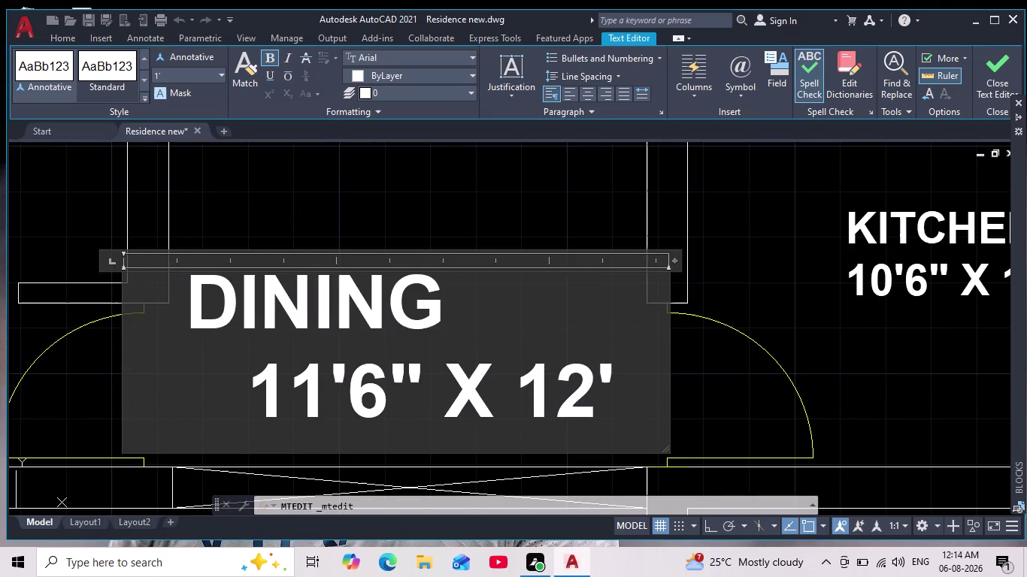
key(BackSpace)
key(BackSpace)
key(BackSpace)
key(BackSpace)
key(BackSpace)
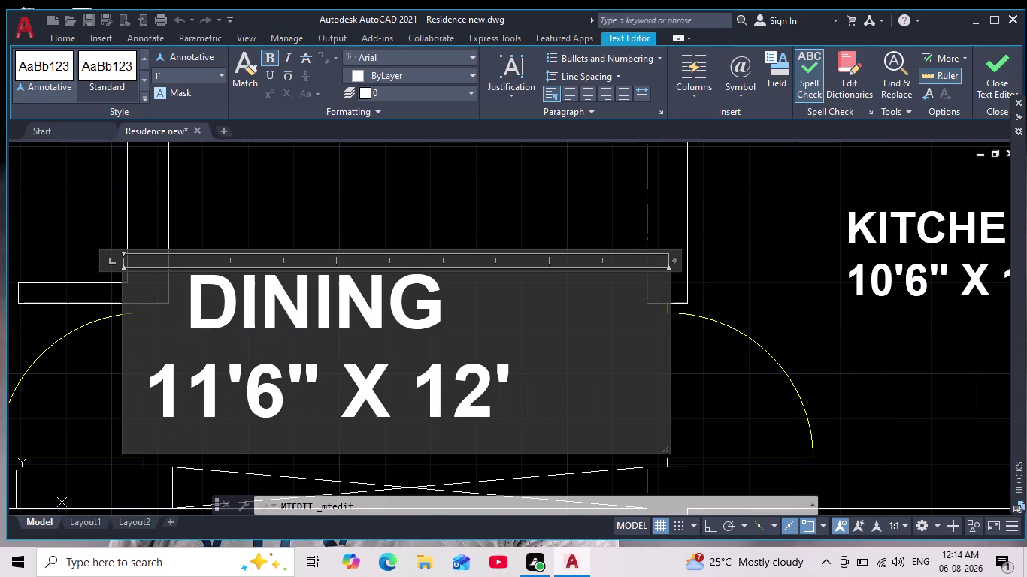
click(408, 181)
Move the Dining label up, clear of the doorway.
scroll(down, 3)
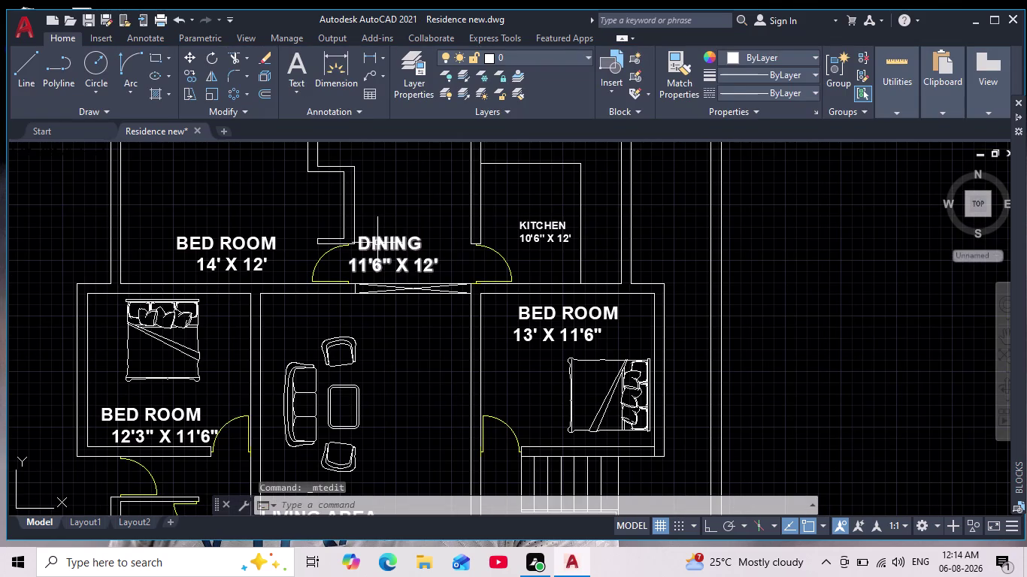
click(383, 245)
scroll(down, 3)
scroll(up, 3)
scroll(down, 3)
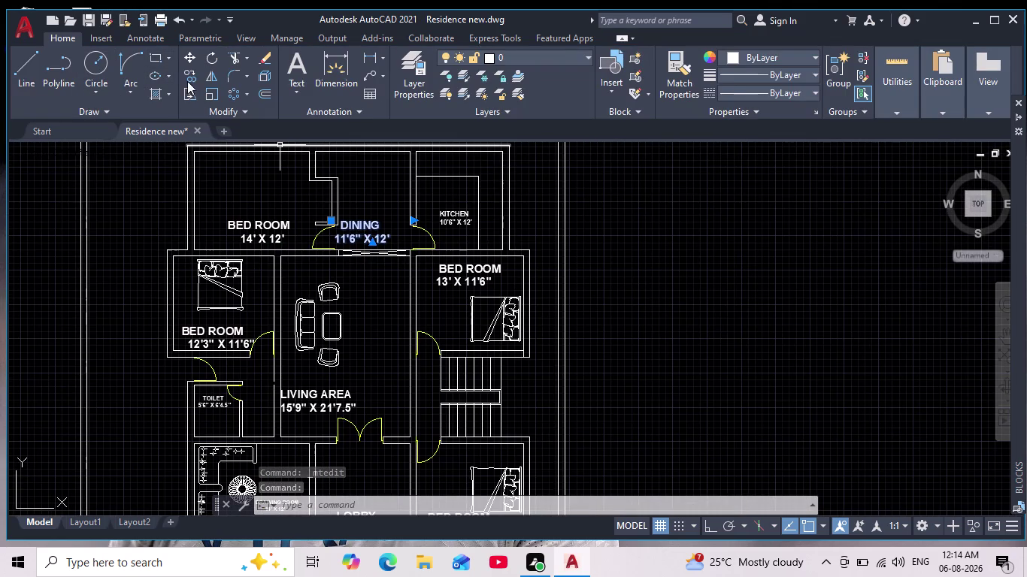
click(191, 58)
click(357, 237)
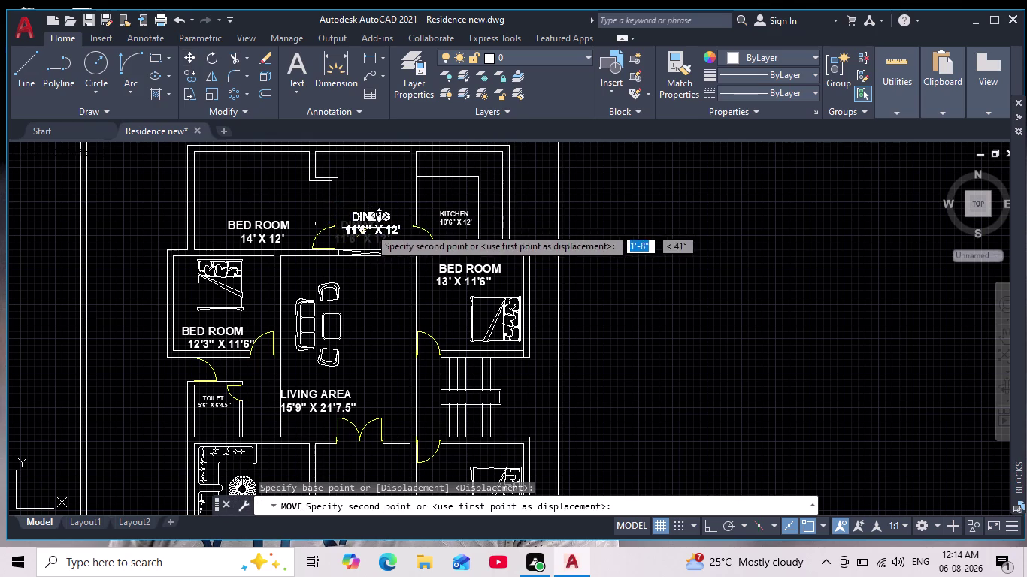
click(366, 229)
scroll(down, 3)
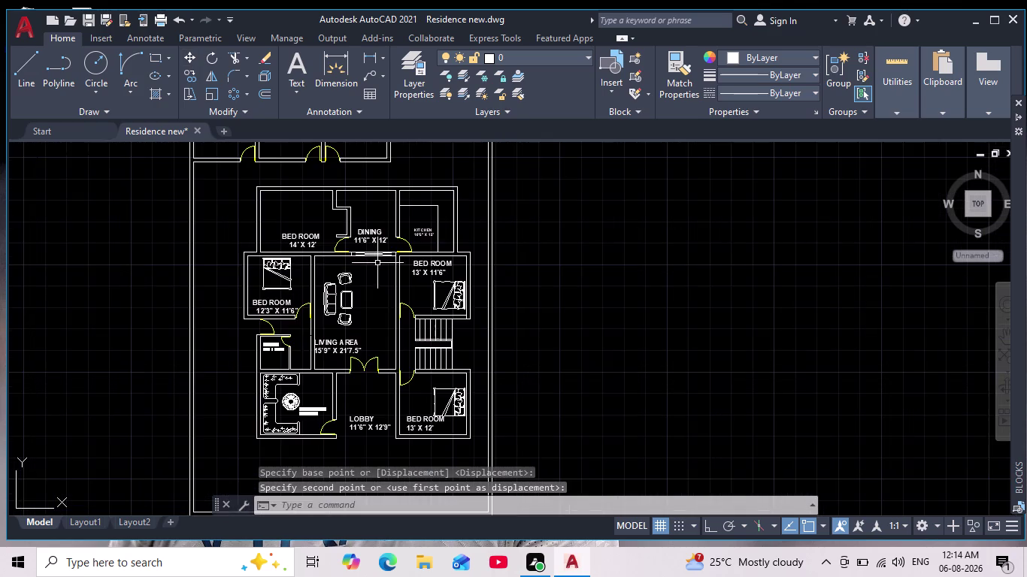
scroll(up, 3)
middle_drag(375, 268, 367, 301)
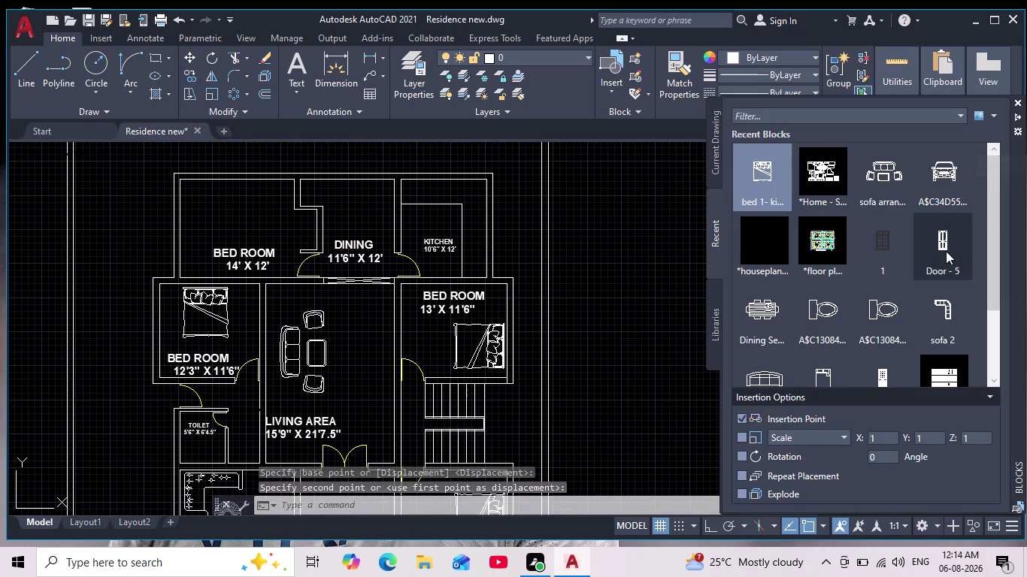
Drag the Dining Set block from Recent Blocks into the dining room.
scroll(down, 3)
drag(760, 236, 342, 319)
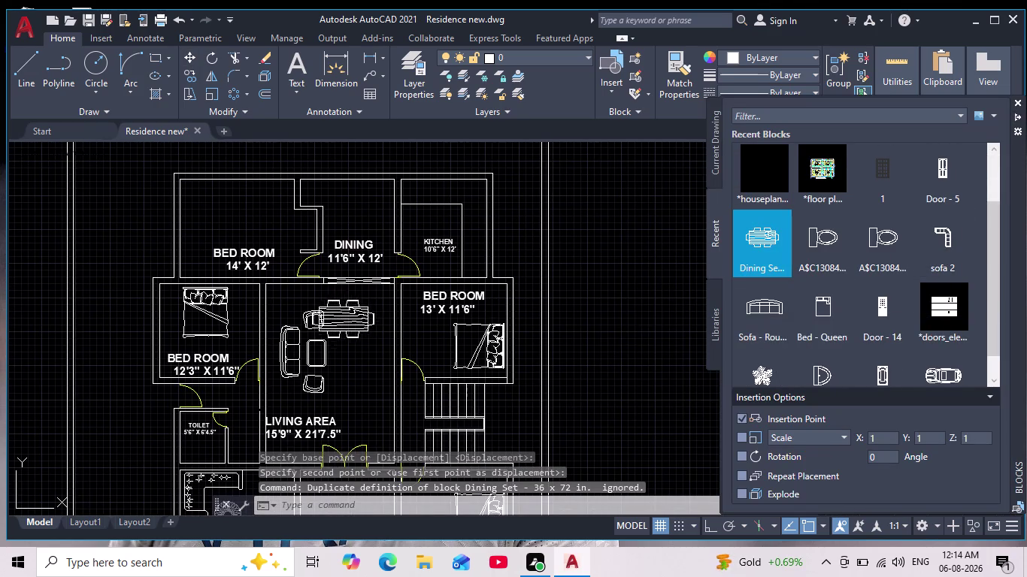
drag(343, 320, 357, 219)
scroll(up, 3)
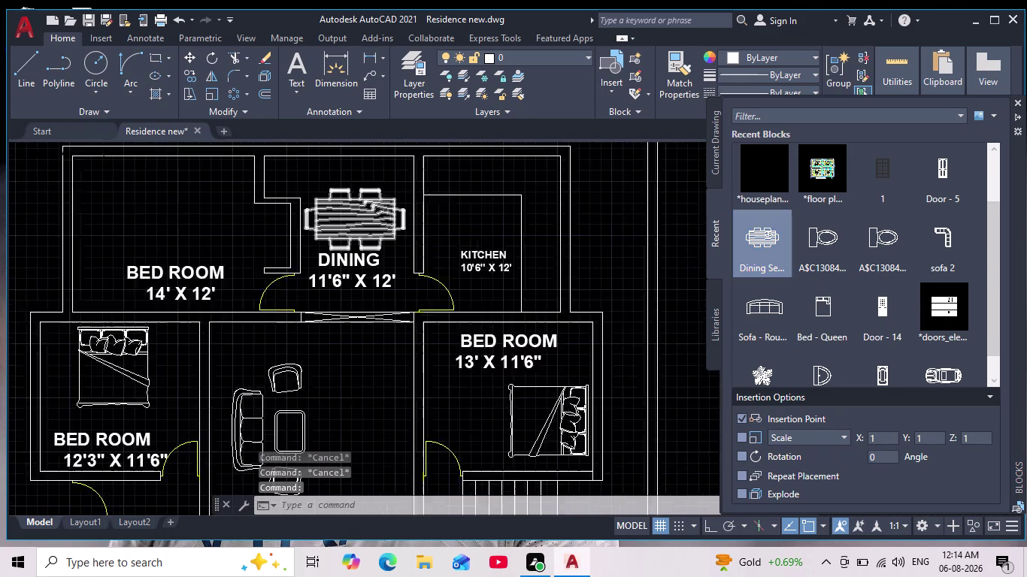
key(Escape)
Scale the dining set down so it fits above the dining room label.
click(366, 198)
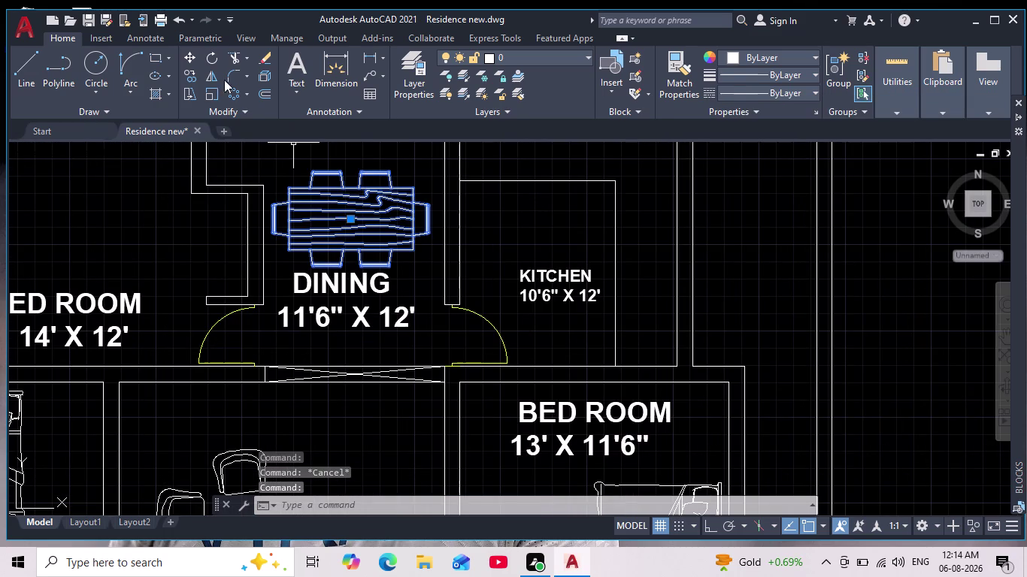
click(208, 91)
click(352, 219)
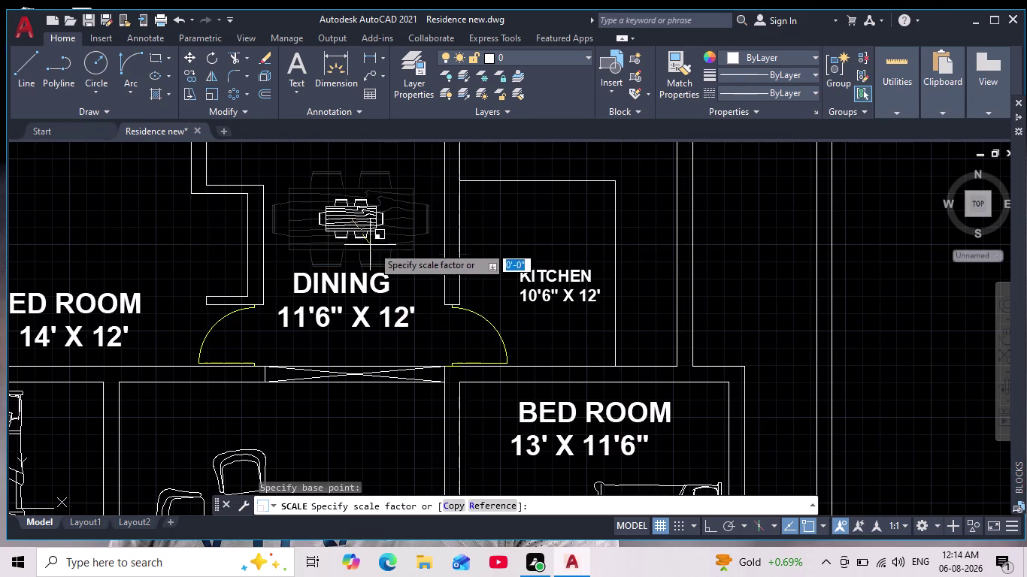
click(388, 259)
scroll(down, 3)
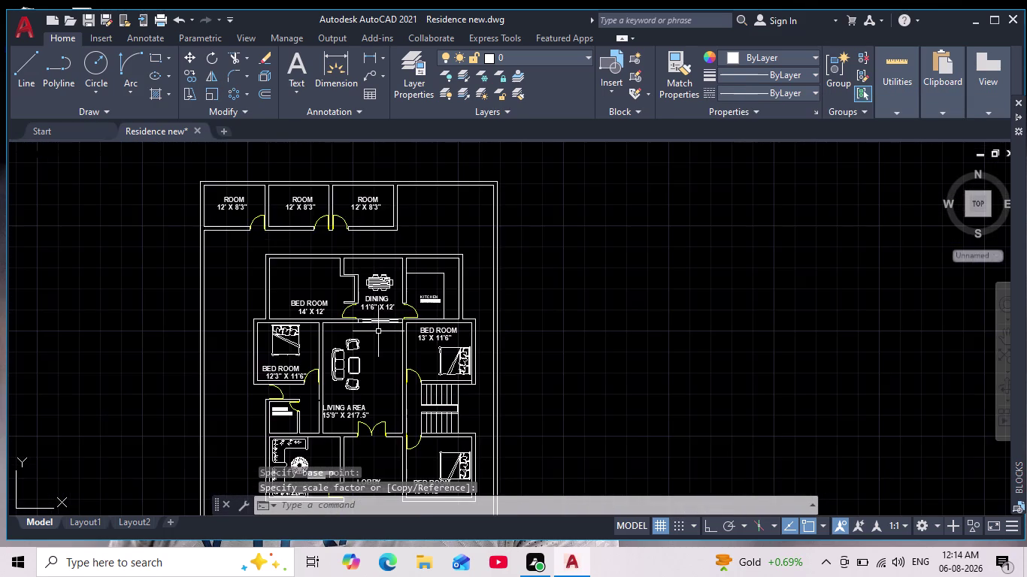
scroll(up, 3)
key(Escape)
key(Escape)
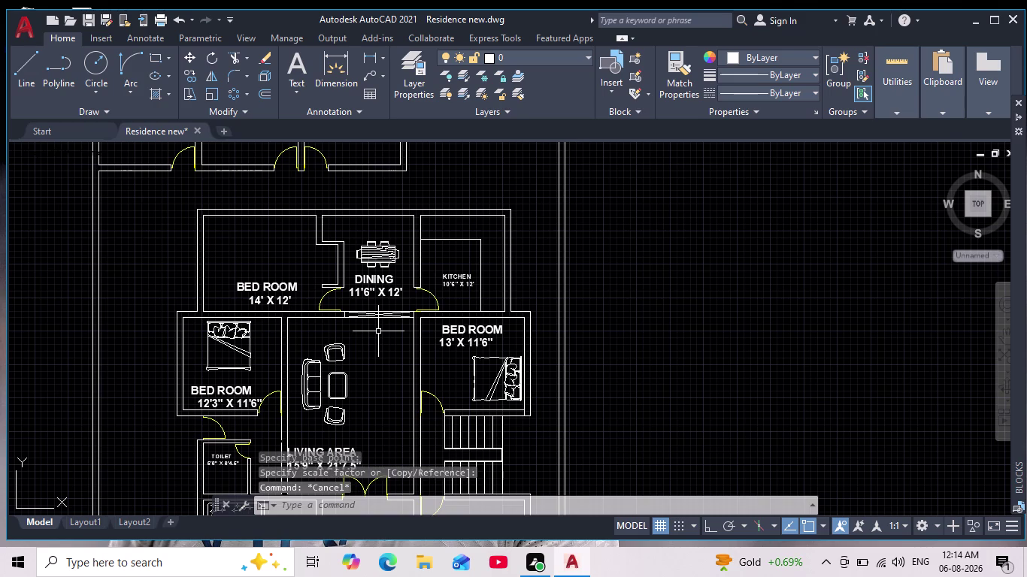
middle_drag(383, 327, 410, 331)
scroll(up, 3)
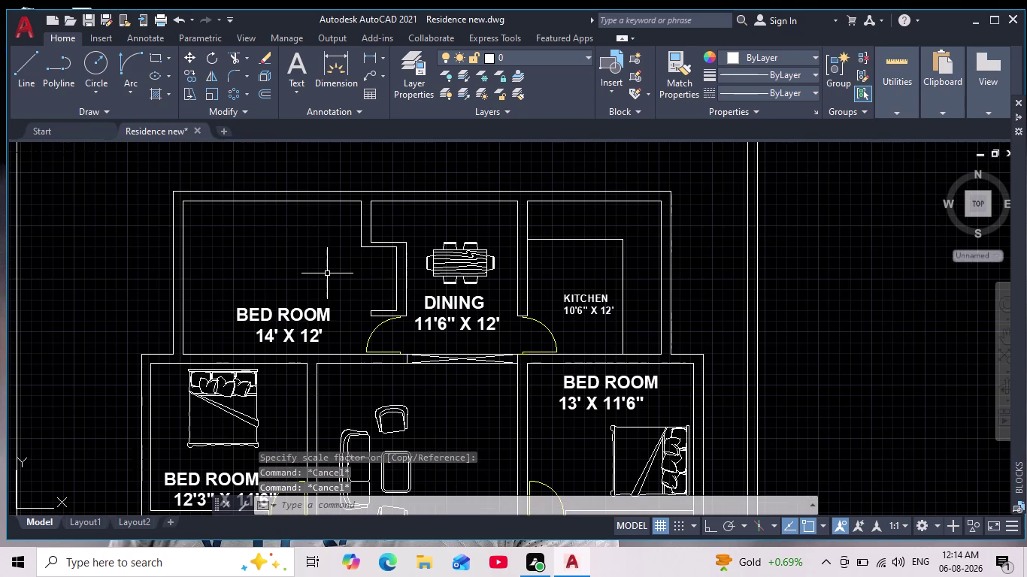
scroll(up, 3)
middle_drag(342, 268, 350, 290)
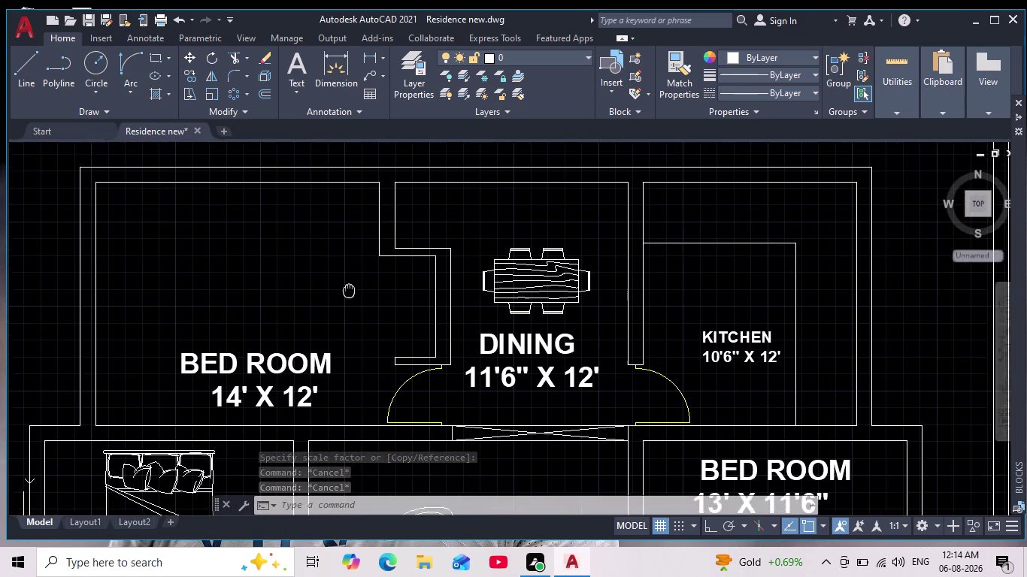
middle_drag(350, 290, 349, 316)
scroll(down, 3)
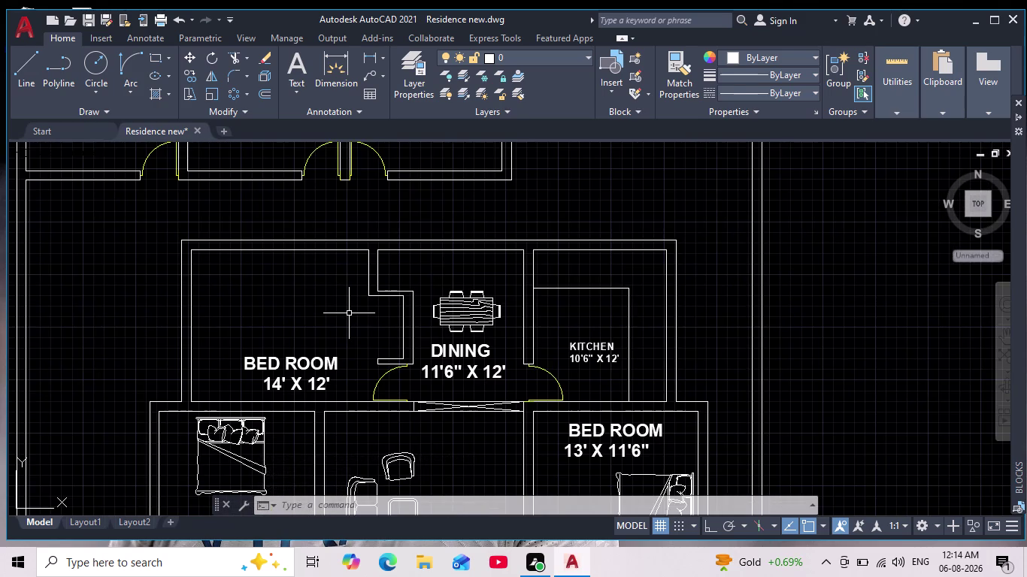
scroll(down, 3)
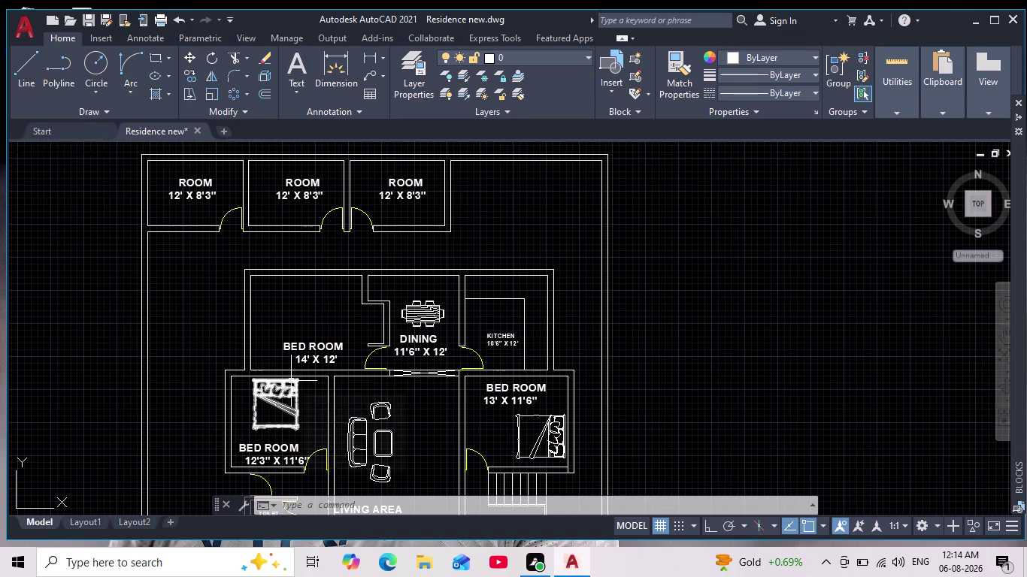
scroll(up, 3)
Copy the double bed into the upper-left corner of the 14' X 12' bedroom.
click(251, 399)
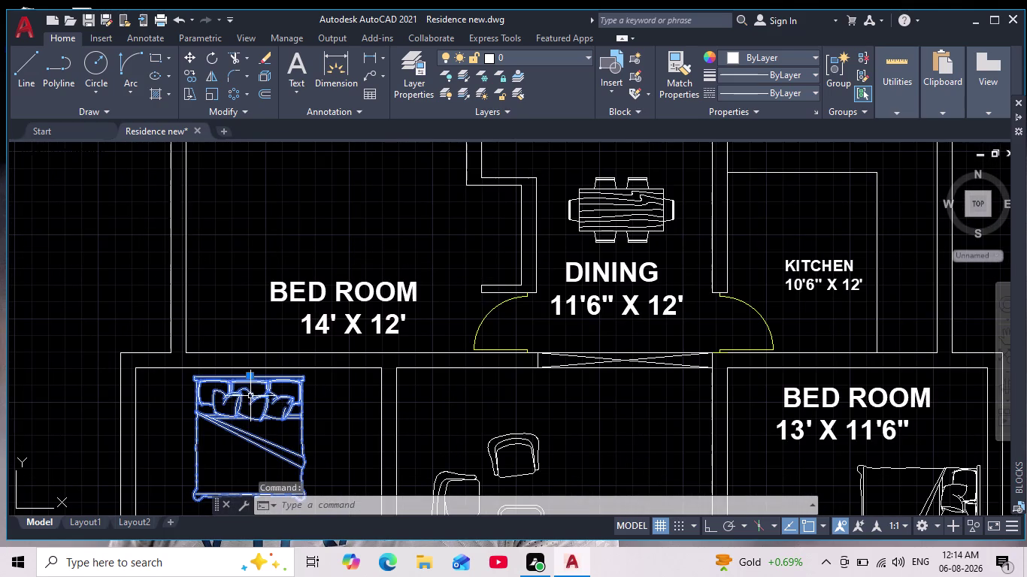
click(190, 71)
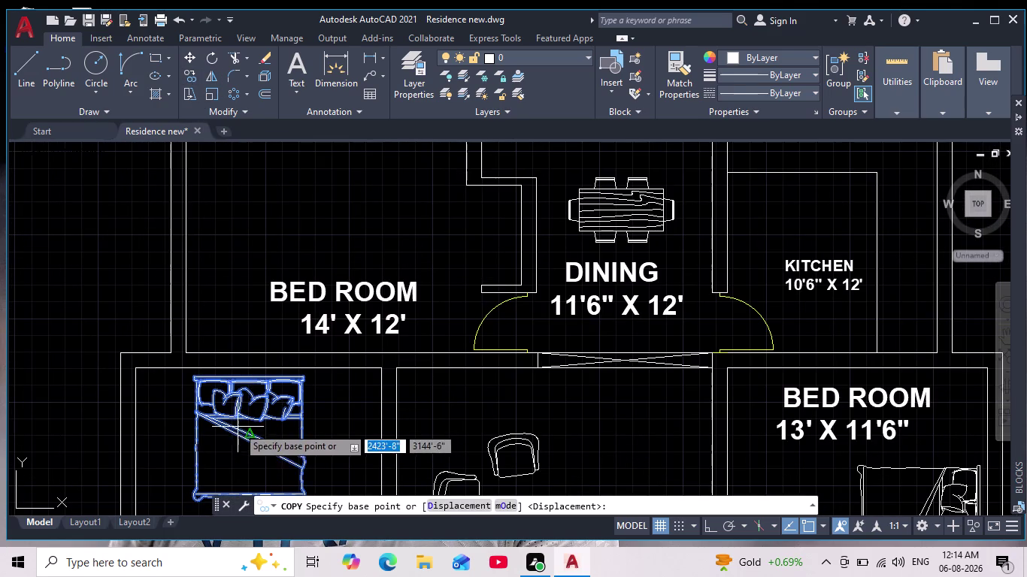
drag(242, 418, 249, 412)
middle_drag(321, 263, 296, 385)
scroll(up, 3)
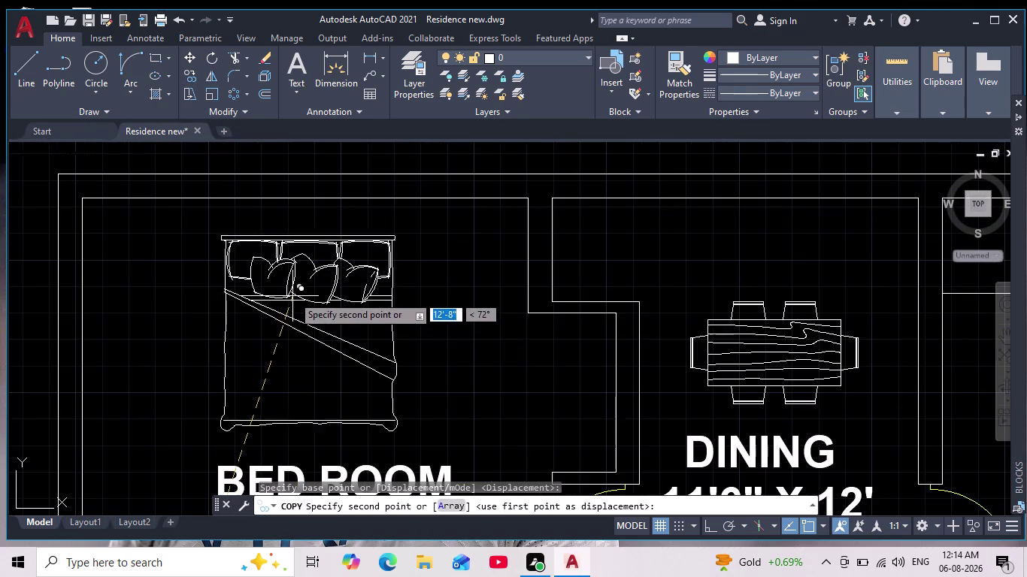
click(286, 270)
scroll(down, 3)
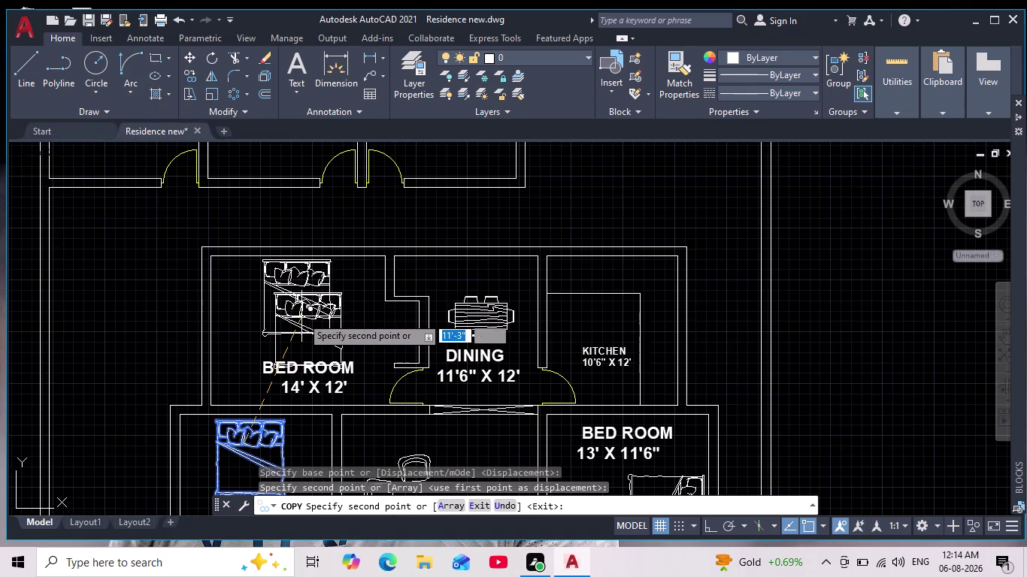
key(Escape)
scroll(down, 3)
middle_drag(336, 325, 296, 296)
scroll(down, 3)
middle_drag(348, 343, 321, 318)
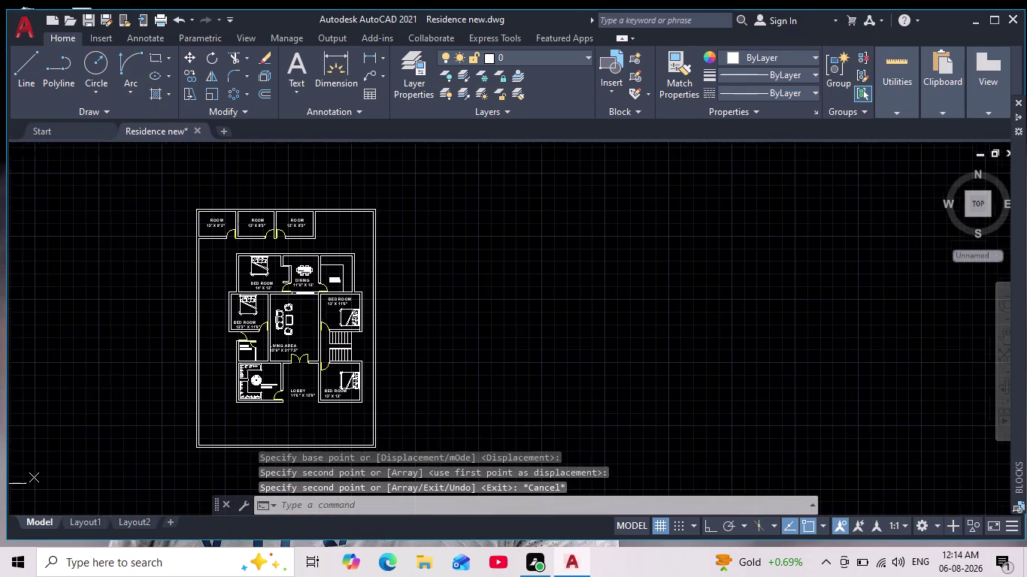
middle_drag(321, 318, 321, 315)
scroll(up, 3)
middle_drag(331, 330, 398, 344)
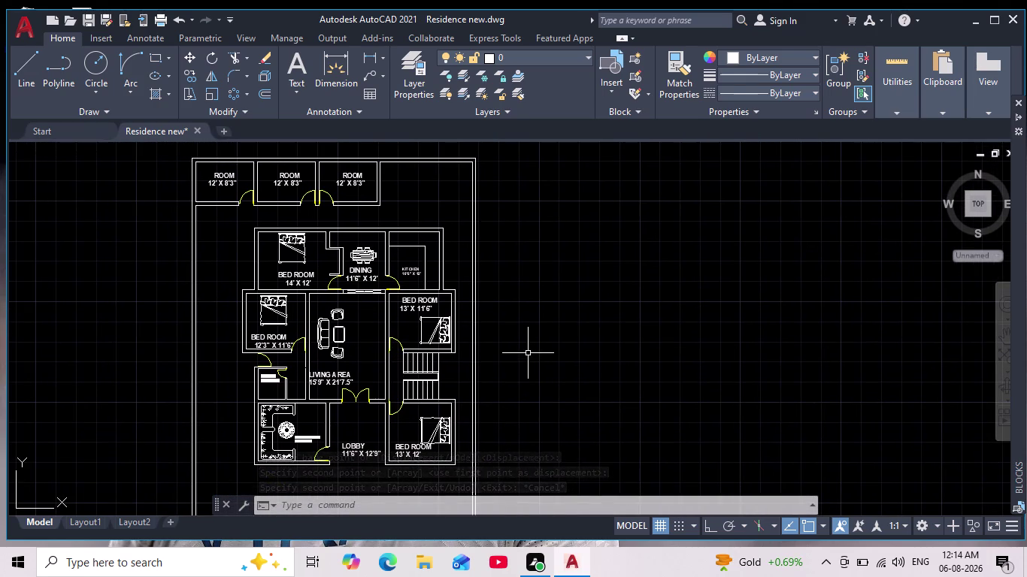
Select the four beds, the dining set, sofa set and drawing room round table.
click(301, 234)
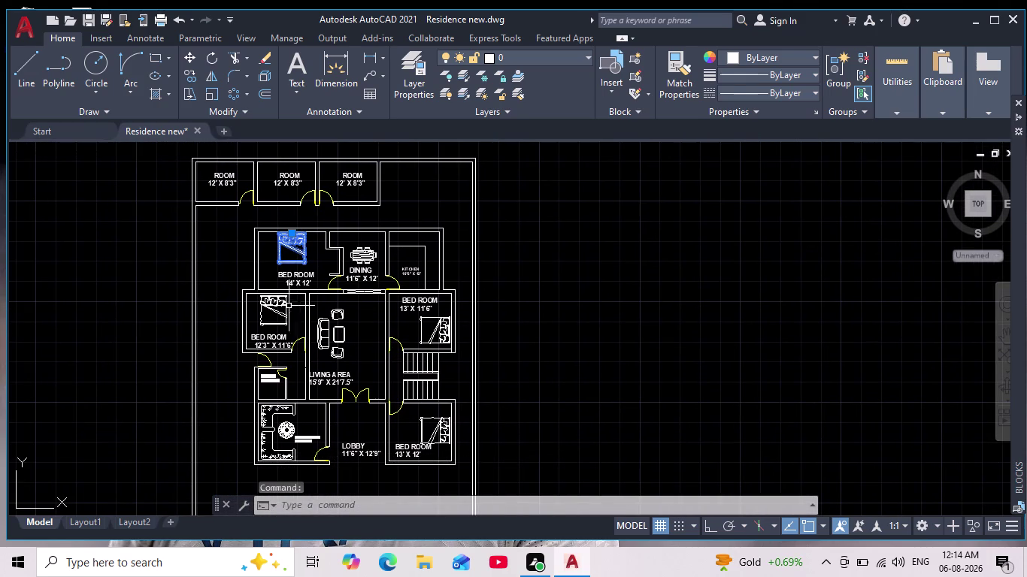
click(270, 305)
click(440, 329)
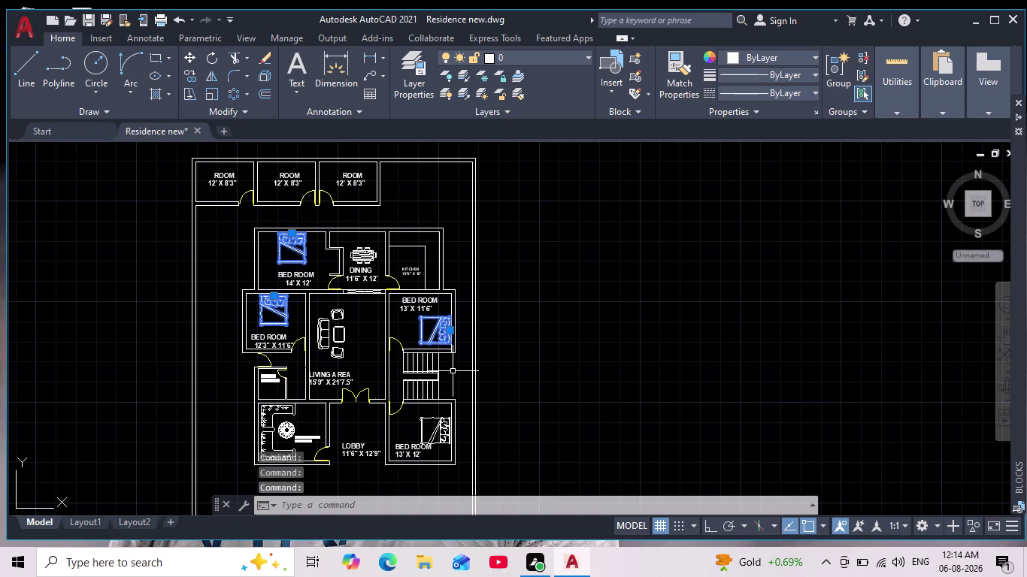
click(443, 431)
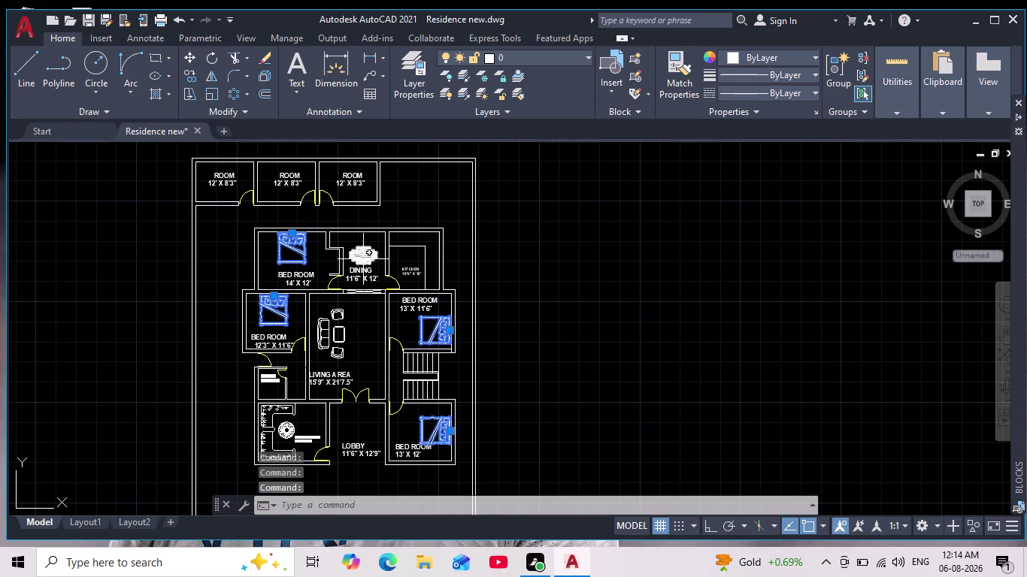
click(364, 259)
scroll(up, 3)
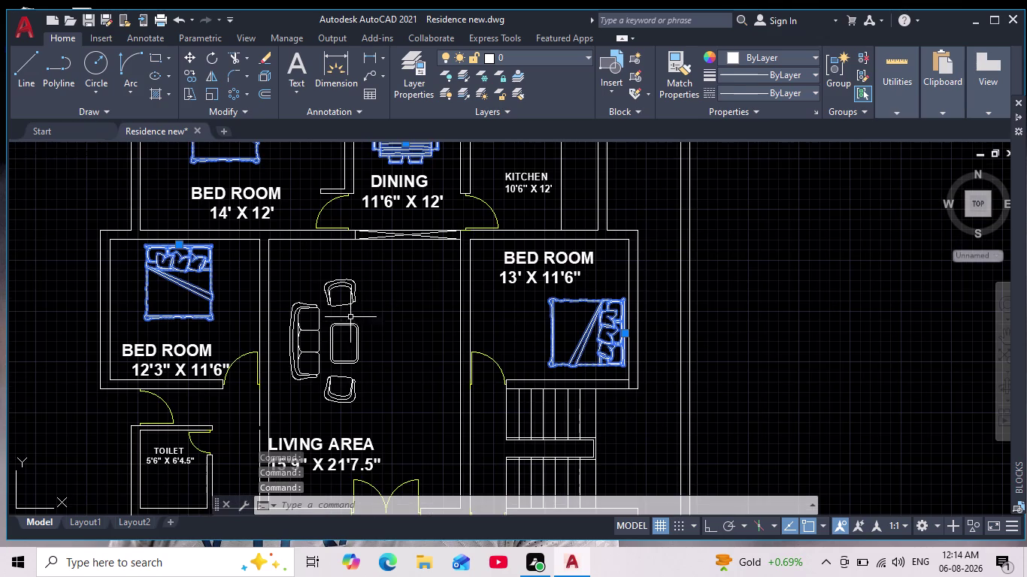
click(298, 312)
scroll(down, 3)
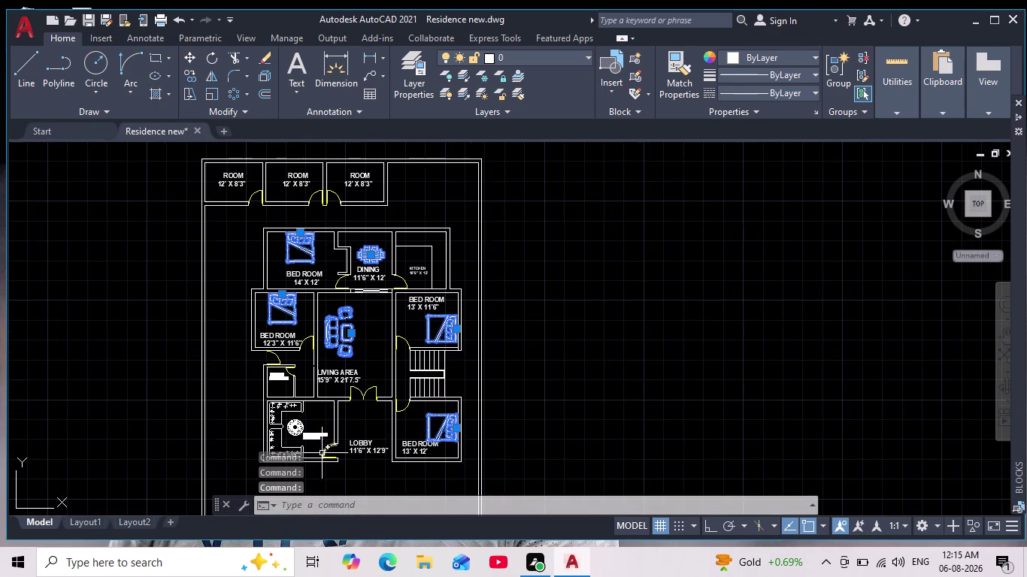
scroll(up, 3)
scroll(up, 3)
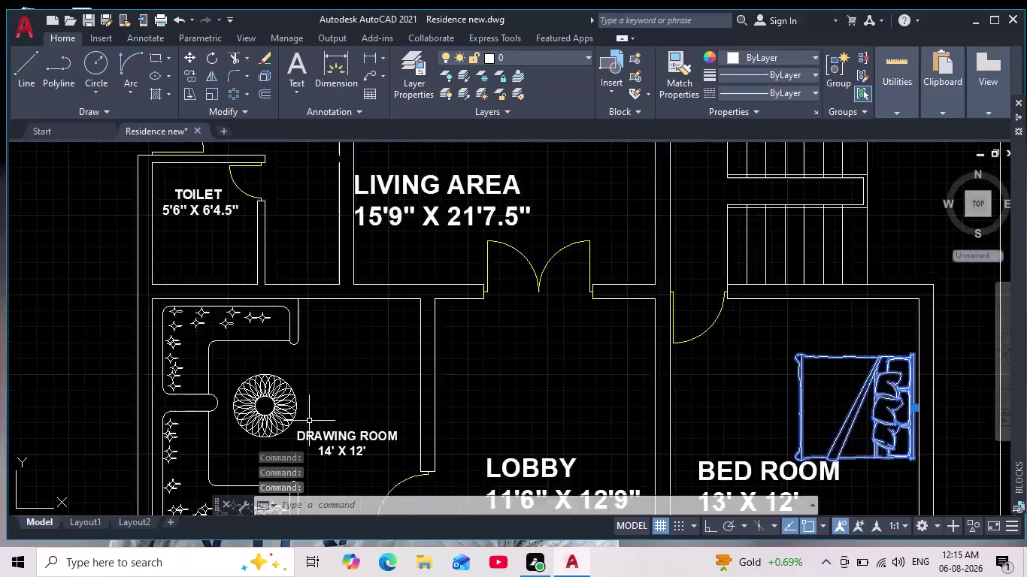
scroll(up, 3)
drag(299, 373, 286, 387)
Put the selected furniture blocks on the 'furniture' layer and deselect.
click(222, 424)
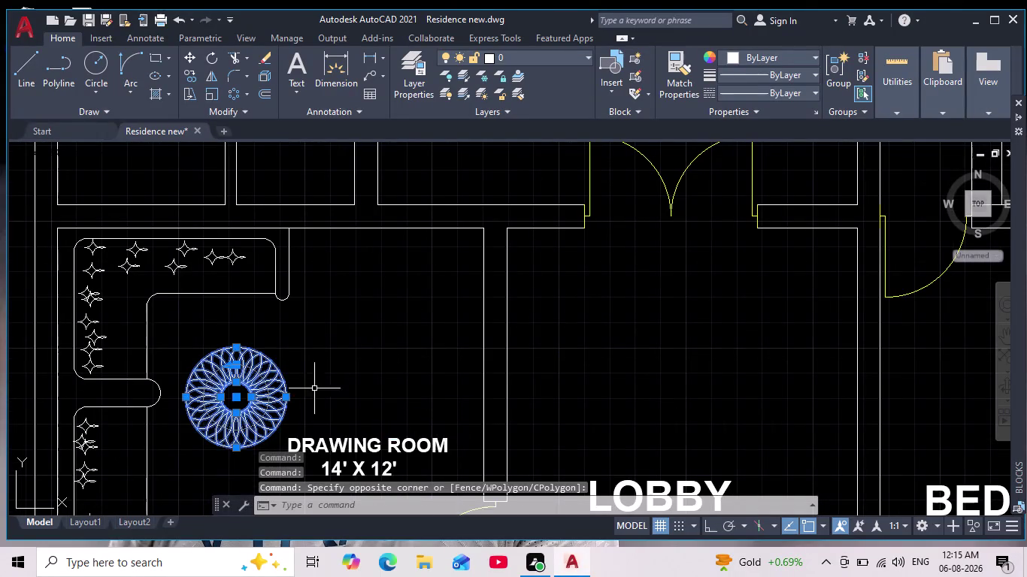
scroll(down, 3)
middle_drag(343, 367, 344, 387)
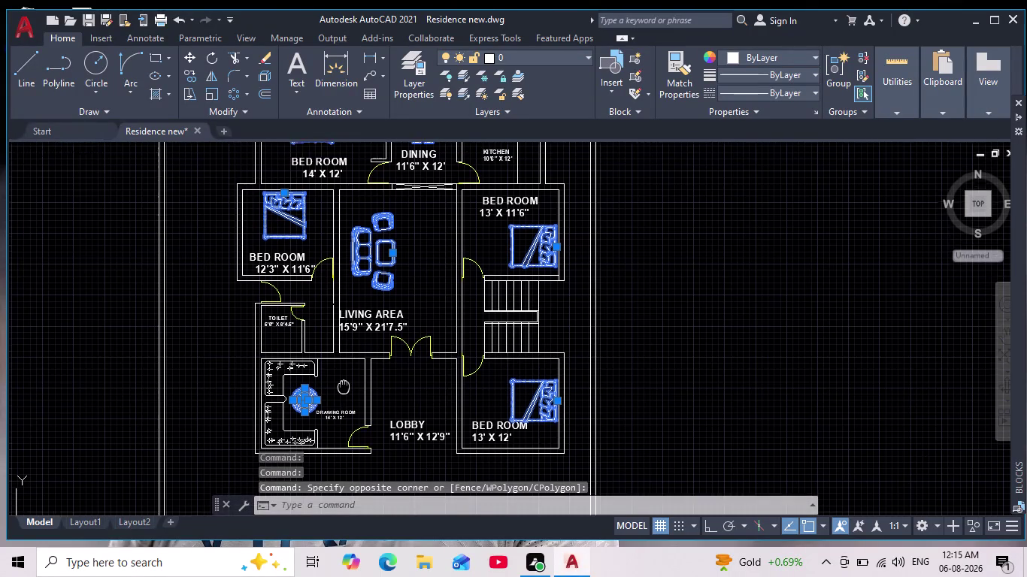
middle_drag(344, 387, 341, 422)
scroll(down, 3)
scroll(up, 3)
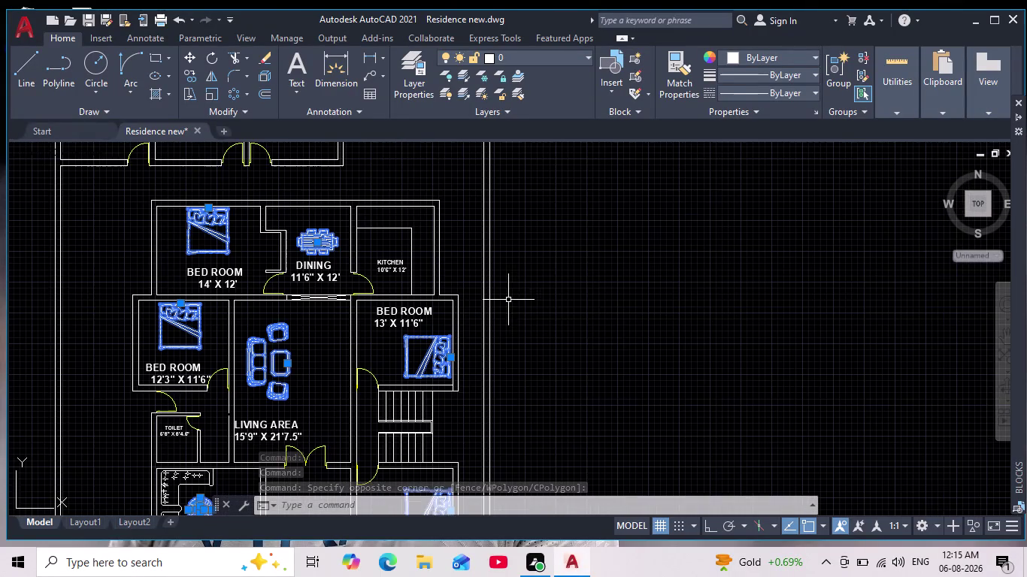
middle_drag(532, 311, 542, 315)
click(578, 53)
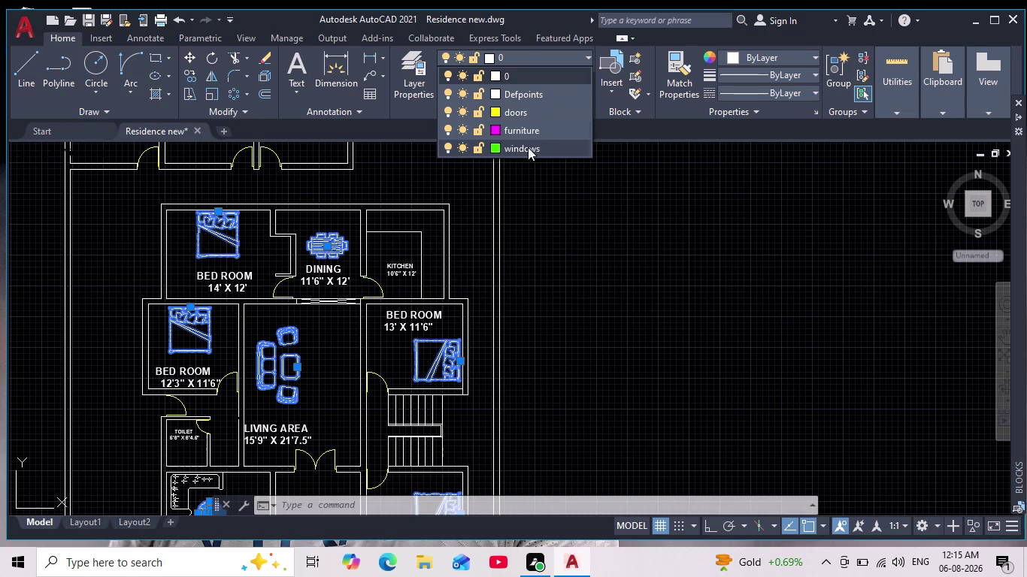
click(533, 132)
key(Escape)
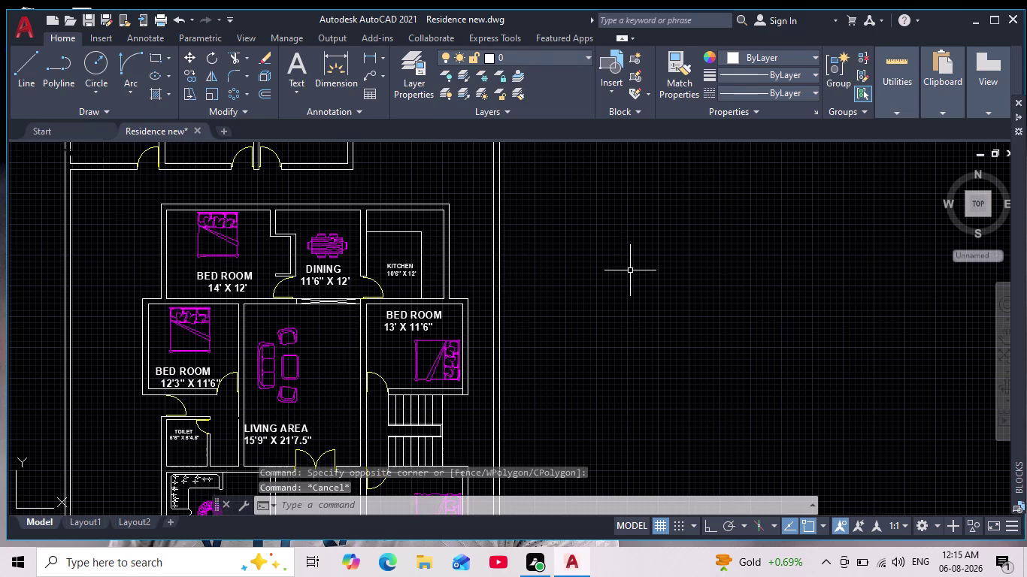
Pan and zoom around the plan to review the furnished rooms.
scroll(down, 3)
scroll(up, 3)
middle_drag(630, 307, 598, 358)
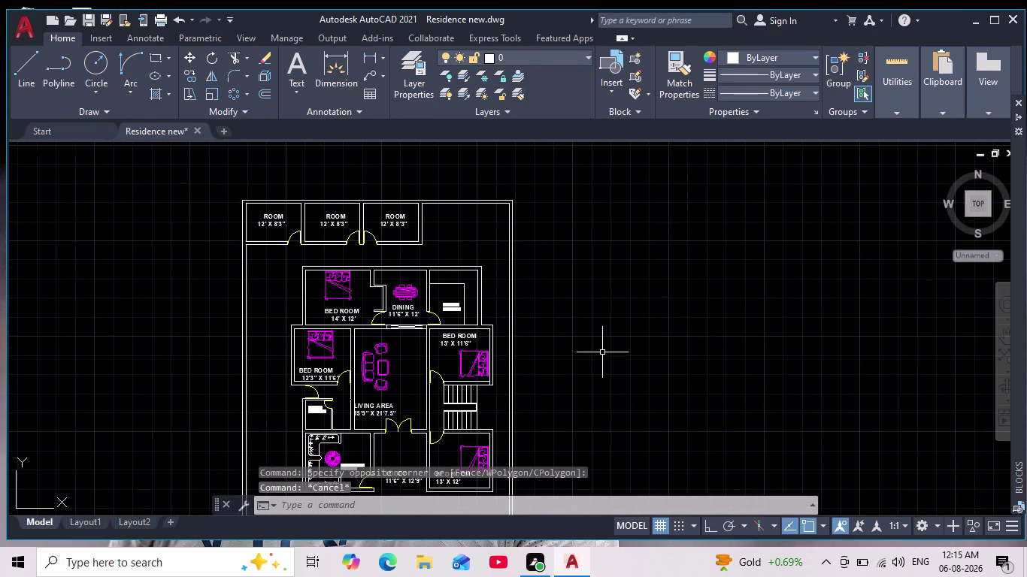
scroll(up, 3)
middle_drag(603, 352, 645, 298)
scroll(down, 3)
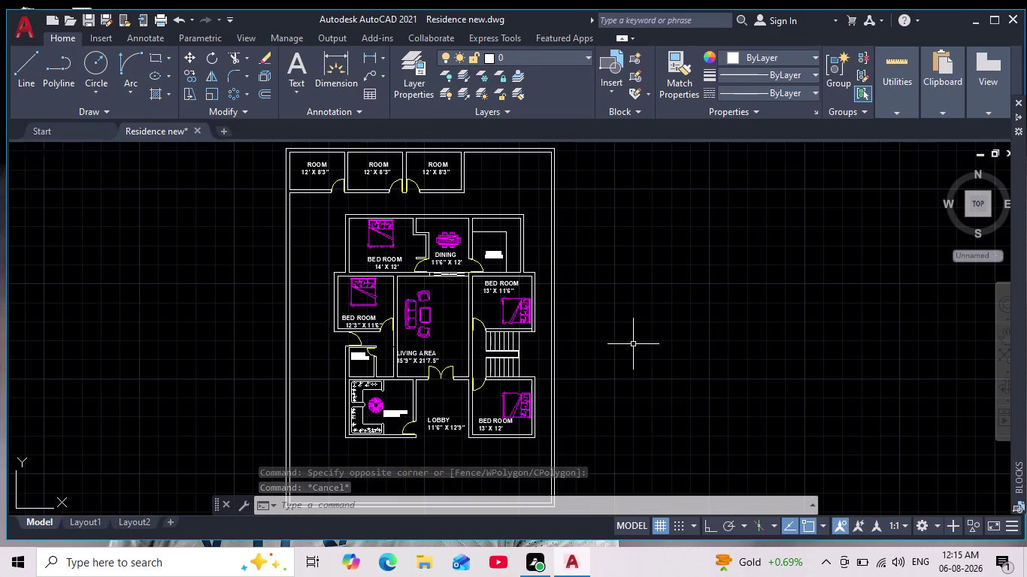
middle_drag(630, 357, 632, 383)
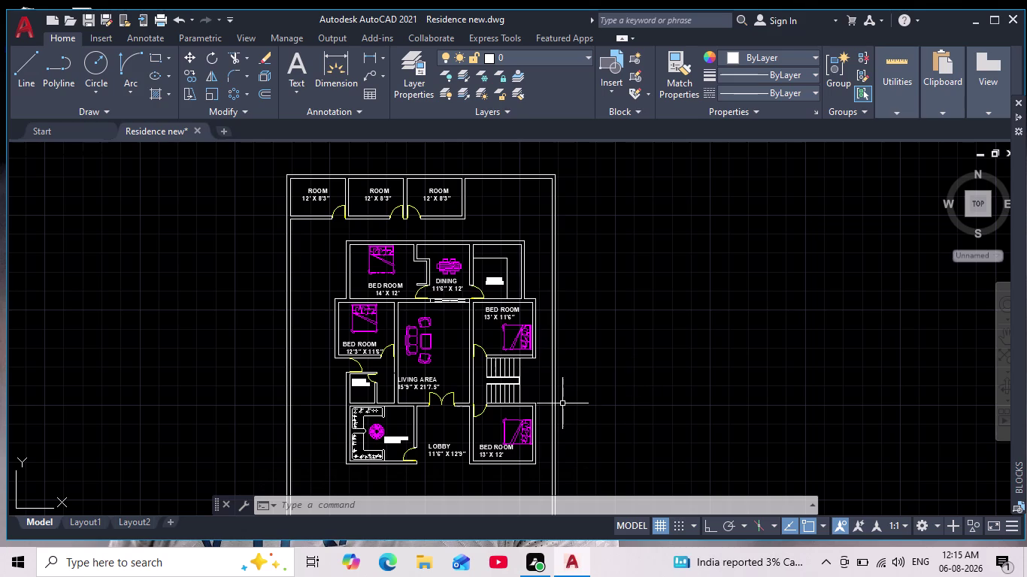
middle_drag(562, 403, 585, 344)
scroll(down, 3)
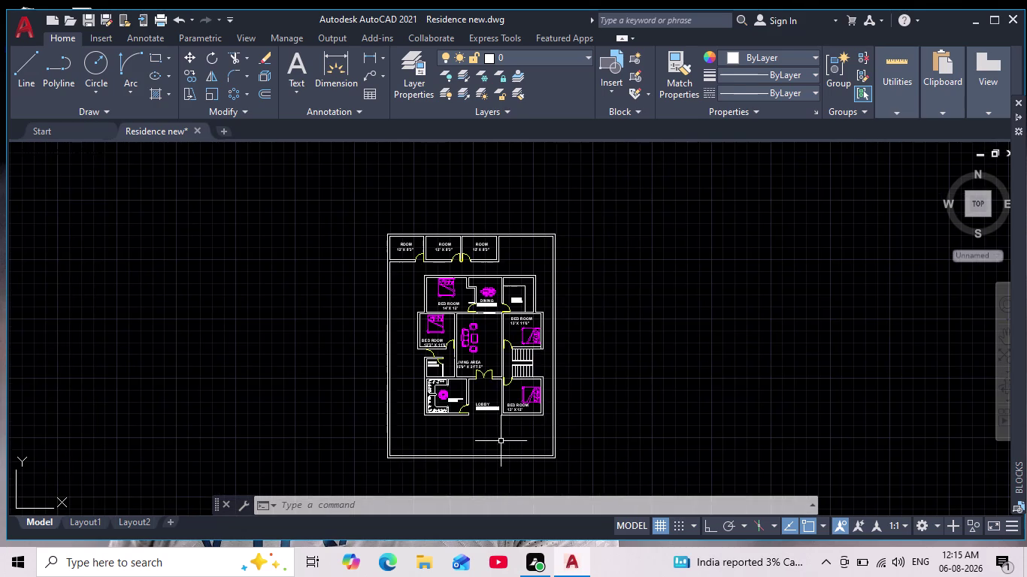
scroll(up, 3)
middle_drag(499, 445, 475, 476)
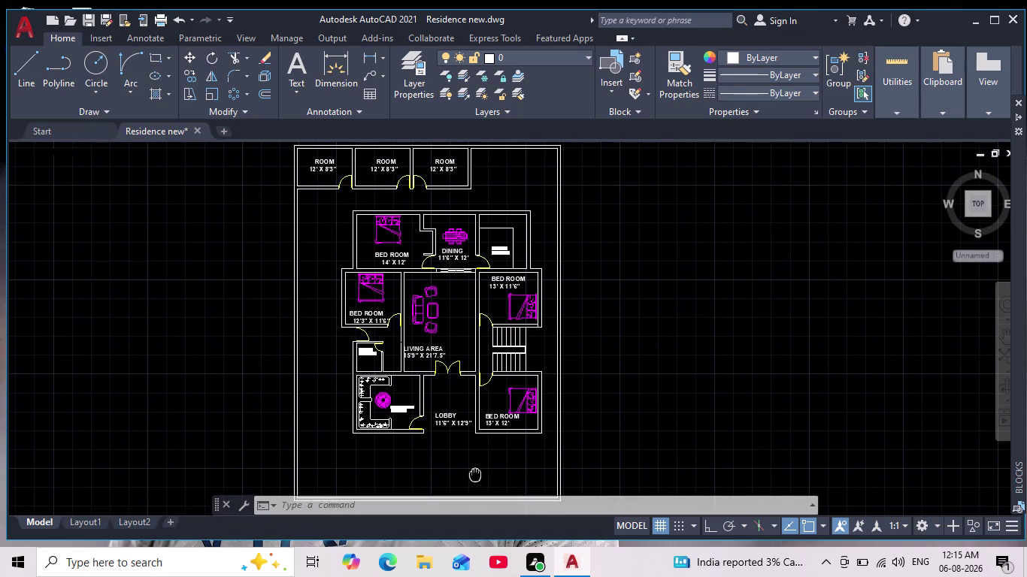
middle_drag(475, 476, 469, 459)
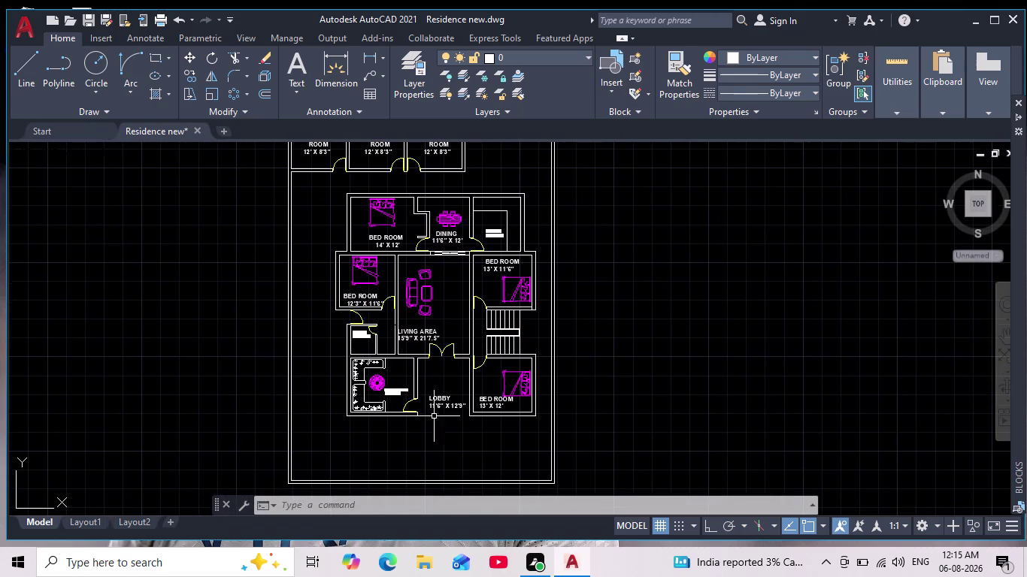
scroll(up, 3)
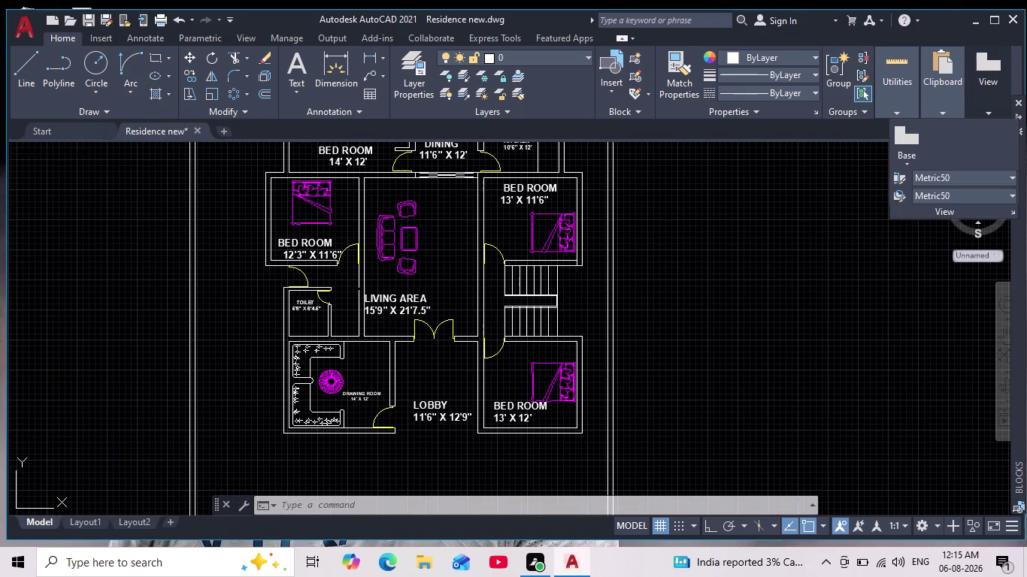
Switch the Blocks palette to its Libraries tab and launch the library file browser.
scroll(down, 3)
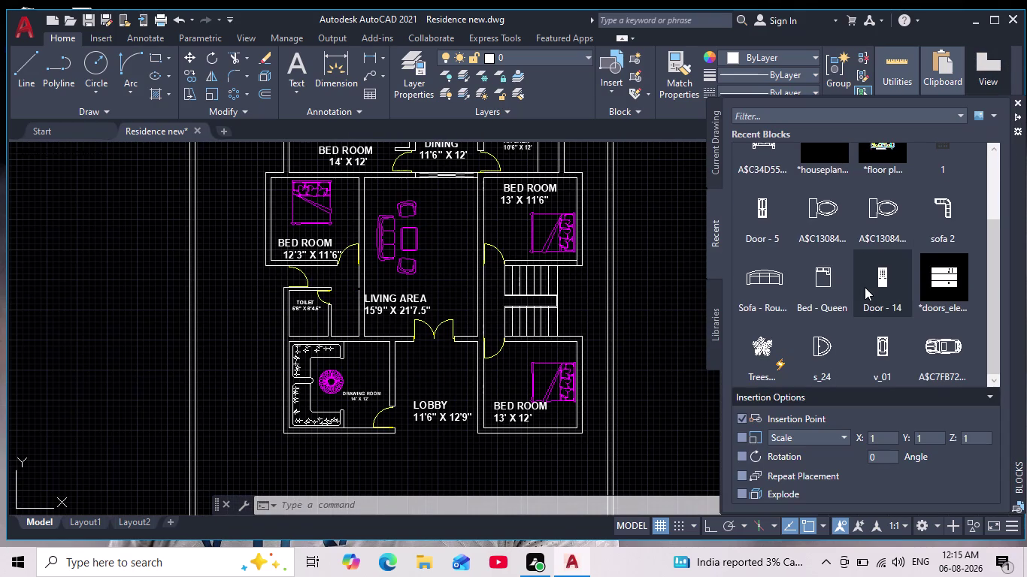
click(717, 238)
scroll(down, 3)
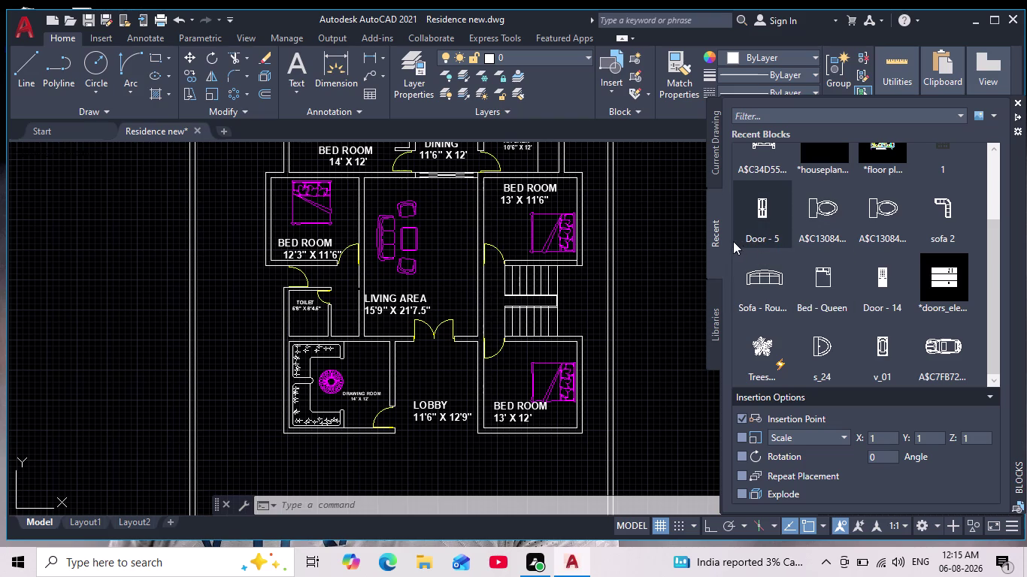
click(721, 239)
click(716, 321)
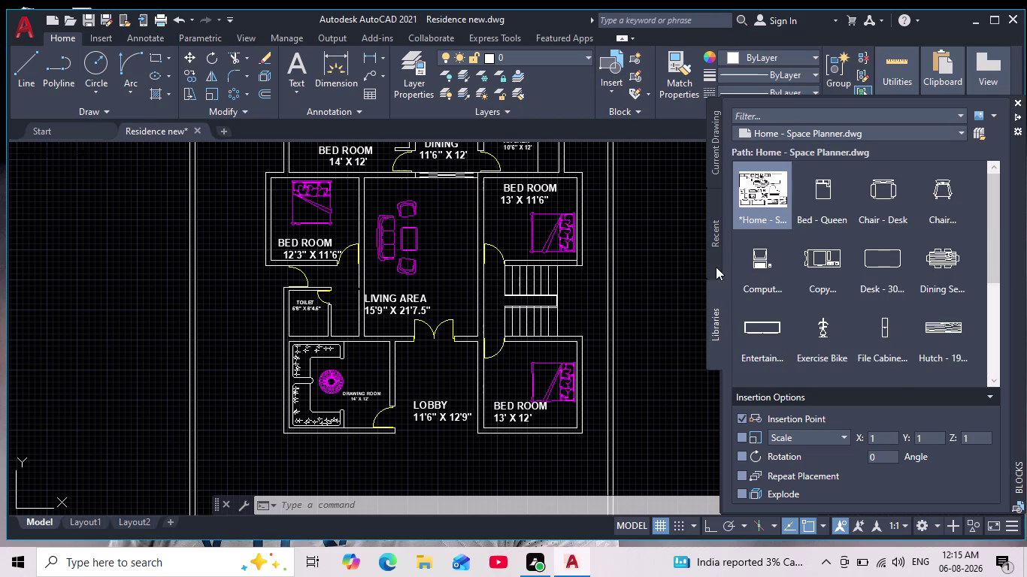
scroll(down, 3)
scroll(down, 3)
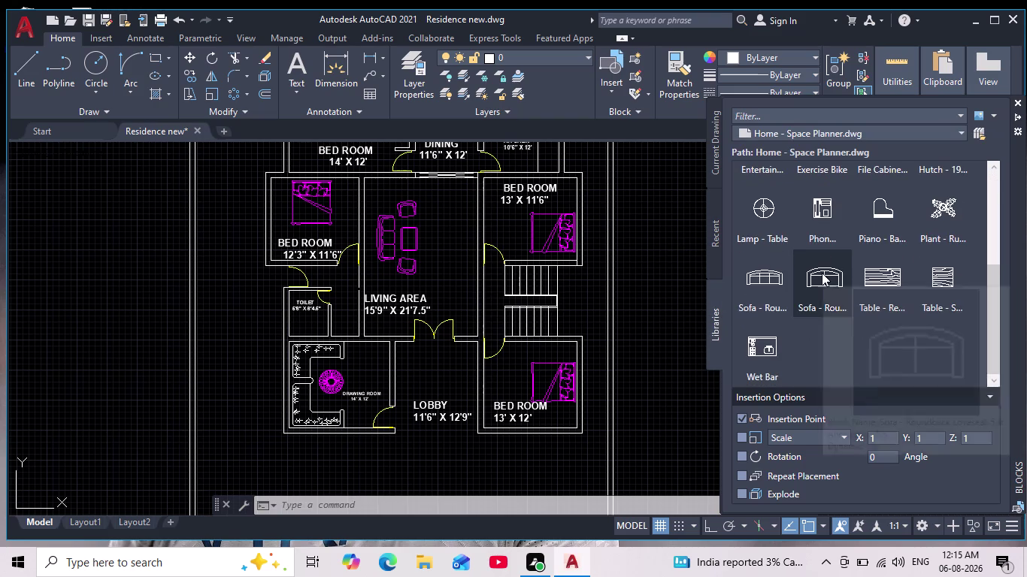
scroll(up, 3)
click(722, 244)
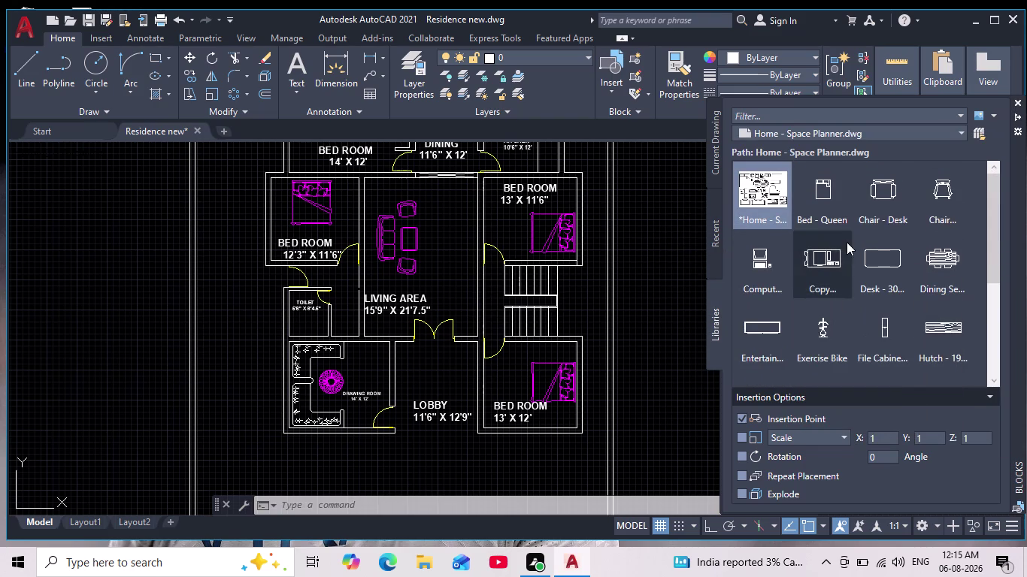
scroll(up, 3)
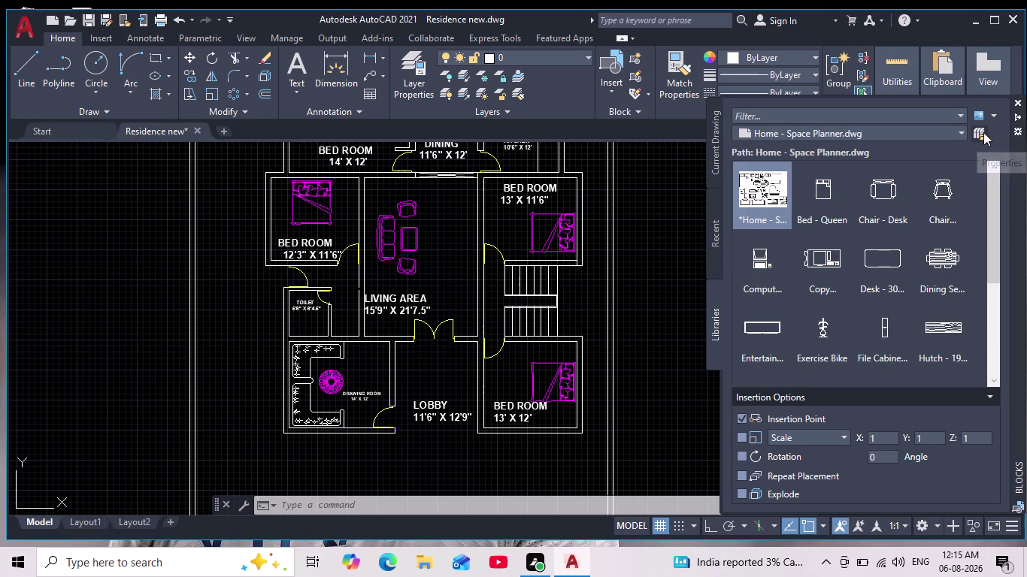
click(984, 132)
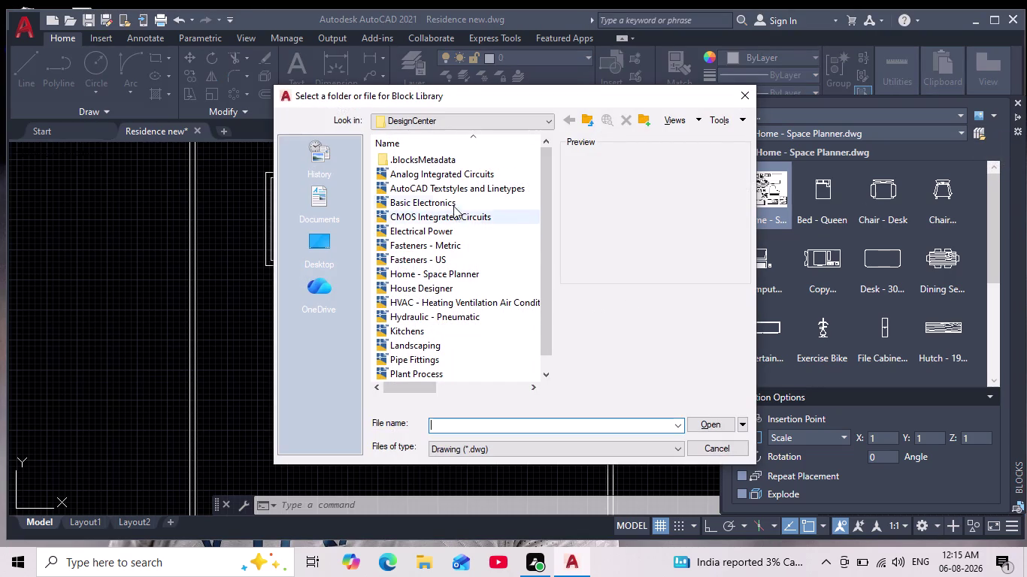
Preview the sample DesignCenter libraries, finally picking Home - Space Planner.
scroll(down, 3)
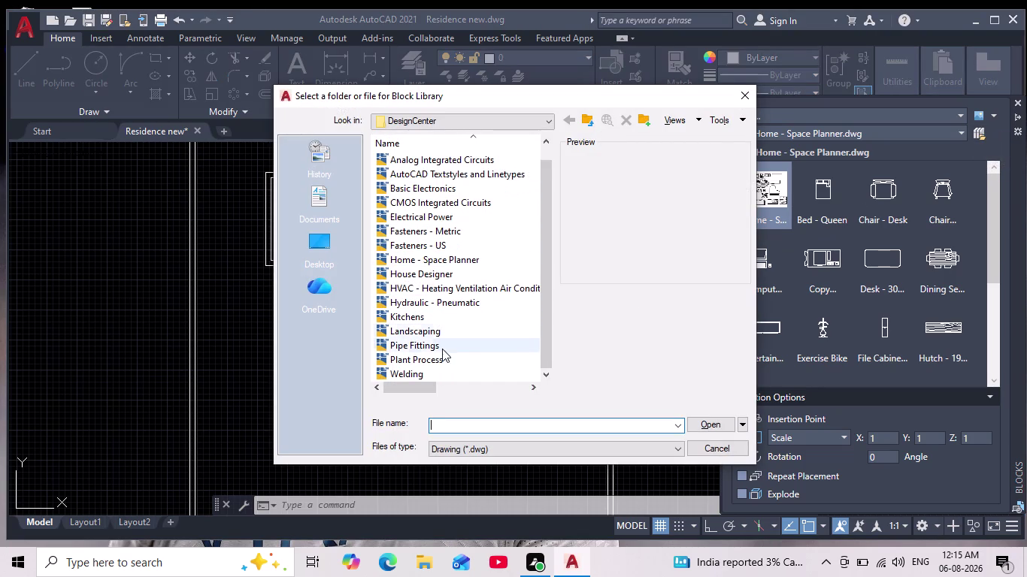
click(432, 329)
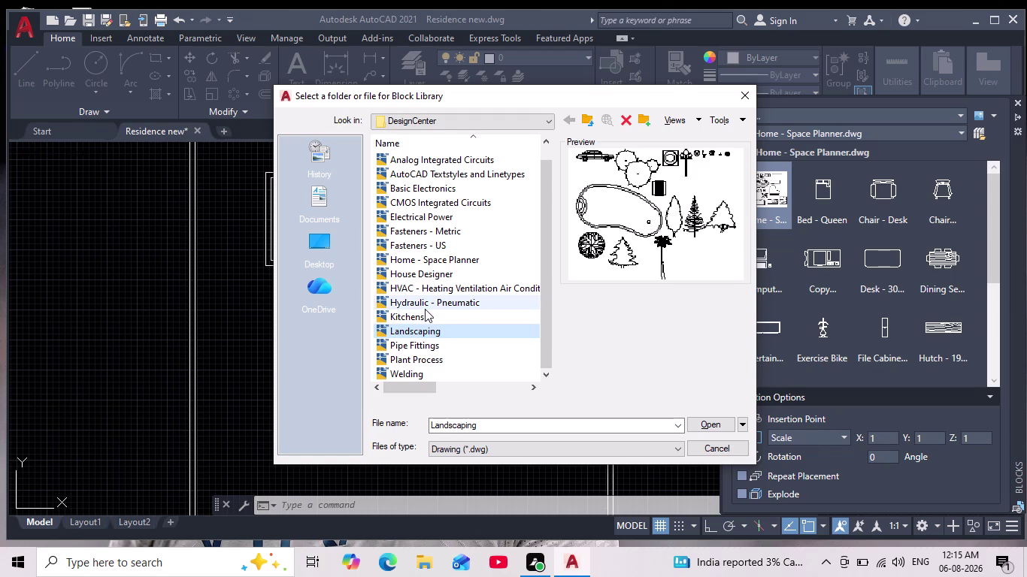
click(418, 278)
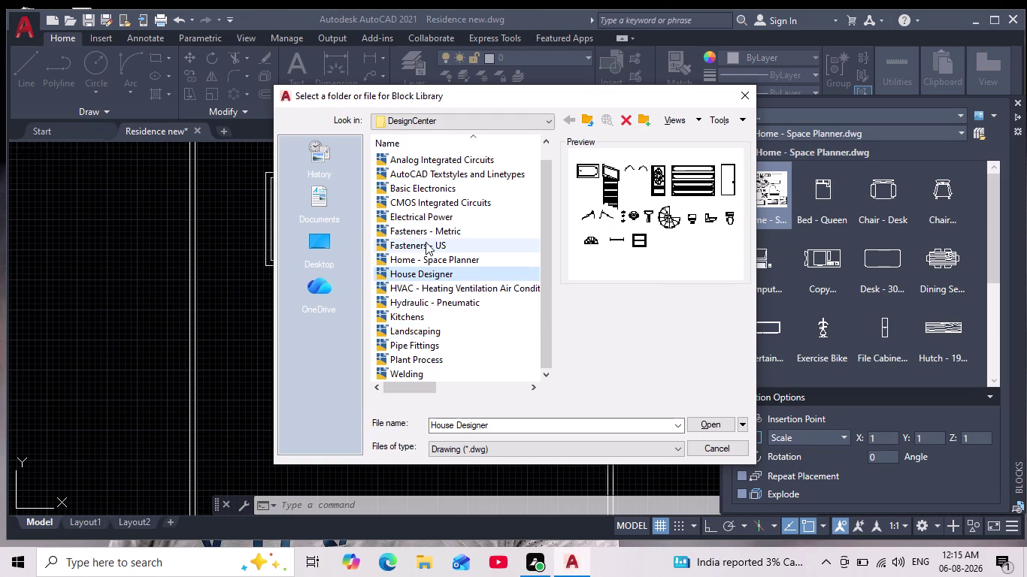
scroll(up, 3)
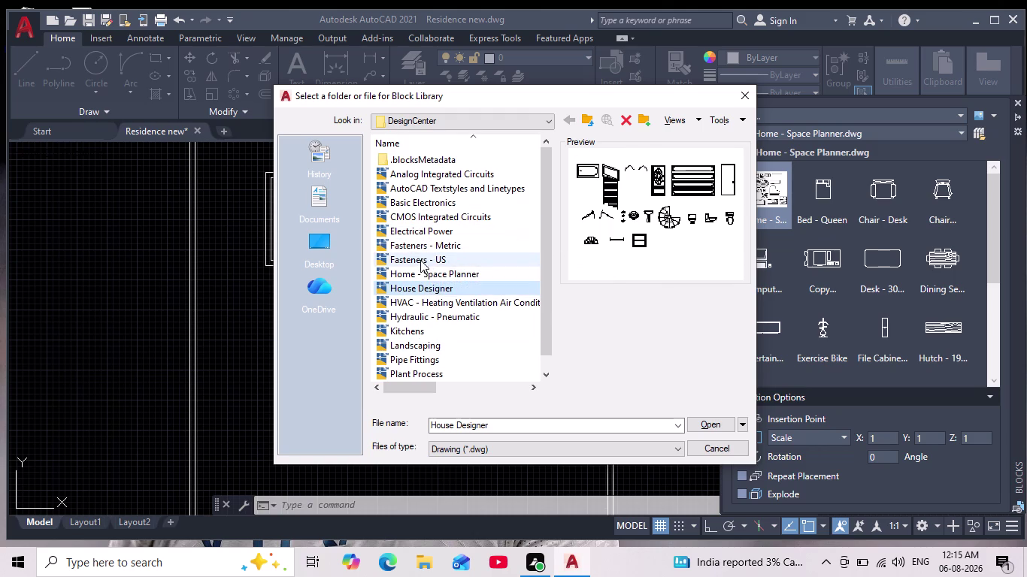
click(413, 267)
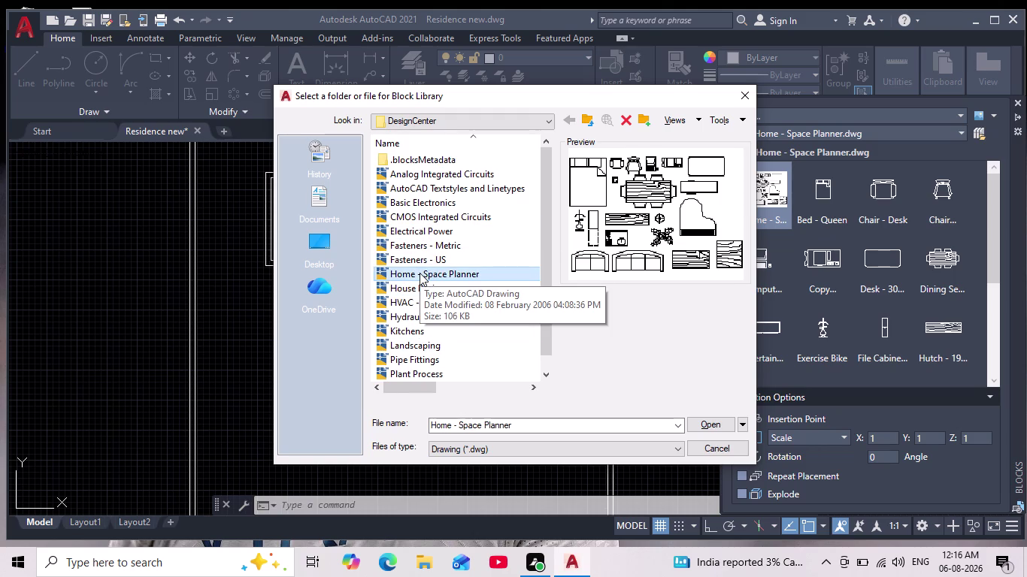
click(416, 291)
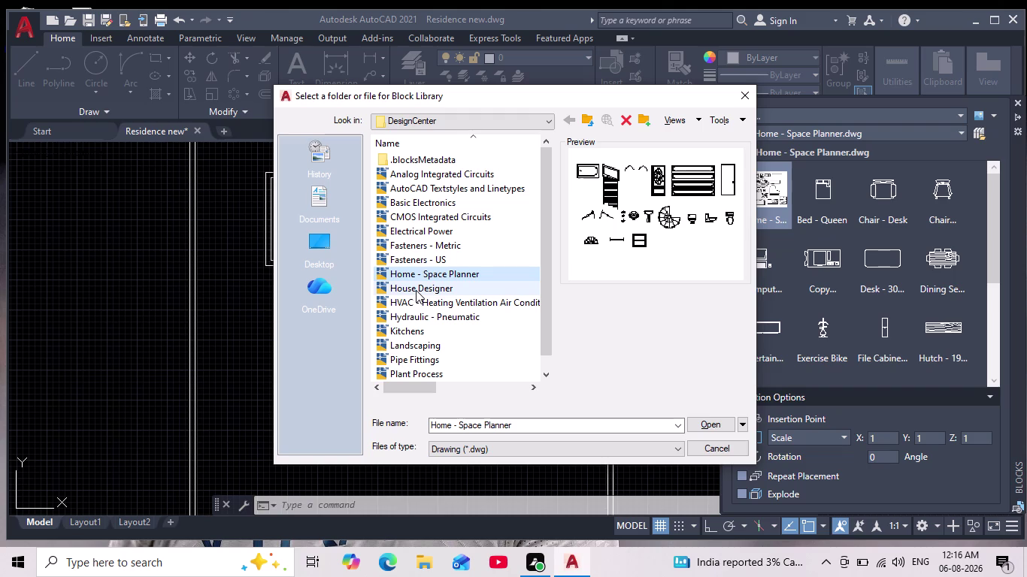
click(416, 333)
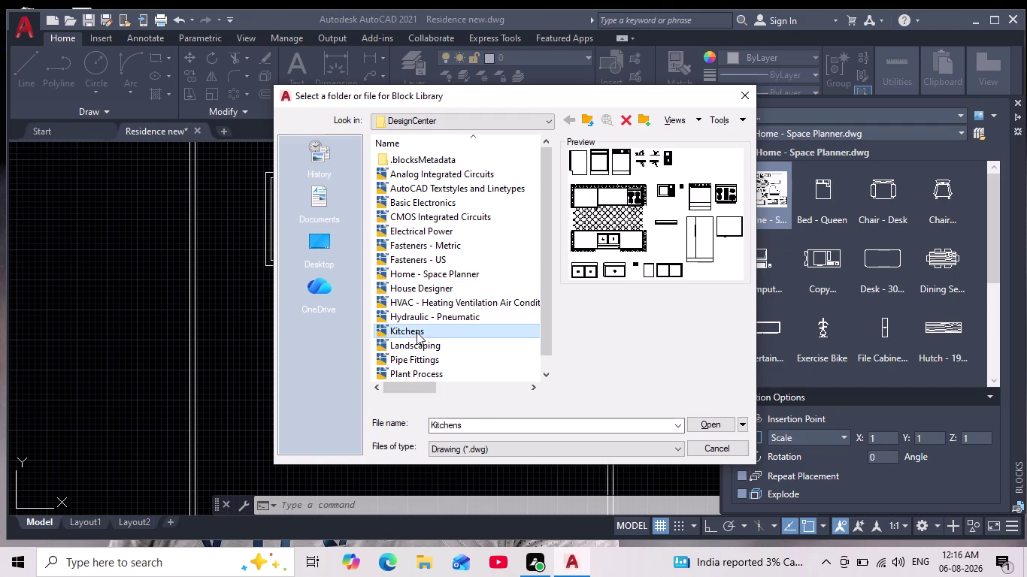
click(415, 351)
click(423, 318)
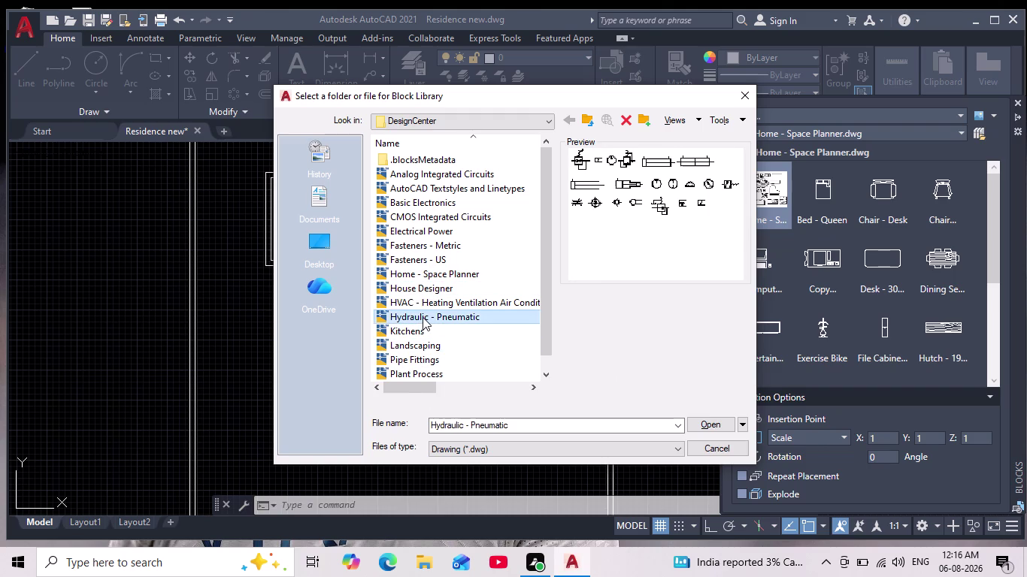
click(423, 346)
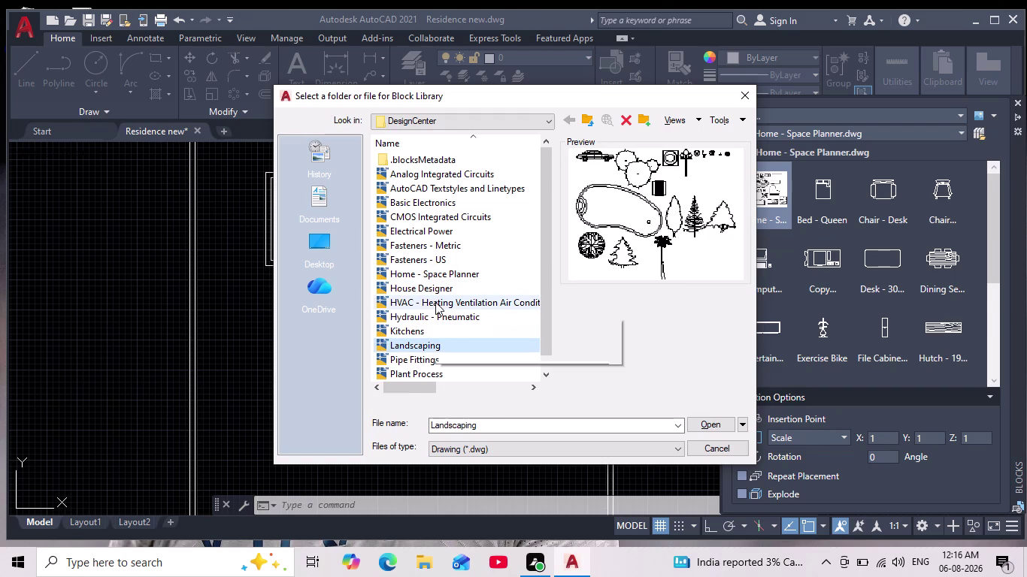
scroll(up, 3)
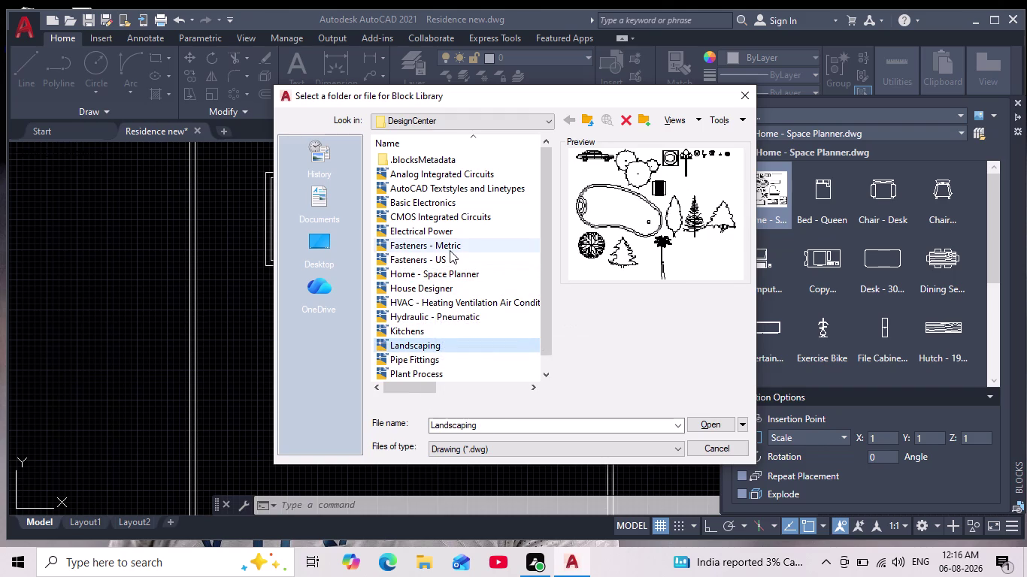
click(431, 223)
click(418, 203)
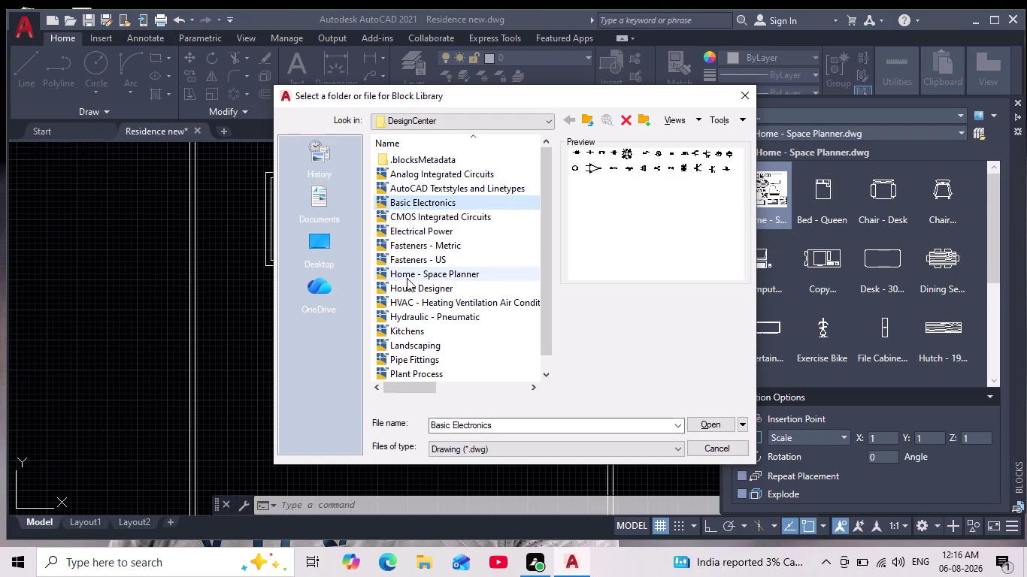
click(405, 279)
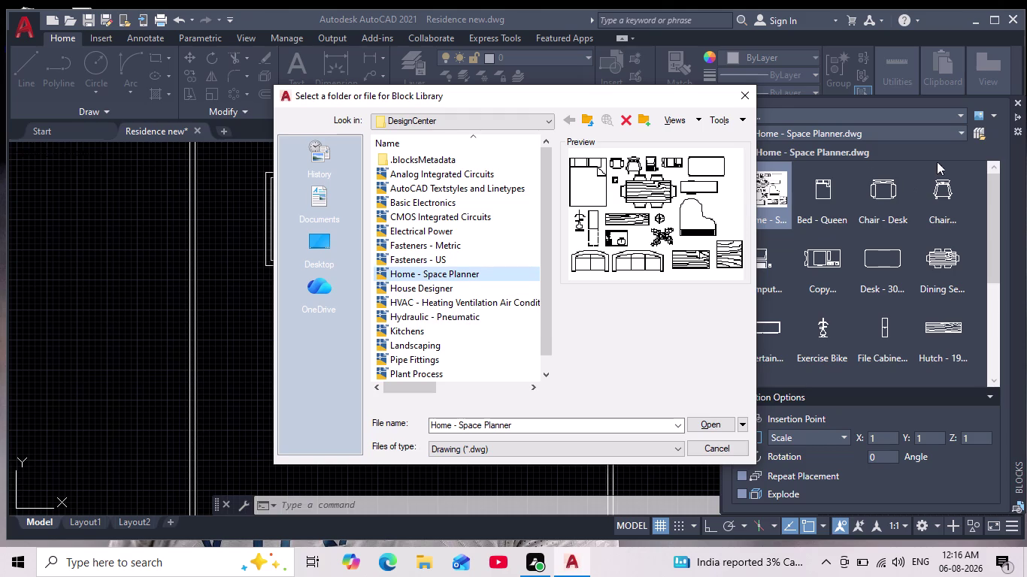
Reopen the block library browser and navigate to the Downloads folder.
click(980, 133)
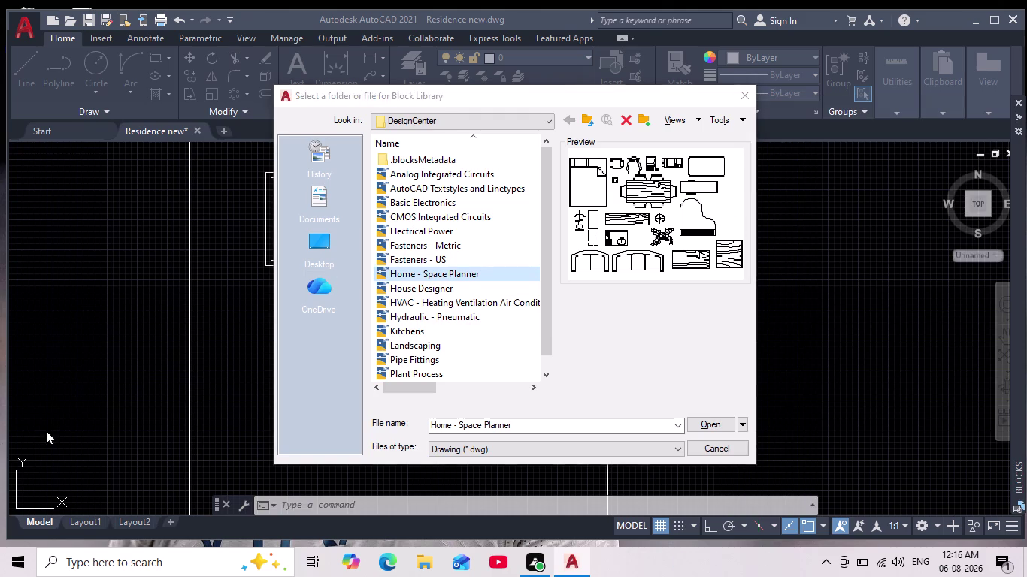
click(320, 254)
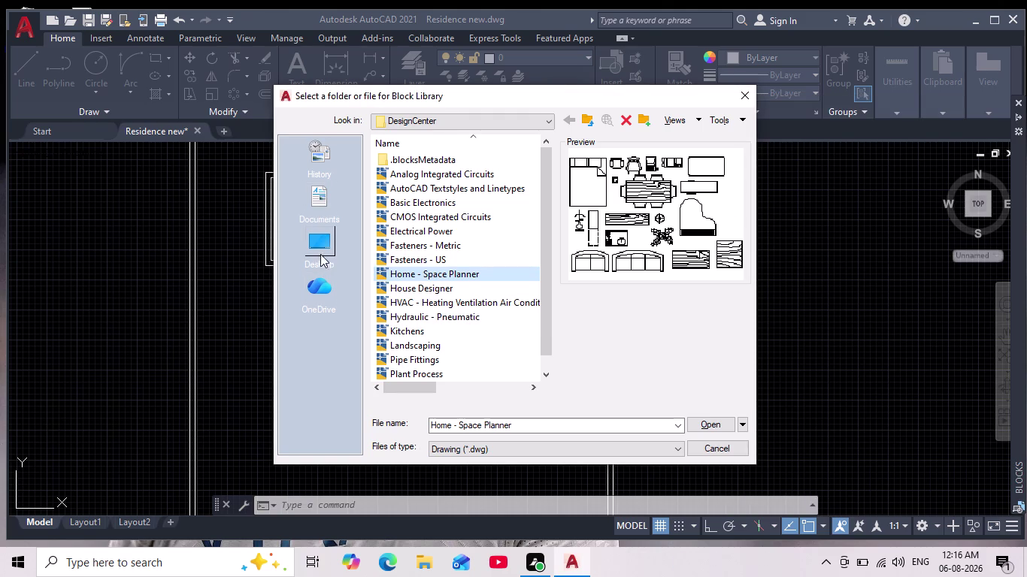
double_click(421, 191)
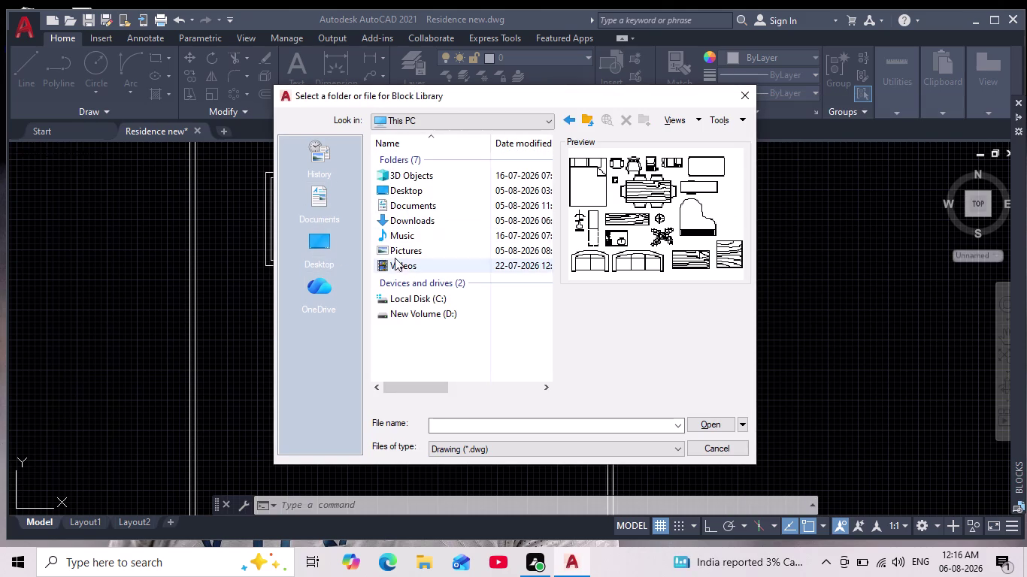
double_click(431, 223)
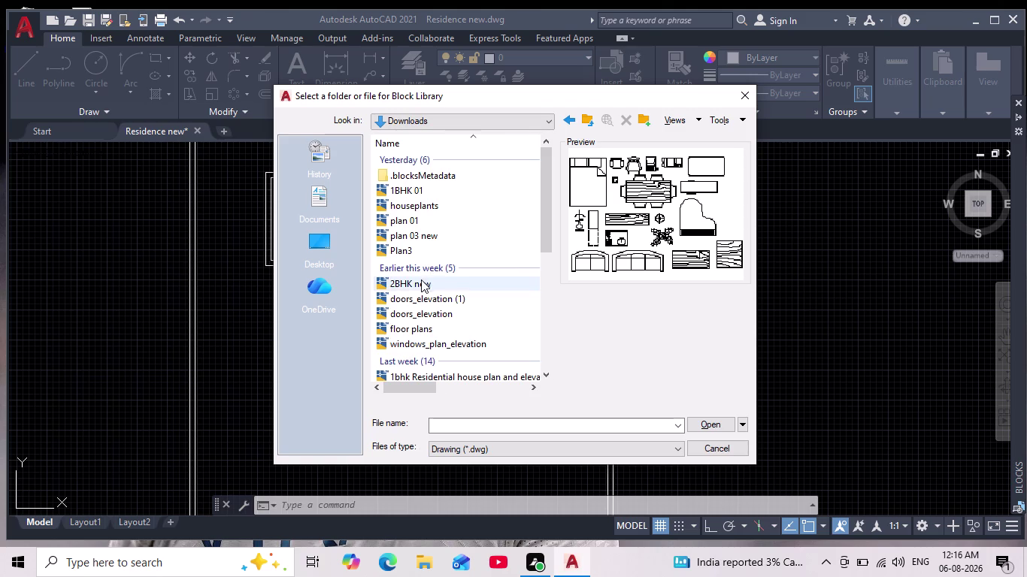
scroll(down, 3)
scroll(down, 3)
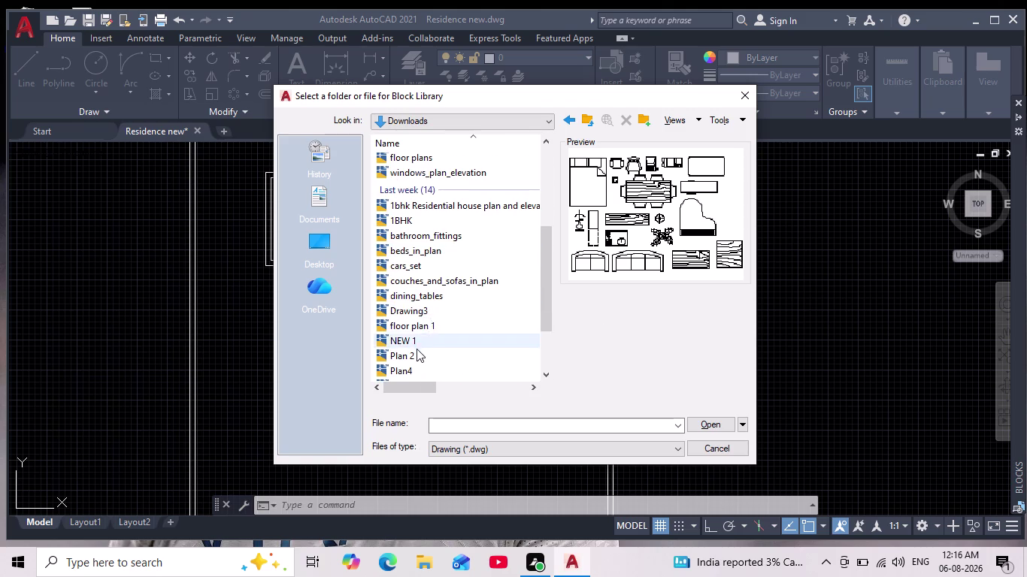
scroll(down, 3)
scroll(up, 3)
scroll(up, 3)
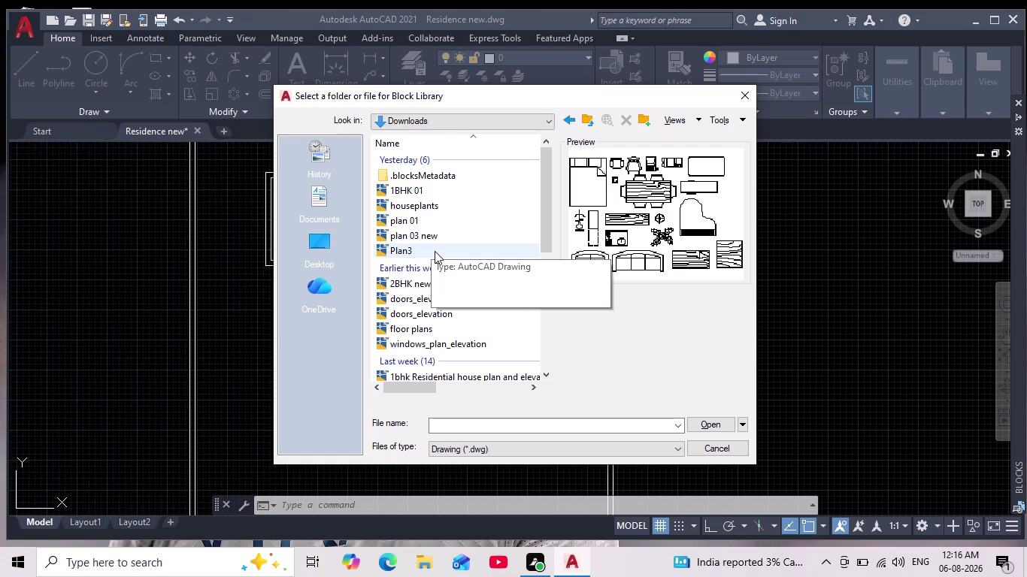
Select dining_tables.dwg in Downloads and open it as the block library.
scroll(down, 3)
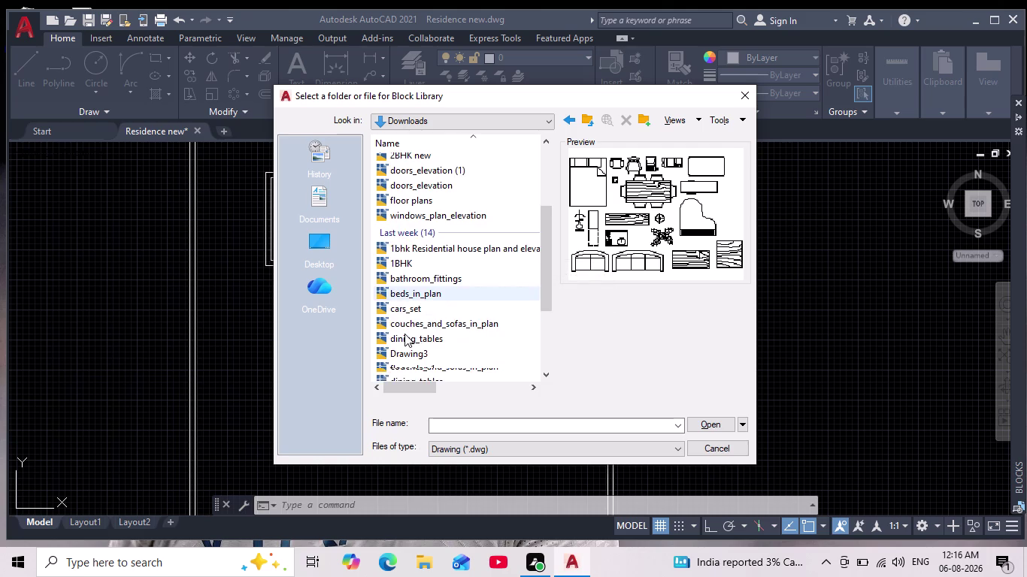
scroll(down, 3)
scroll(up, 3)
scroll(up, 3)
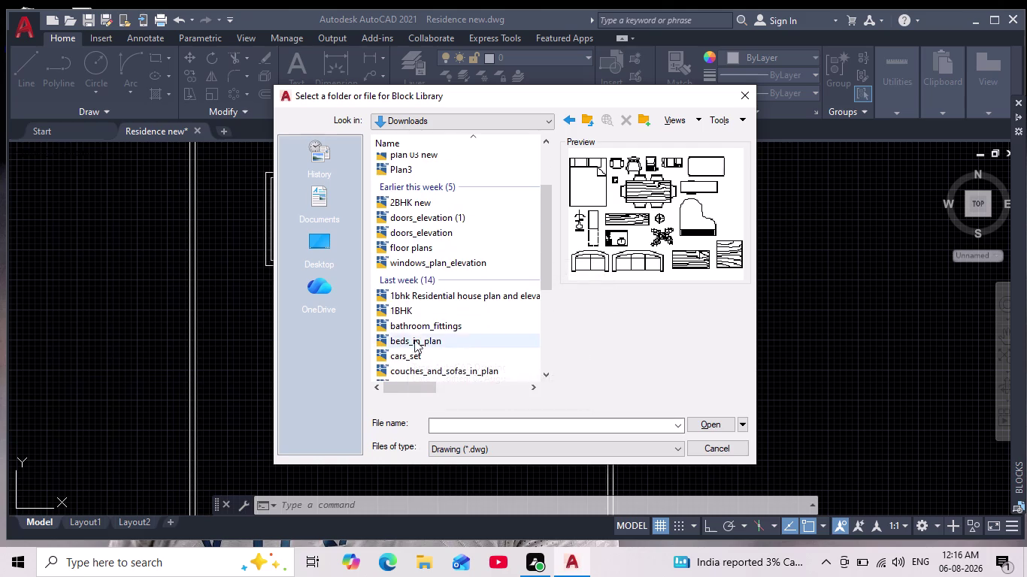
scroll(up, 3)
scroll(up, 3)
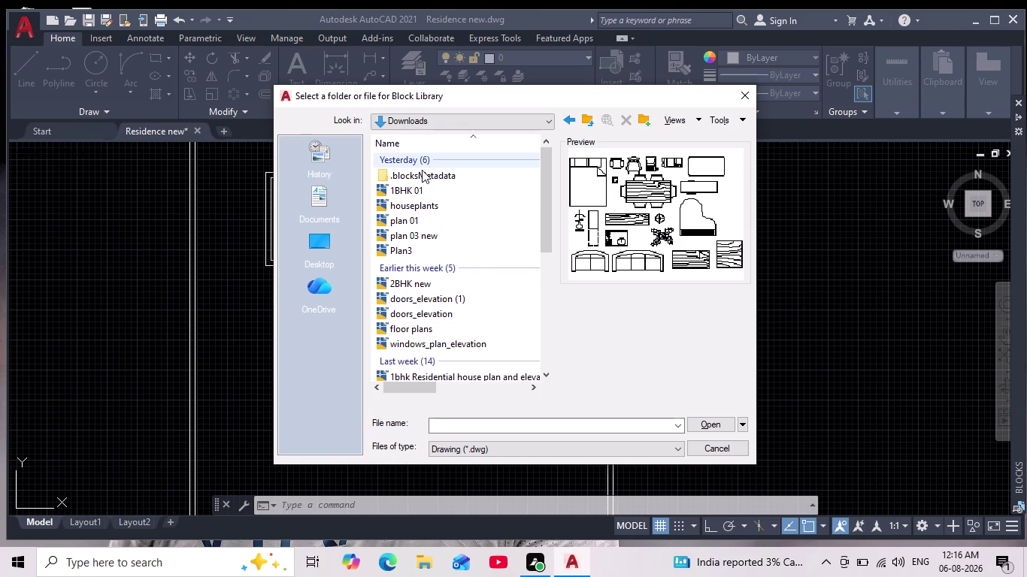
scroll(down, 3)
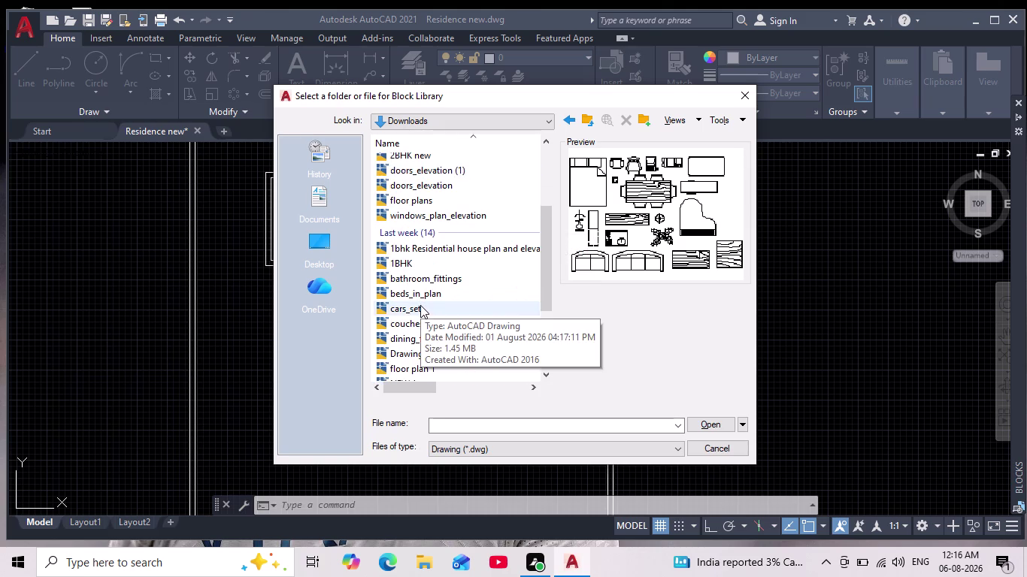
scroll(down, 3)
click(423, 294)
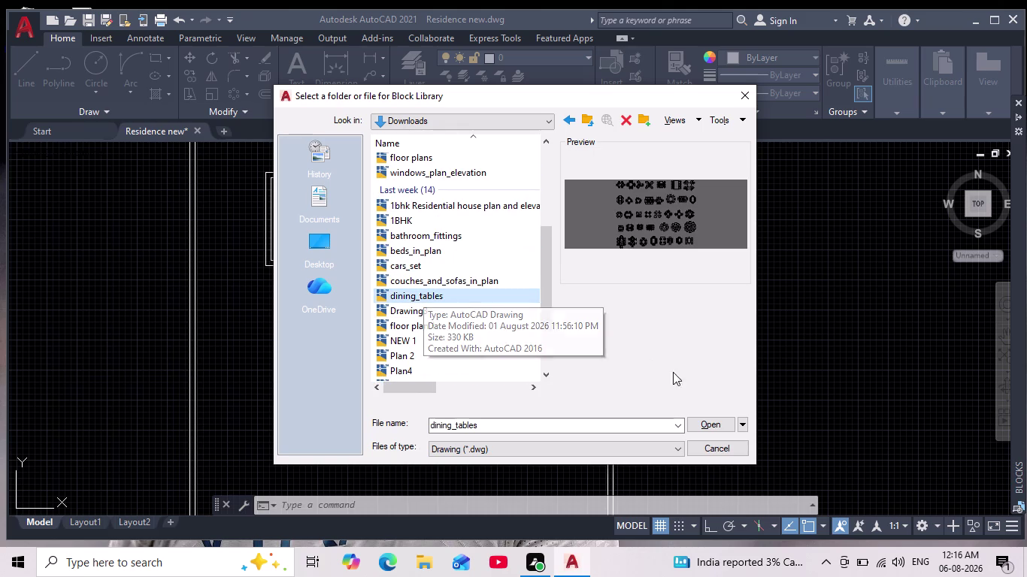
click(715, 427)
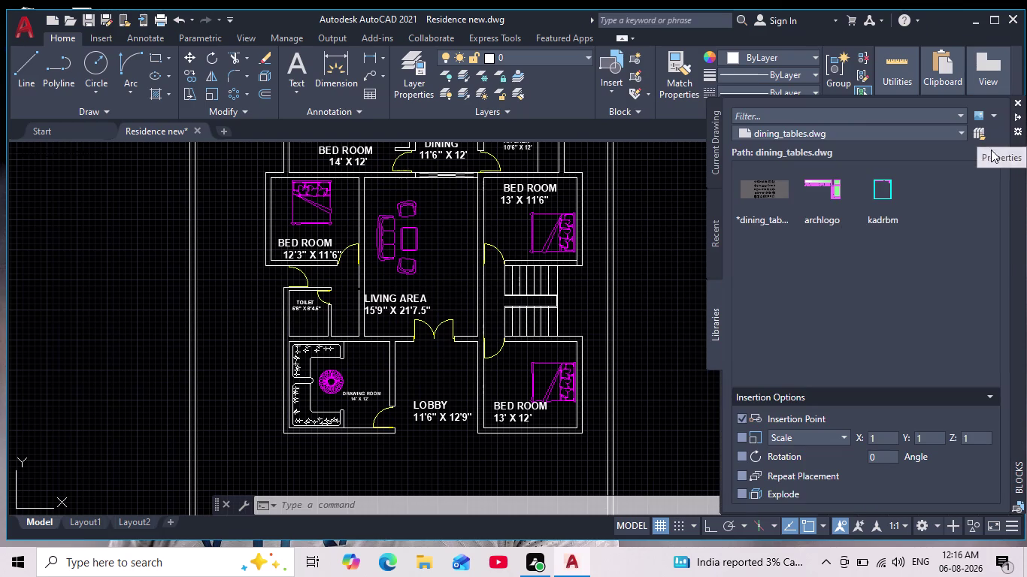
scroll(down, 3)
middle_drag(627, 275, 467, 312)
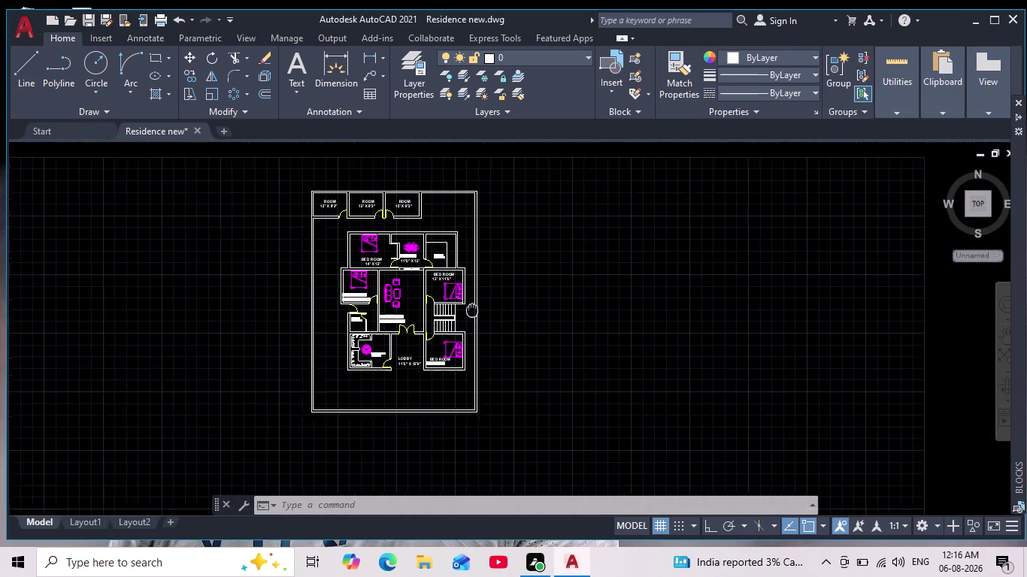
middle_drag(467, 312, 315, 352)
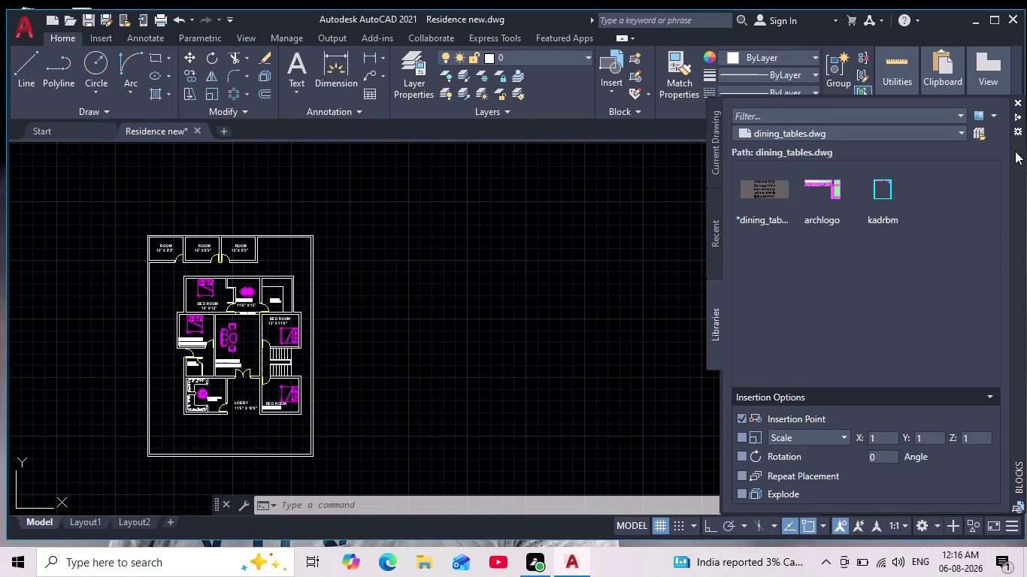
drag(757, 188, 546, 224)
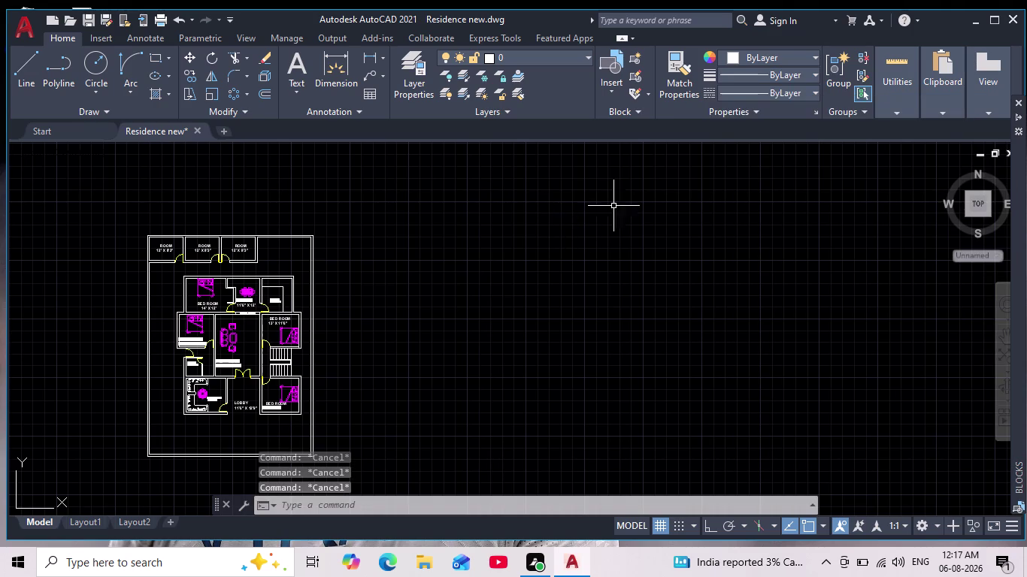
drag(636, 185, 606, 223)
click(449, 317)
scroll(down, 3)
scroll(up, 3)
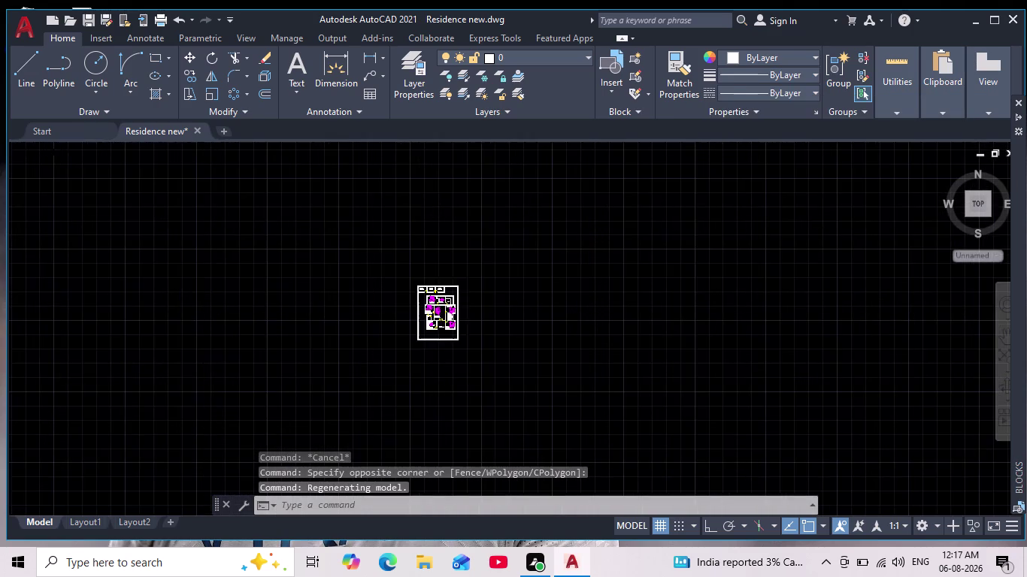
middle_drag(528, 315, 508, 402)
scroll(down, 3)
drag(805, 175, 741, 279)
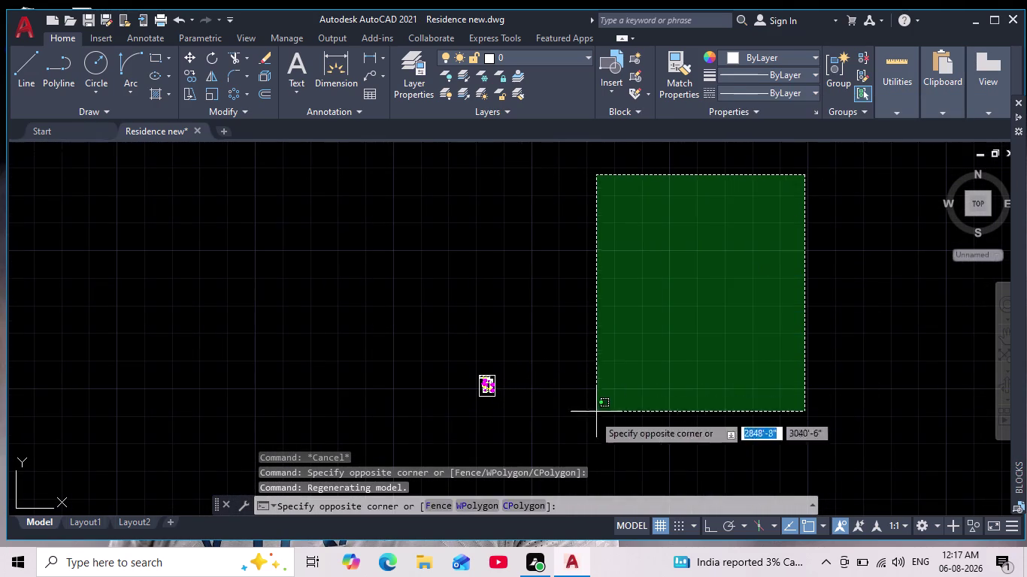
click(555, 434)
middle_drag(645, 351, 557, 320)
scroll(down, 3)
scroll(down, 3)
drag(810, 158, 792, 200)
click(140, 493)
scroll(down, 3)
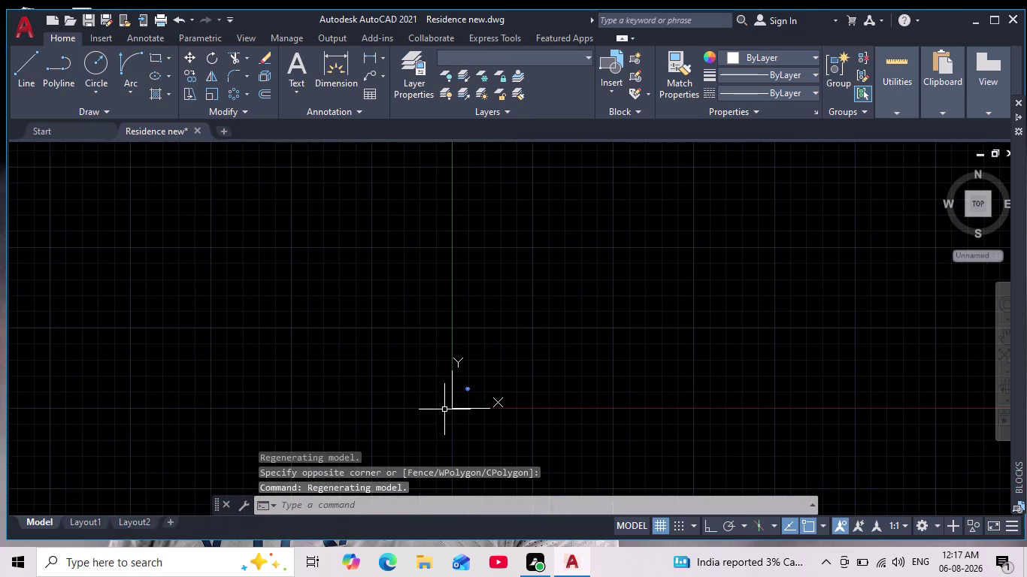
middle_drag(445, 410, 330, 392)
drag(786, 155, 743, 196)
click(79, 449)
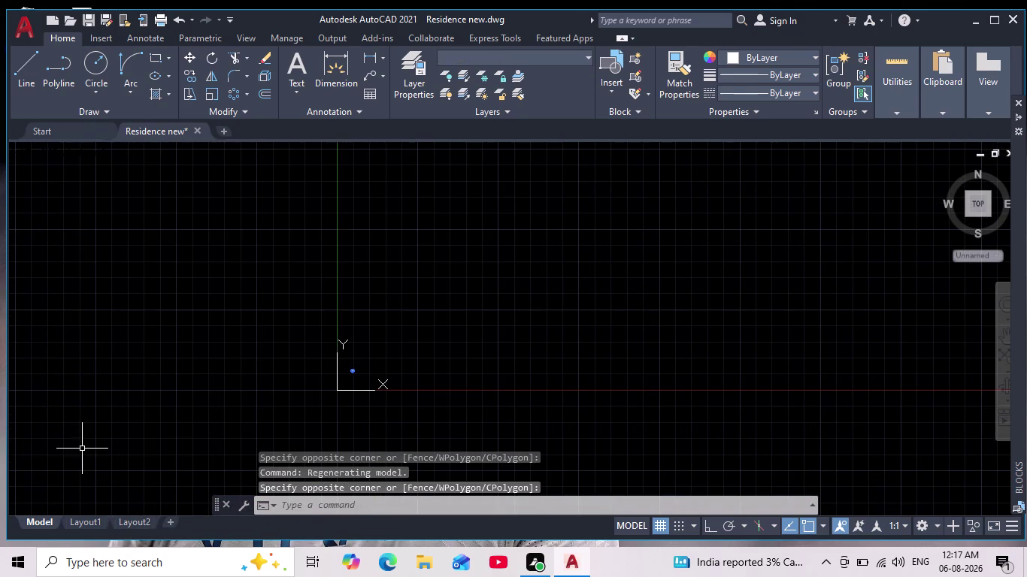
scroll(up, 3)
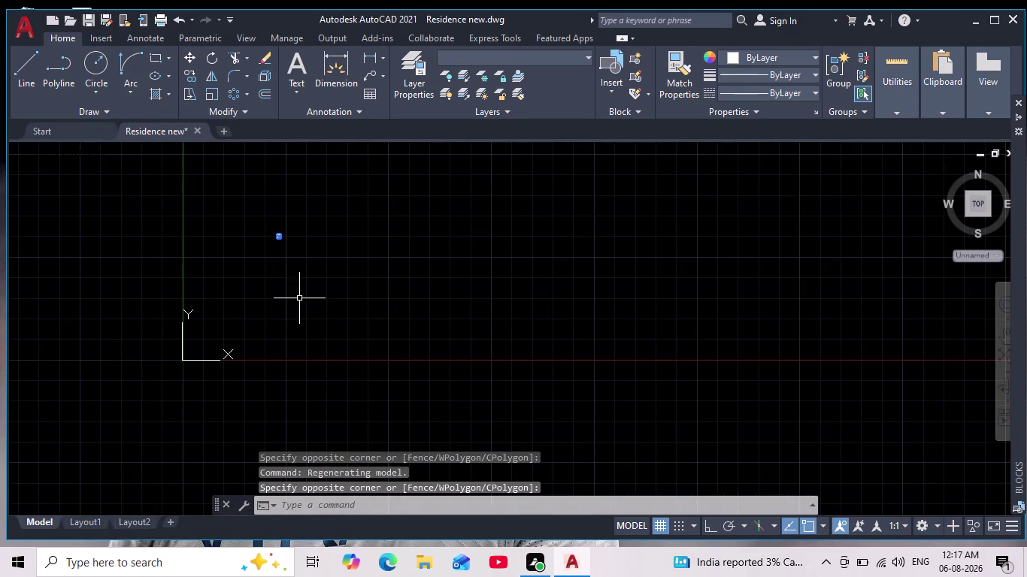
scroll(up, 3)
middle_drag(279, 243, 328, 335)
scroll(up, 3)
scroll(up, 3)
scroll(up, 3)
middle_drag(334, 307, 513, 471)
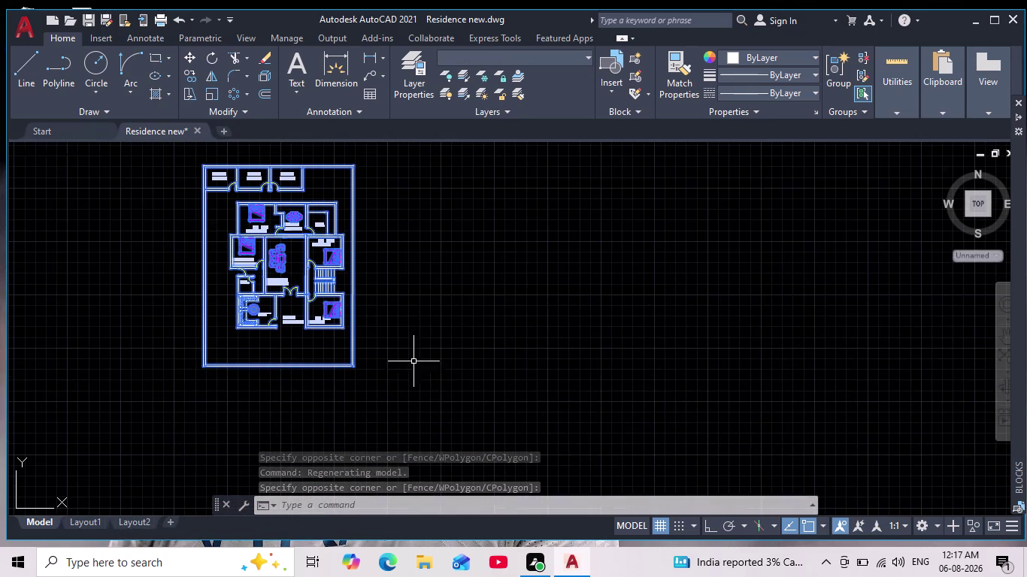
middle_drag(393, 353, 498, 448)
scroll(up, 3)
middle_drag(522, 421, 540, 426)
scroll(down, 3)
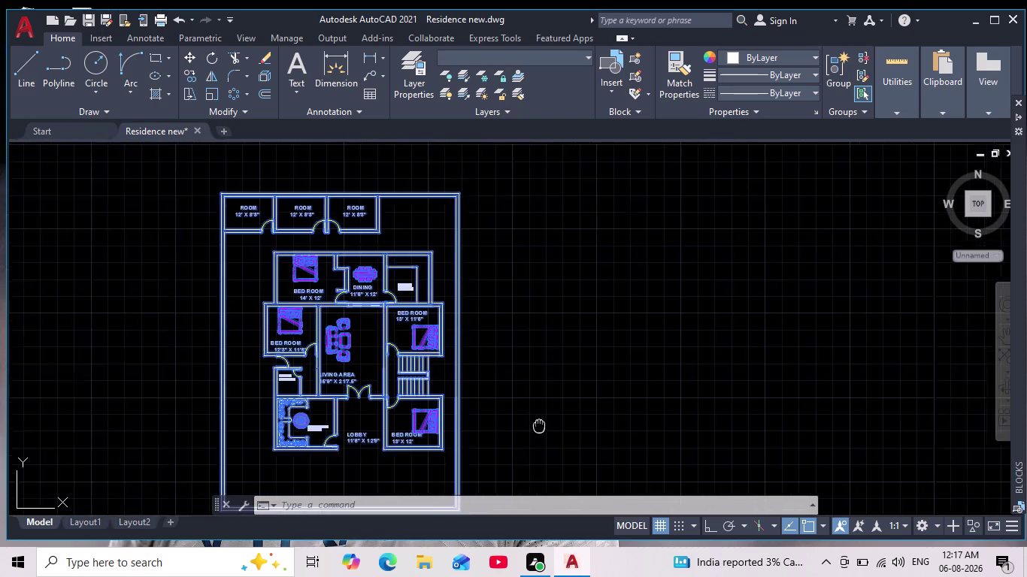
scroll(down, 3)
key(Escape)
middle_drag(538, 416, 519, 399)
scroll(down, 3)
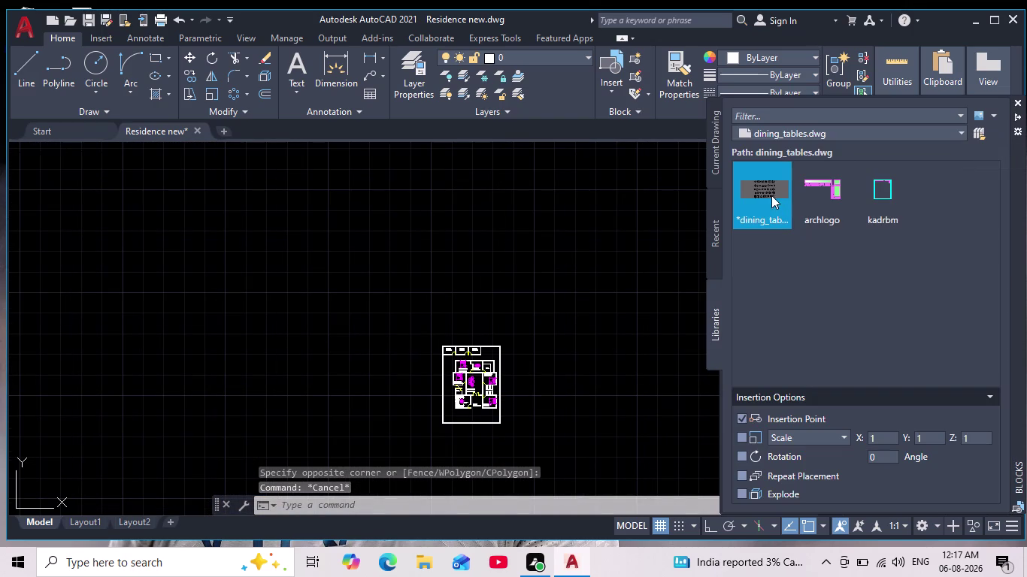
Insert the dining_tables block above and to the right of the floor plan.
drag(764, 196, 603, 257)
click(607, 228)
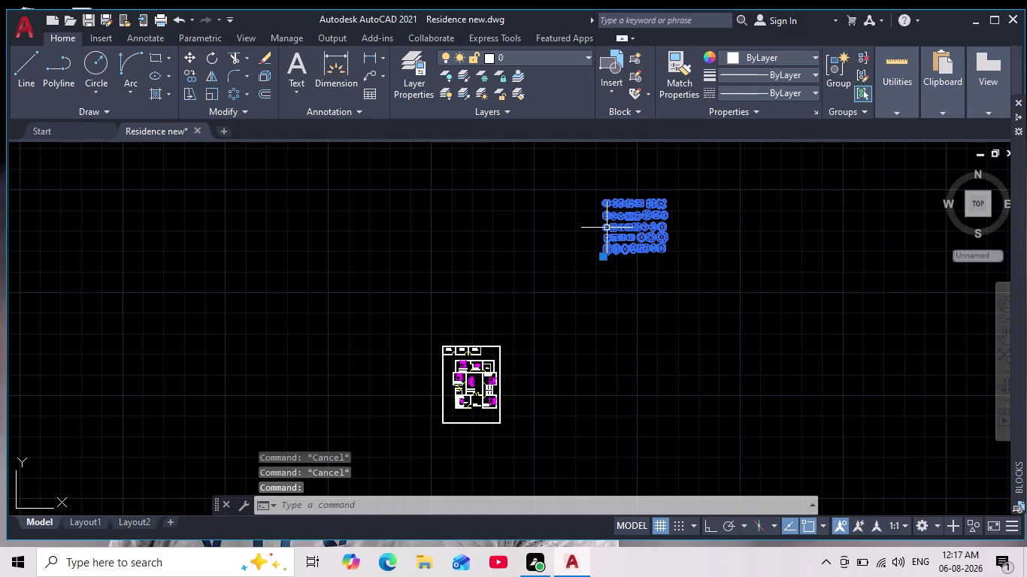
middle_drag(715, 227, 699, 264)
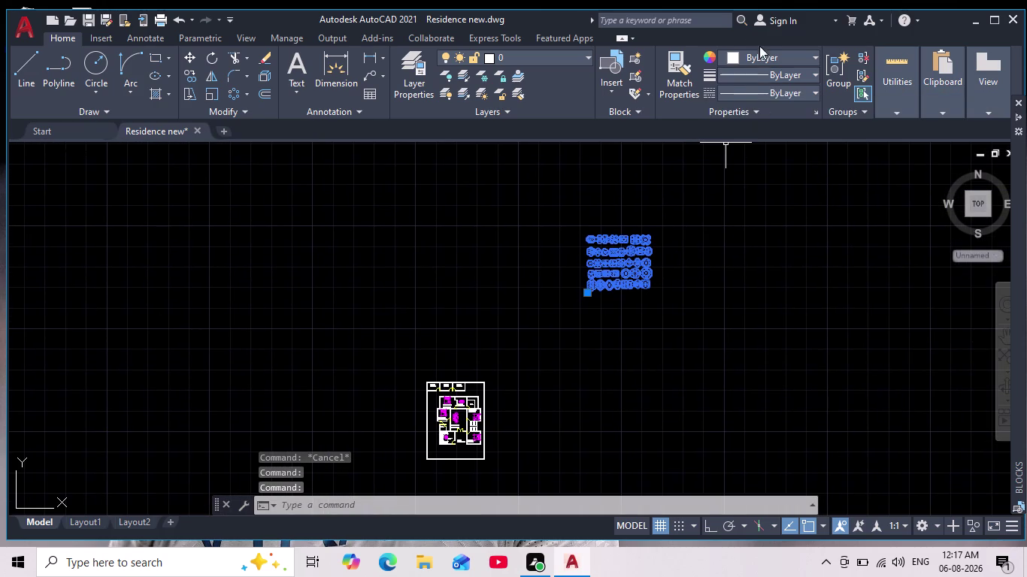
click(732, 58)
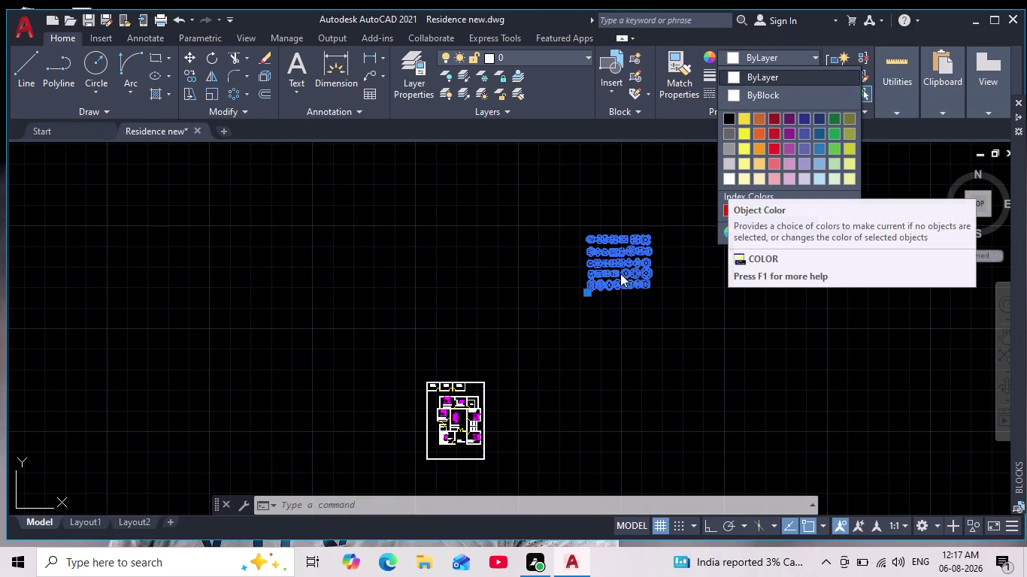
middle_drag(645, 262, 608, 299)
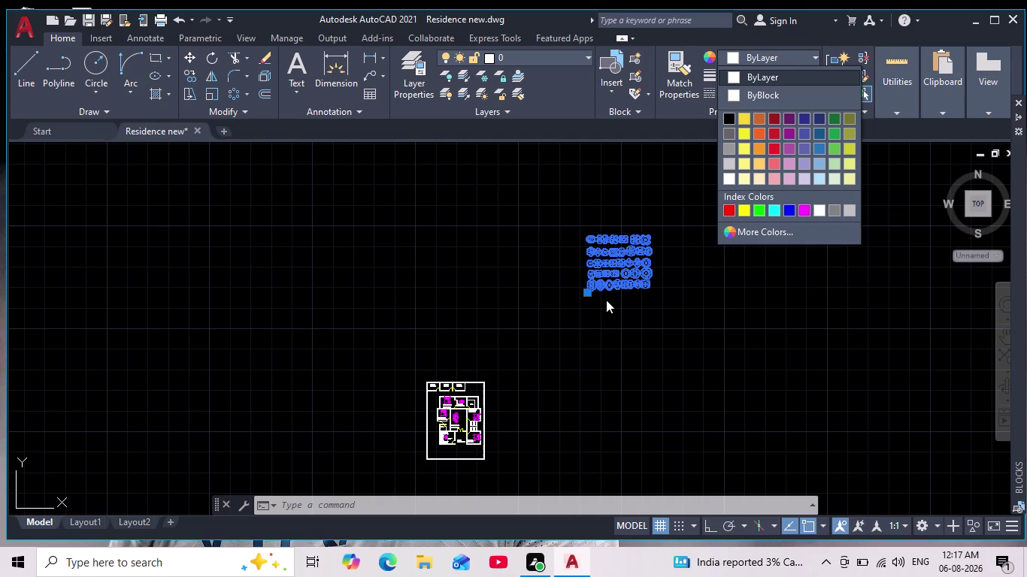
middle_drag(608, 299, 606, 301)
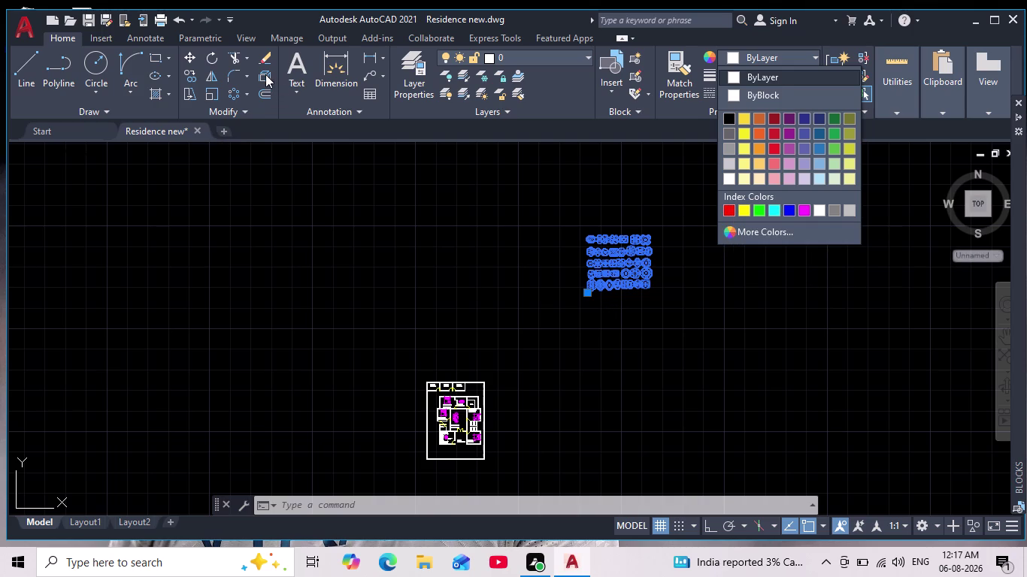
Explode the dining_tables block into separate table-and-chair sets.
click(265, 75)
key(Escape)
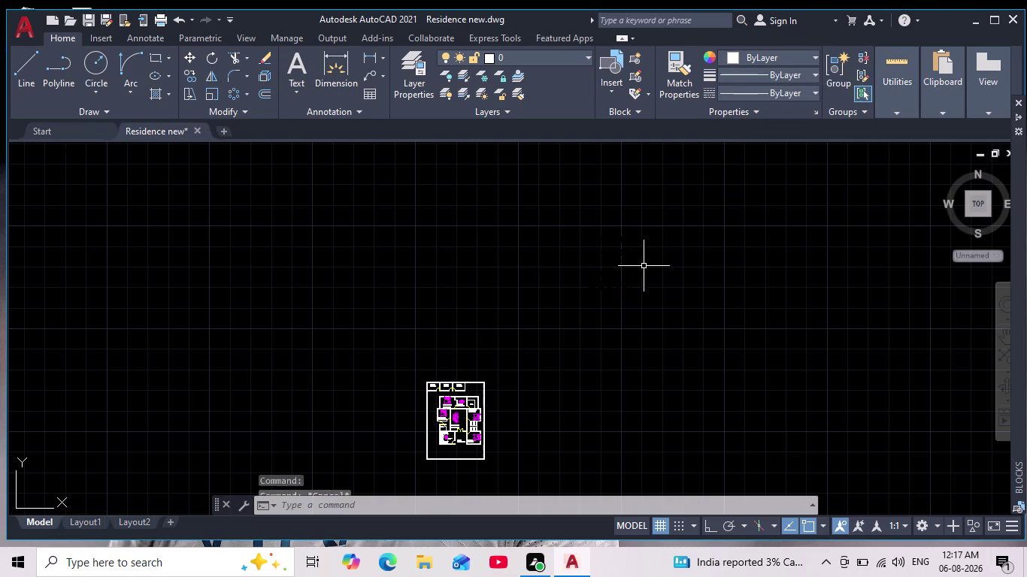
drag(712, 194, 720, 235)
click(490, 337)
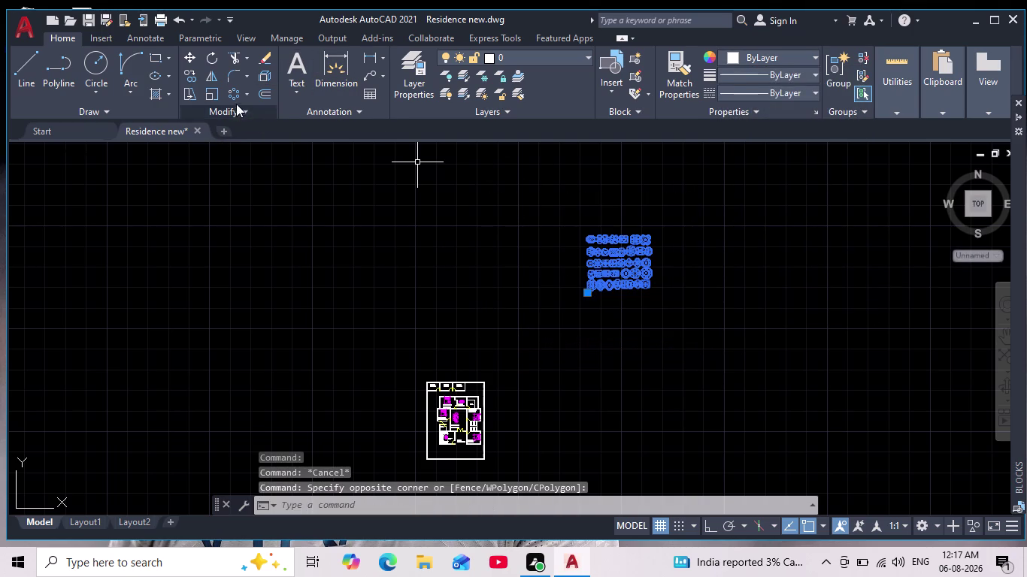
click(264, 78)
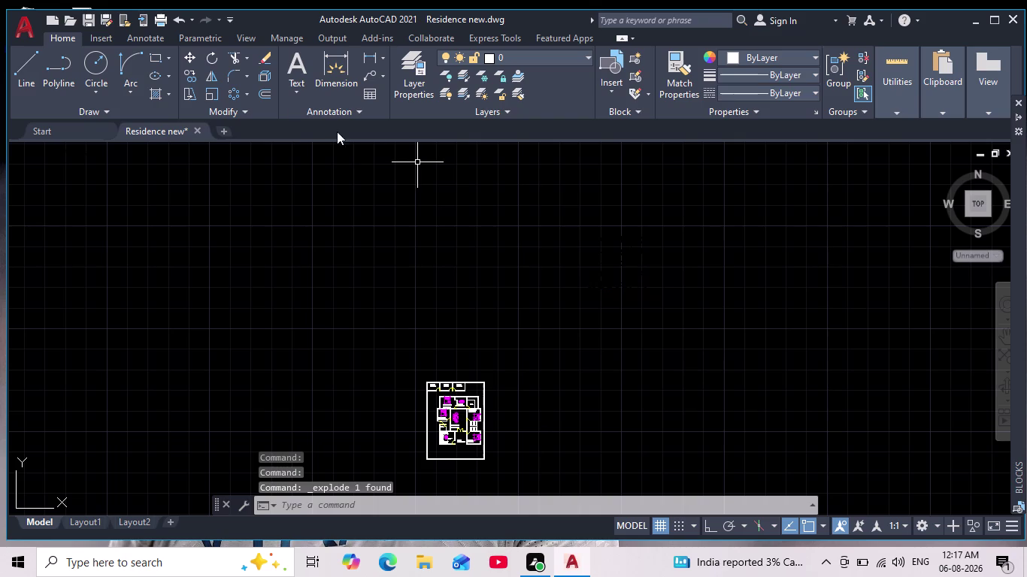
Select all the separate table sets and set their colour to white.
drag(716, 173, 718, 181)
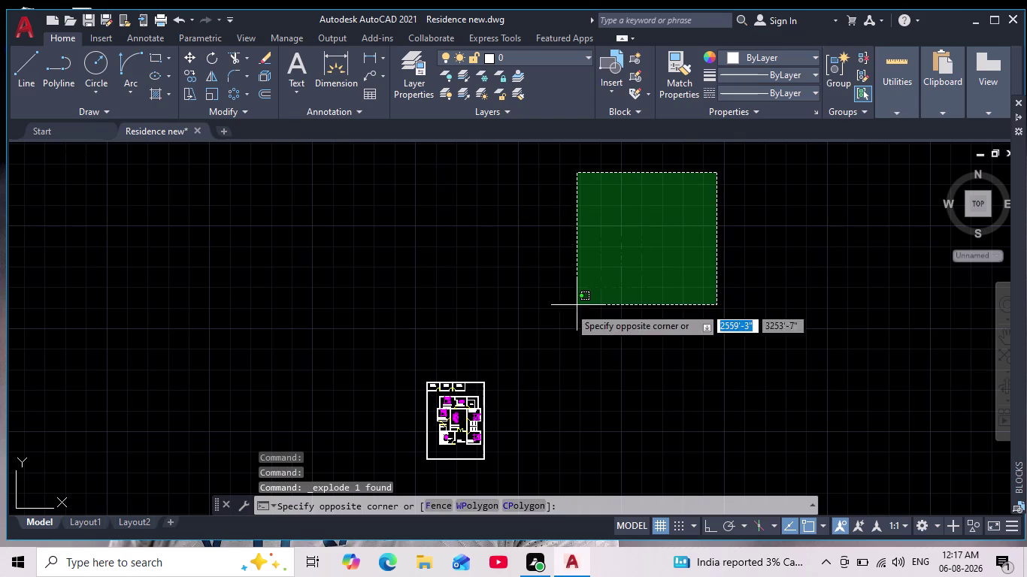
click(371, 353)
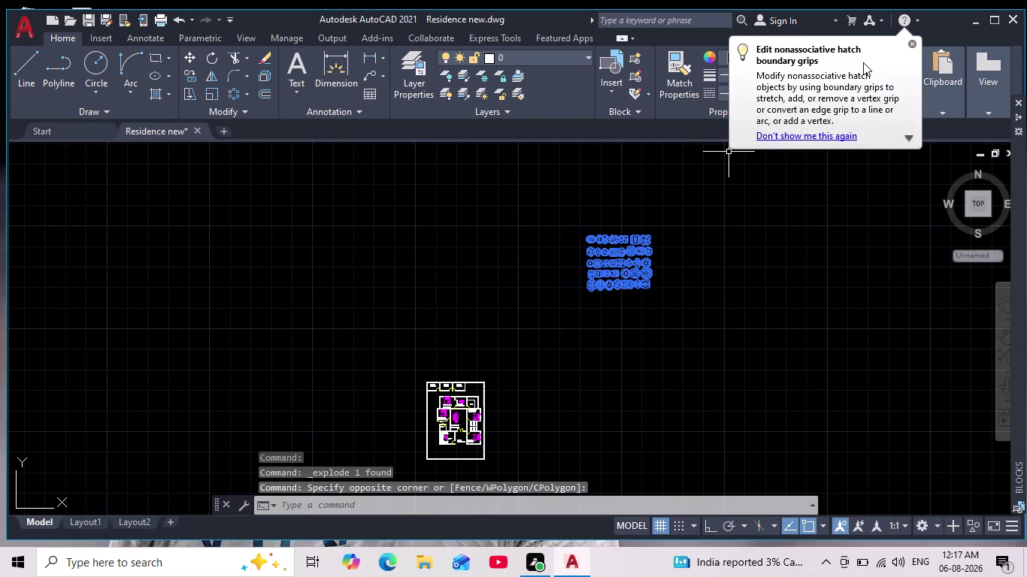
scroll(up, 3)
middle_drag(682, 310, 710, 350)
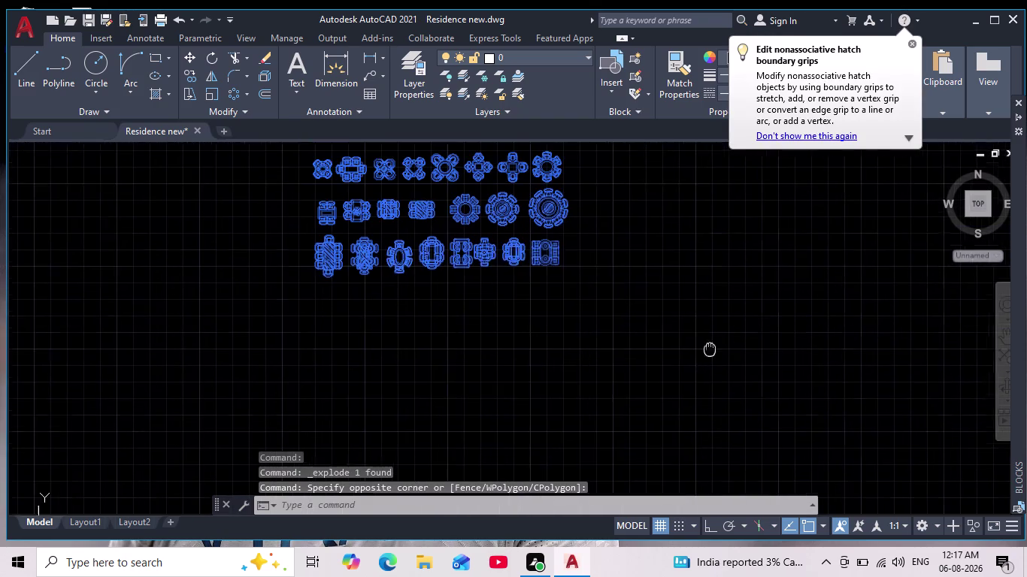
middle_drag(710, 349, 787, 465)
scroll(down, 3)
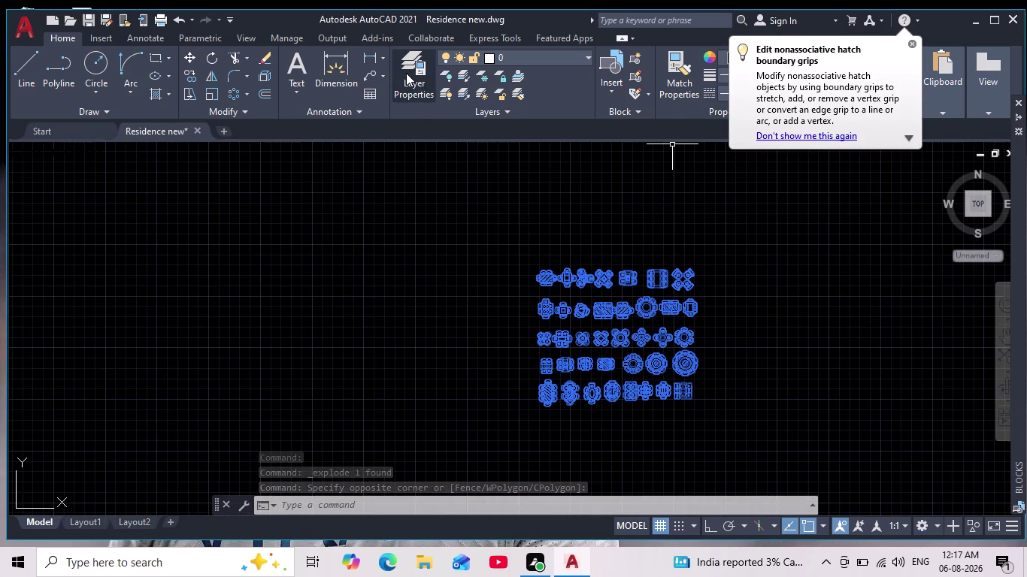
click(914, 44)
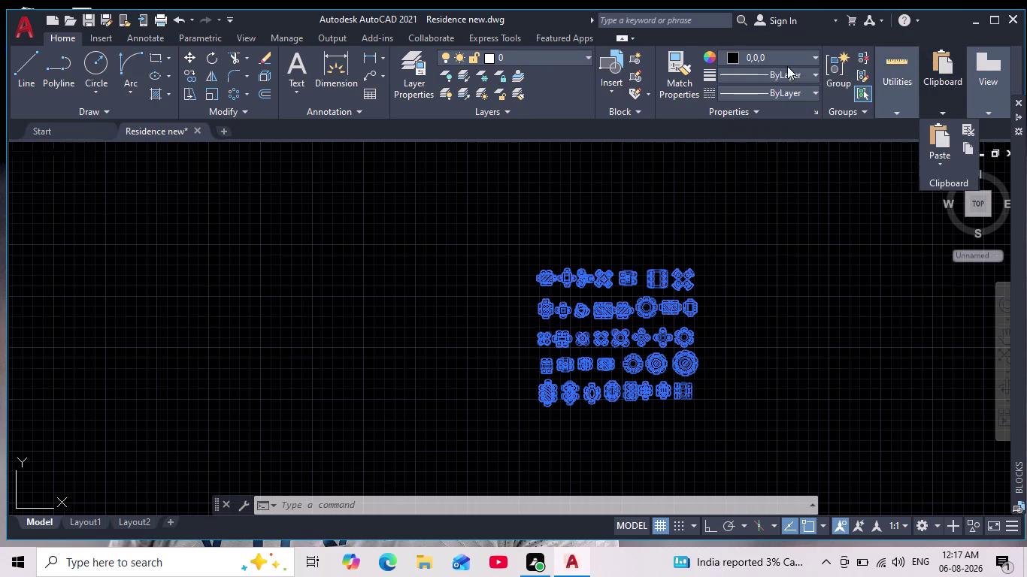
click(733, 53)
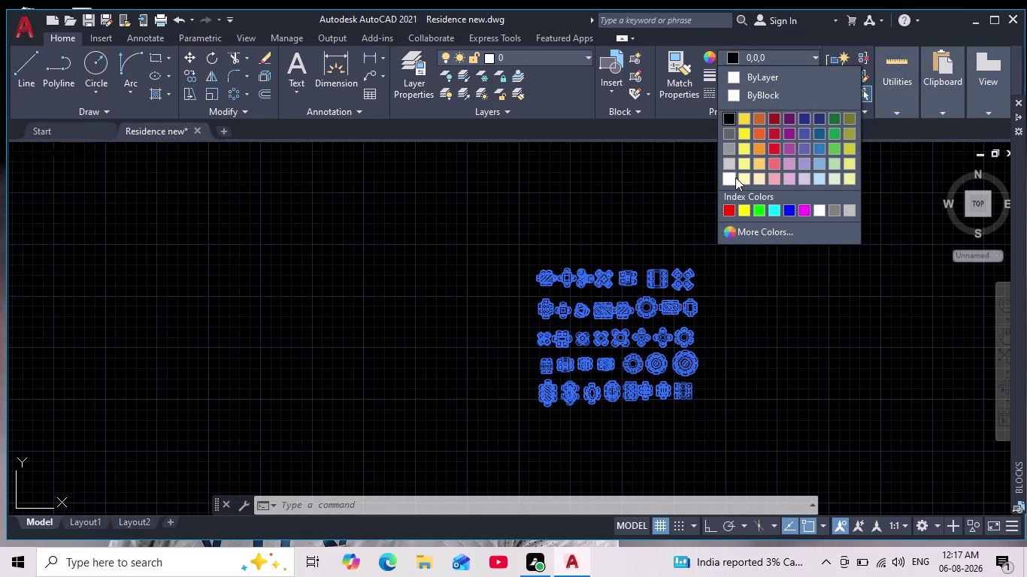
click(727, 180)
key(Escape)
scroll(up, 3)
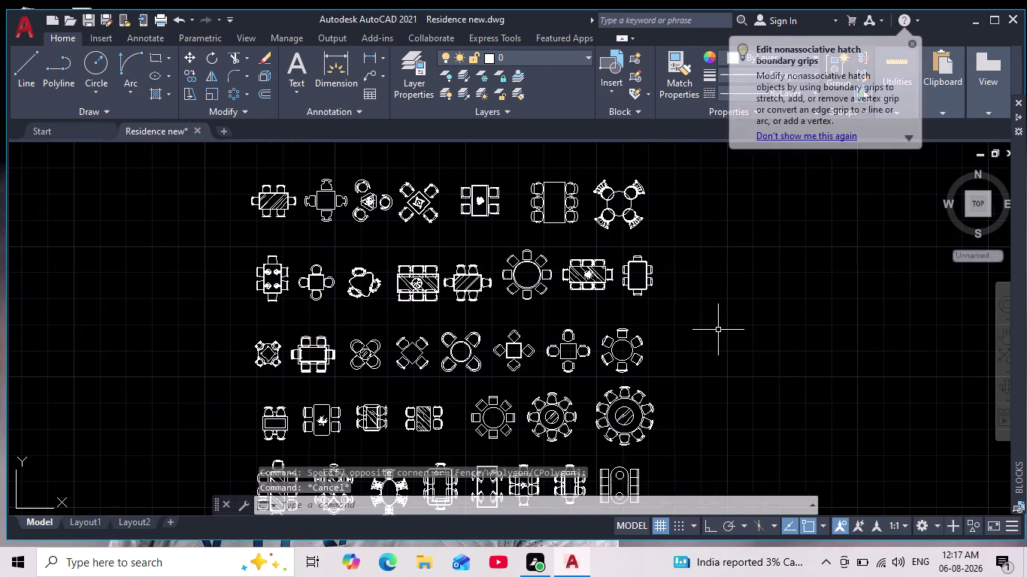
middle_drag(719, 330, 753, 379)
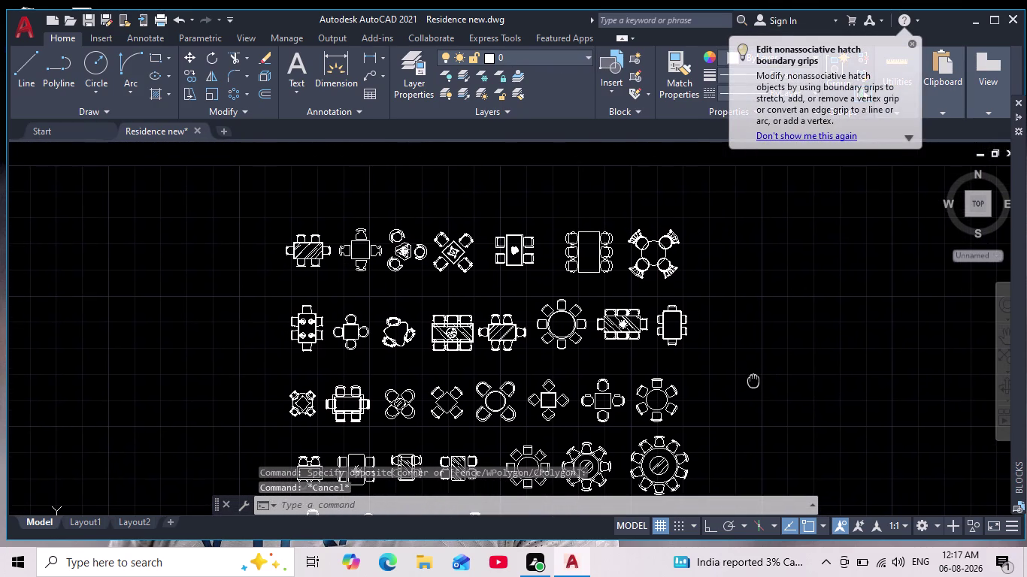
middle_drag(754, 380, 793, 273)
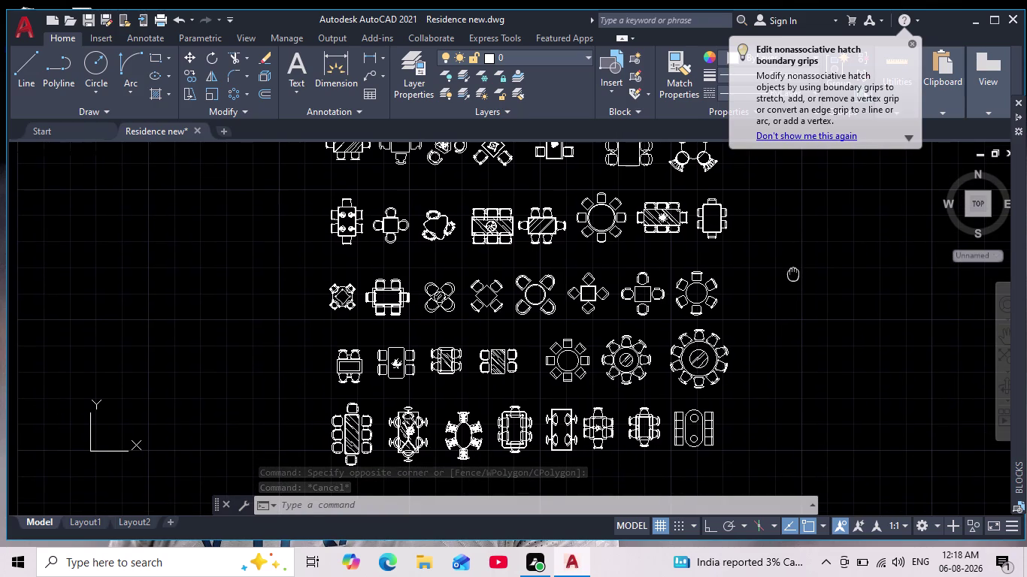
middle_drag(793, 273, 793, 274)
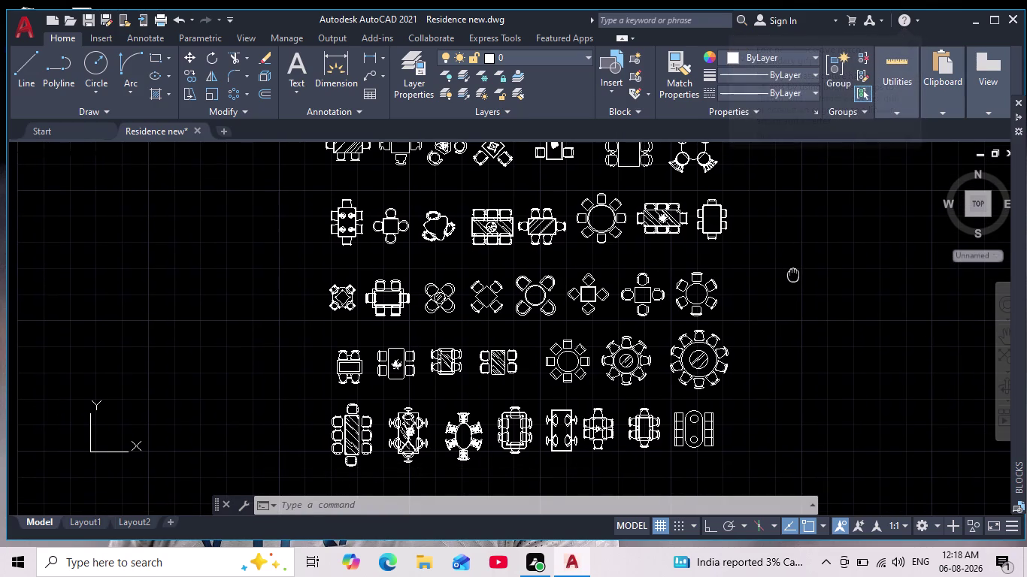
middle_drag(793, 274, 793, 277)
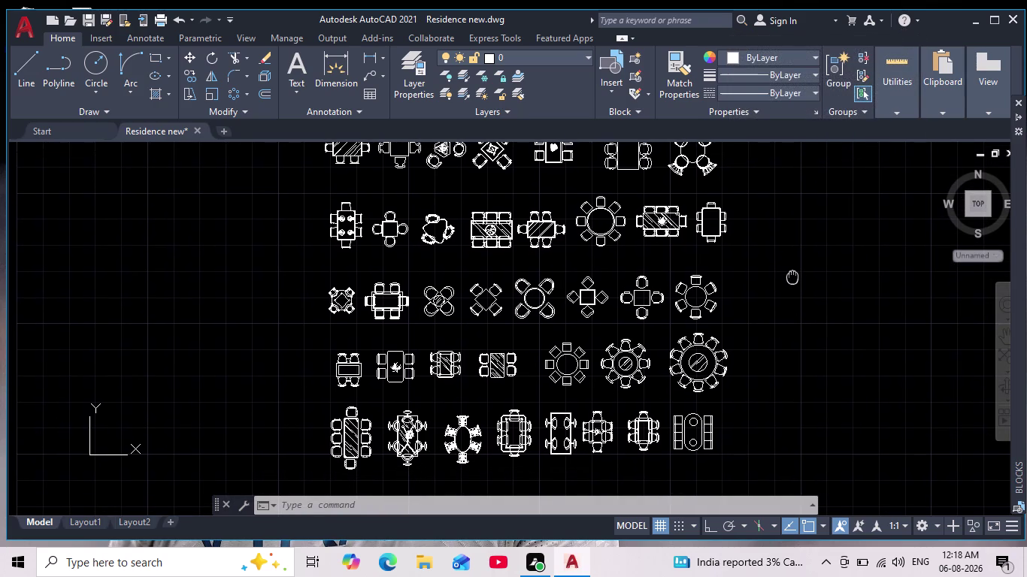
middle_drag(793, 277, 793, 295)
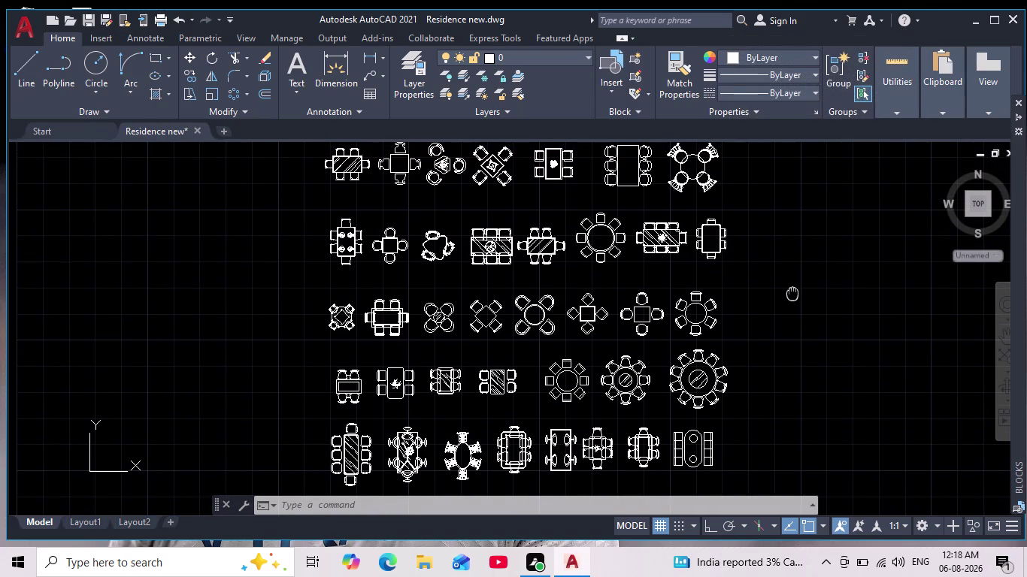
middle_drag(792, 295, 799, 329)
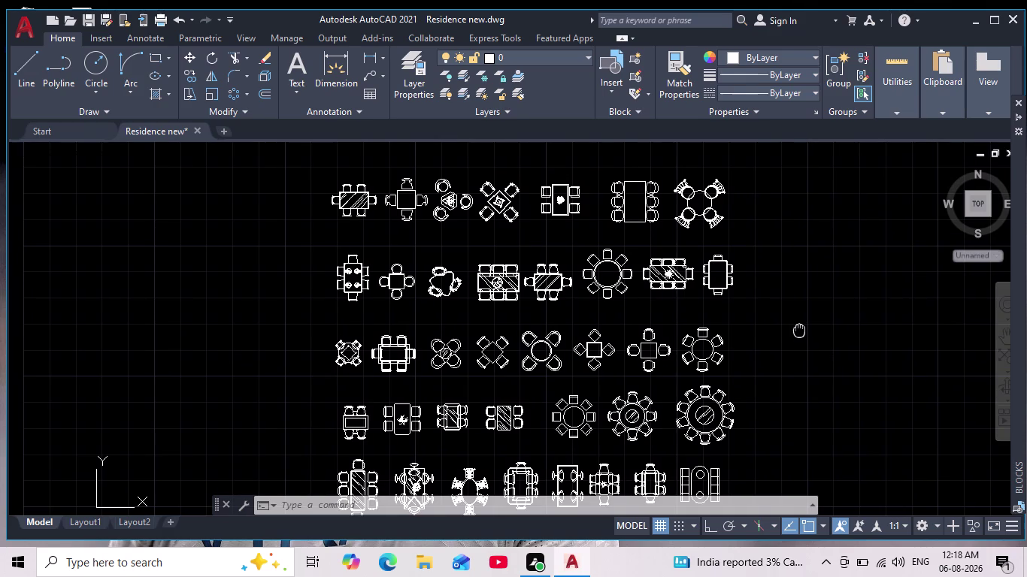
middle_drag(799, 329, 830, 317)
Window-select the diagonal four-chair dining set and group it into one object.
scroll(up, 3)
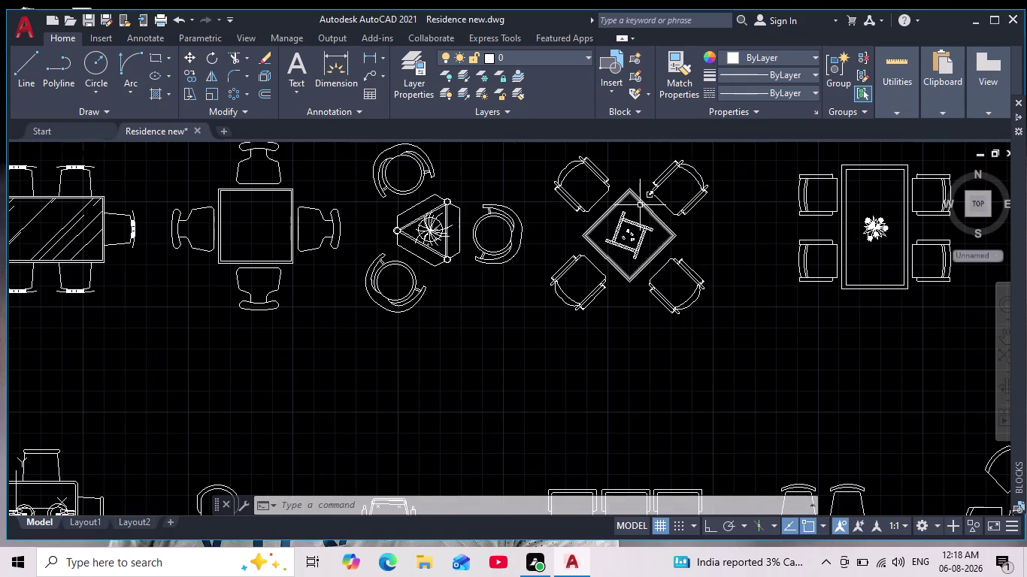
middle_drag(637, 219, 616, 290)
drag(717, 188, 723, 260)
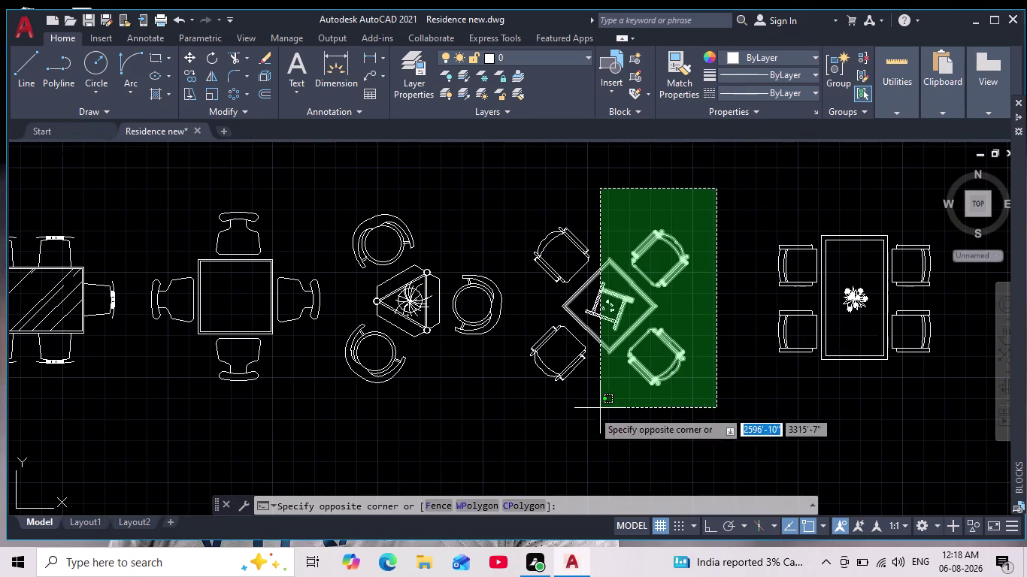
click(512, 415)
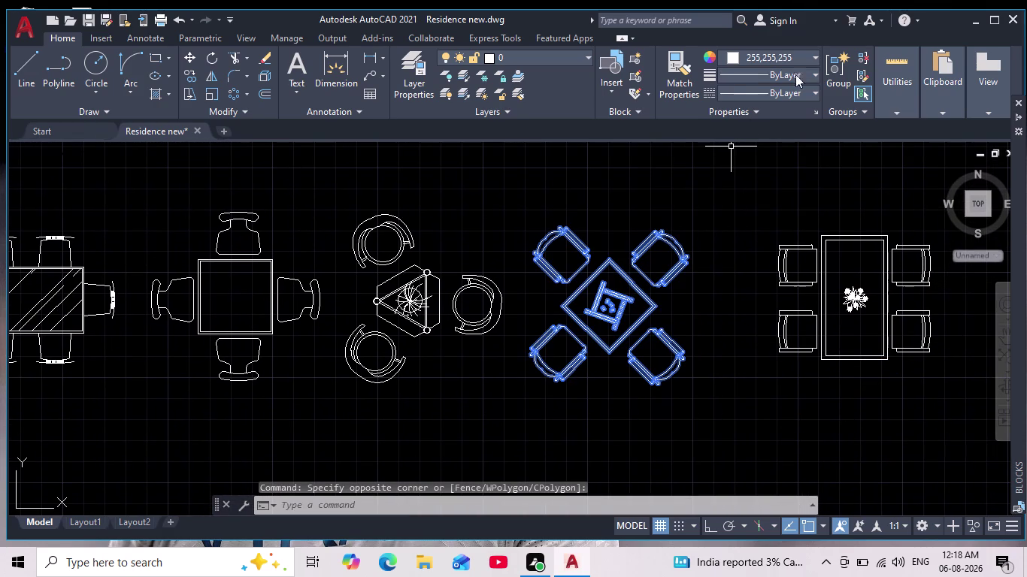
click(834, 78)
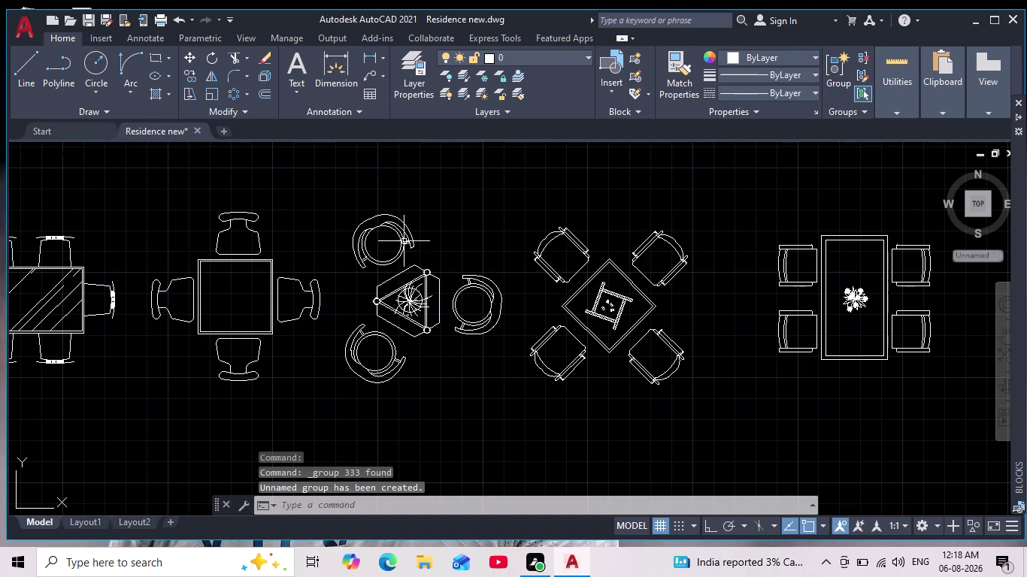
Reselect the grouped dining set and copy it to the clipboard with Ctrl+C.
scroll(down, 3)
middle_drag(485, 331, 584, 235)
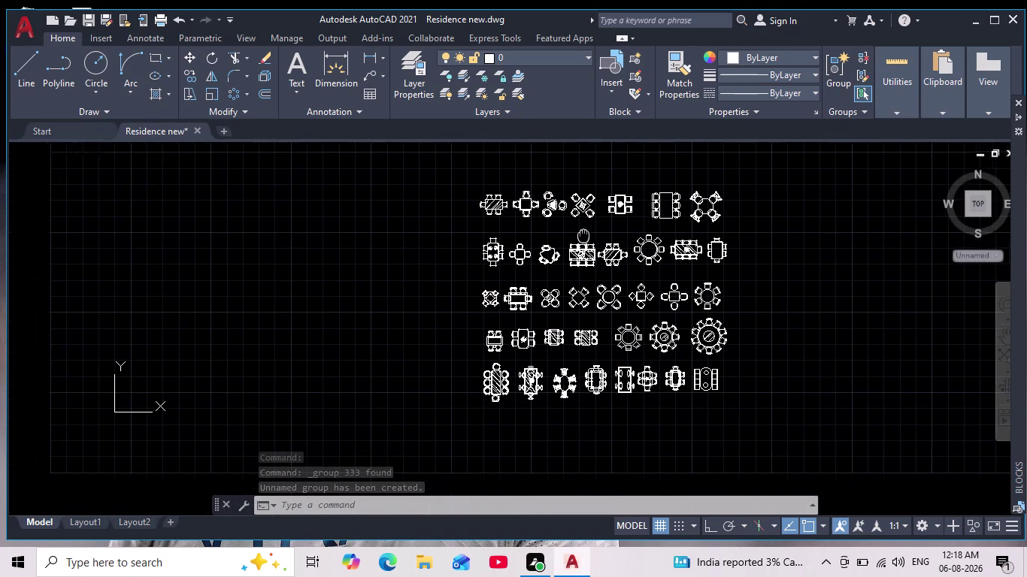
scroll(up, 3)
scroll(up, 3)
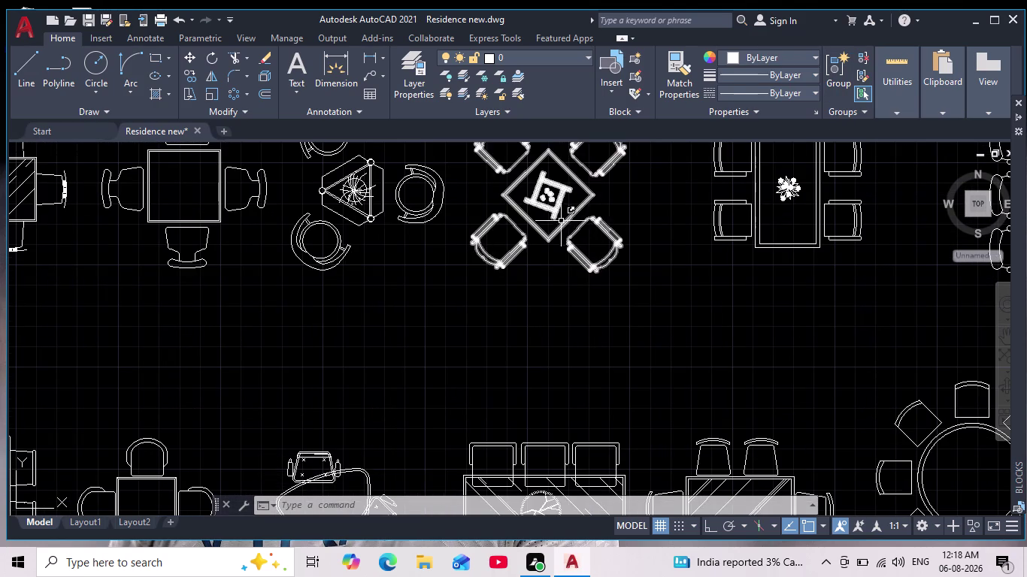
click(558, 219)
click(465, 257)
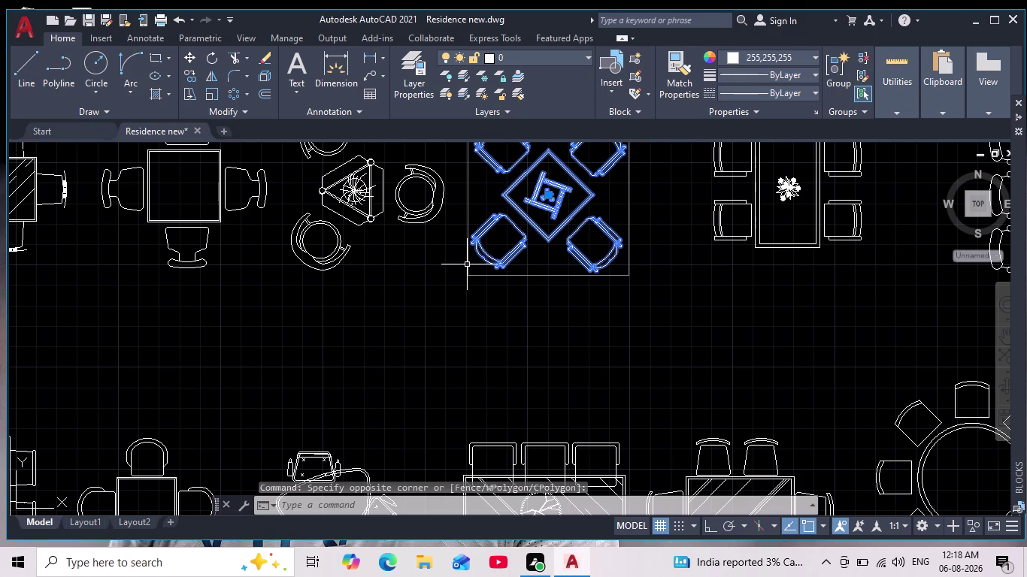
key(ctrl+c)
scroll(down, 3)
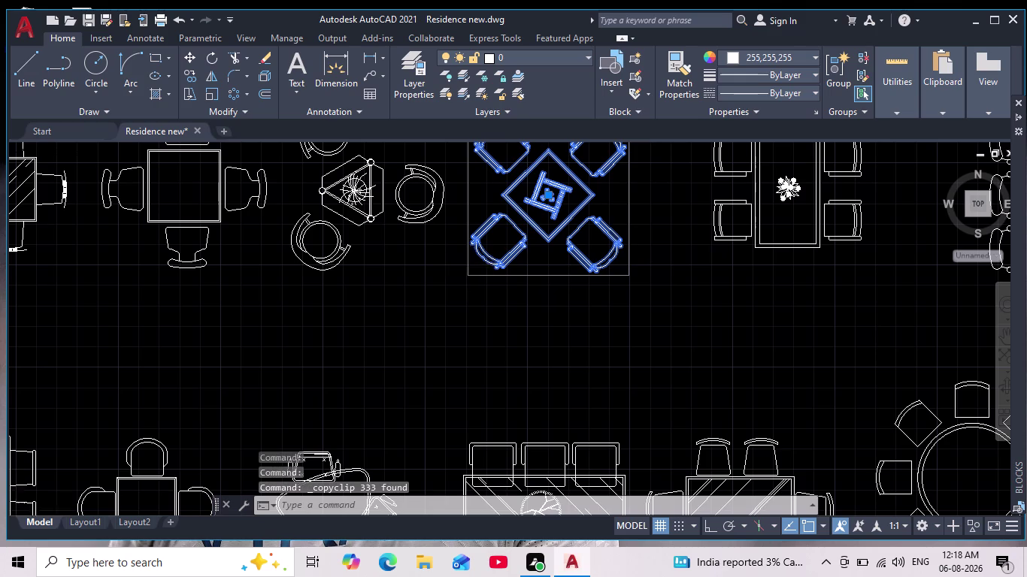
scroll(down, 3)
scroll(down, 3)
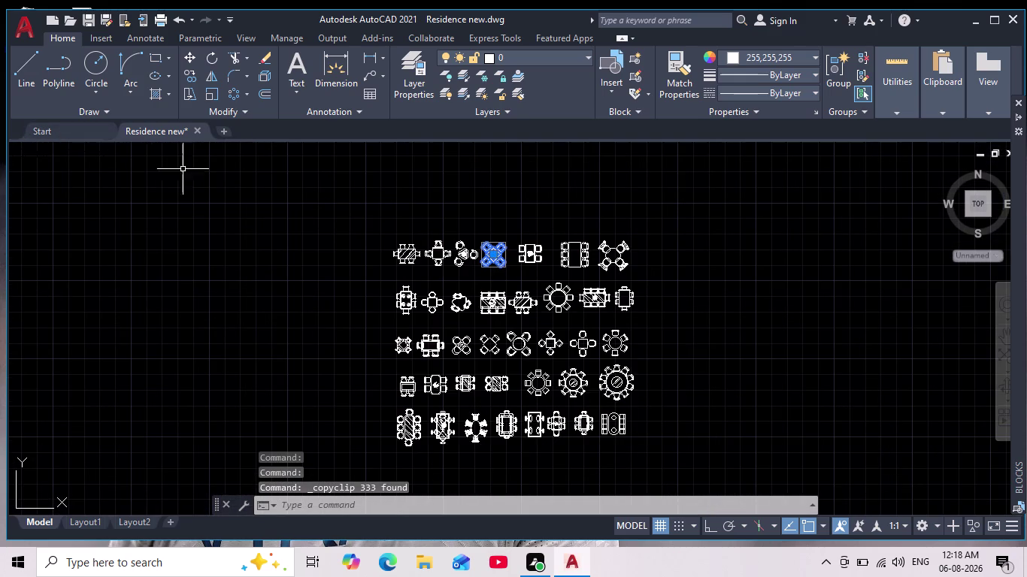
Paste the copied four-chair dining set and drop it inside the lobby.
scroll(down, 3)
middle_drag(241, 244, 346, 250)
scroll(up, 3)
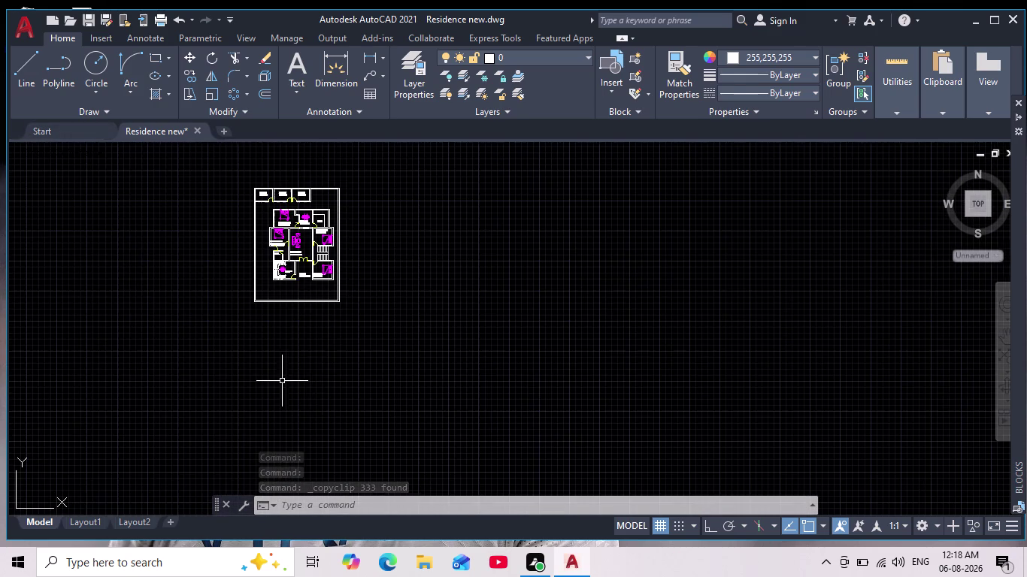
scroll(up, 3)
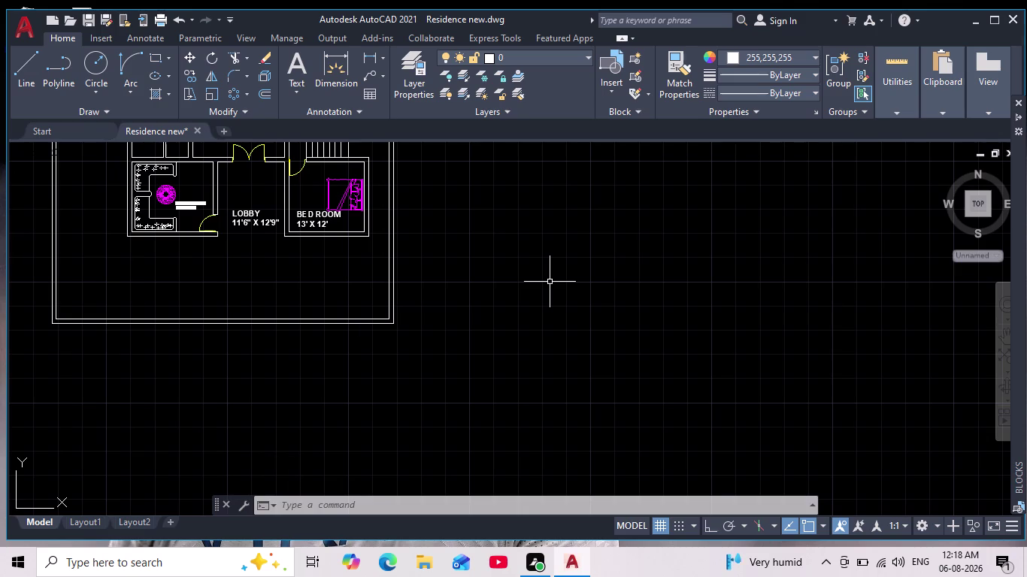
key(ctrl+v)
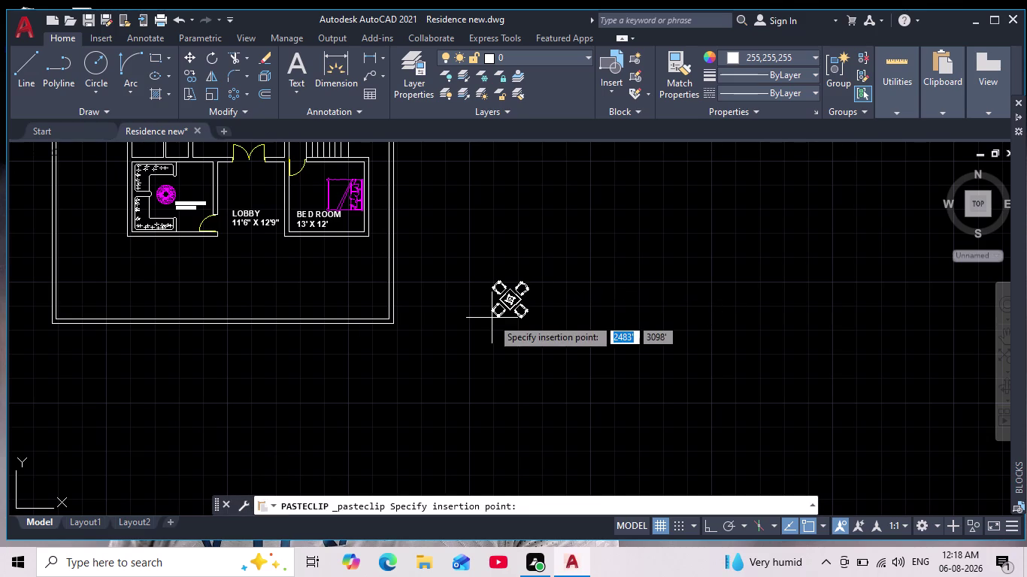
middle_drag(482, 312, 509, 385)
scroll(up, 3)
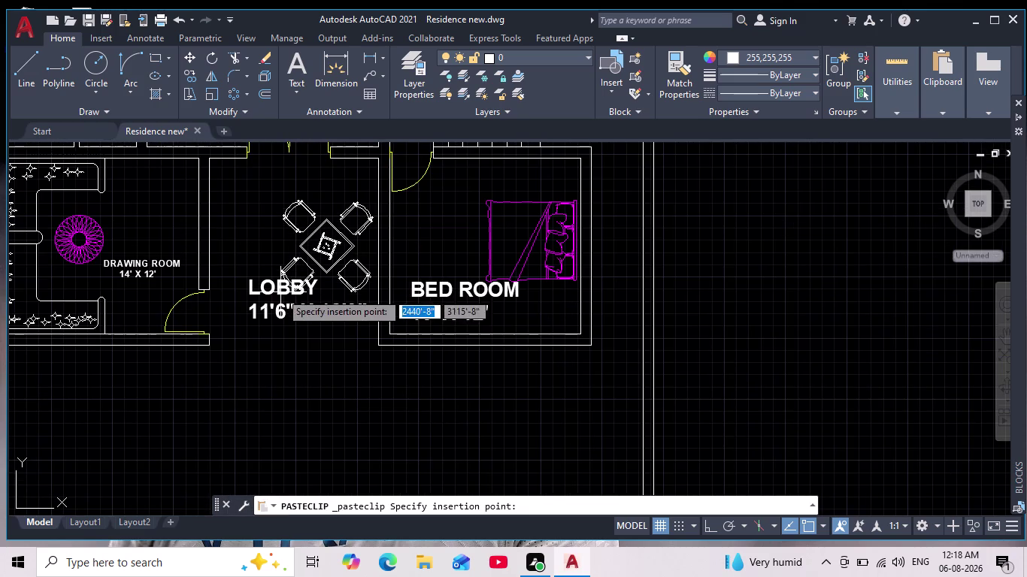
middle_drag(274, 287, 279, 321)
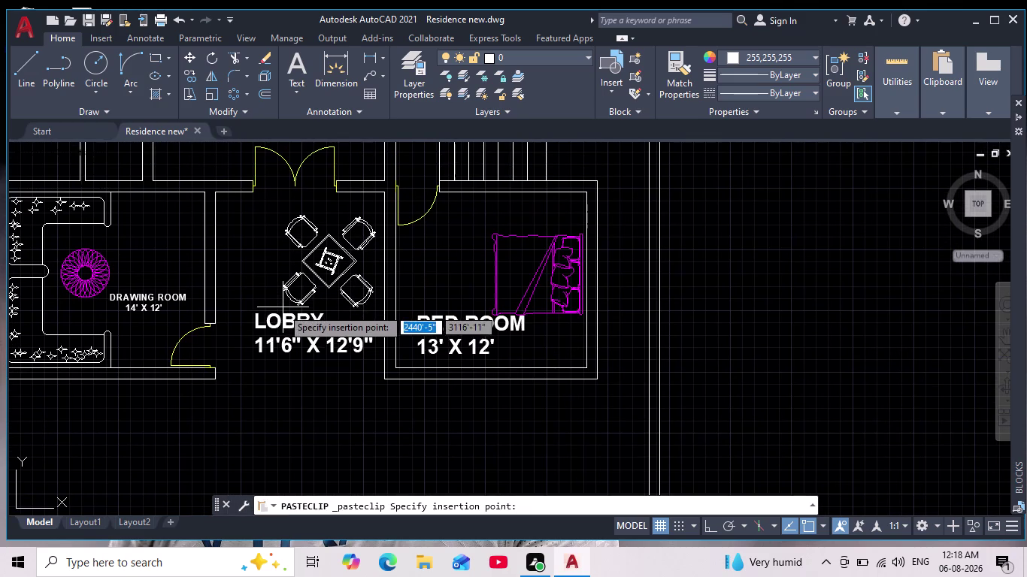
click(276, 308)
scroll(down, 3)
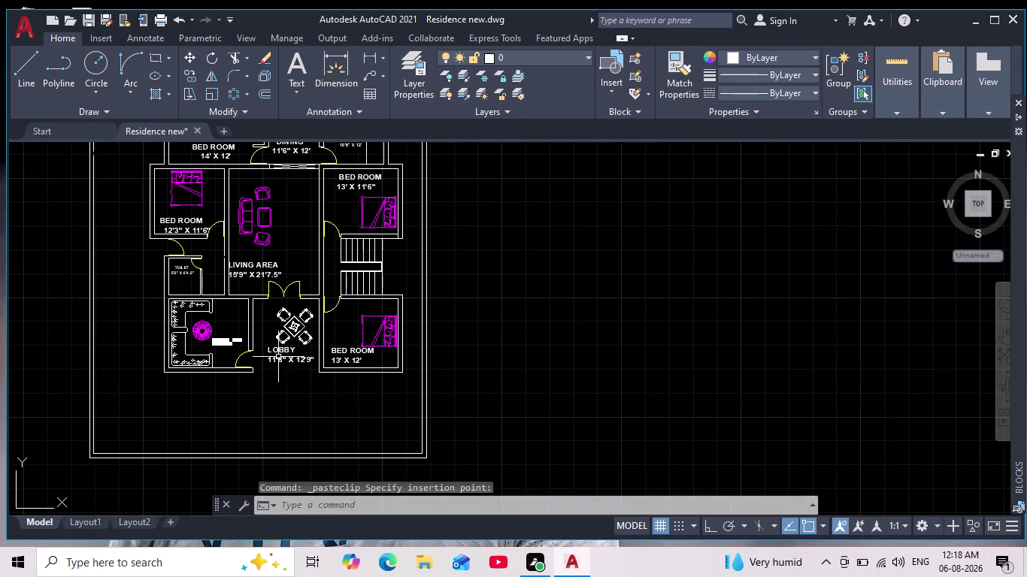
scroll(up, 3)
middle_drag(284, 355, 353, 398)
scroll(up, 3)
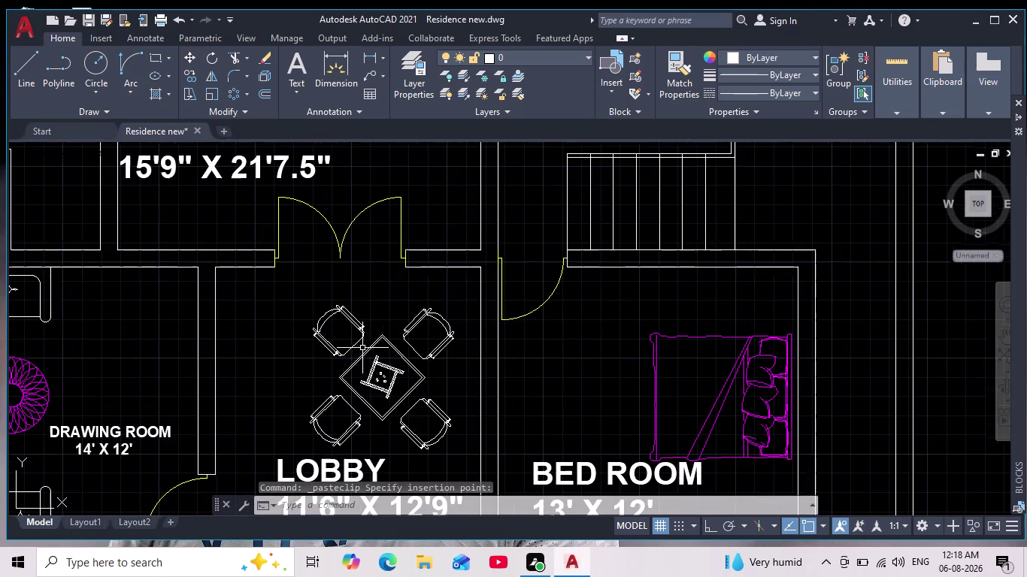
Window-select the pasted lobby dining set and group it into one object.
click(461, 299)
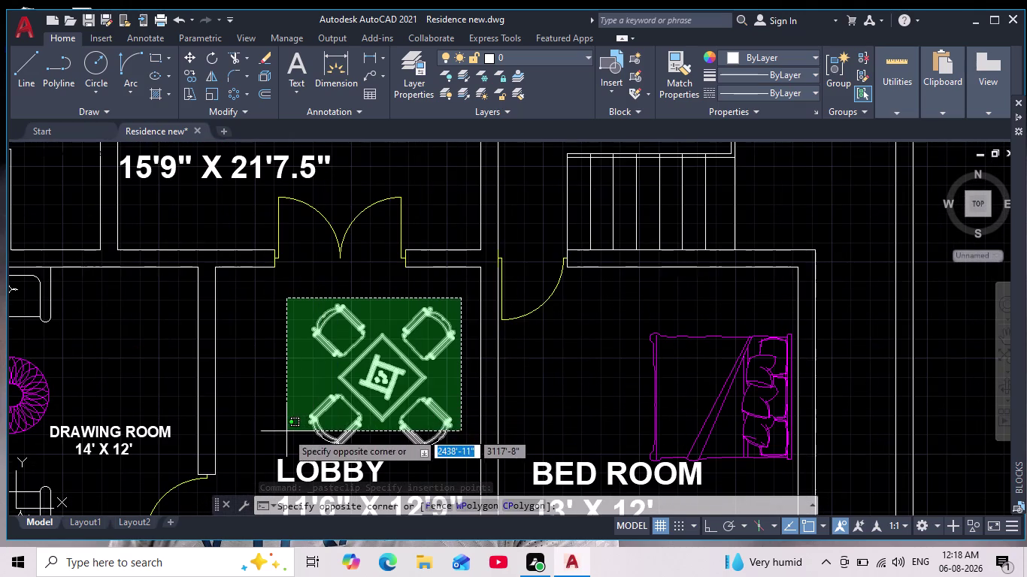
click(298, 454)
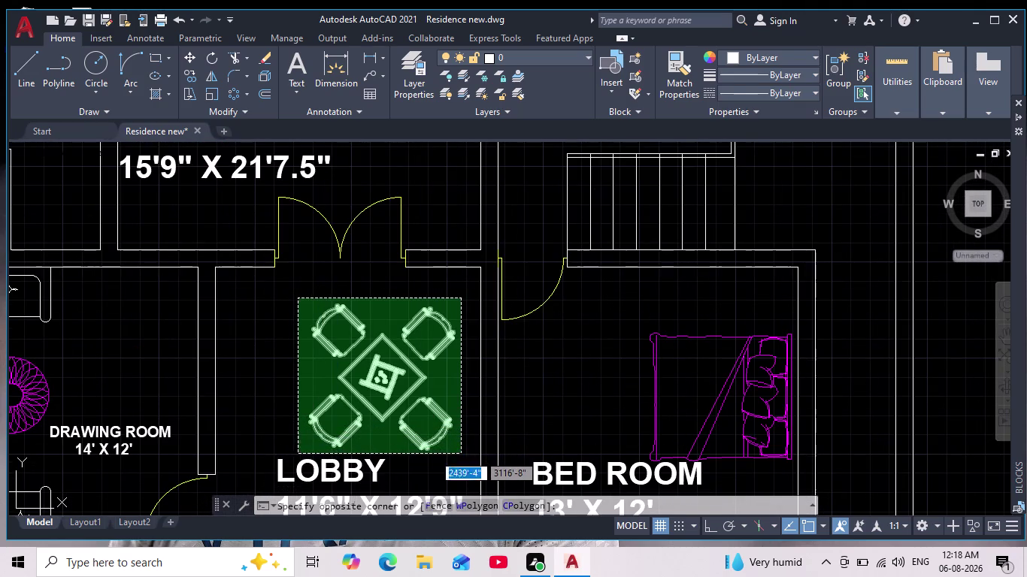
click(833, 70)
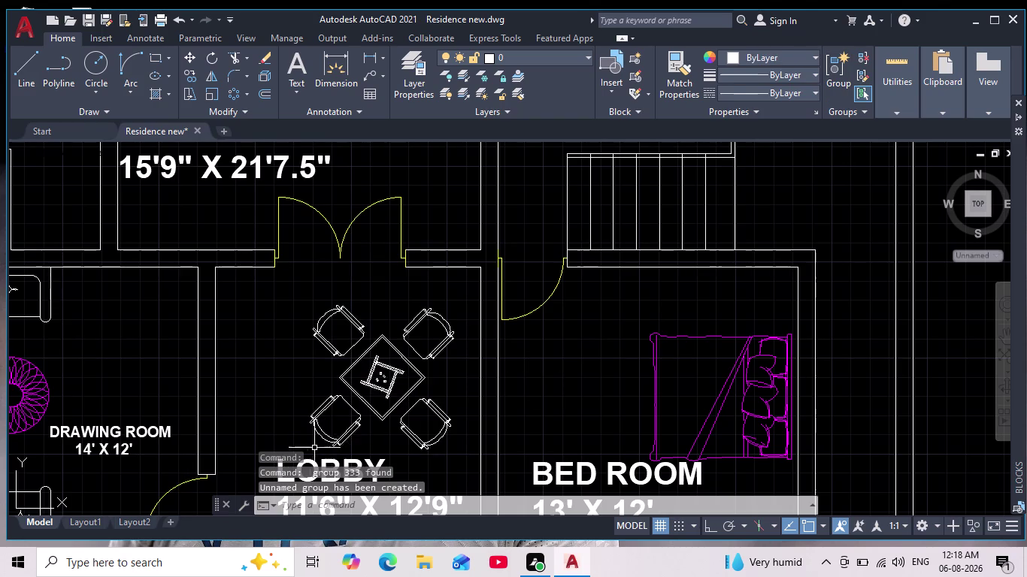
scroll(up, 3)
click(394, 403)
key(Escape)
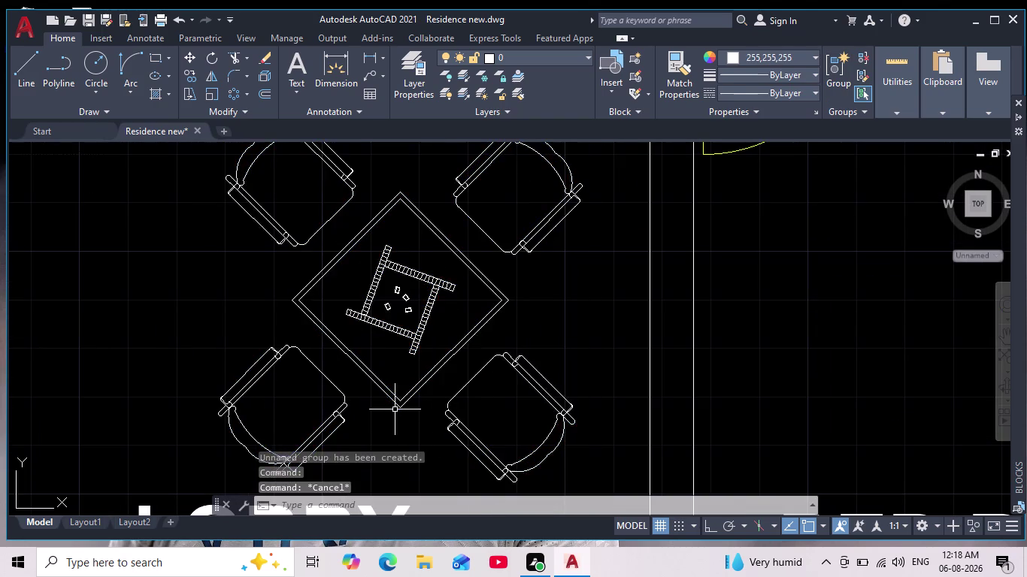
Reselect the grouped lobby dining set and open the layer list.
scroll(down, 3)
click(407, 391)
middle_drag(424, 362, 424, 325)
scroll(down, 3)
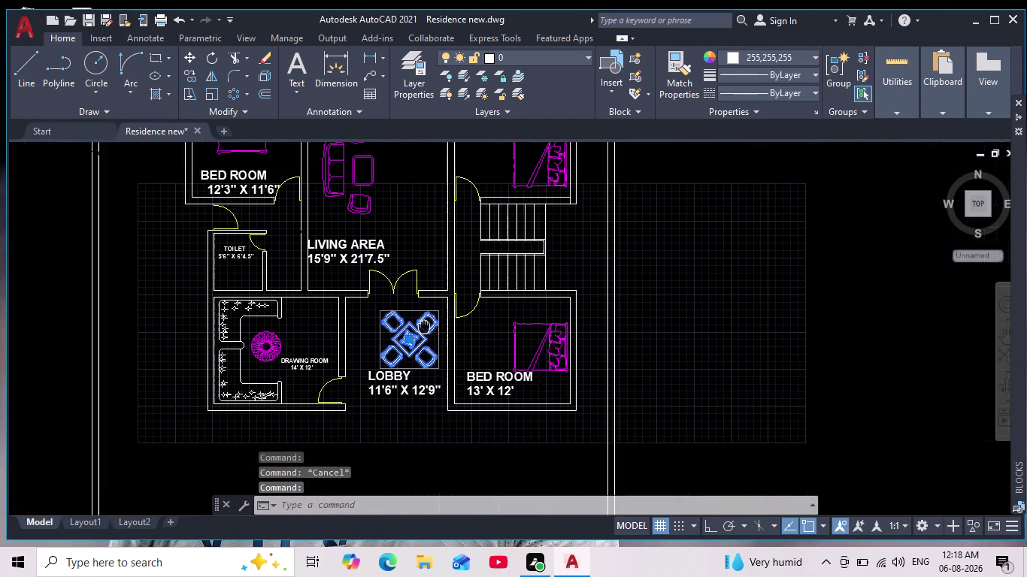
middle_drag(424, 326, 425, 325)
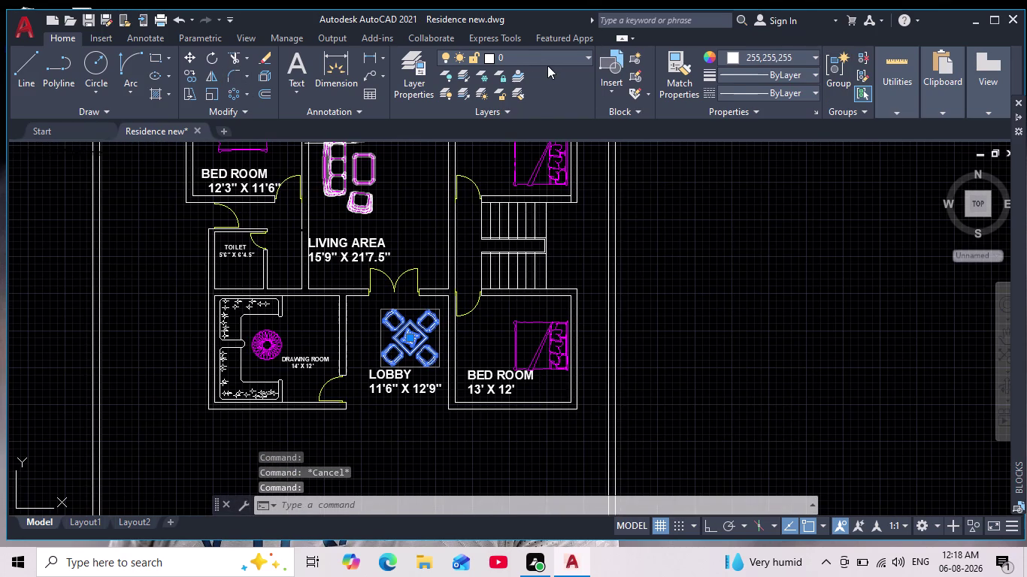
click(559, 56)
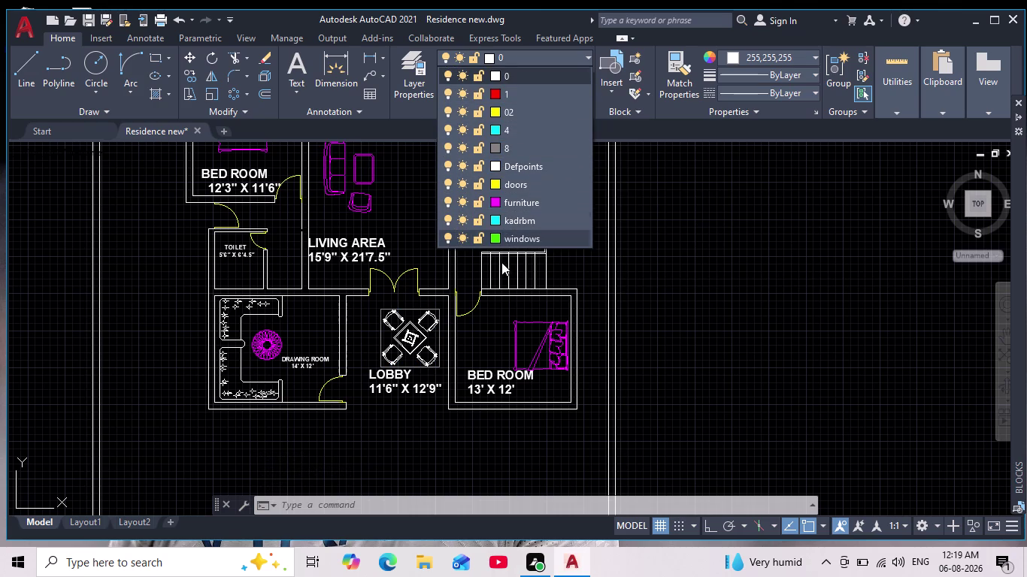
key(Escape)
key(Escape)
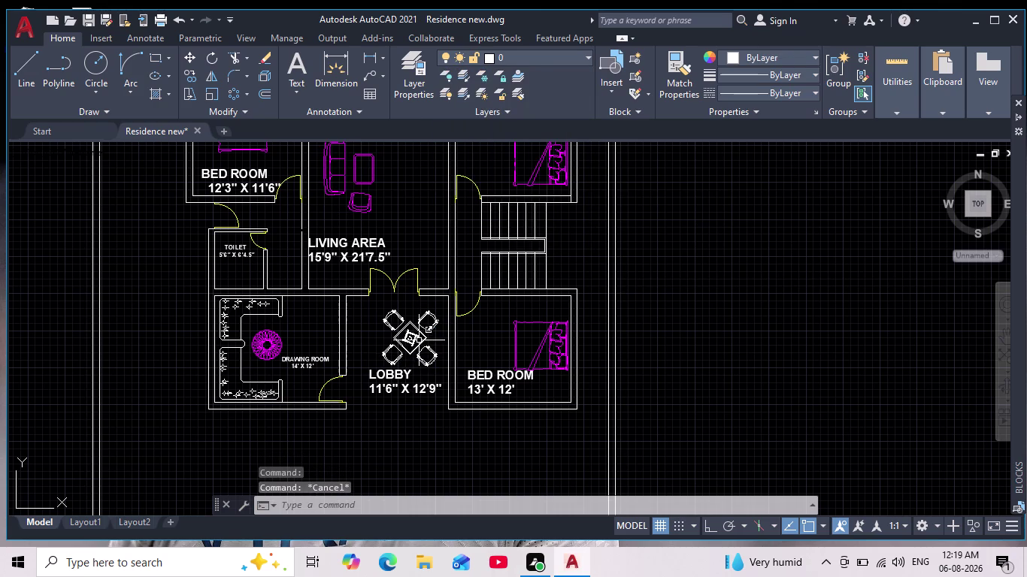
click(412, 335)
click(265, 74)
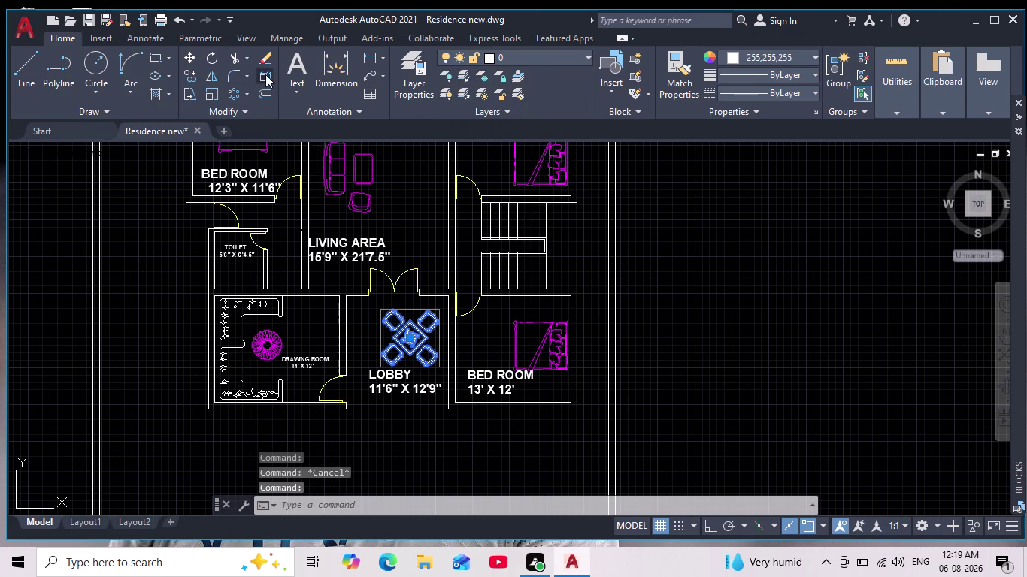
key(Escape)
key(Escape)
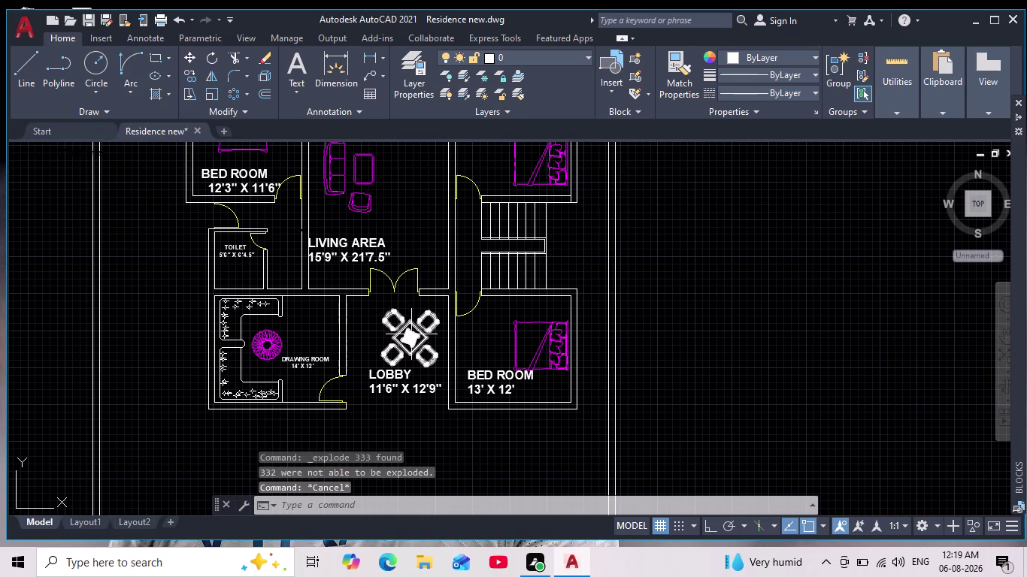
click(411, 338)
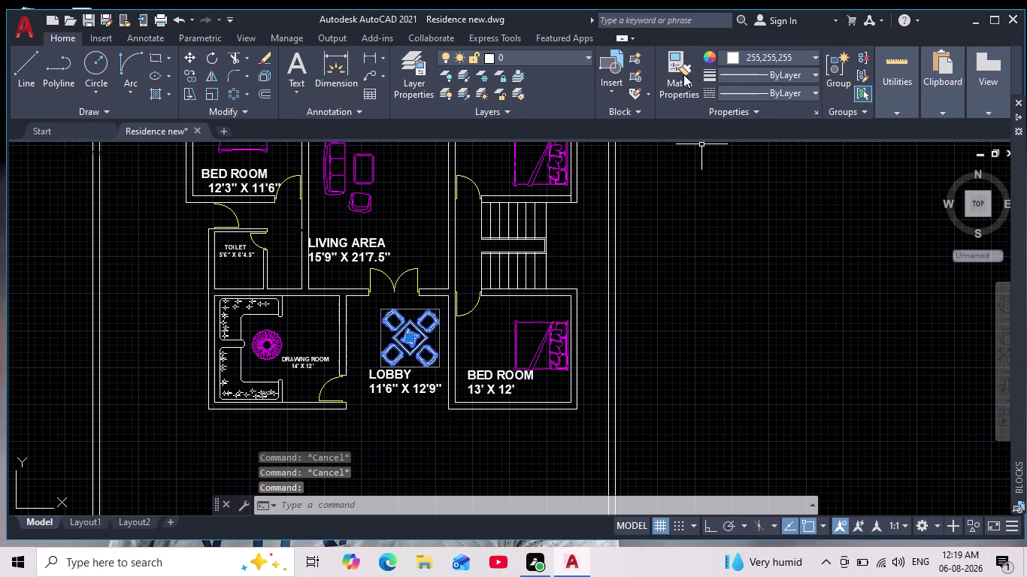
click(729, 52)
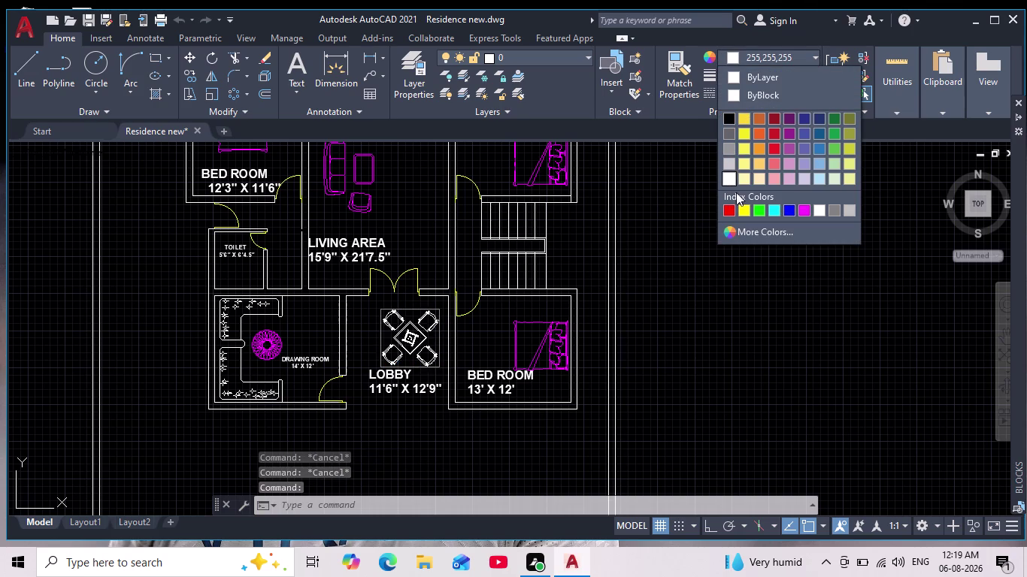
key(Escape)
key(Escape)
key(Escape)
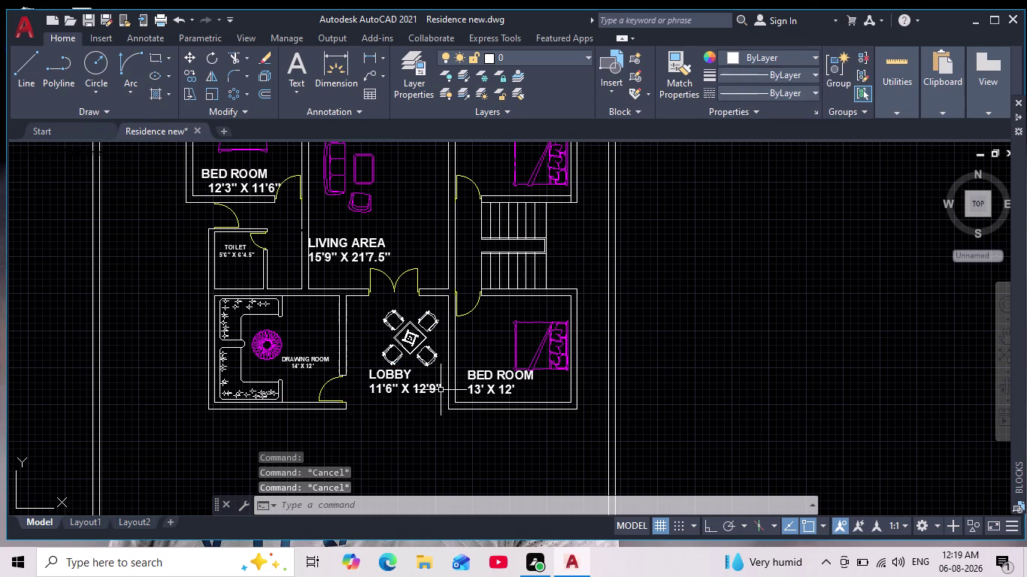
click(405, 336)
click(263, 72)
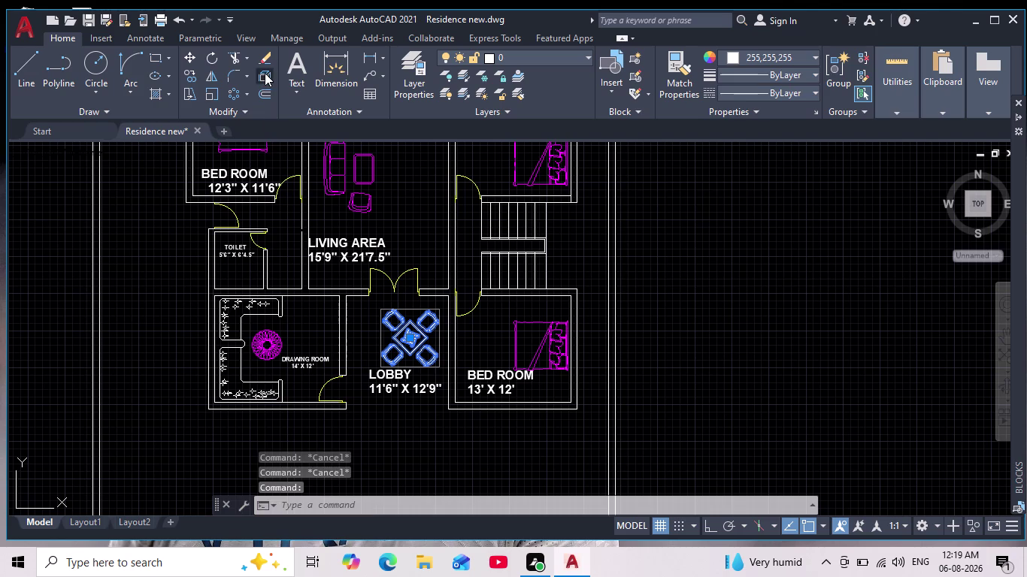
key(Escape)
key(Escape)
click(398, 331)
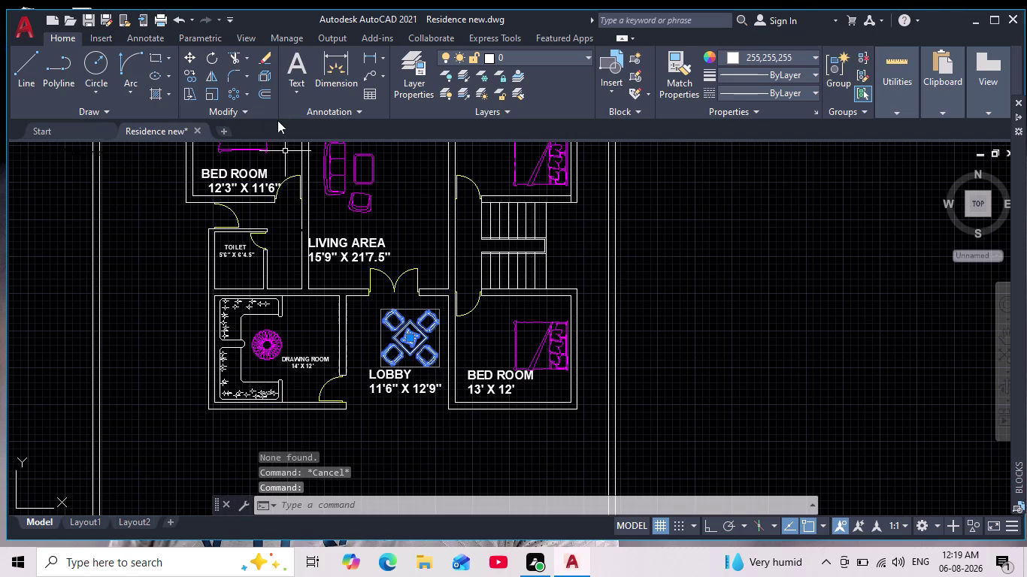
triple_click(267, 73)
key(Escape)
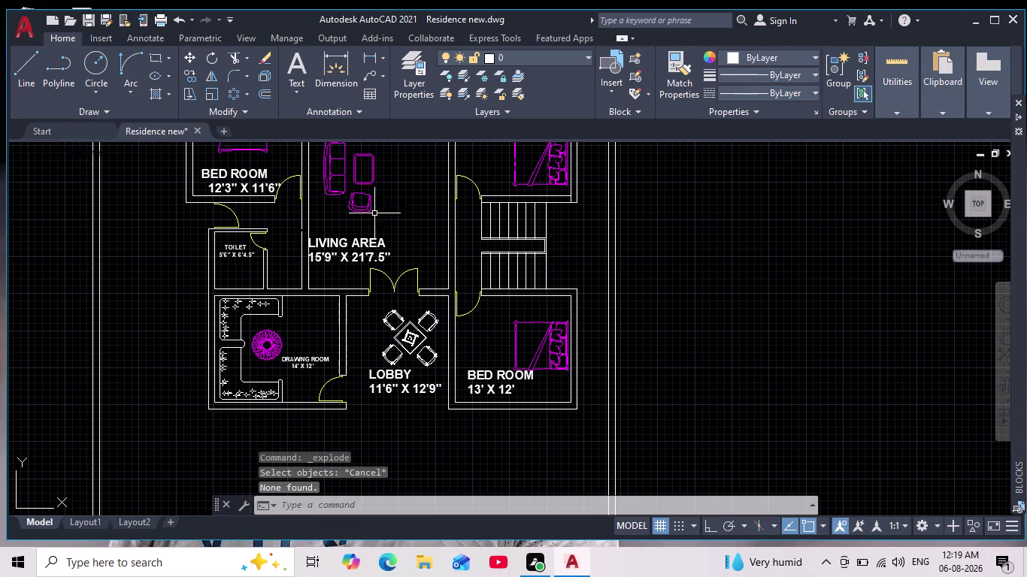
click(404, 338)
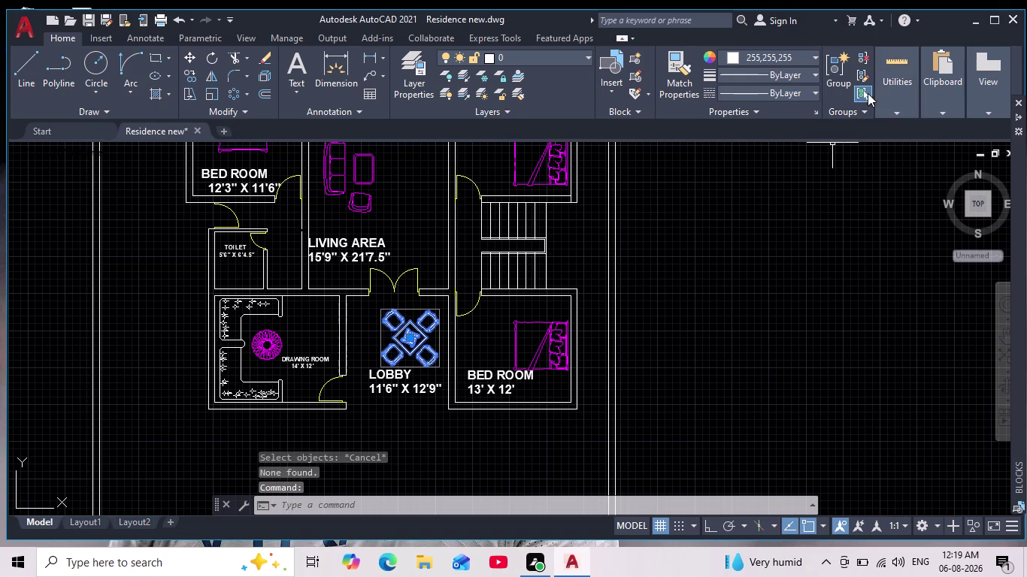
click(863, 107)
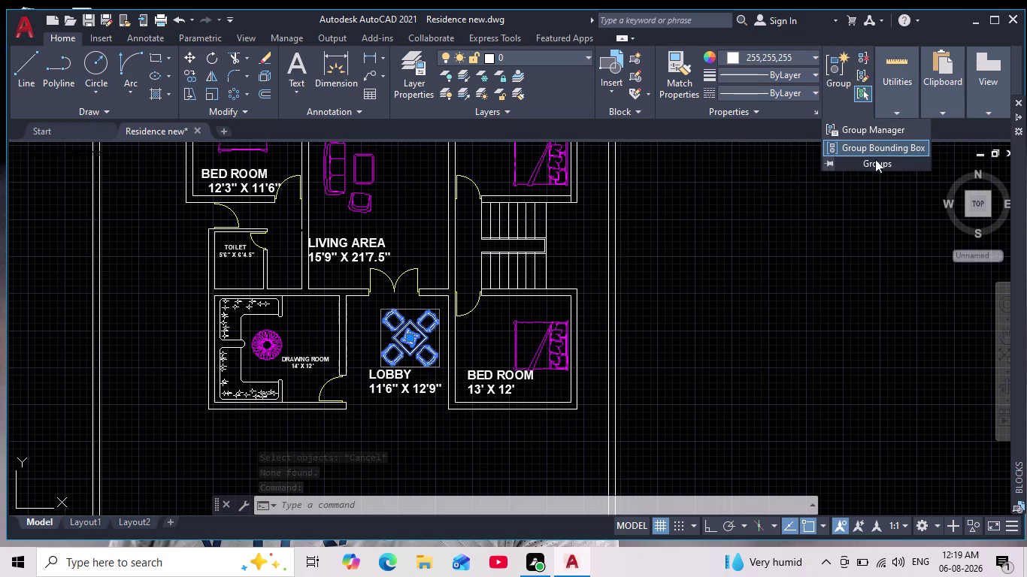
Select the lobby table set, try breaking it apart, cancel, and reselect it.
click(863, 144)
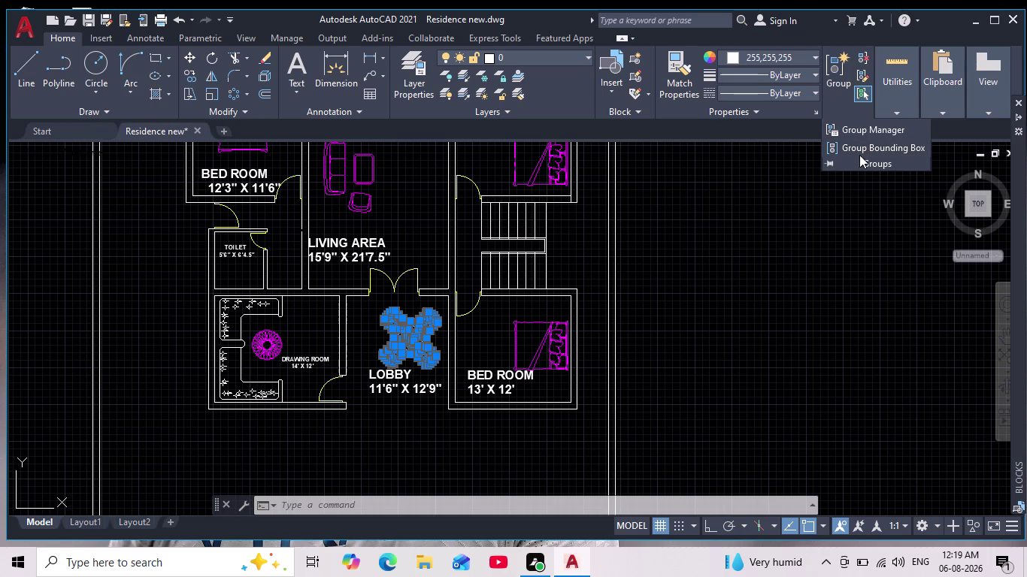
key(Escape)
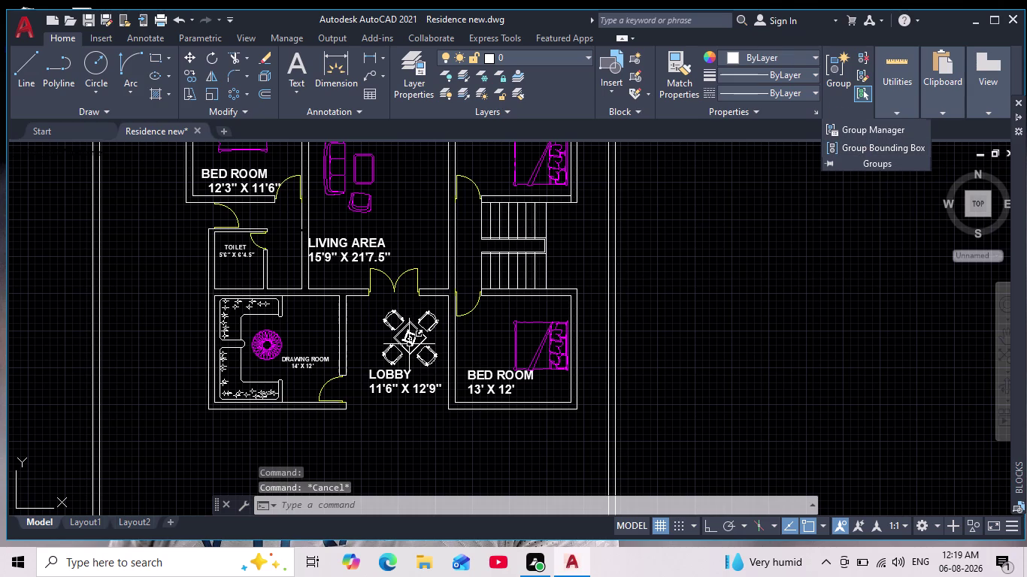
click(405, 338)
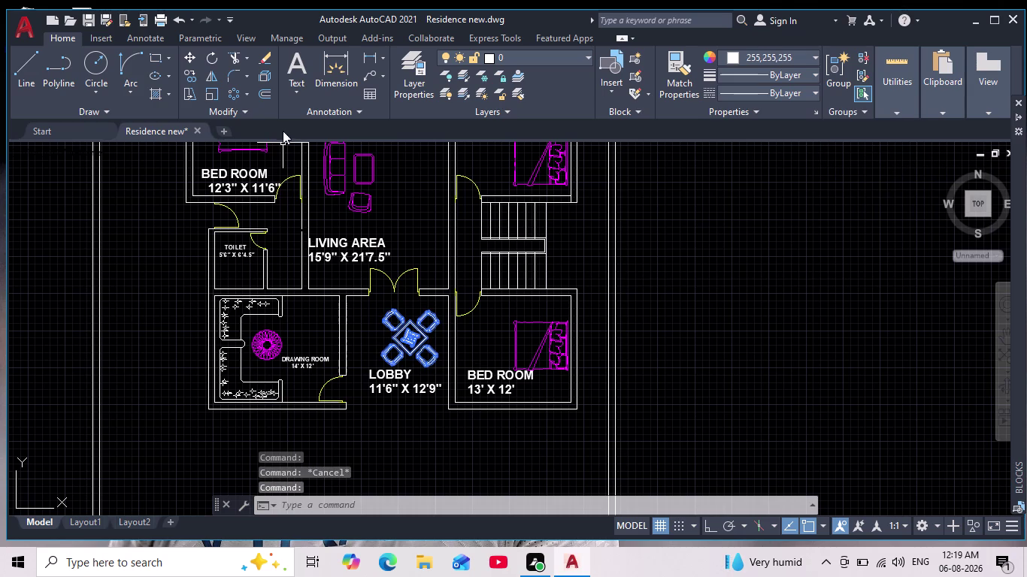
click(262, 74)
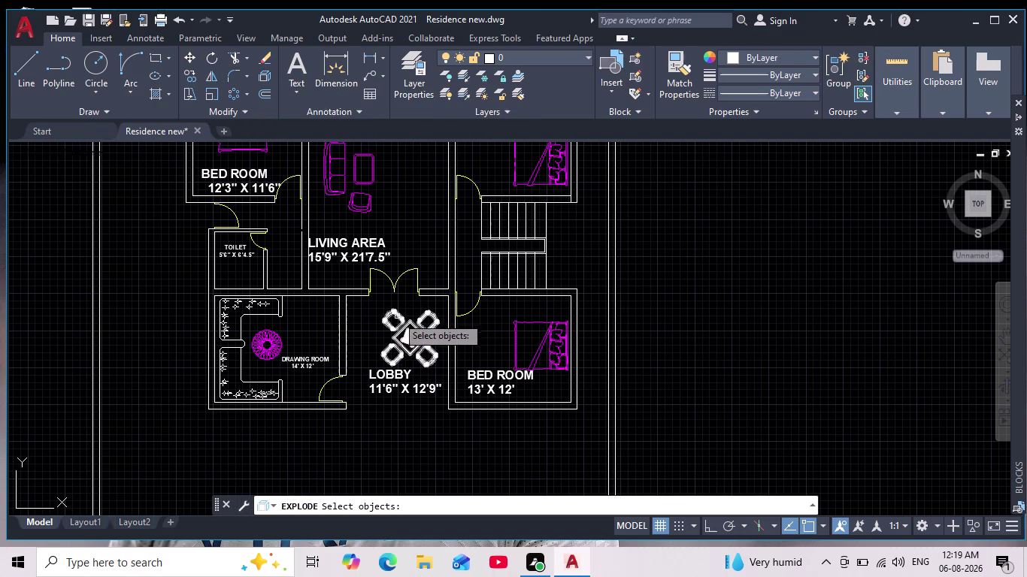
key(Escape)
key(Escape)
scroll(up, 3)
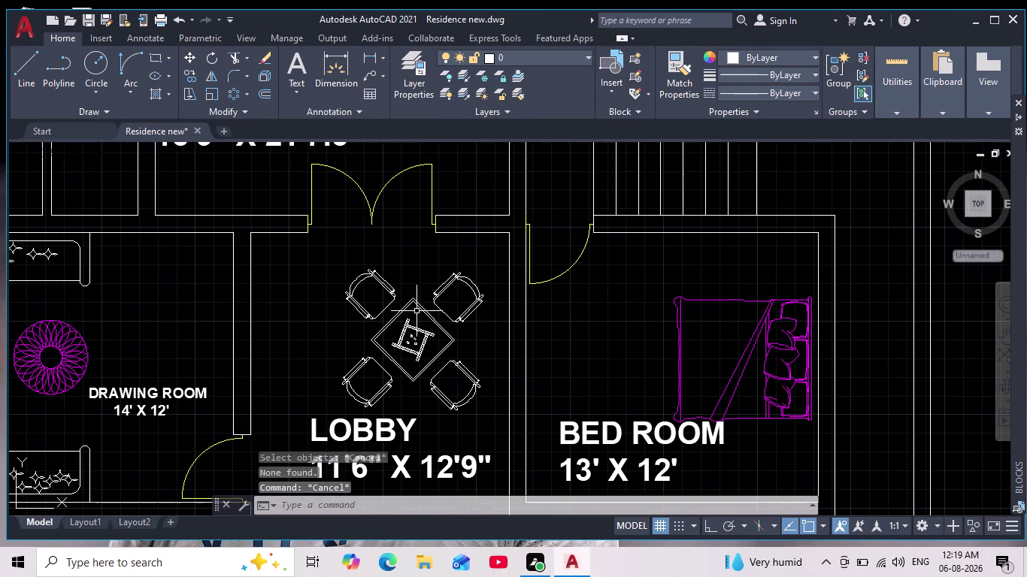
drag(409, 266, 407, 288)
click(349, 353)
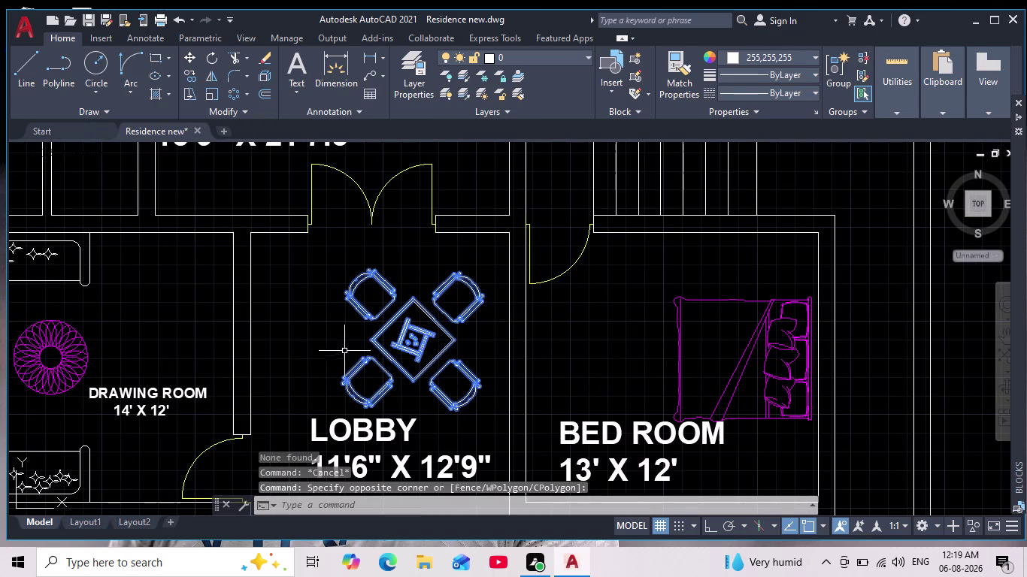
scroll(down, 3)
Pick the lobby set for breaking apart, then cancel the command.
click(268, 76)
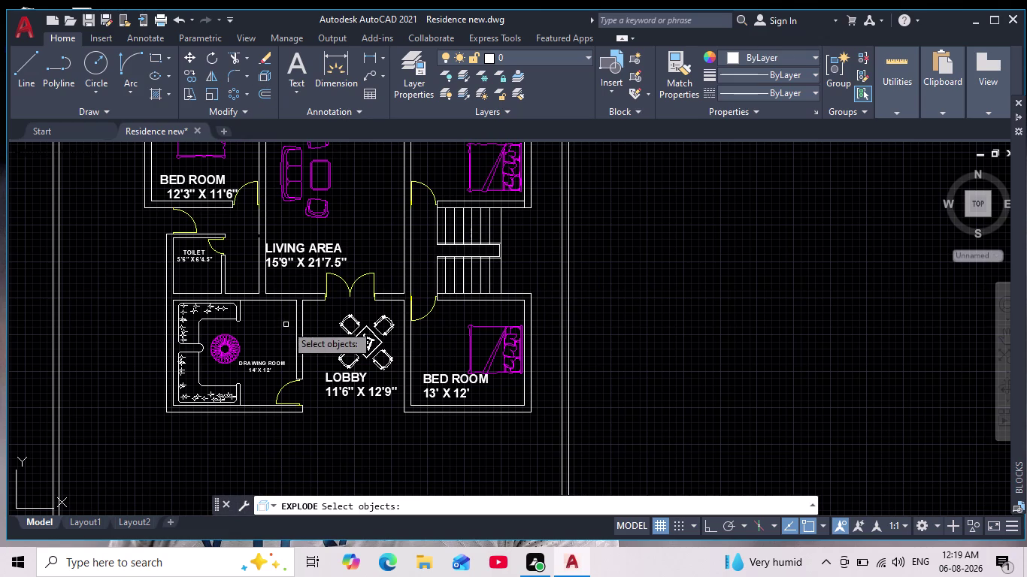
click(362, 335)
click(380, 328)
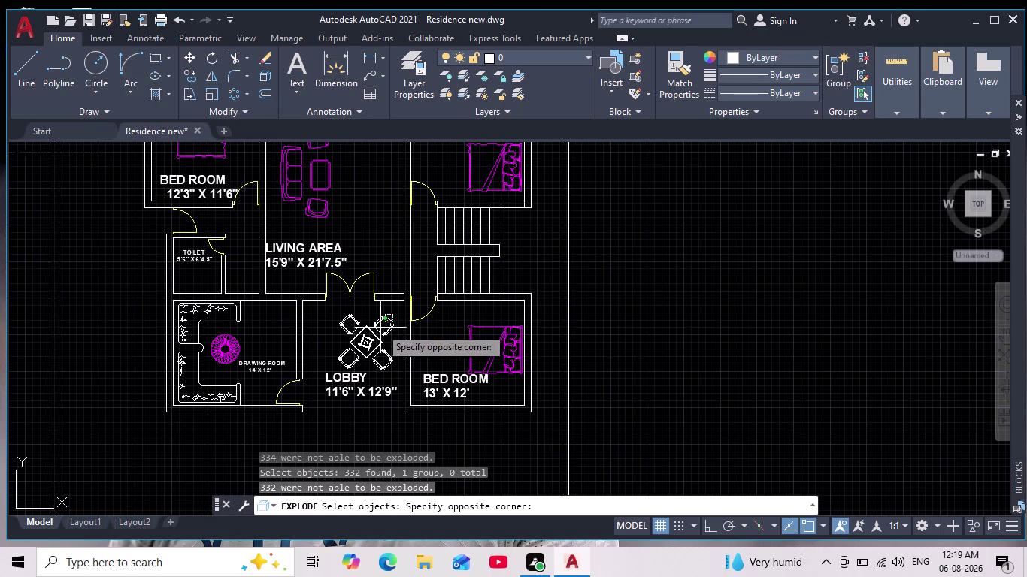
click(354, 333)
click(353, 341)
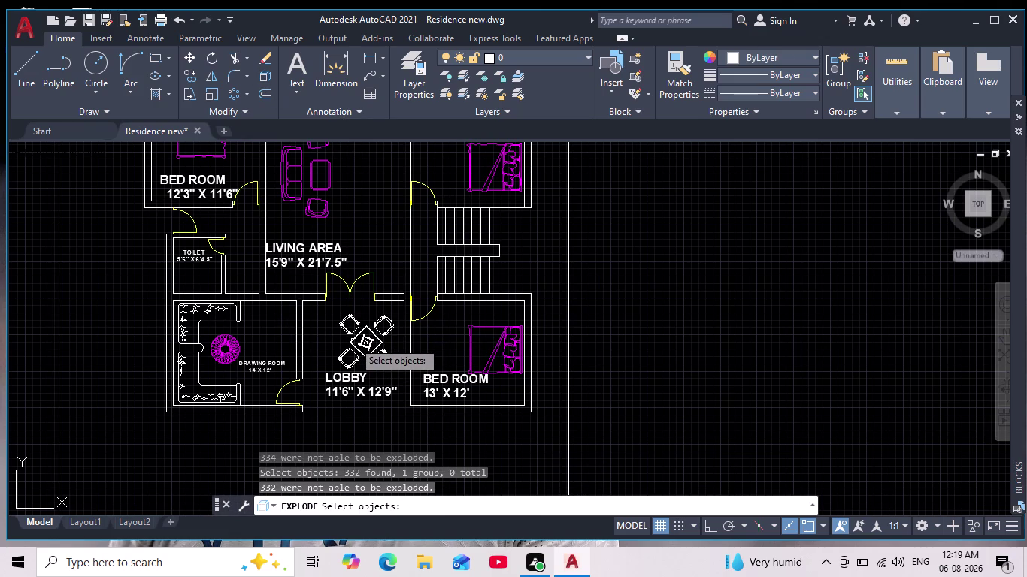
click(351, 340)
key(Escape)
key(Escape)
key(Escape)
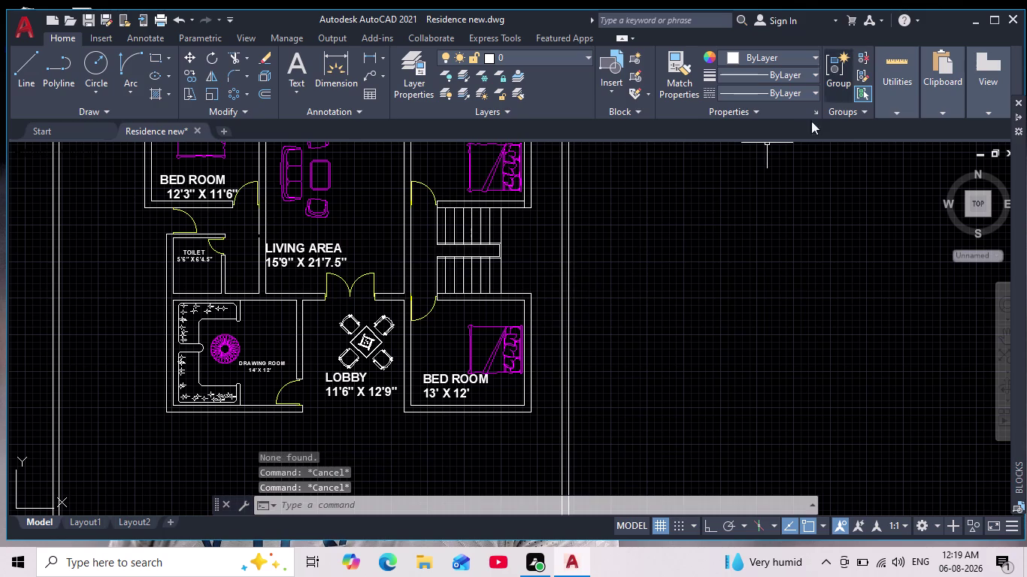
Ungroup the lobby table and chairs, then reselect the pieces.
click(370, 355)
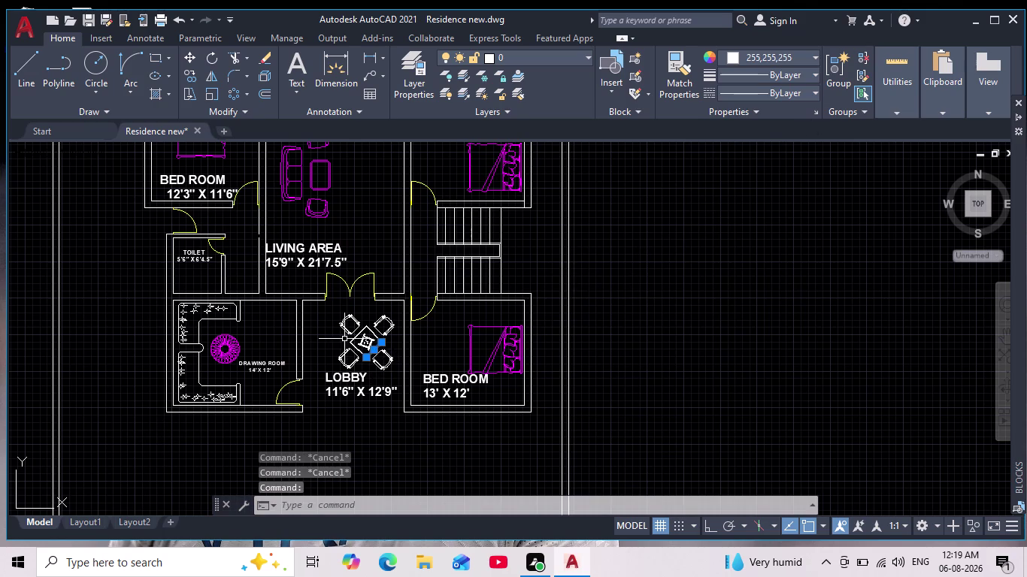
key(Escape)
scroll(up, 3)
click(369, 349)
key(Escape)
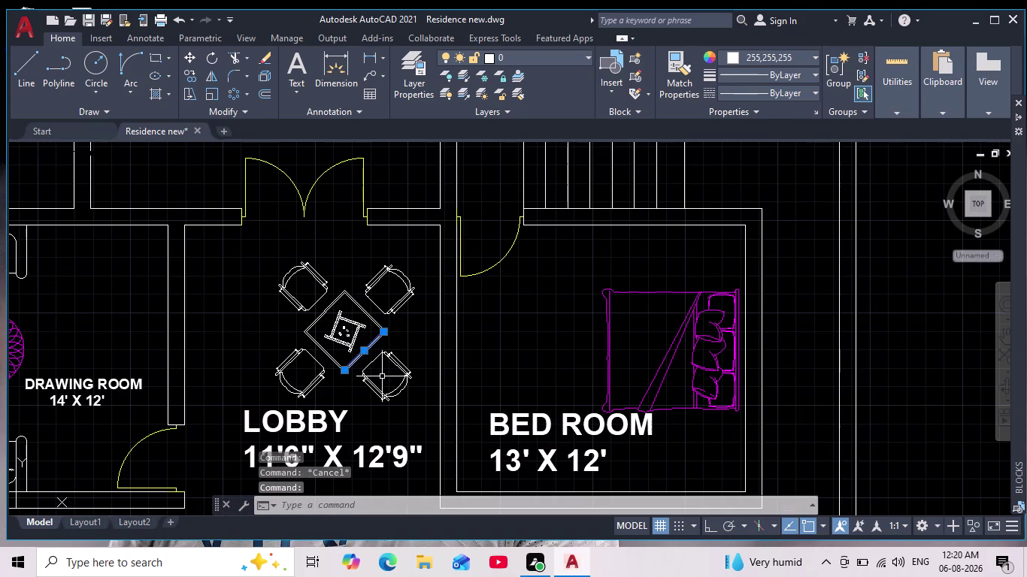
click(370, 319)
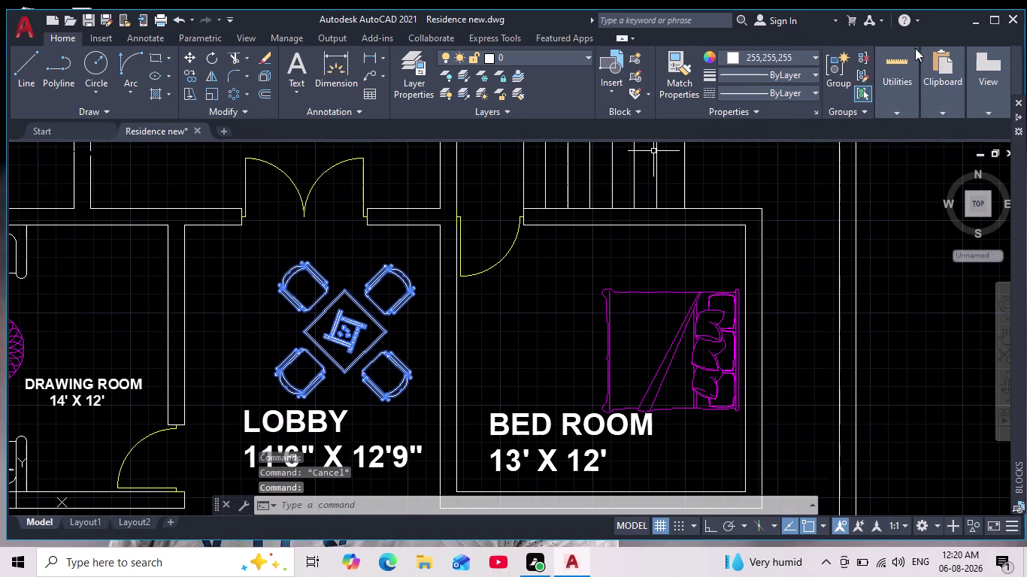
click(864, 58)
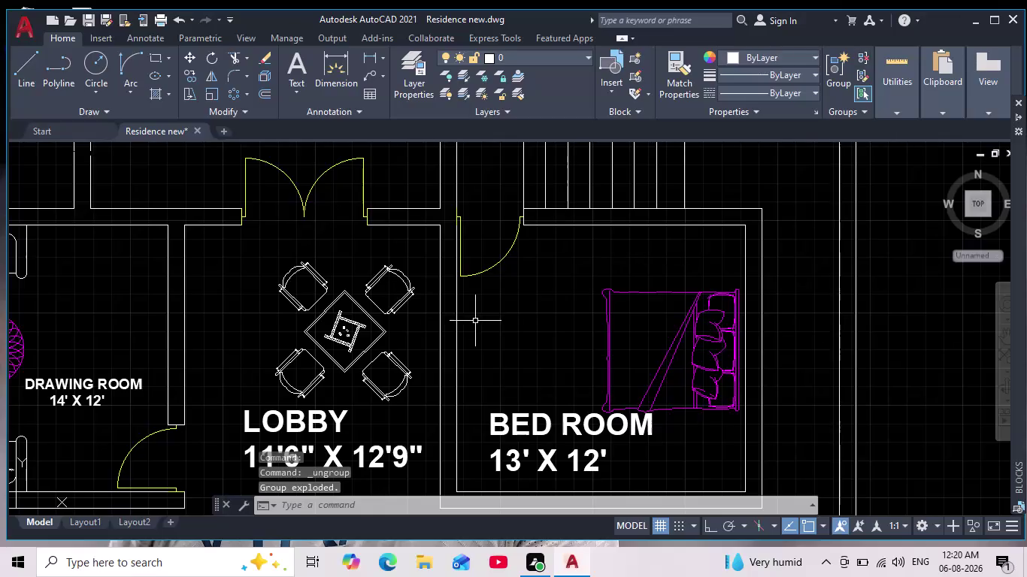
scroll(down, 3)
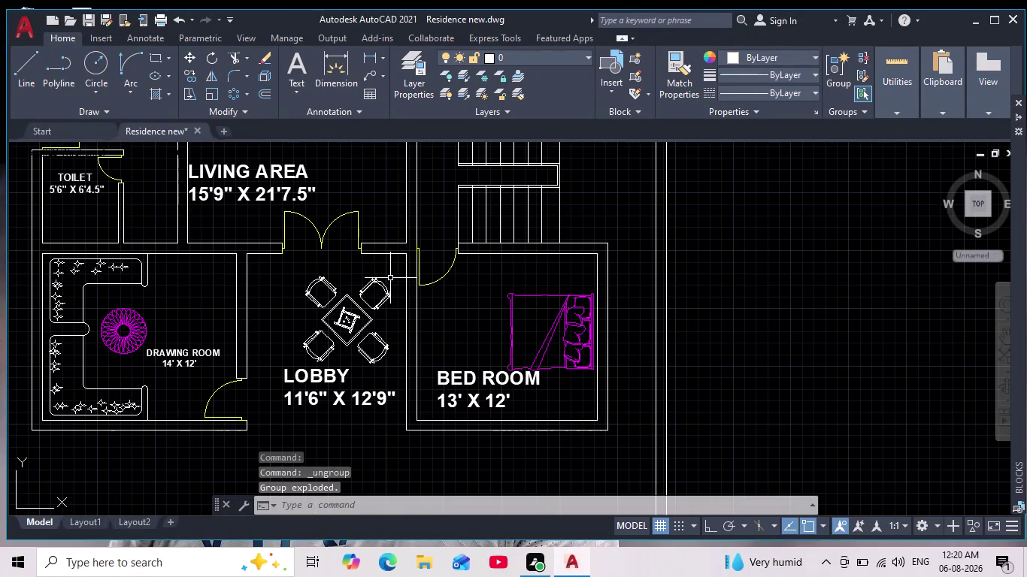
click(393, 272)
click(295, 368)
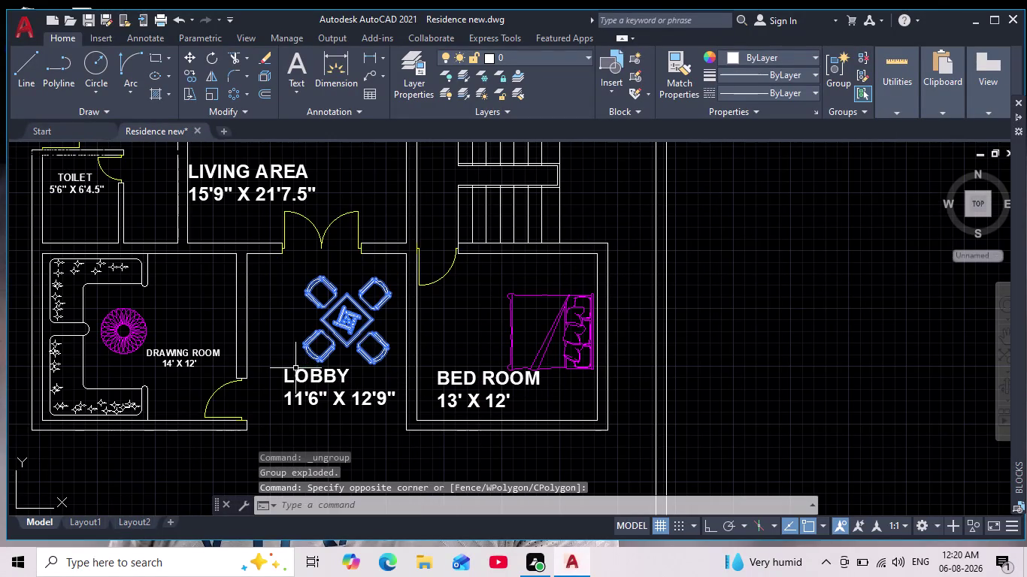
click(732, 58)
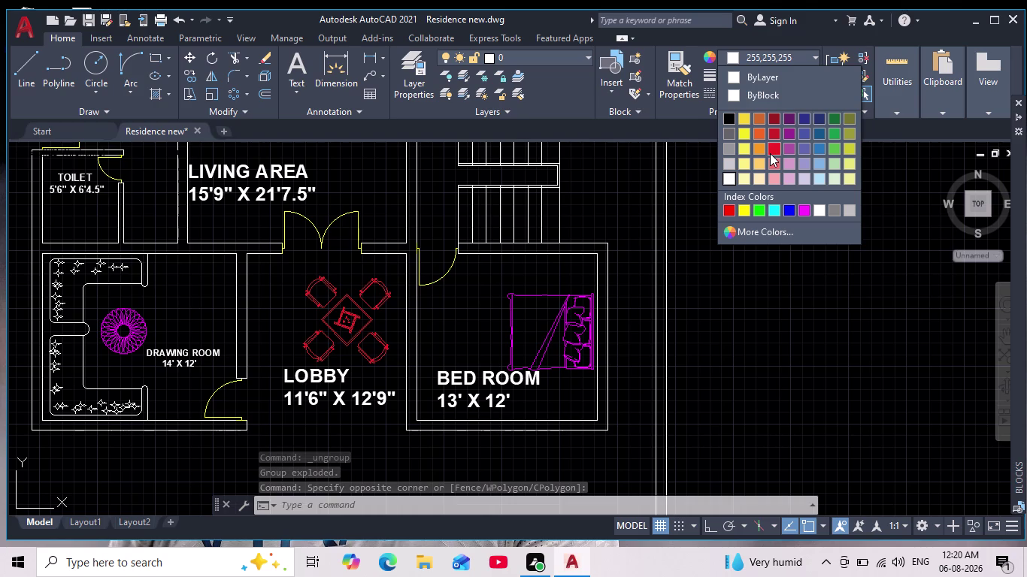
Move the lobby dining set onto the furniture layer.
click(576, 58)
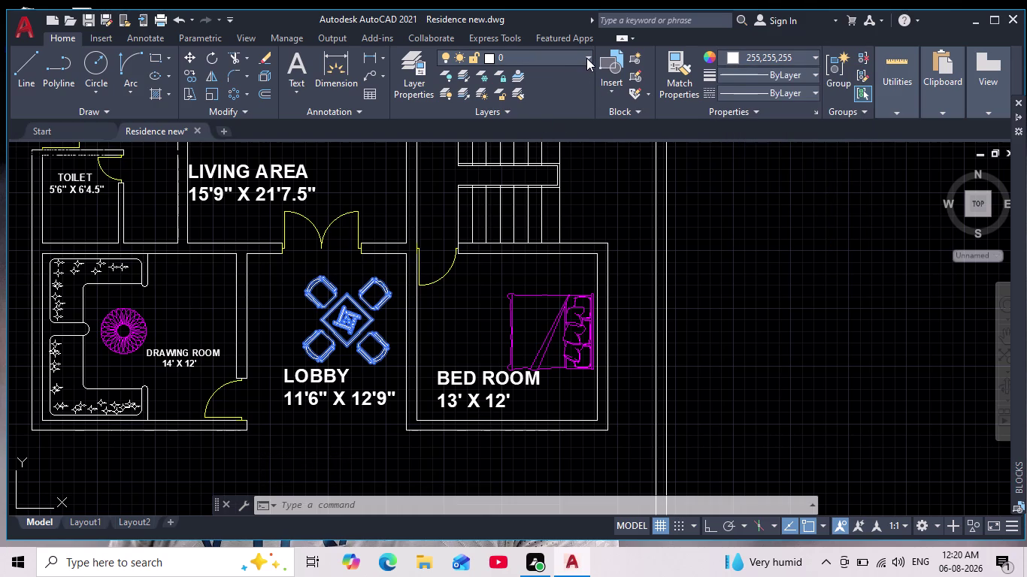
click(589, 62)
click(515, 199)
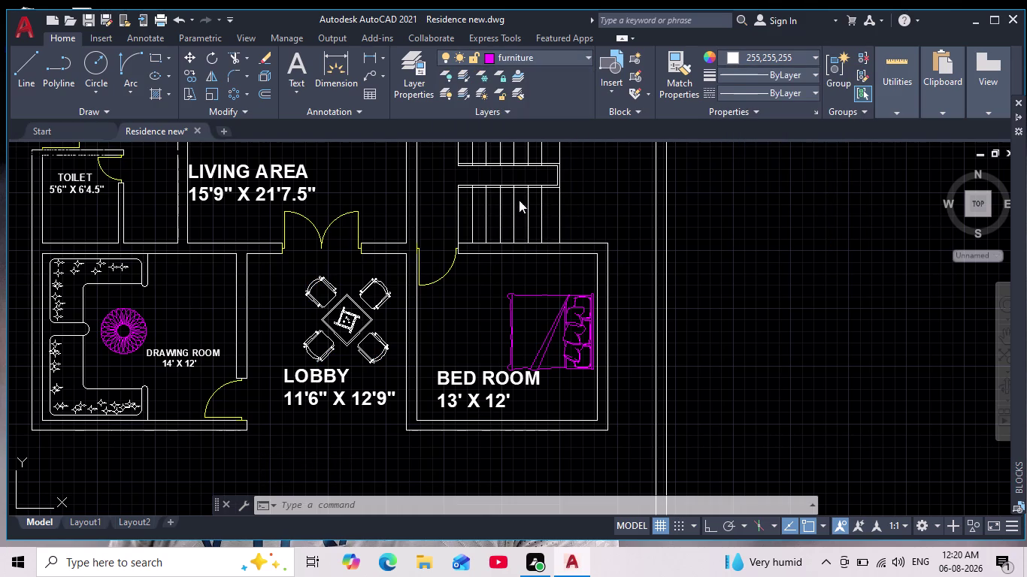
key(Escape)
key(Escape)
key(Escape)
Set the lobby dining set's colour to ByLayer so it shows magenta.
scroll(up, 3)
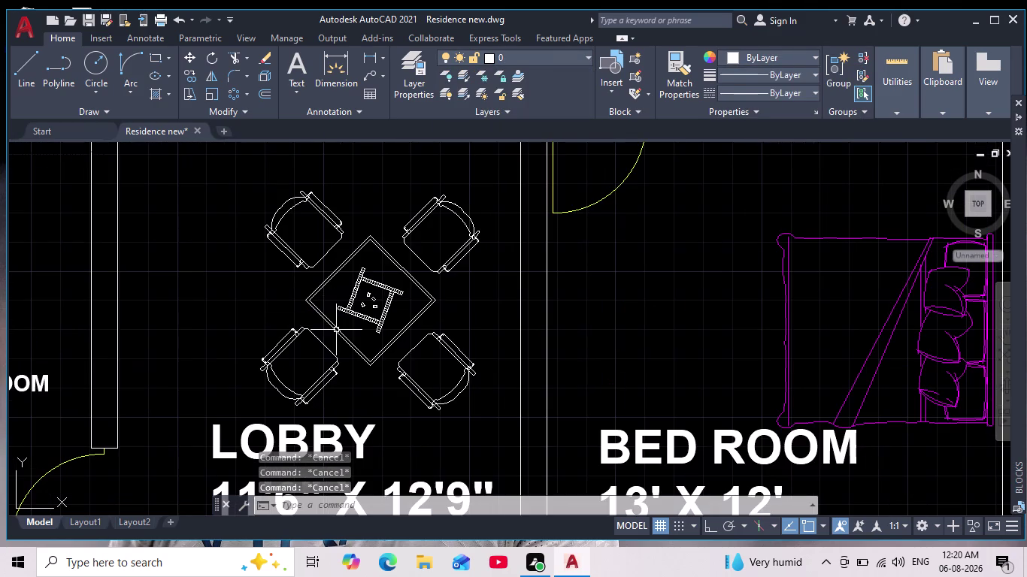
click(494, 176)
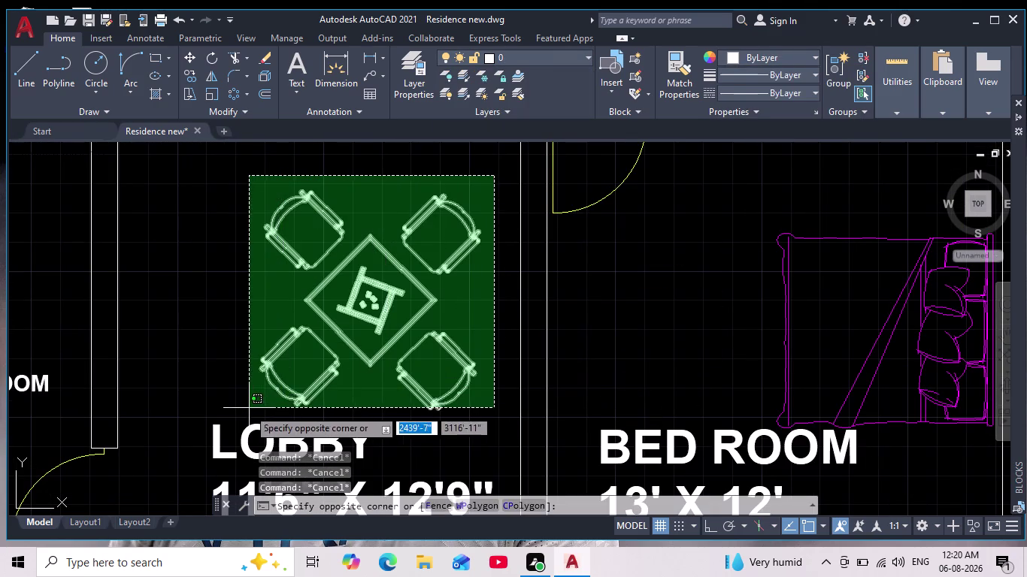
click(240, 418)
scroll(down, 3)
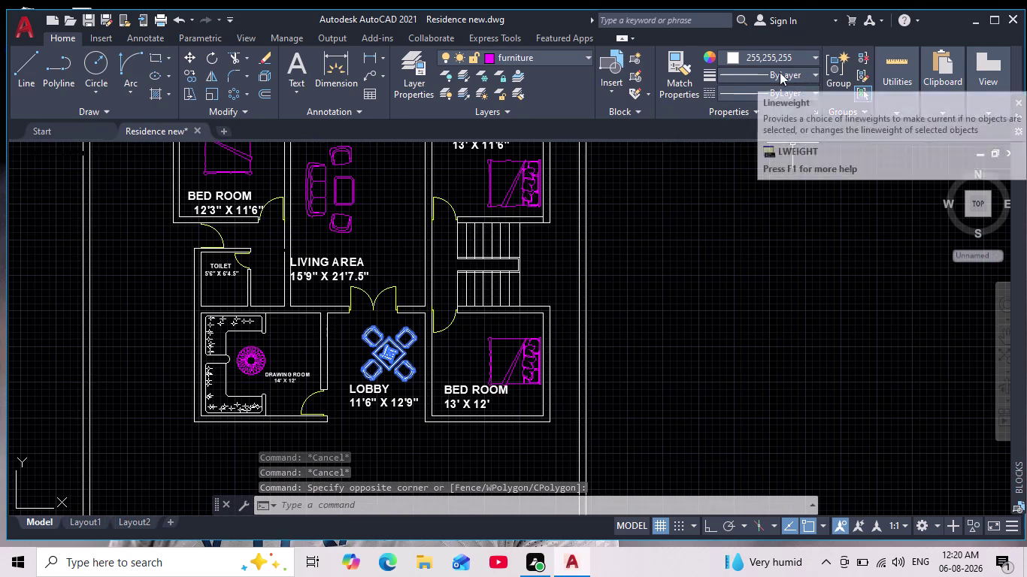
click(728, 53)
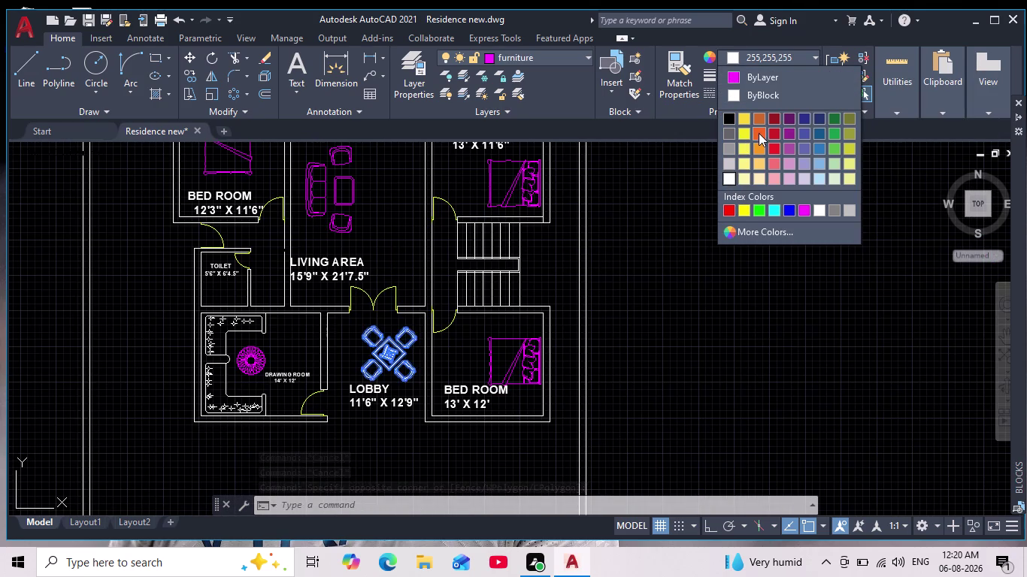
click(735, 77)
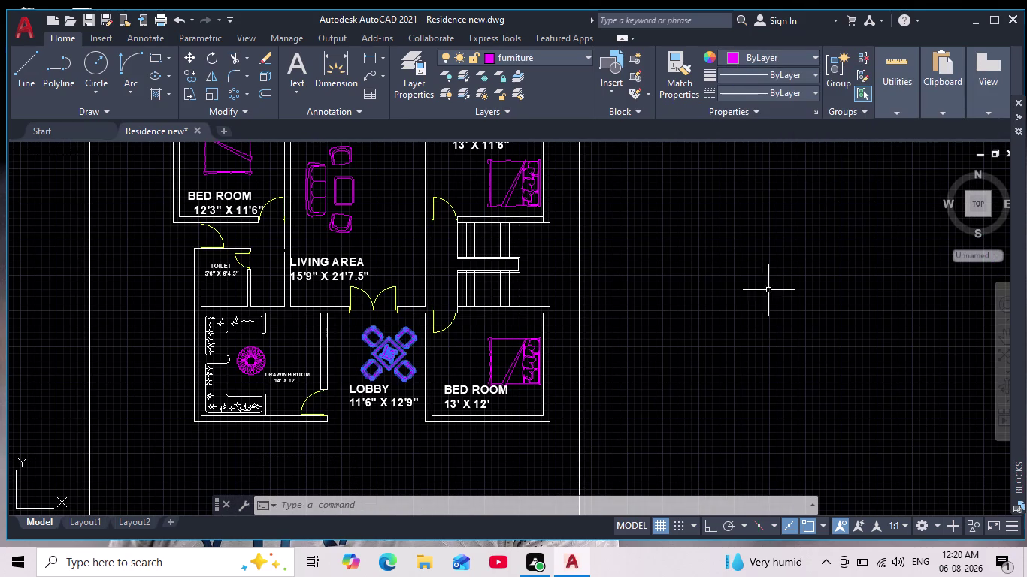
key(Escape)
Regroup the lobby table and chairs into one unnamed group.
scroll(up, 3)
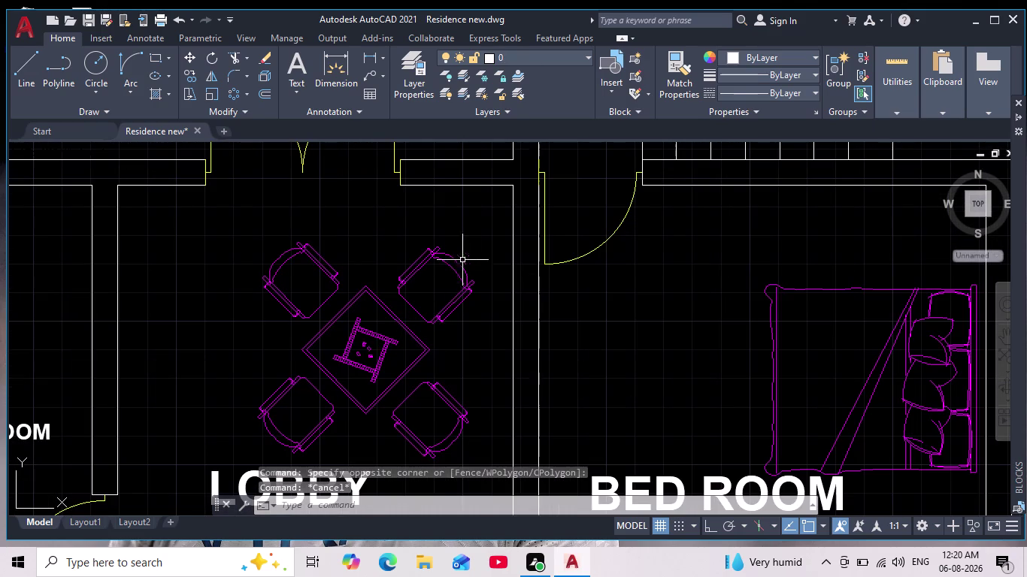
drag(482, 232, 489, 270)
click(228, 469)
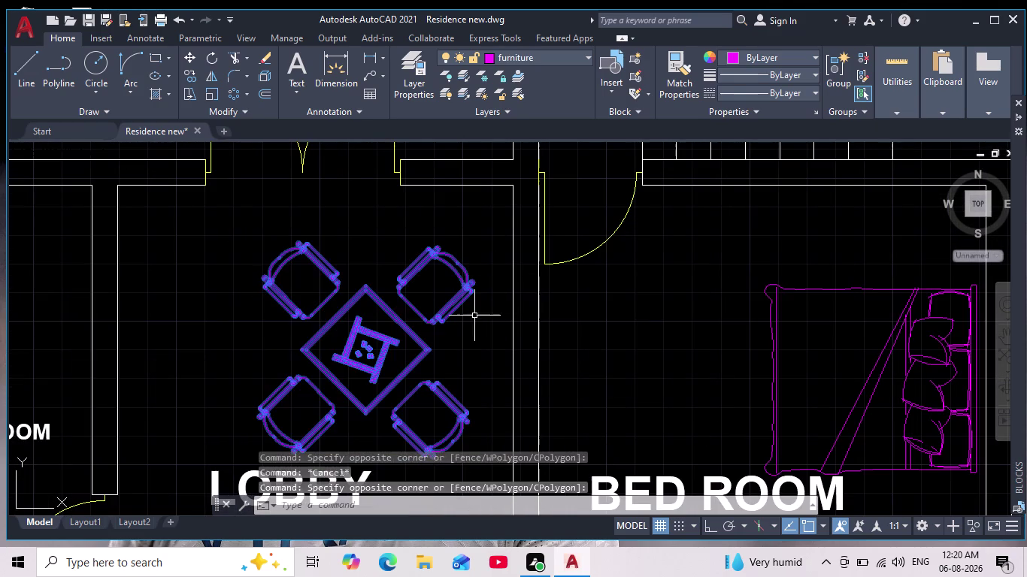
scroll(down, 3)
click(841, 81)
key(Escape)
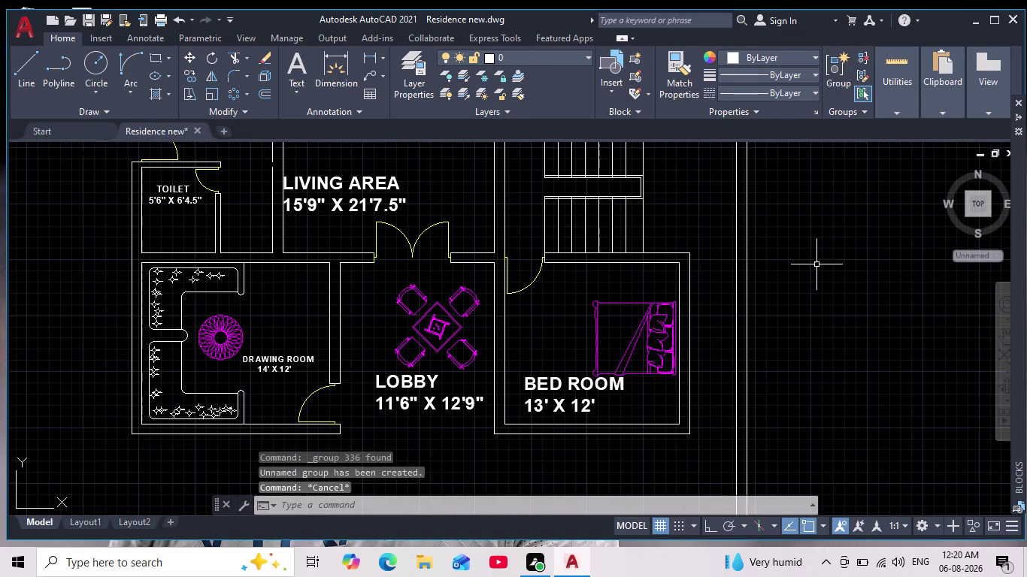
key(Escape)
scroll(down, 3)
middle_drag(839, 312, 679, 357)
scroll(up, 3)
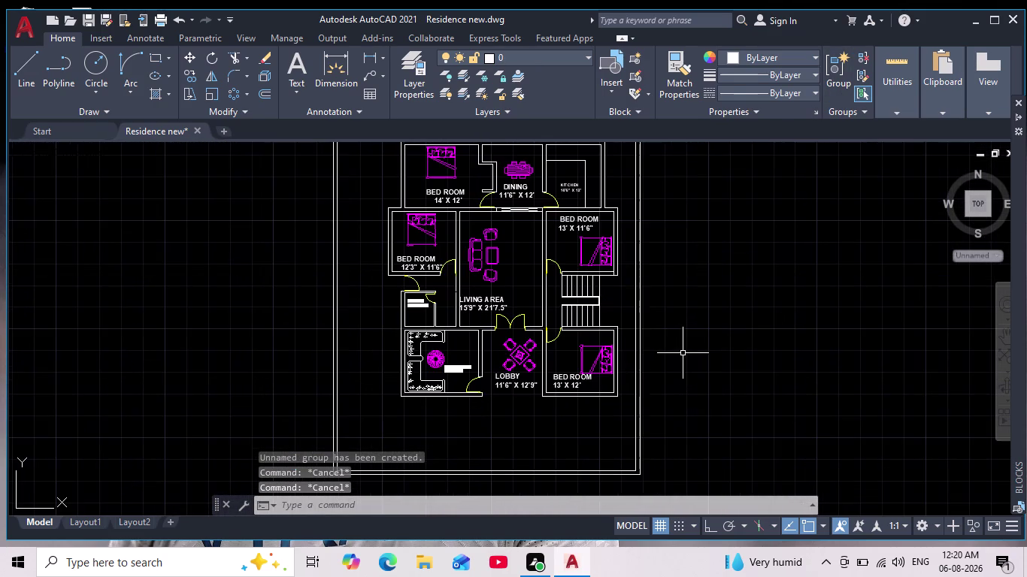
middle_drag(684, 354, 659, 389)
scroll(down, 3)
scroll(up, 3)
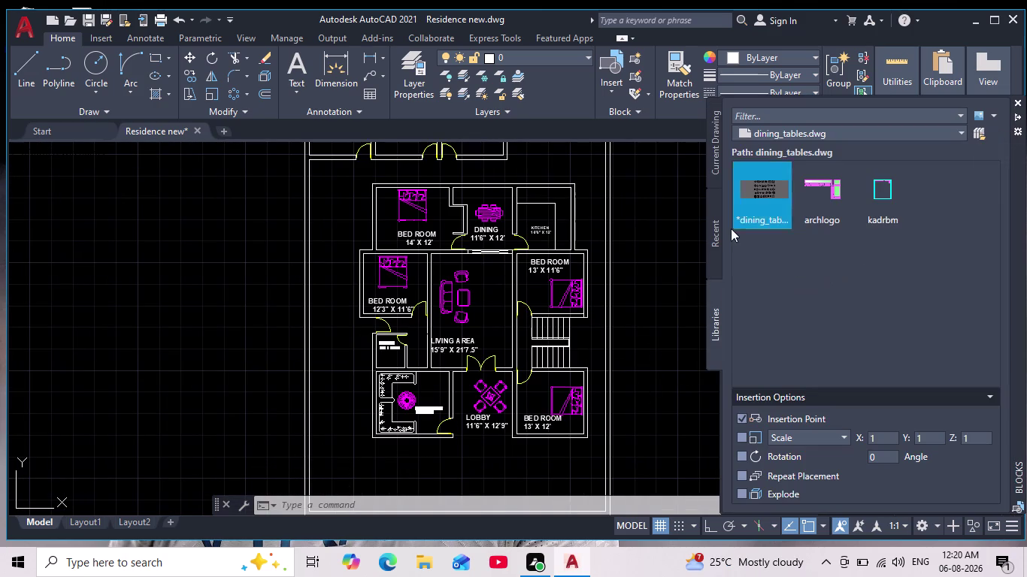
Insert the toilet fixture block from Recent blocks next to the toilet room.
click(719, 241)
scroll(down, 3)
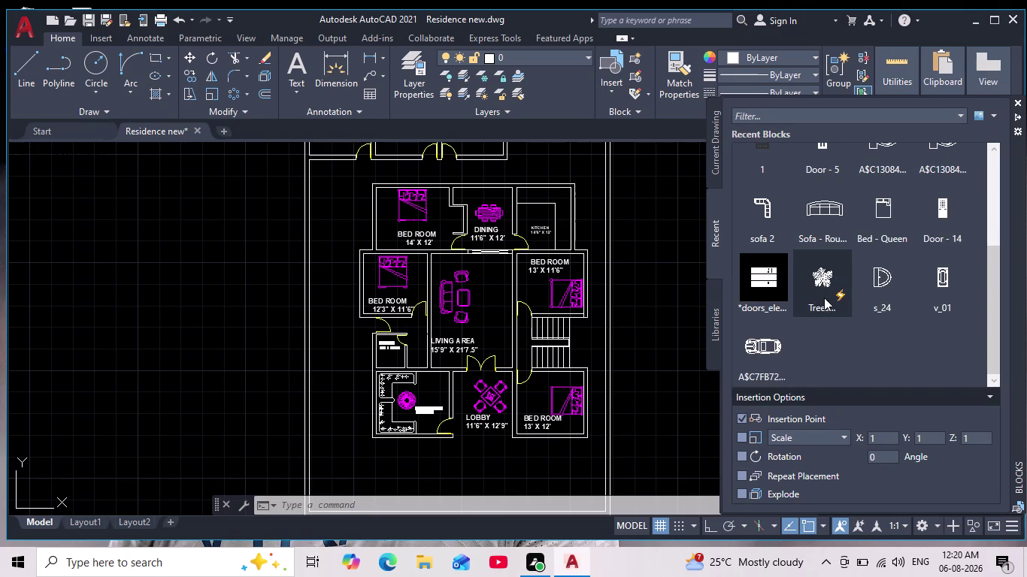
scroll(up, 3)
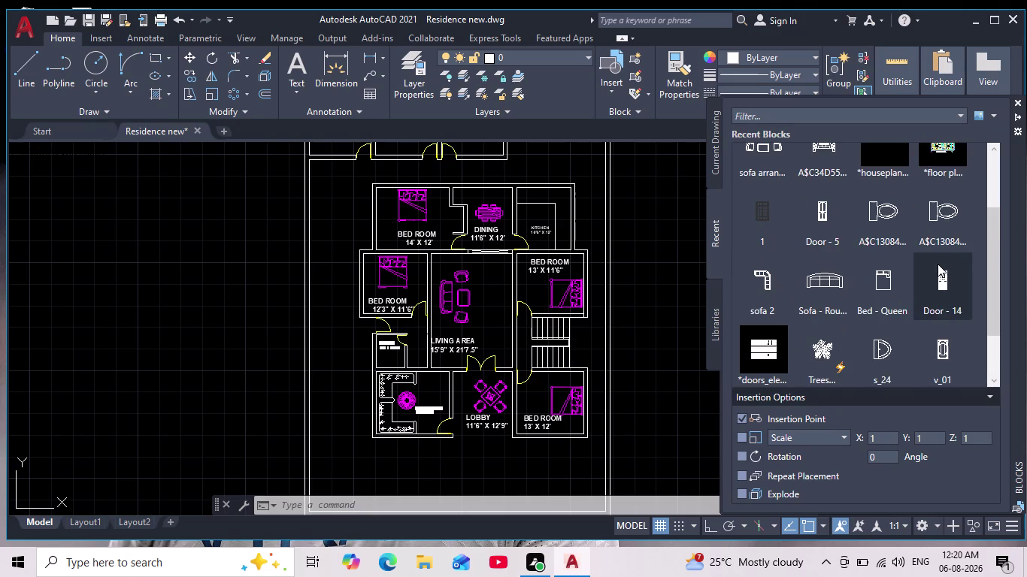
drag(946, 207, 355, 397)
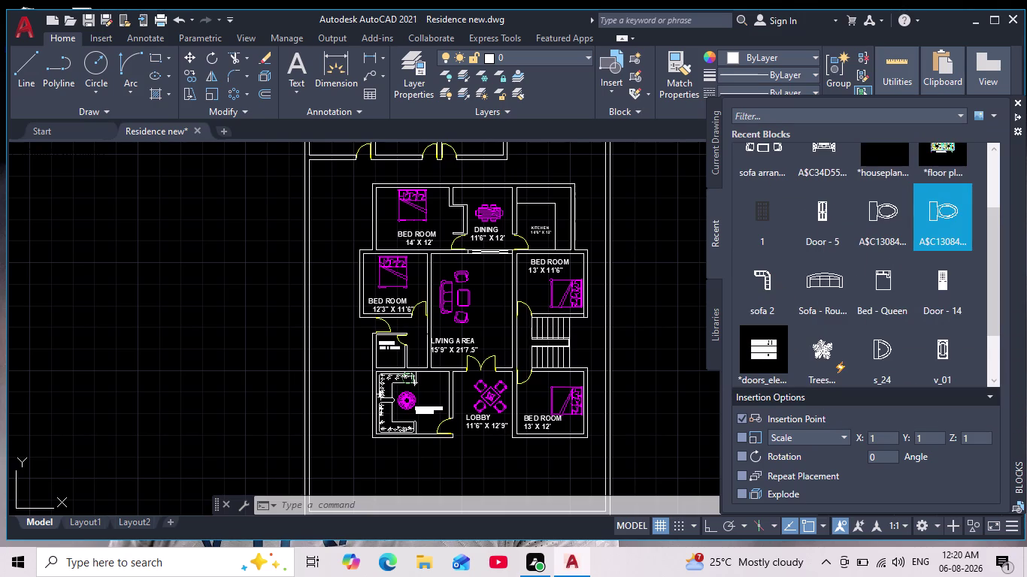
drag(356, 397, 415, 345)
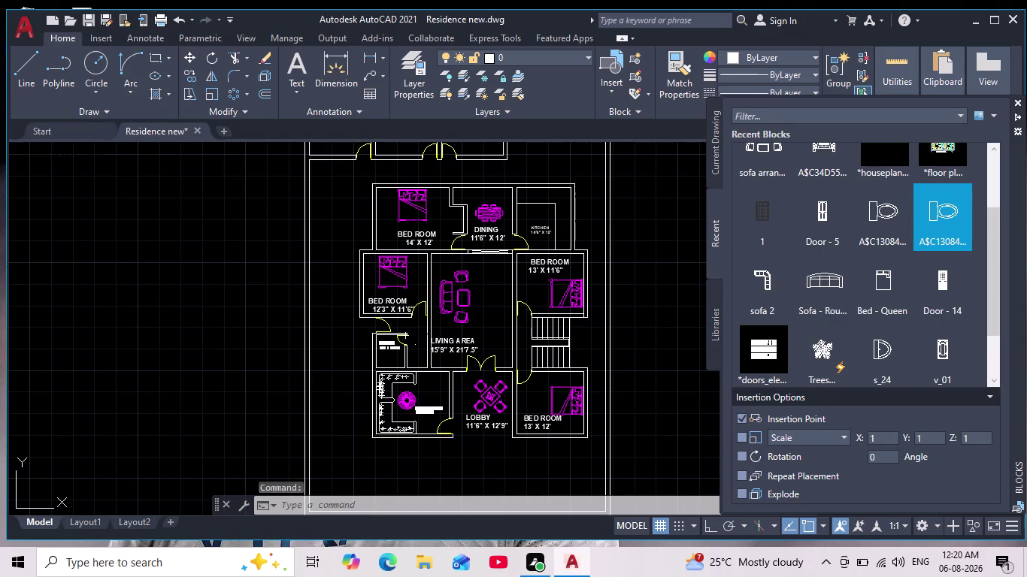
drag(415, 345, 417, 341)
scroll(up, 3)
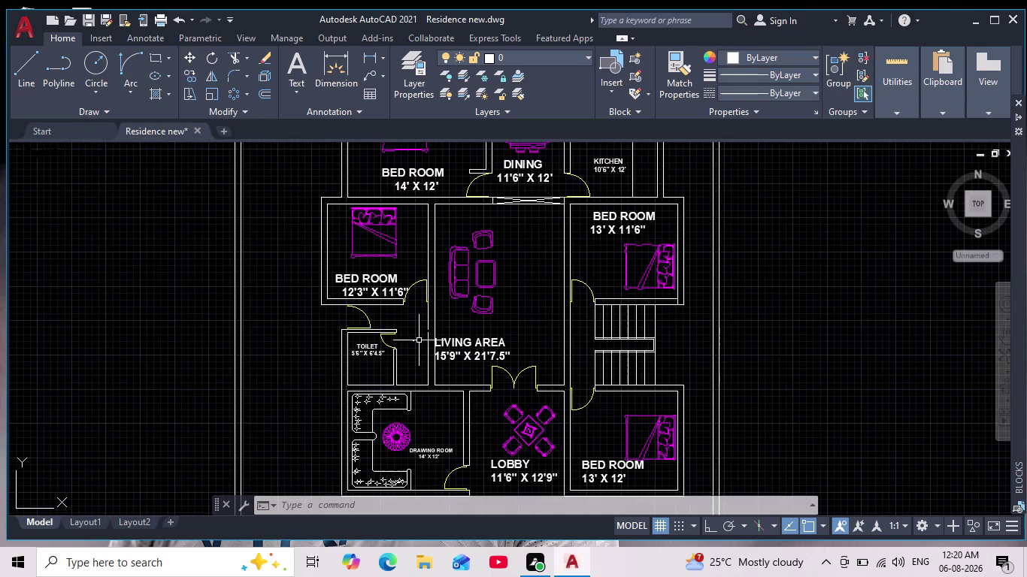
scroll(up, 3)
drag(414, 316, 407, 365)
Select the tiny toilet block and begin scaling it from a base point.
click(360, 397)
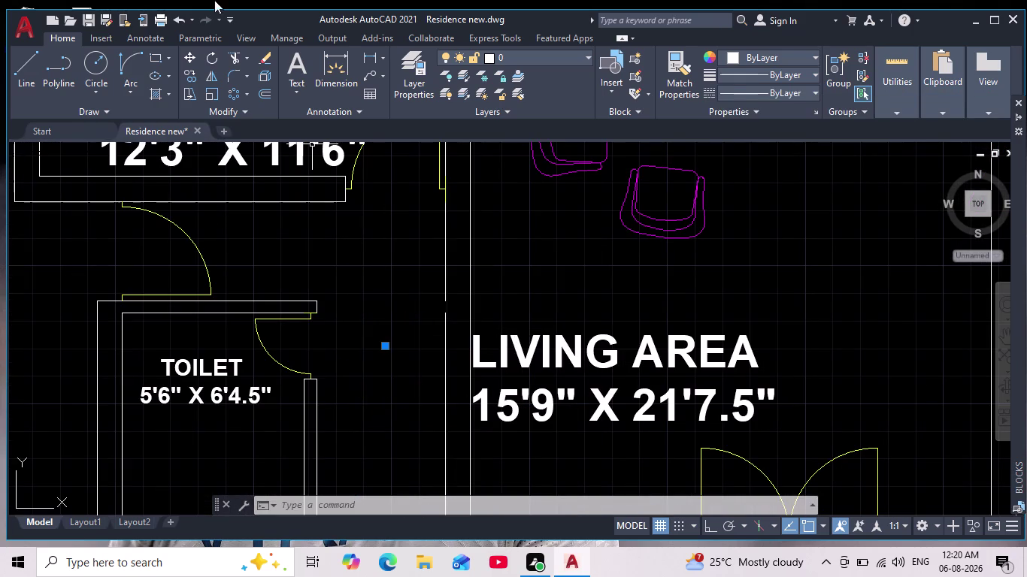
click(213, 91)
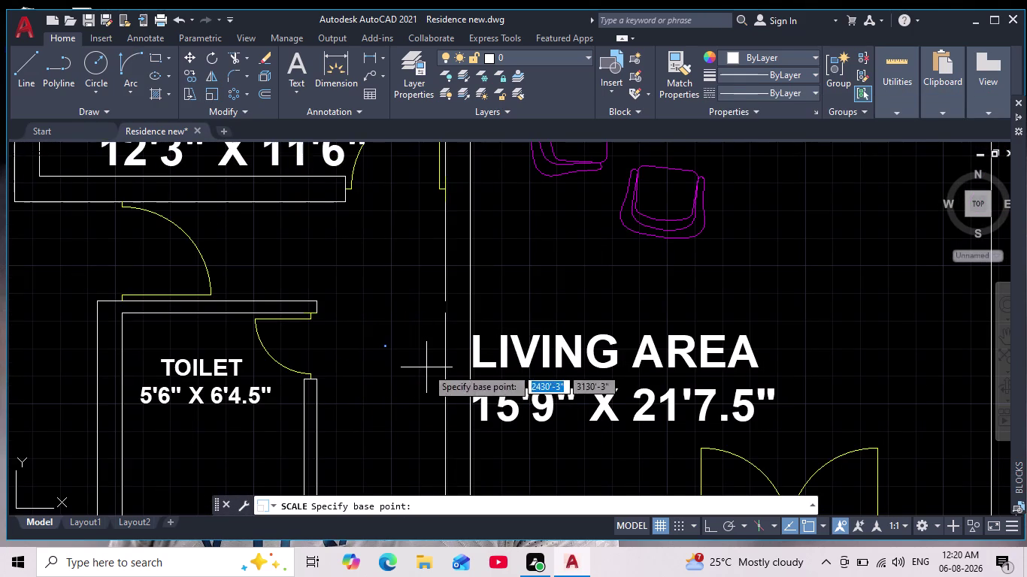
click(392, 350)
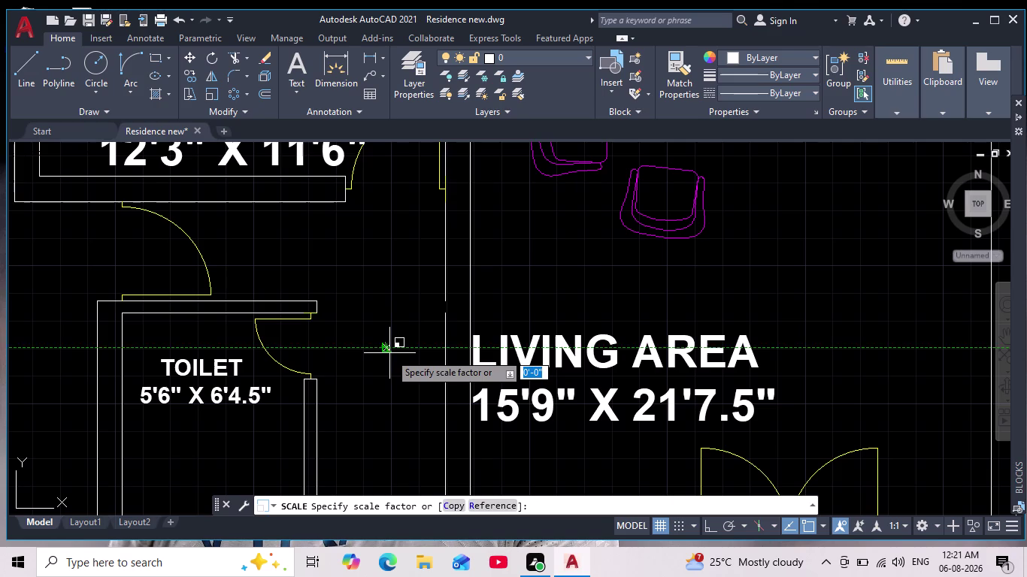
key(Escape)
drag(414, 321, 414, 346)
click(363, 376)
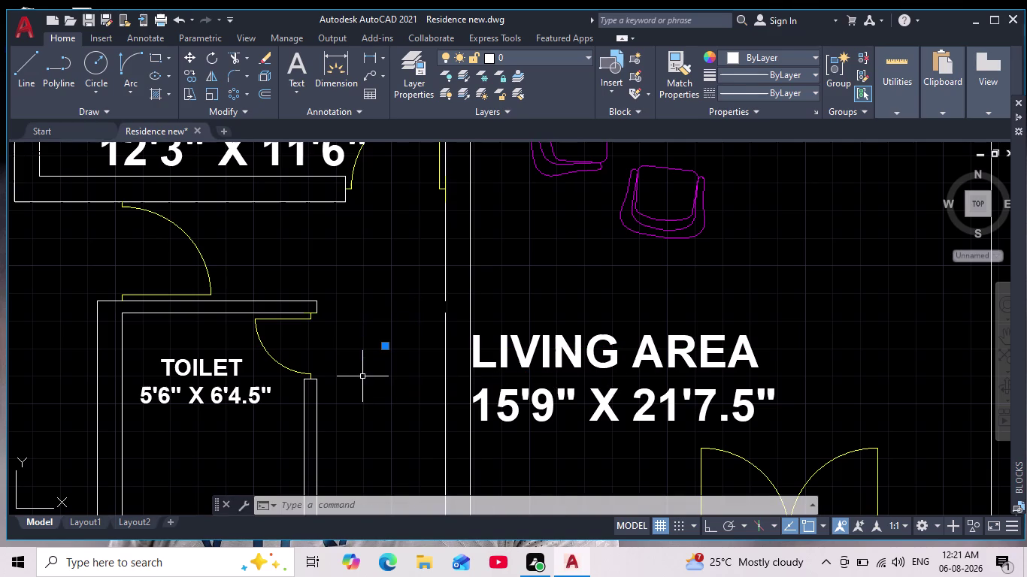
drag(205, 94, 214, 97)
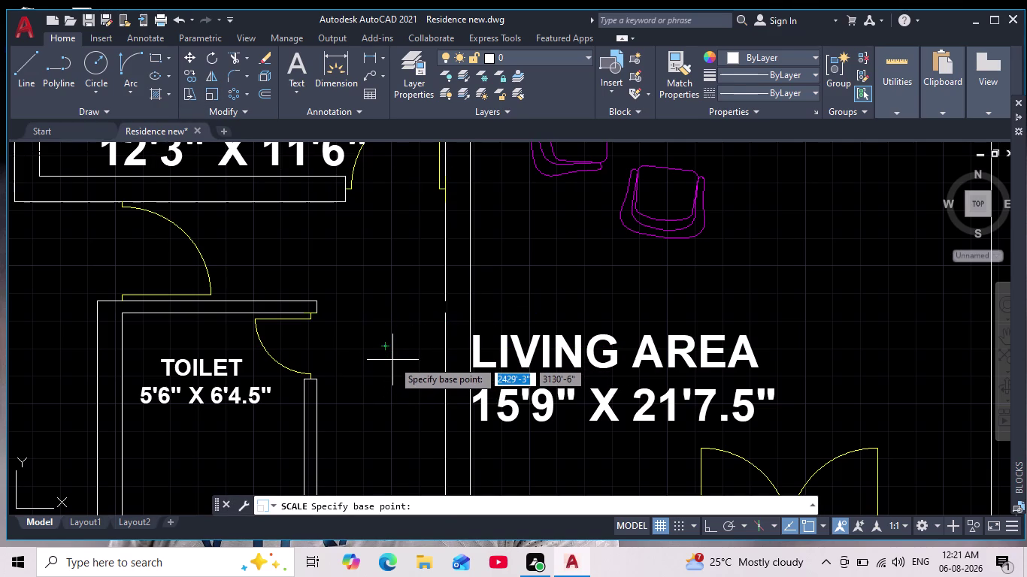
click(392, 358)
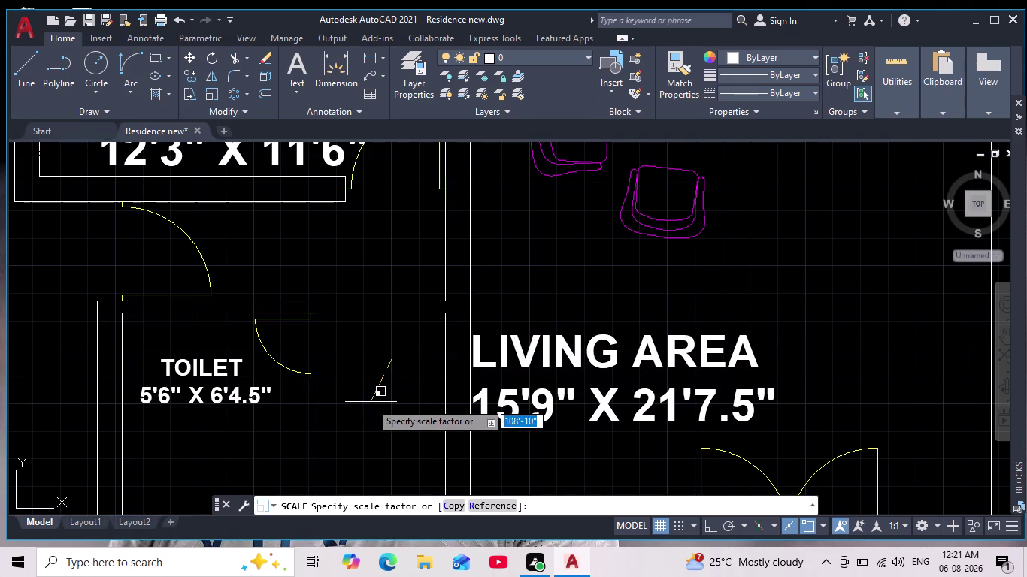
key(Escape)
Reselect the toilet block and scale it up from a base point on the toilet.
drag(403, 311, 405, 356)
click(366, 373)
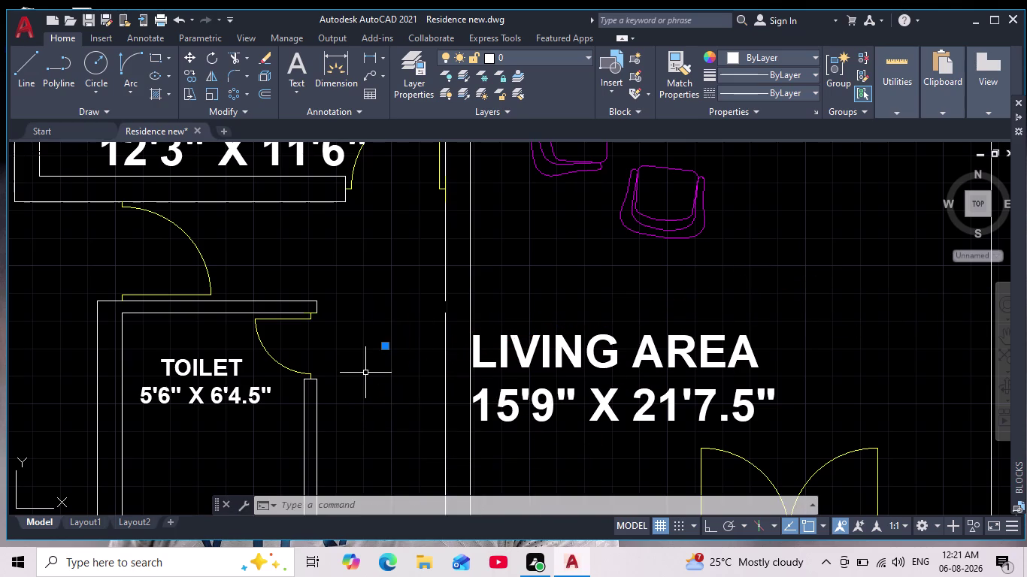
scroll(up, 3)
scroll(up, 3)
middle_drag(444, 312, 416, 435)
scroll(up, 3)
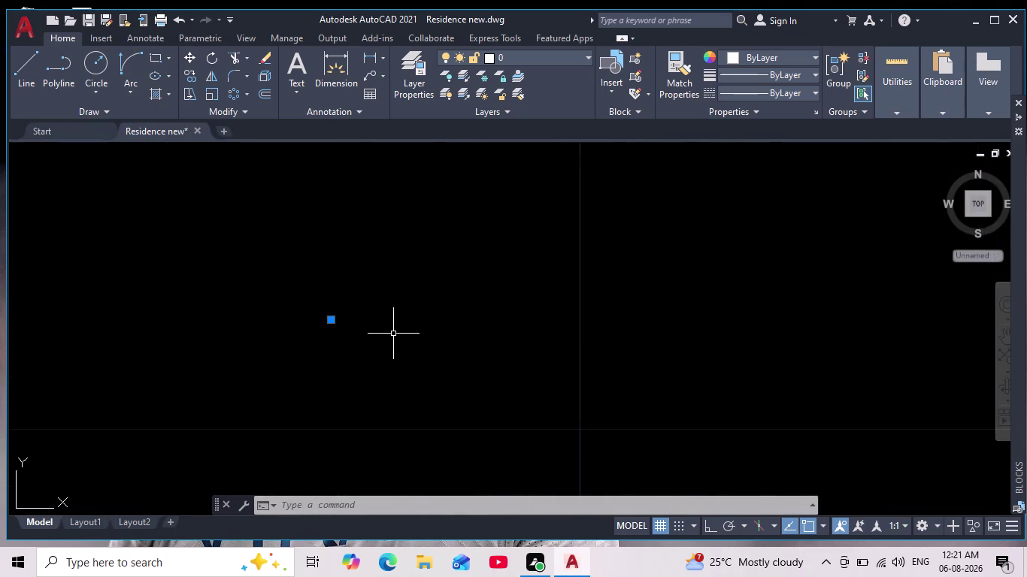
scroll(up, 3)
middle_drag(420, 340, 458, 342)
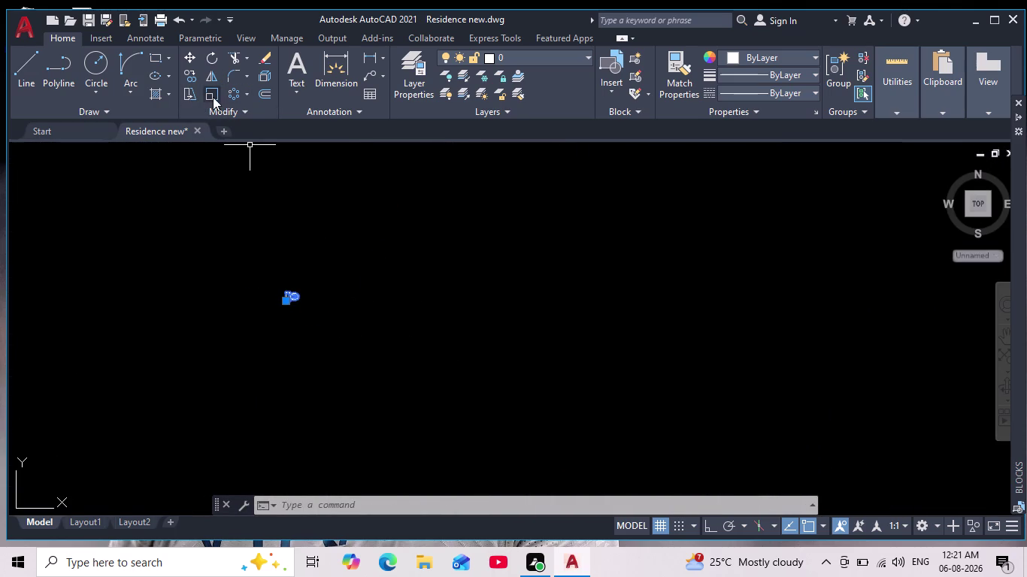
click(213, 97)
drag(299, 300, 314, 300)
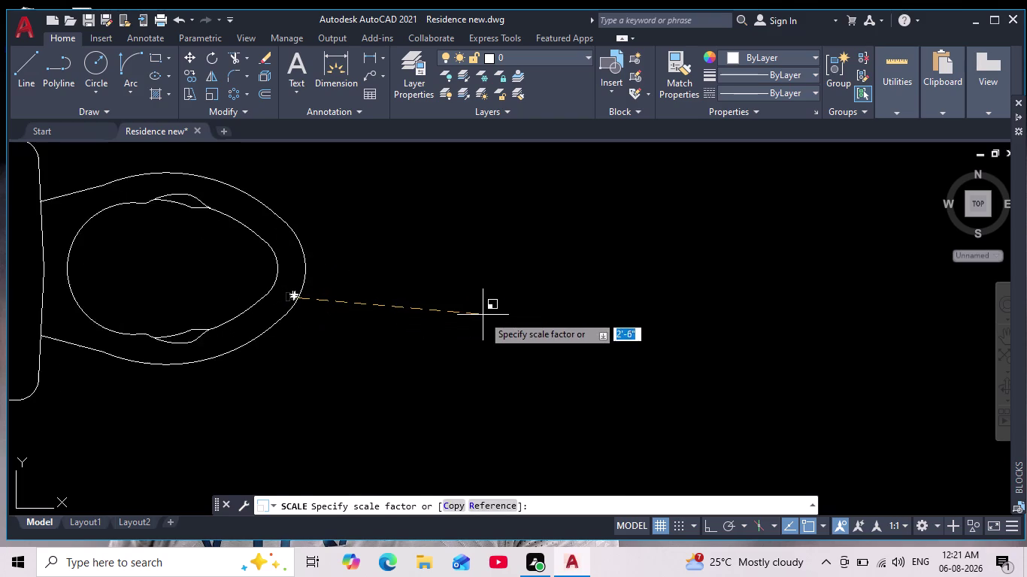
click(567, 311)
scroll(down, 3)
scroll(down, 3)
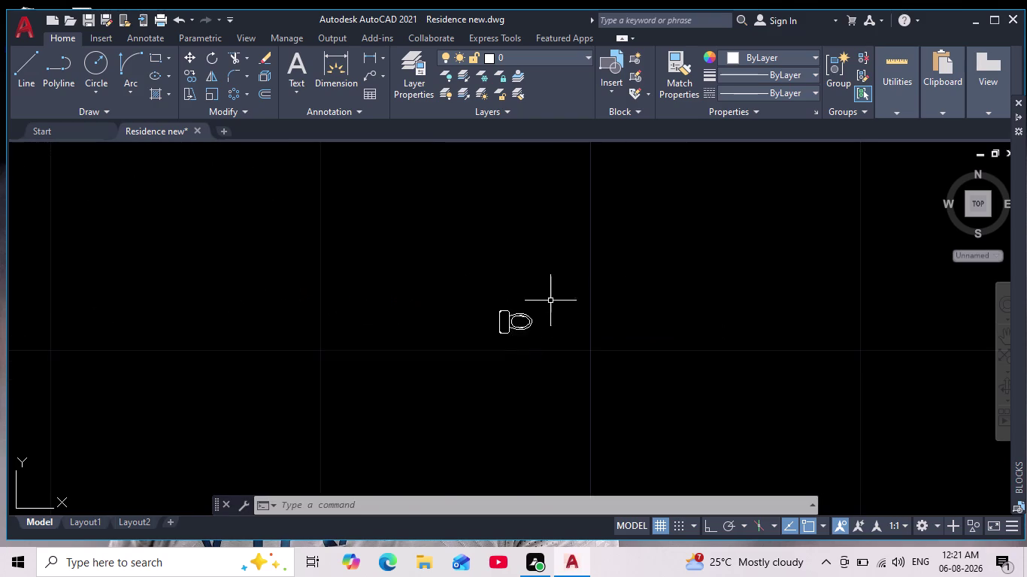
Scale the toilet fixture to its final size beside the toilet room door.
drag(554, 284, 559, 300)
drag(346, 382, 358, 381)
click(208, 93)
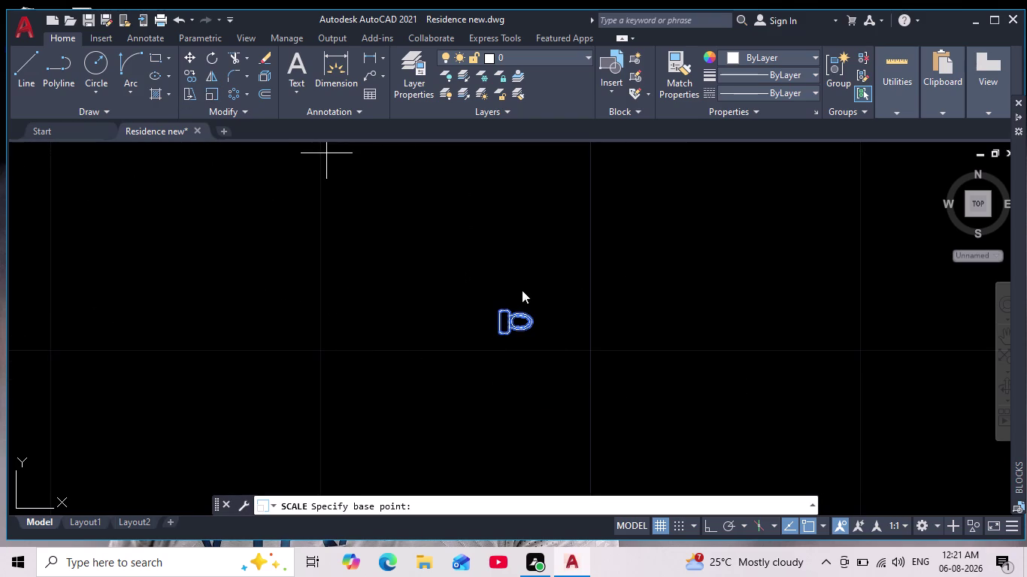
click(536, 316)
click(818, 273)
scroll(down, 3)
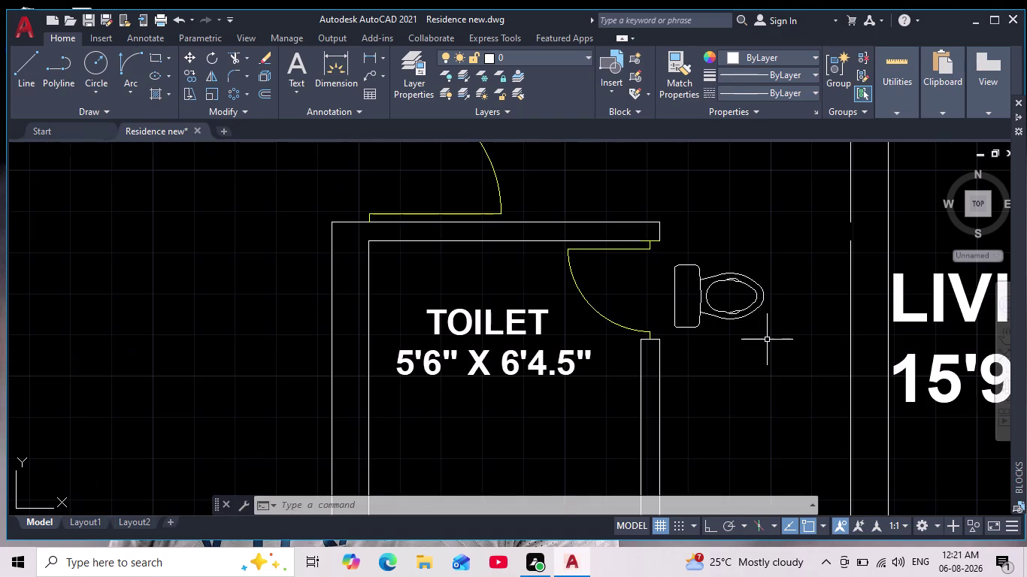
scroll(down, 3)
middle_drag(754, 342, 678, 348)
scroll(up, 3)
drag(735, 264, 737, 264)
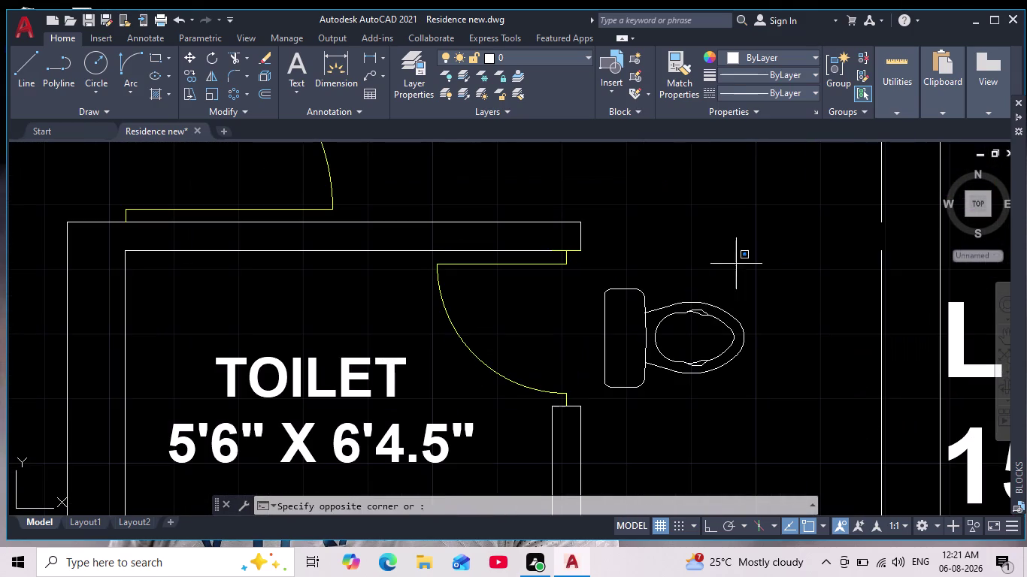
drag(737, 264, 736, 293)
click(663, 387)
Move the selected toilet fixture into the toilet room.
click(191, 59)
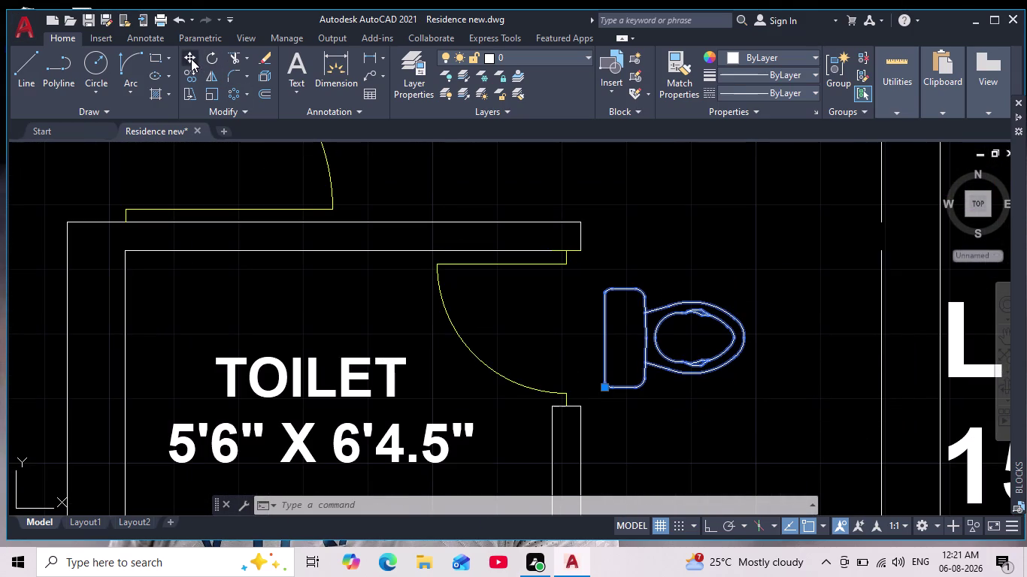
click(707, 329)
middle_drag(590, 374, 591, 212)
scroll(down, 3)
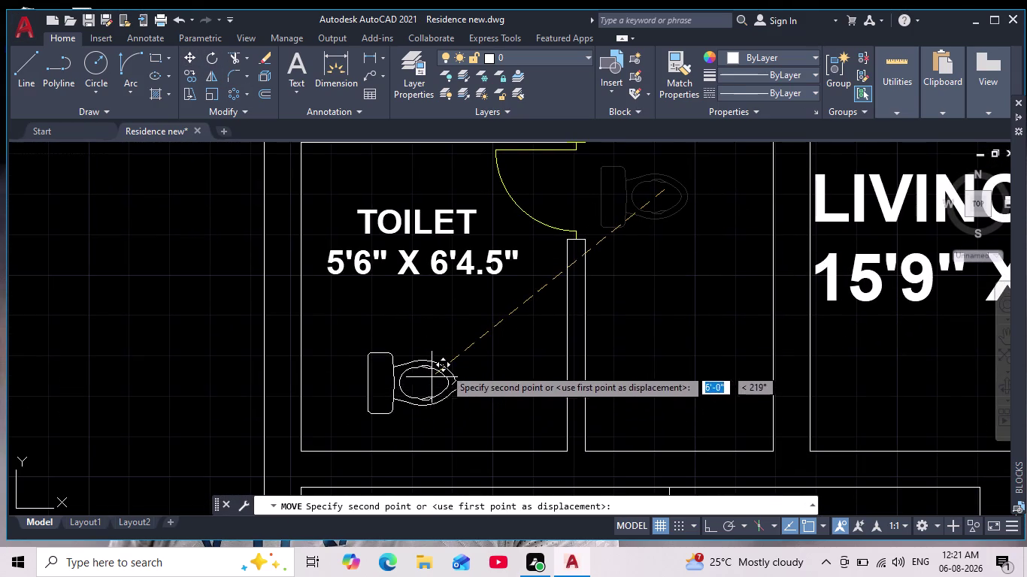
click(482, 352)
Mirror the toilet across a straight Ortho line, keeping only the flipped copy.
drag(521, 315, 525, 340)
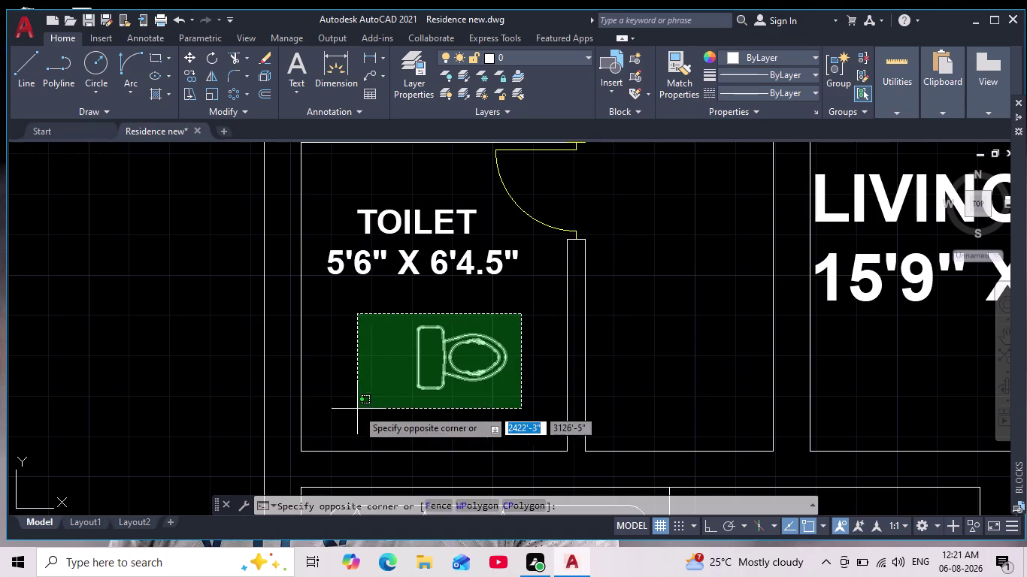
click(357, 409)
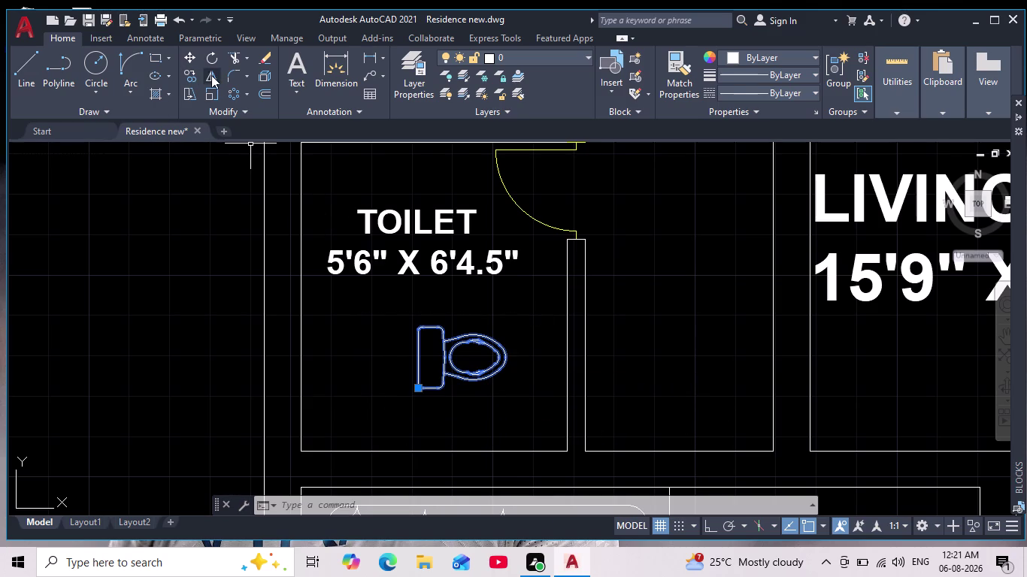
click(213, 80)
click(526, 347)
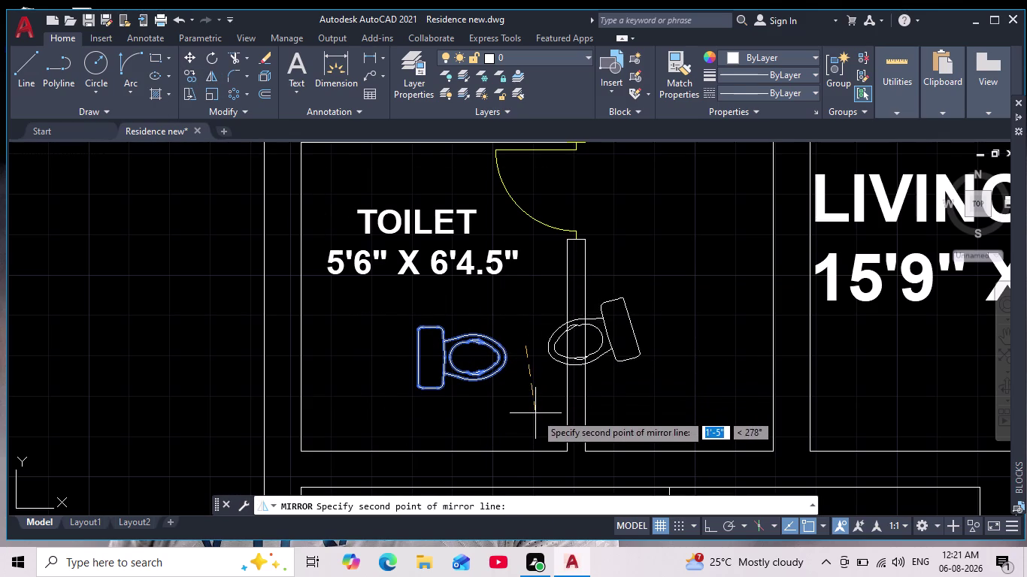
click(708, 526)
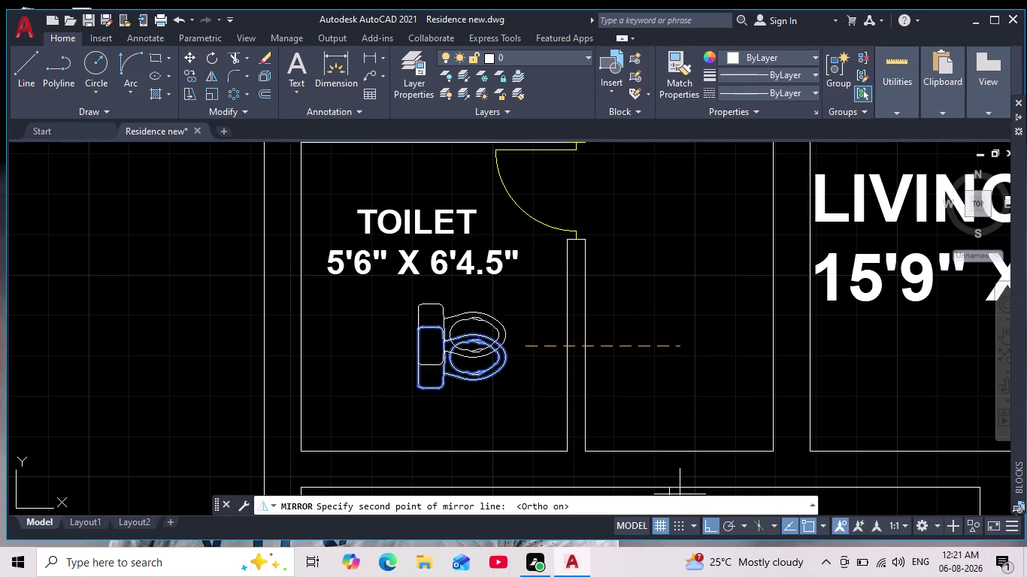
click(555, 427)
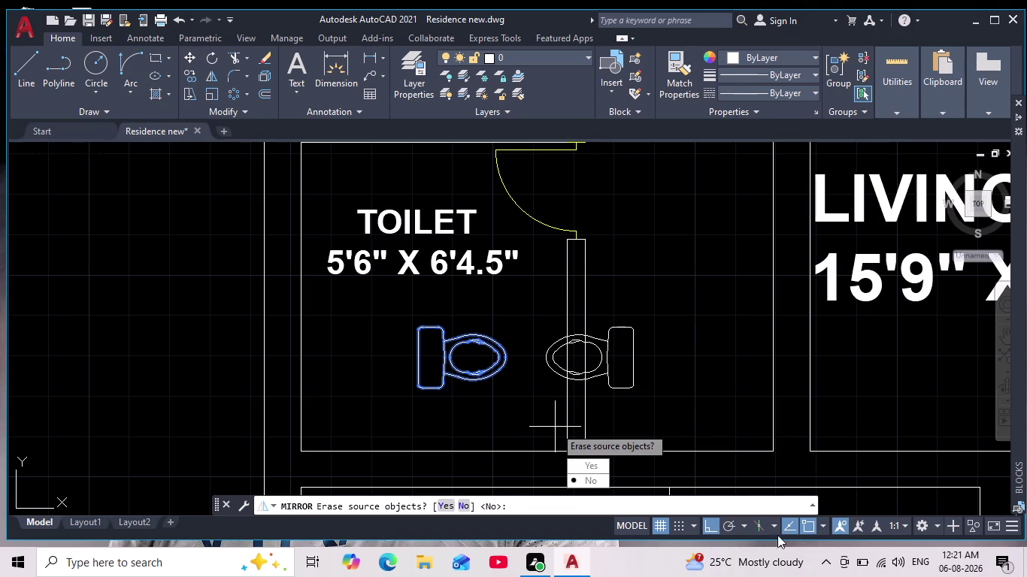
drag(588, 466, 554, 427)
click(637, 305)
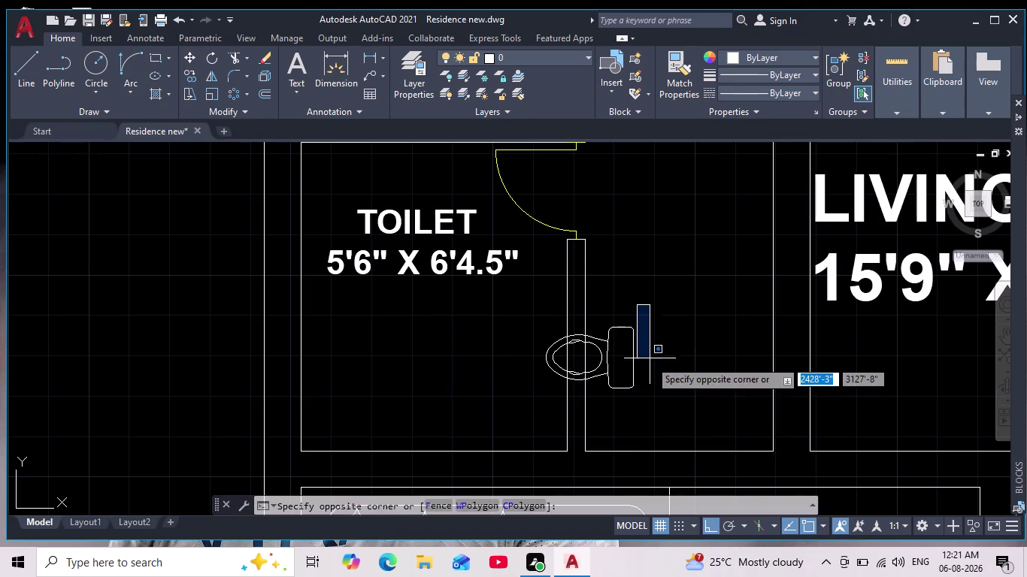
drag(645, 375, 618, 395)
click(640, 378)
click(604, 326)
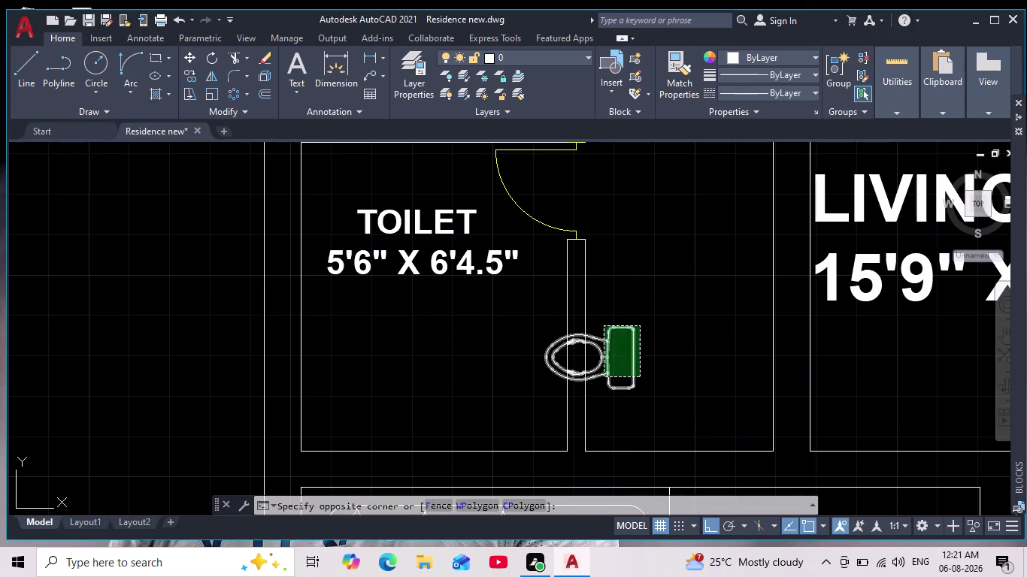
Move the flipped toilet against the toilet room's partition wall.
click(187, 55)
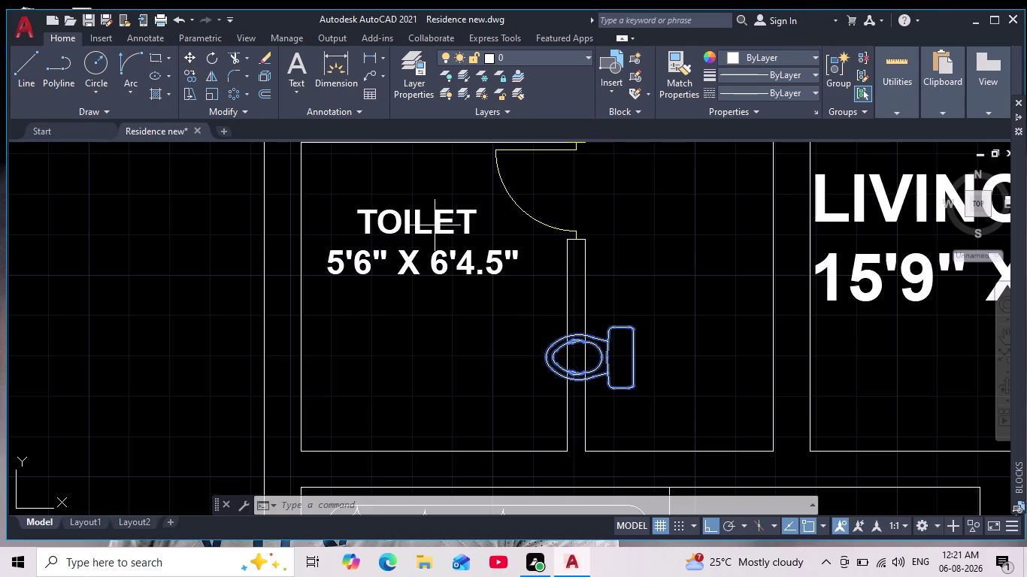
click(633, 357)
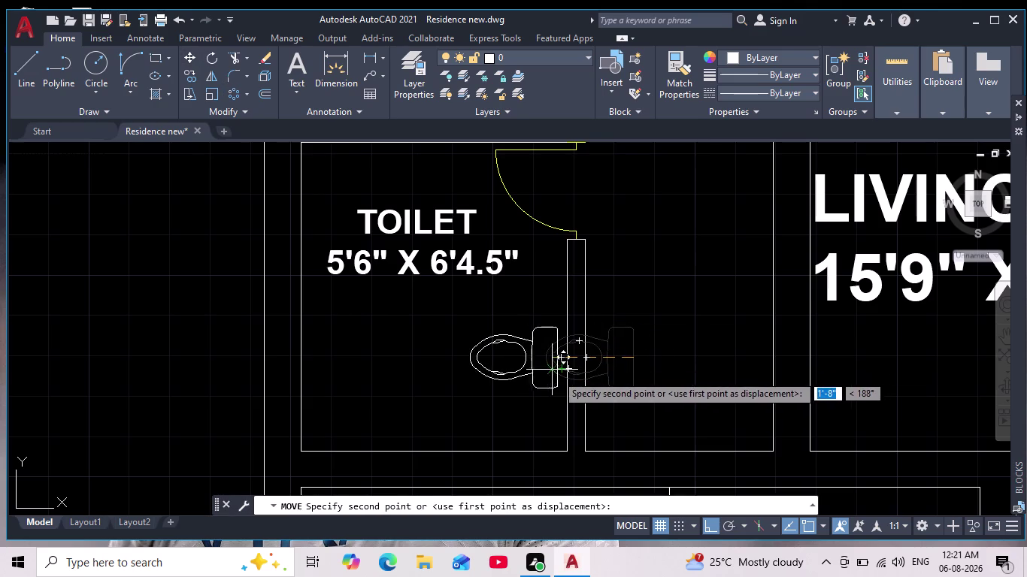
scroll(up, 3)
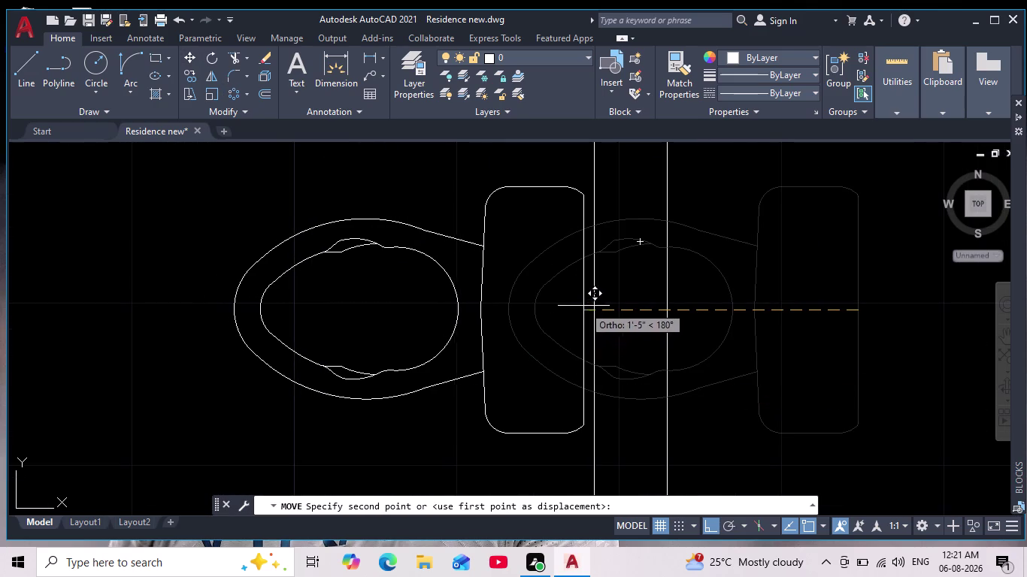
scroll(down, 3)
scroll(up, 3)
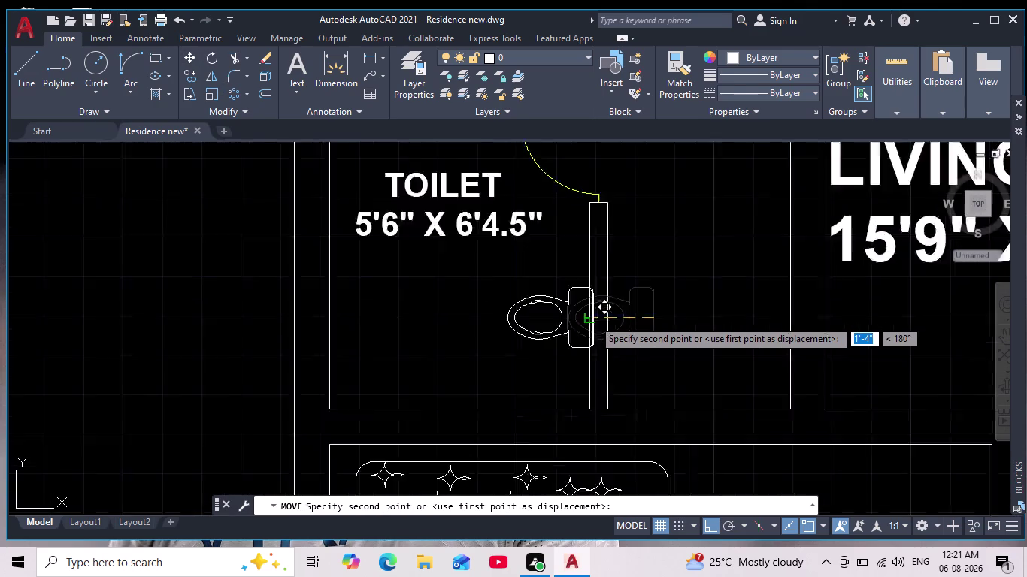
click(577, 322)
scroll(down, 3)
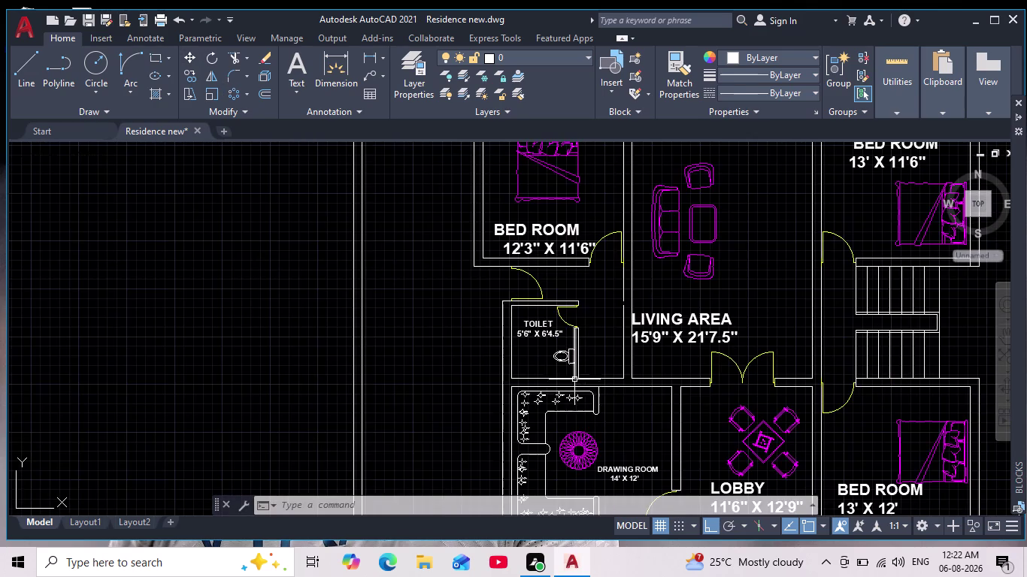
scroll(up, 3)
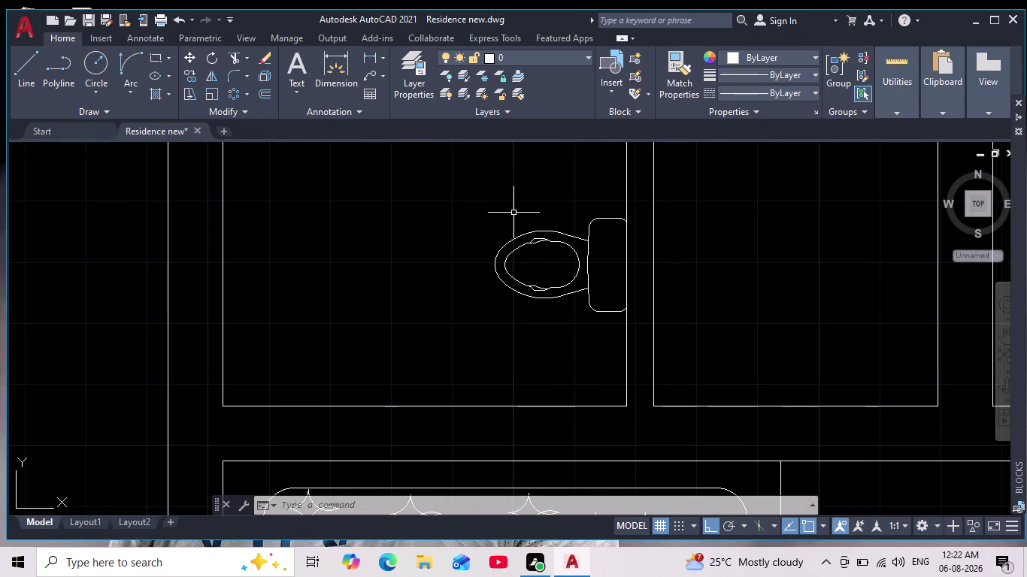
Scale the toilet up from its corner to better fill the room.
click(538, 212)
click(484, 300)
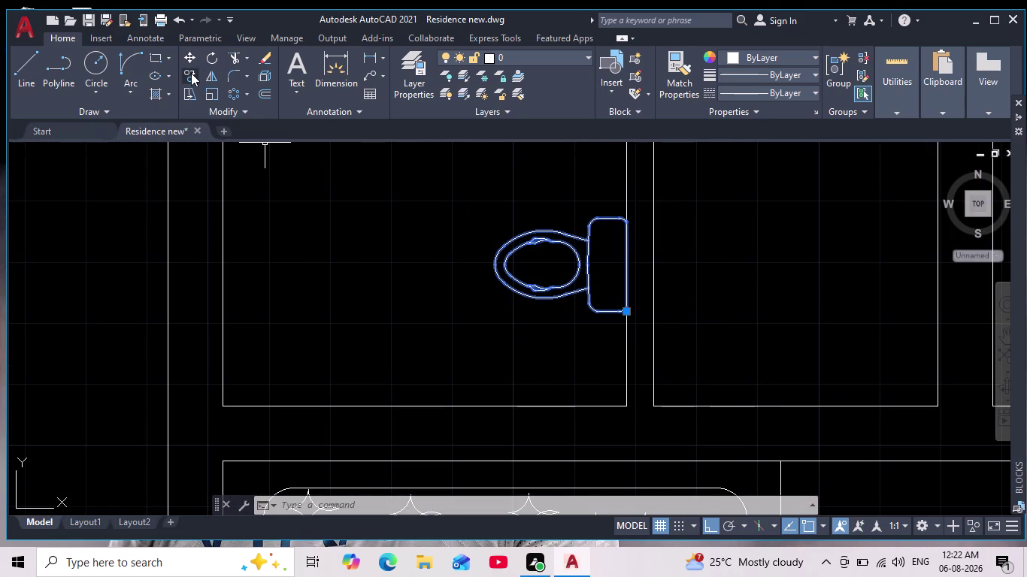
click(216, 95)
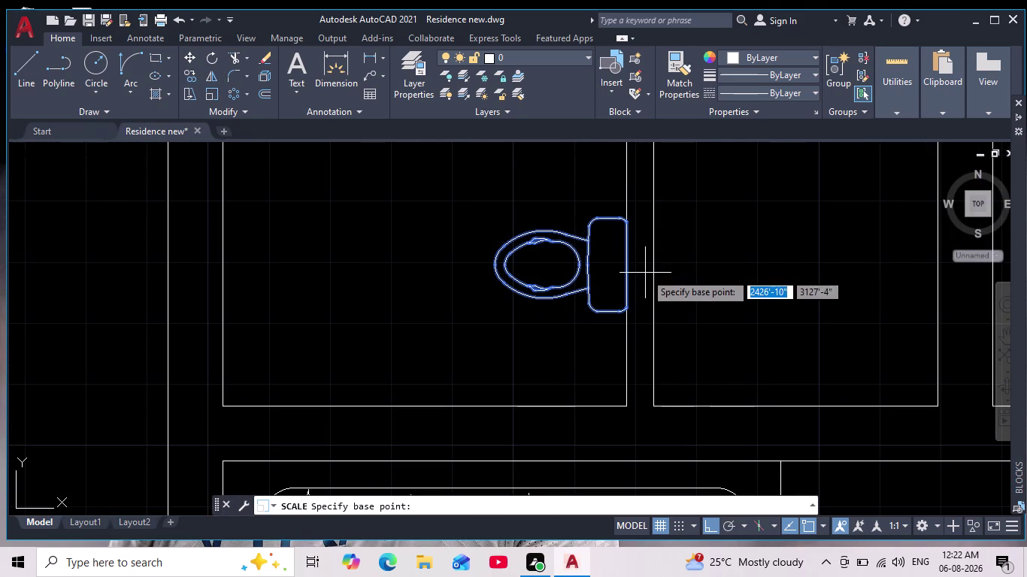
click(629, 264)
click(742, 269)
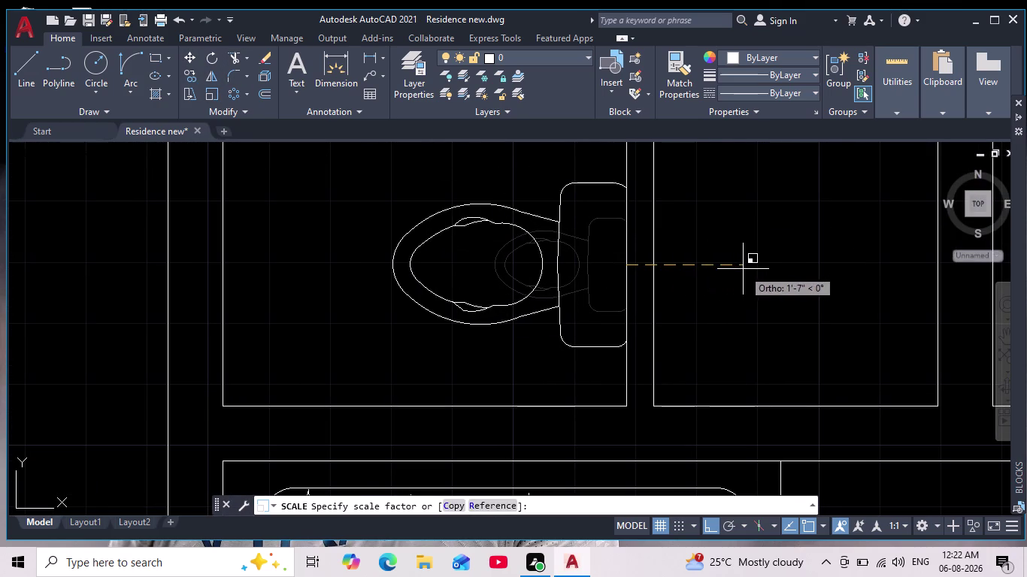
scroll(down, 3)
middle_drag(741, 282, 558, 297)
scroll(down, 3)
scroll(up, 3)
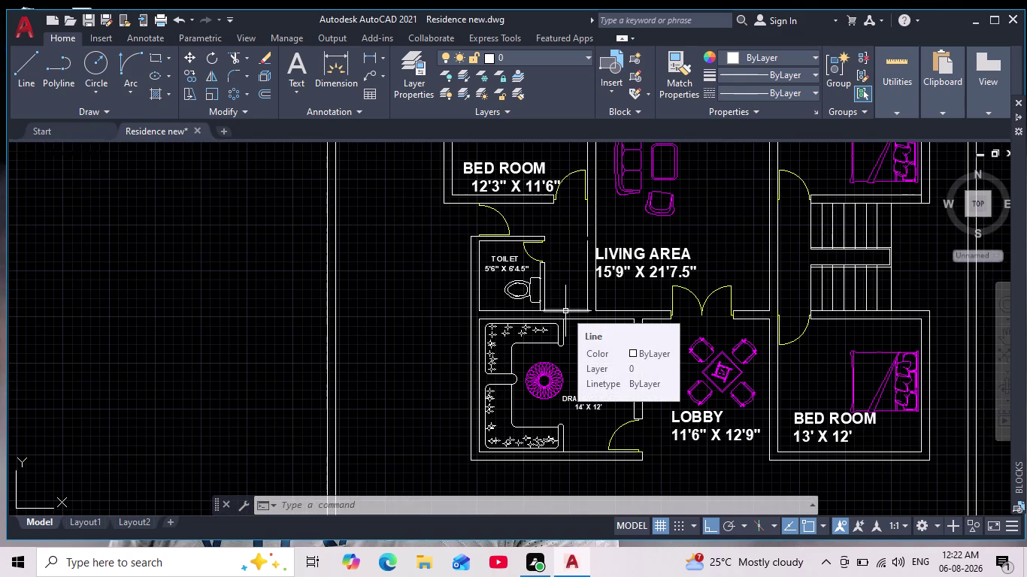
middle_drag(567, 310, 367, 389)
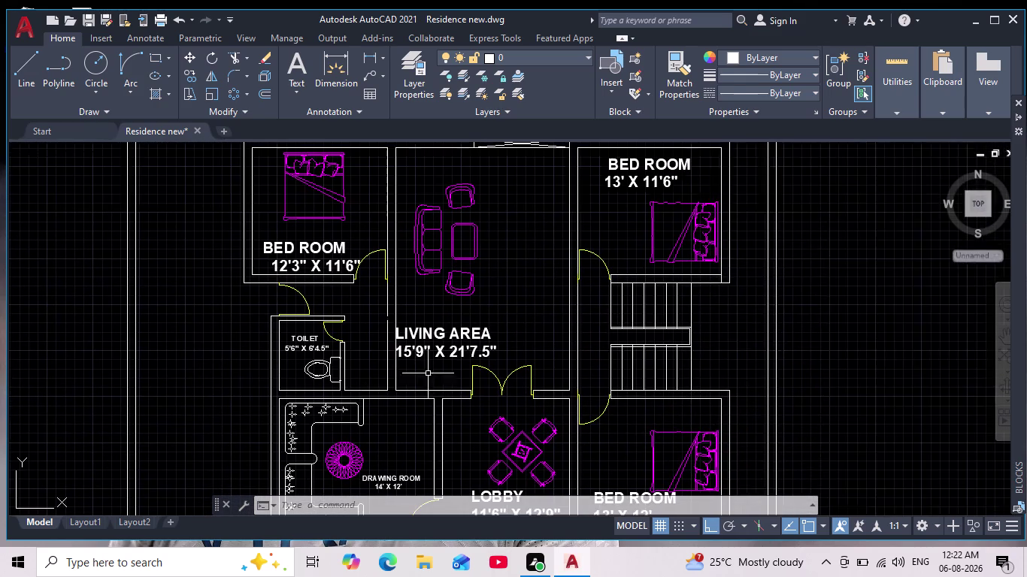
drag(887, 345, 367, 373)
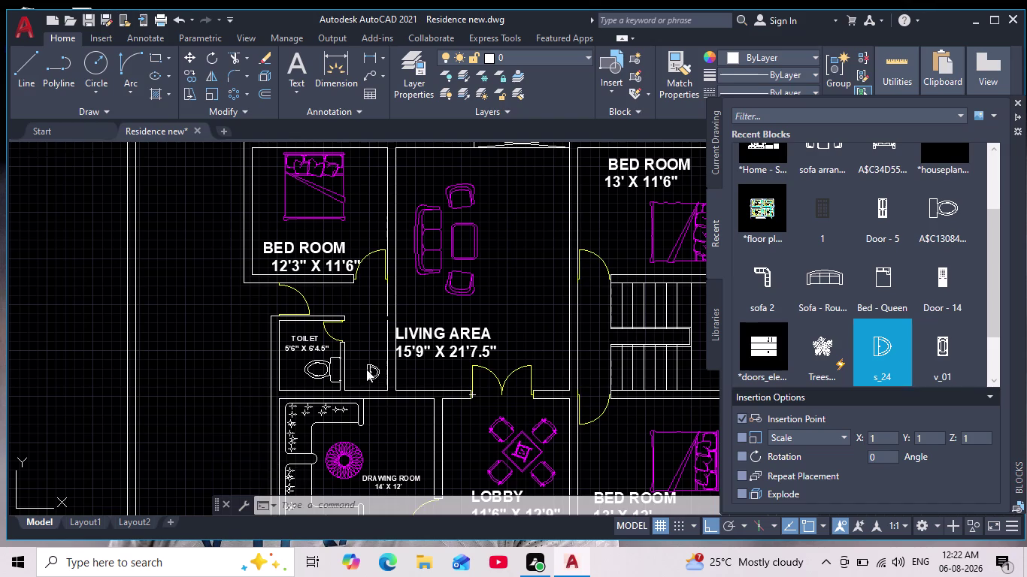
Rotate the new washbasin block 90° so it stands upright.
scroll(up, 3)
scroll(up, 3)
middle_drag(375, 379, 360, 330)
drag(398, 277, 407, 318)
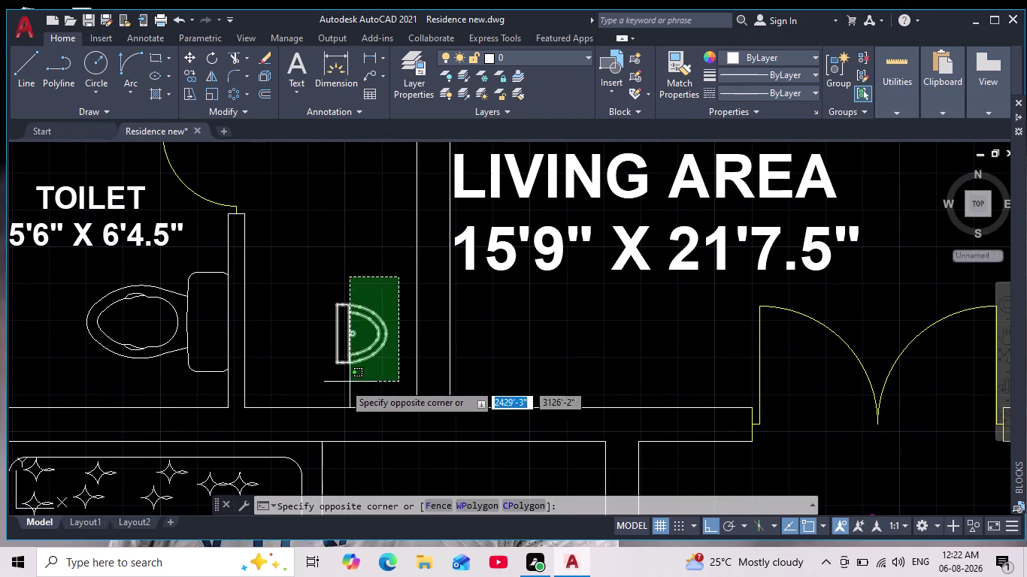
click(314, 381)
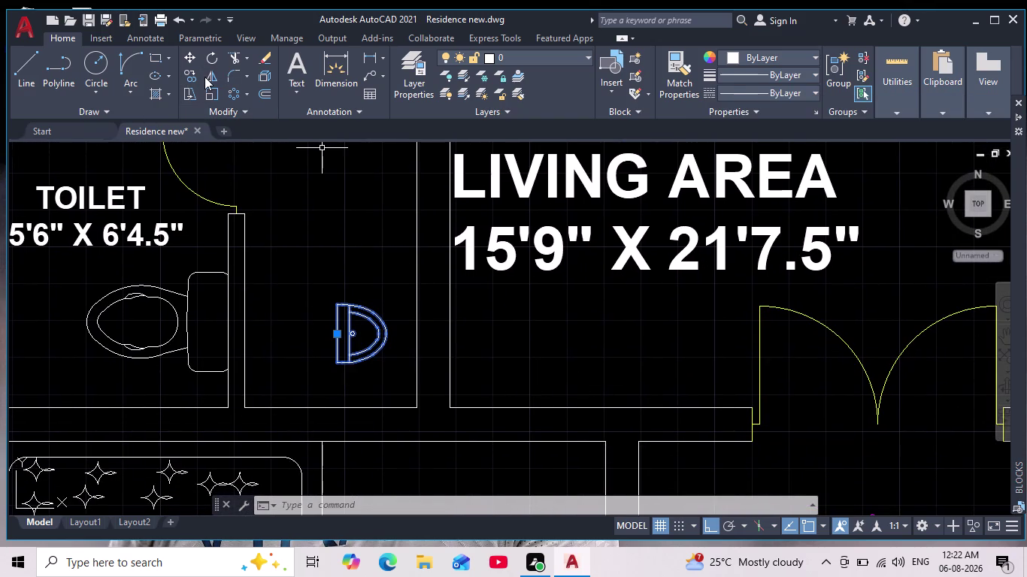
click(209, 58)
click(312, 299)
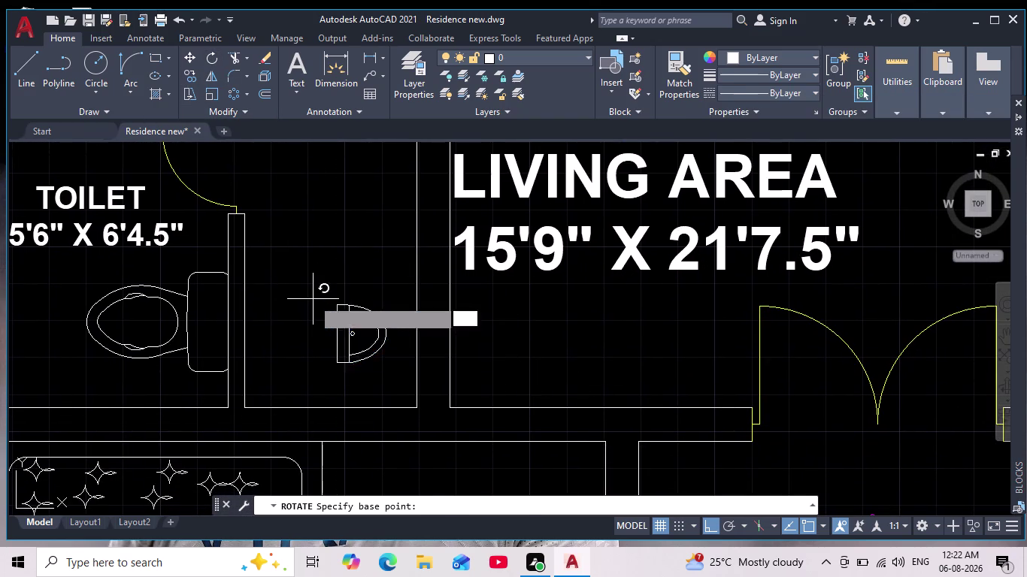
click(364, 202)
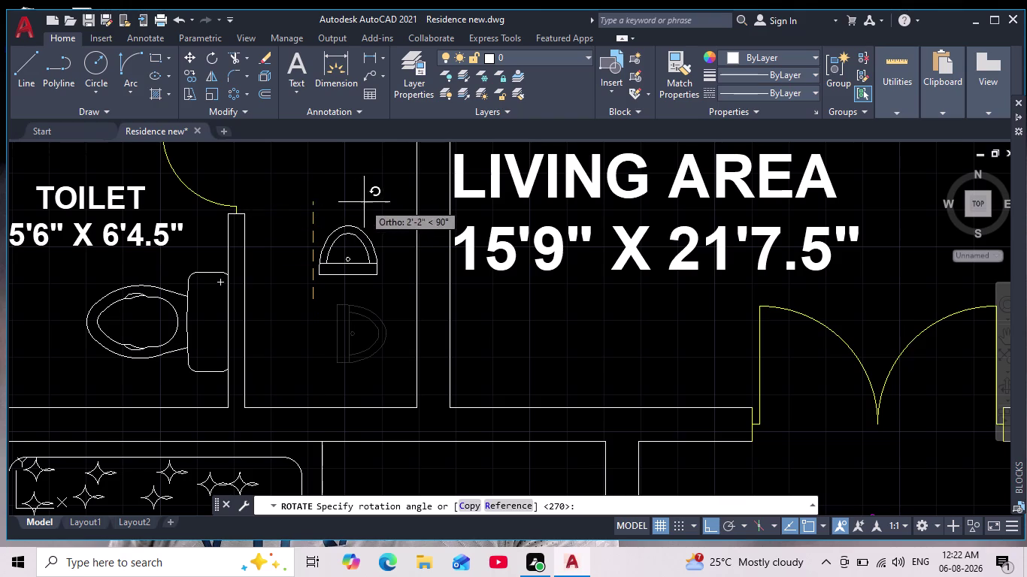
drag(385, 200, 390, 227)
click(289, 304)
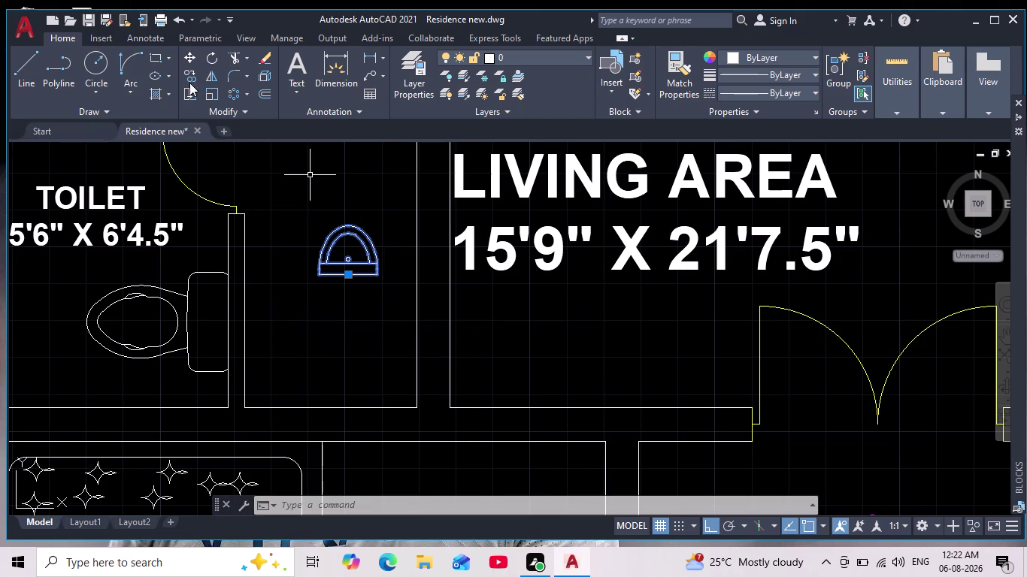
Move the washbasin against the toilet room's lower wall.
click(191, 55)
click(345, 270)
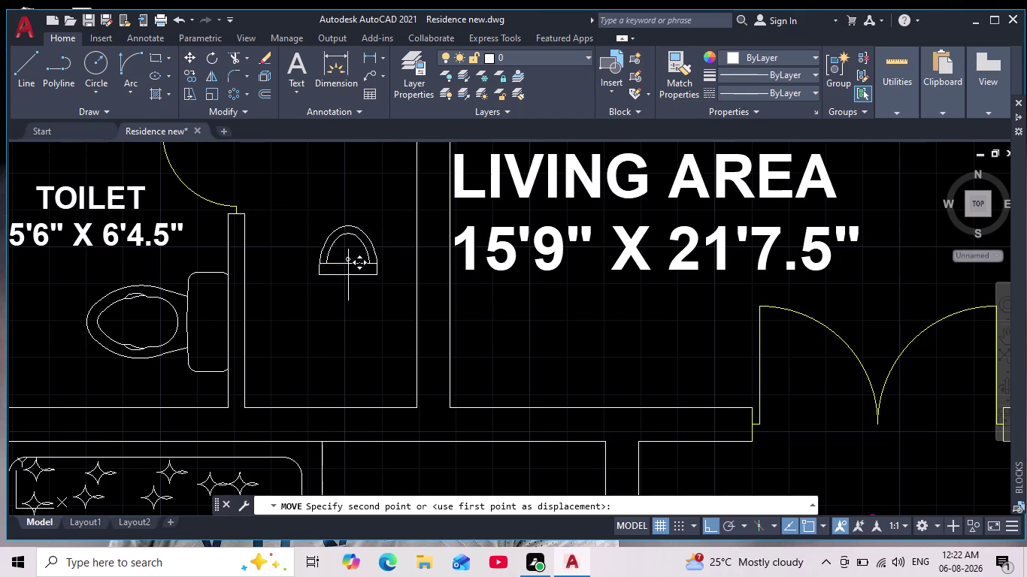
scroll(up, 3)
scroll(down, 3)
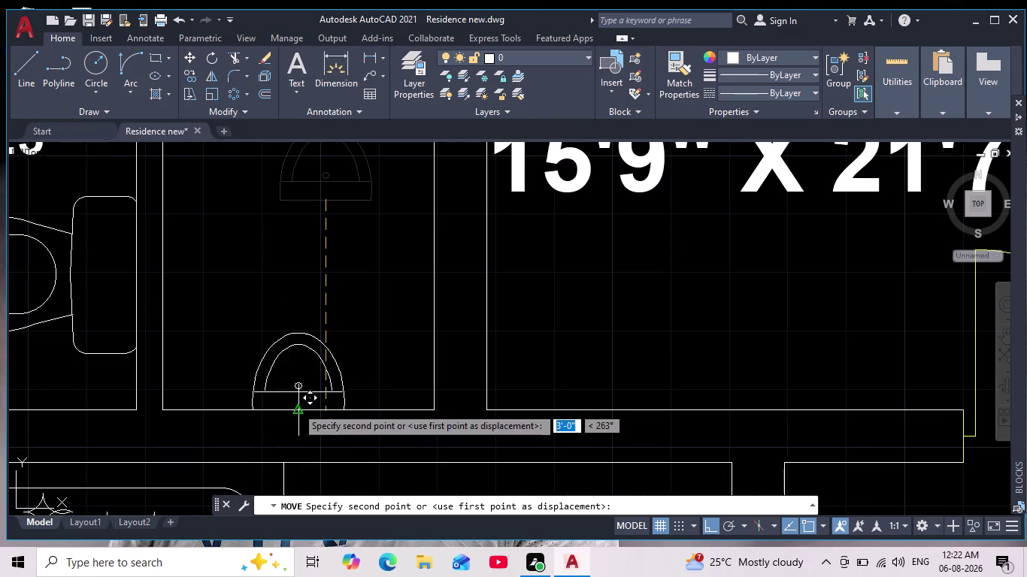
scroll(down, 3)
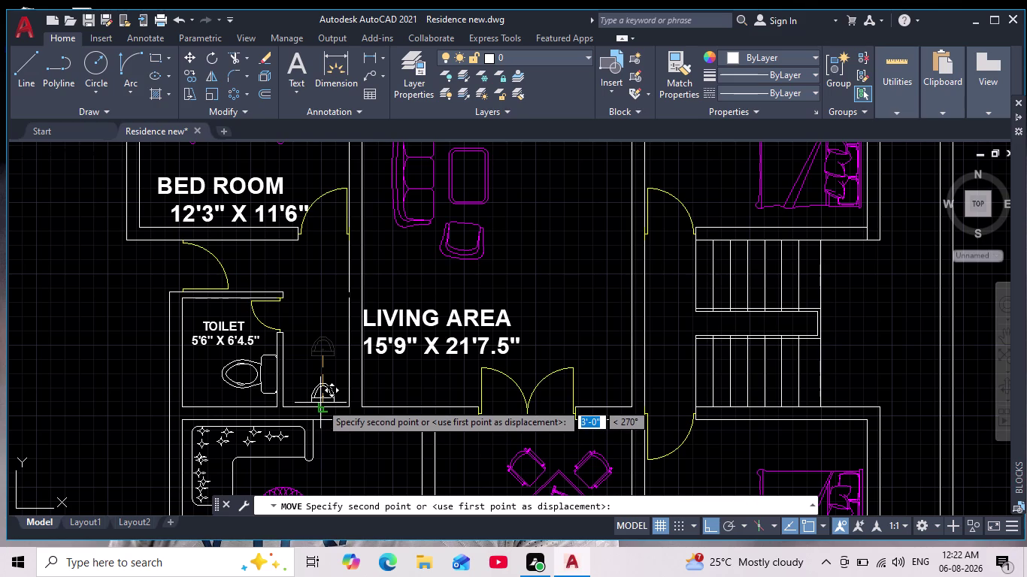
scroll(up, 3)
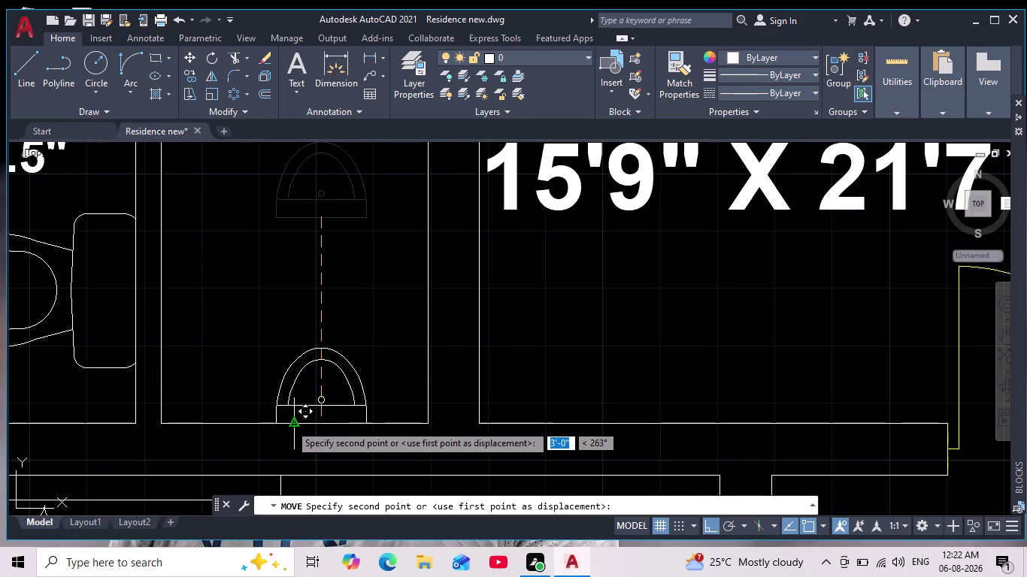
click(289, 424)
scroll(down, 3)
scroll(up, 3)
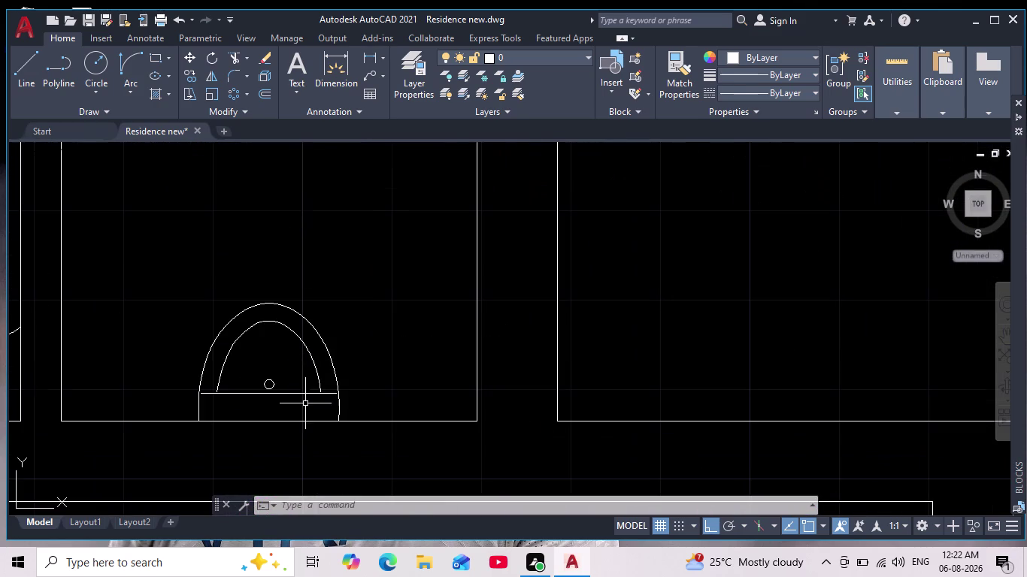
Scale the washbasin up from its bottom midpoint.
drag(374, 285, 366, 333)
click(173, 398)
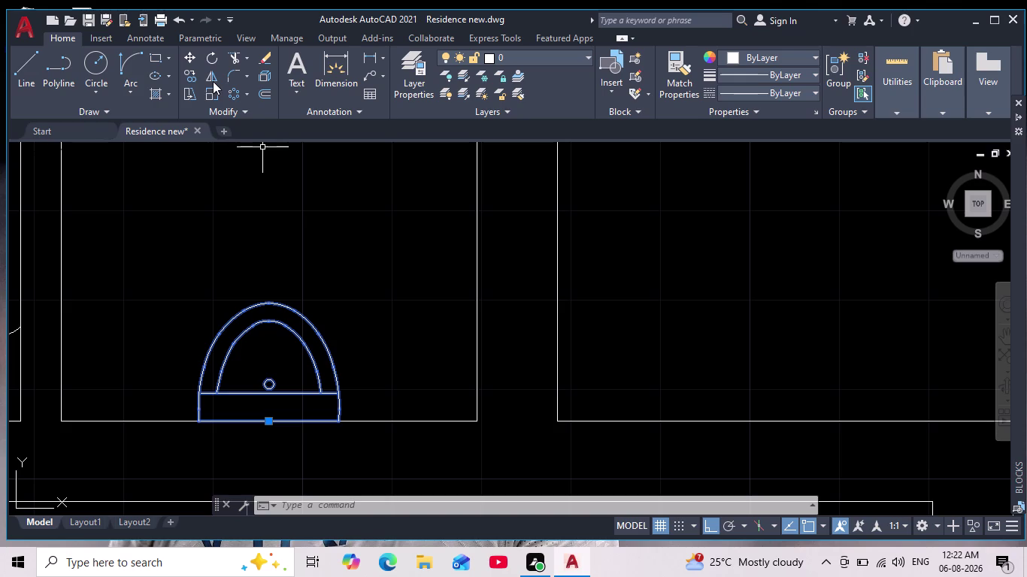
click(215, 94)
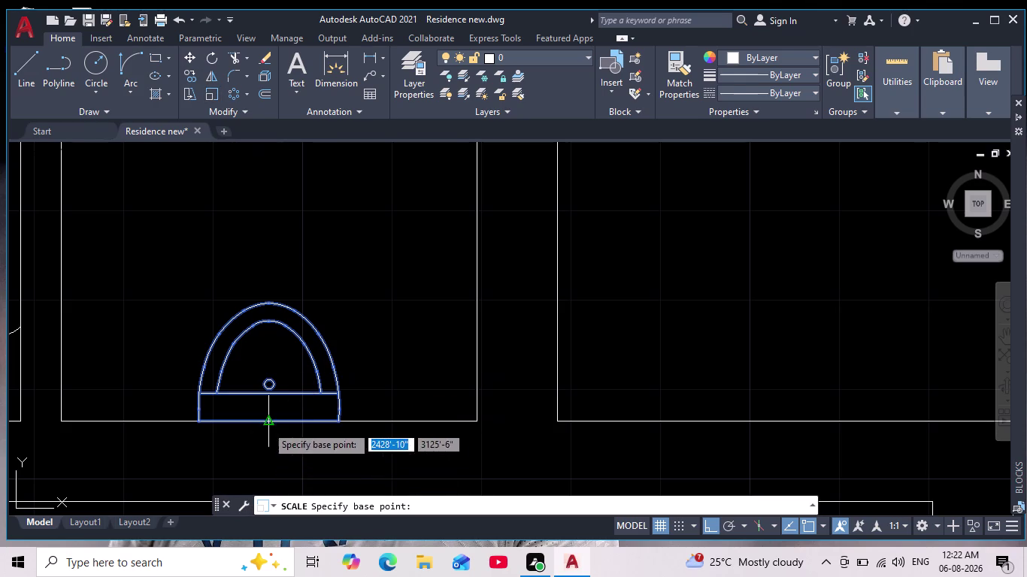
click(266, 426)
click(374, 448)
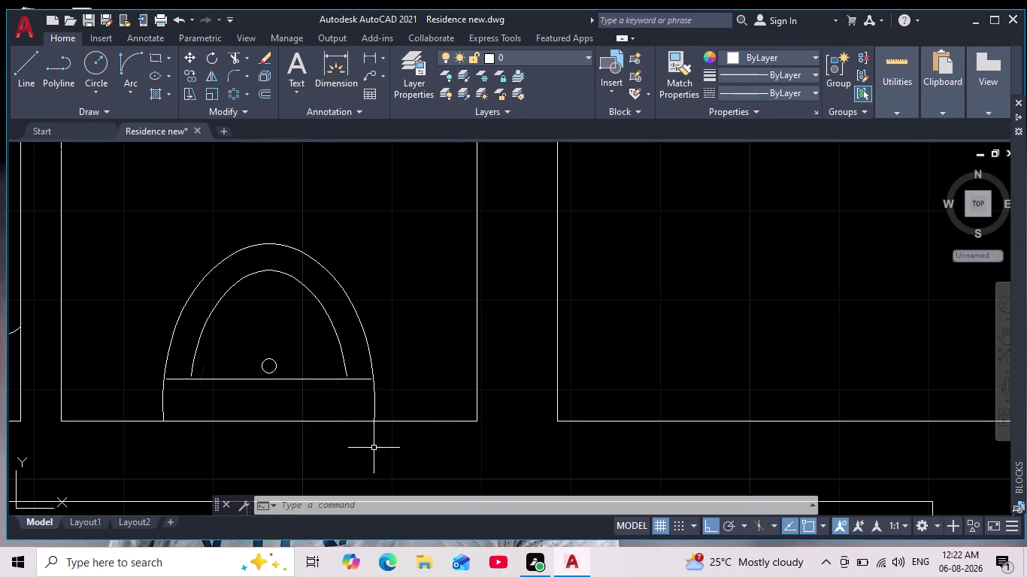
Select the toilet and washbasin, opening then dismissing the colour list.
scroll(down, 3)
middle_drag(365, 386, 385, 297)
scroll(up, 3)
middle_drag(351, 320, 353, 335)
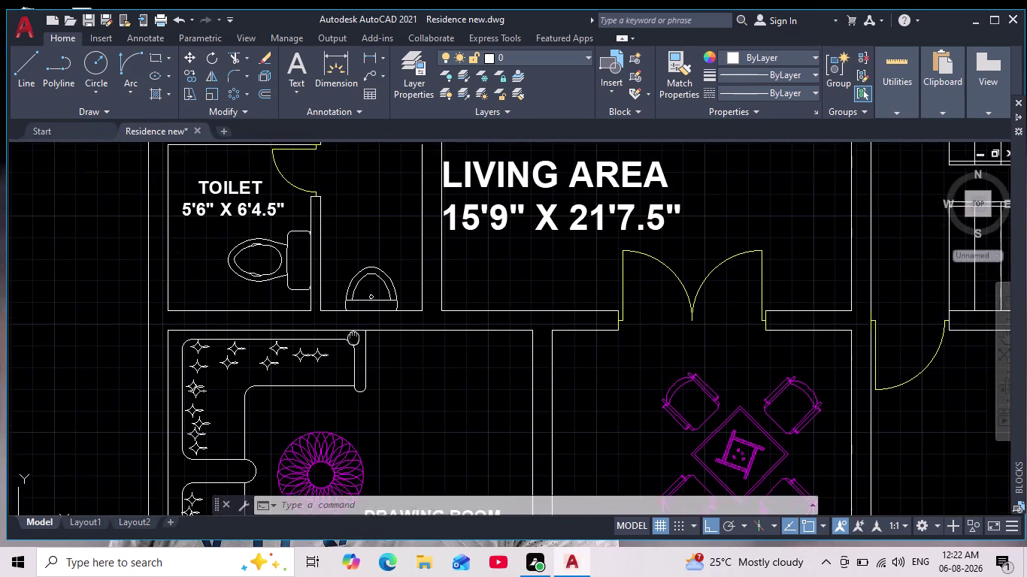
middle_drag(353, 335, 353, 341)
scroll(down, 3)
middle_drag(339, 266, 339, 292)
scroll(up, 3)
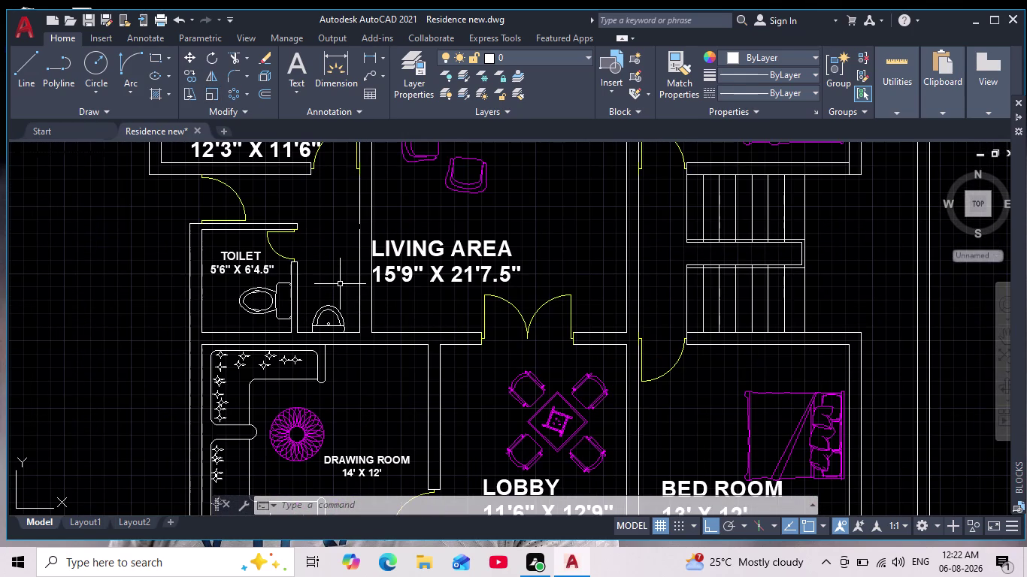
scroll(up, 3)
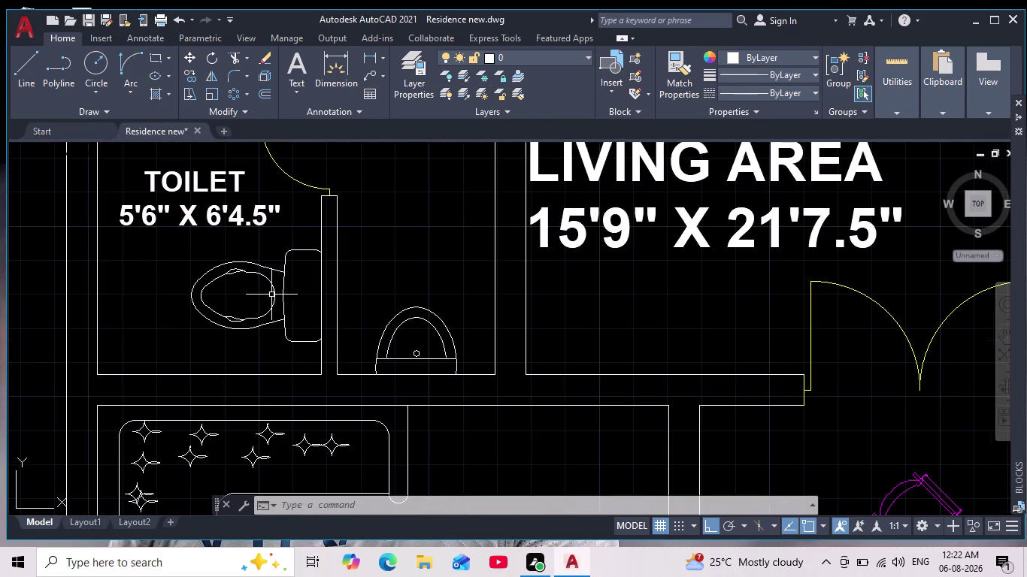
drag(270, 262, 265, 271)
click(193, 319)
drag(466, 311, 441, 319)
click(348, 333)
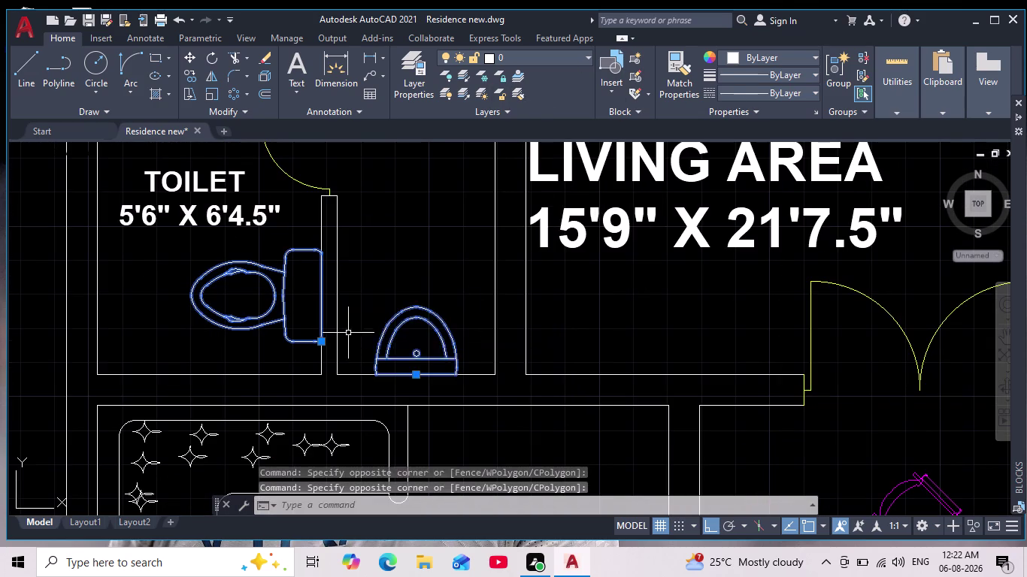
scroll(down, 3)
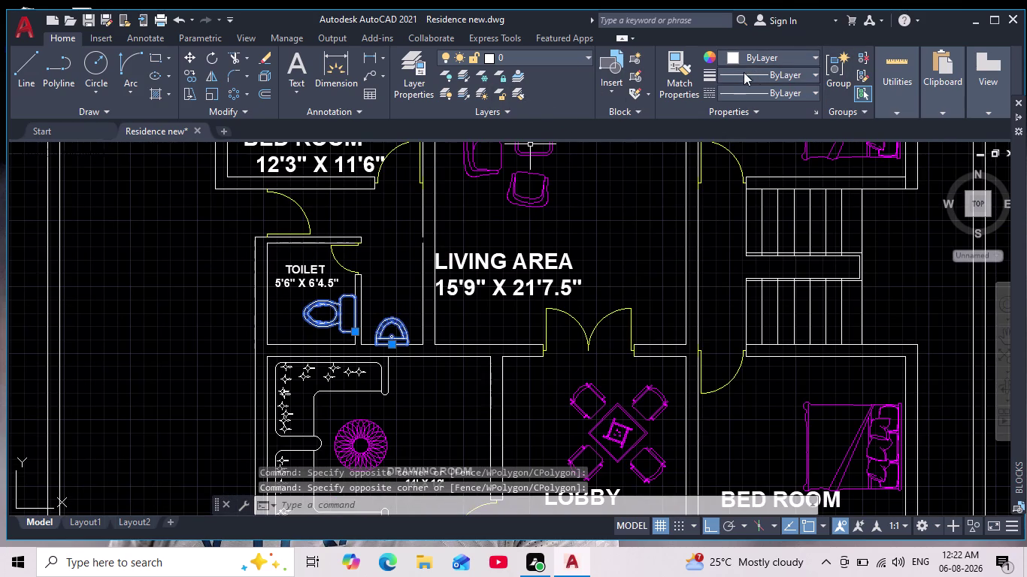
click(734, 60)
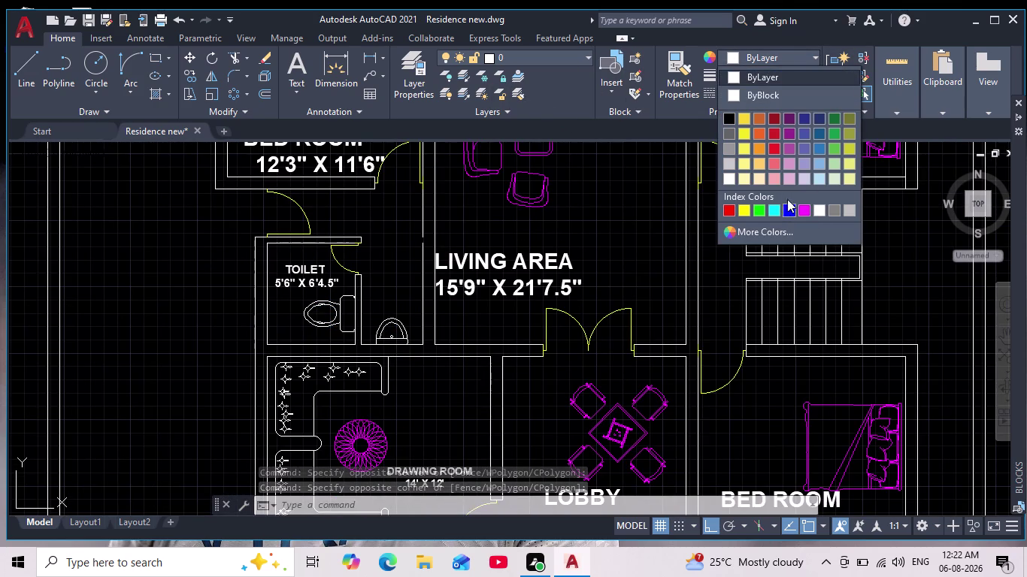
scroll(up, 3)
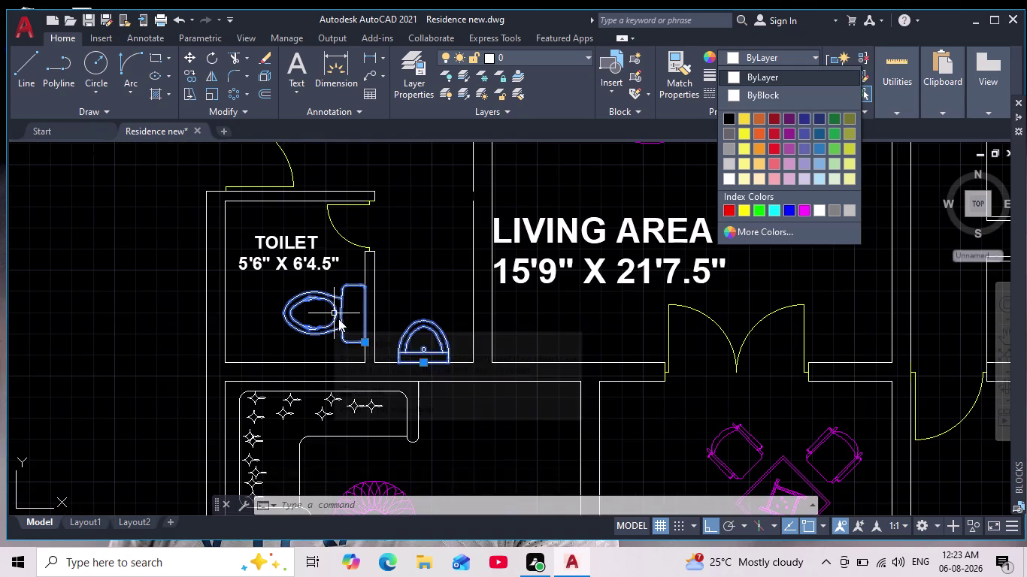
key(Escape)
Explode the selected toilet and washbasin blocks into loose lines.
drag(332, 279, 331, 294)
click(290, 329)
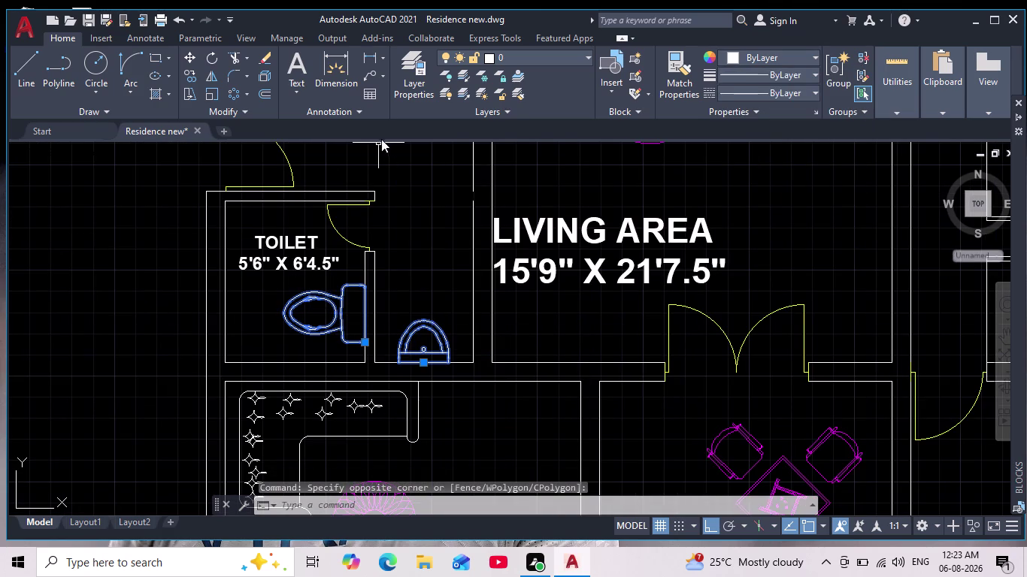
click(266, 76)
scroll(up, 3)
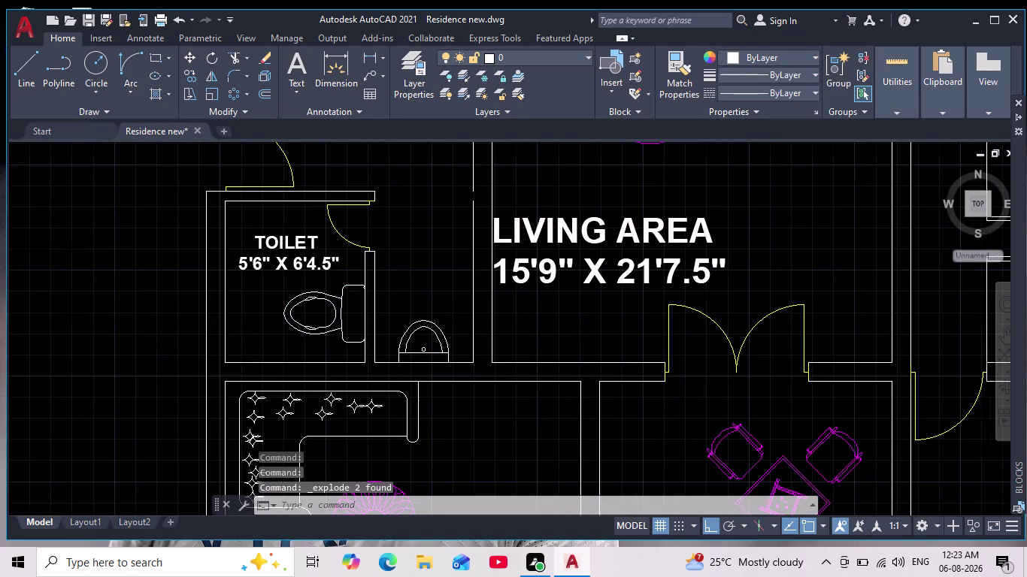
scroll(up, 3)
Group all of the toilet's lines into one object.
drag(198, 265, 198, 275)
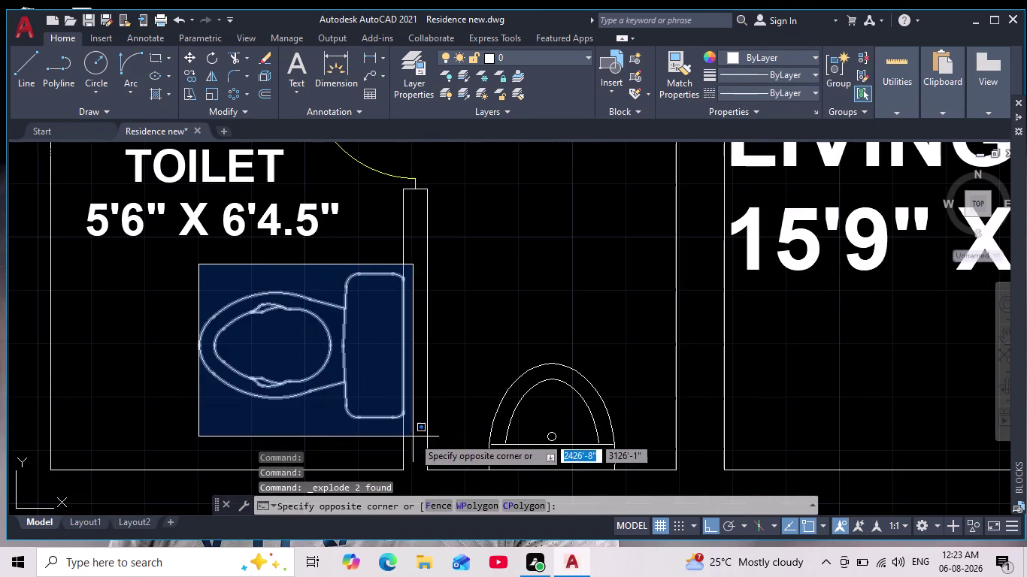
click(410, 436)
click(837, 69)
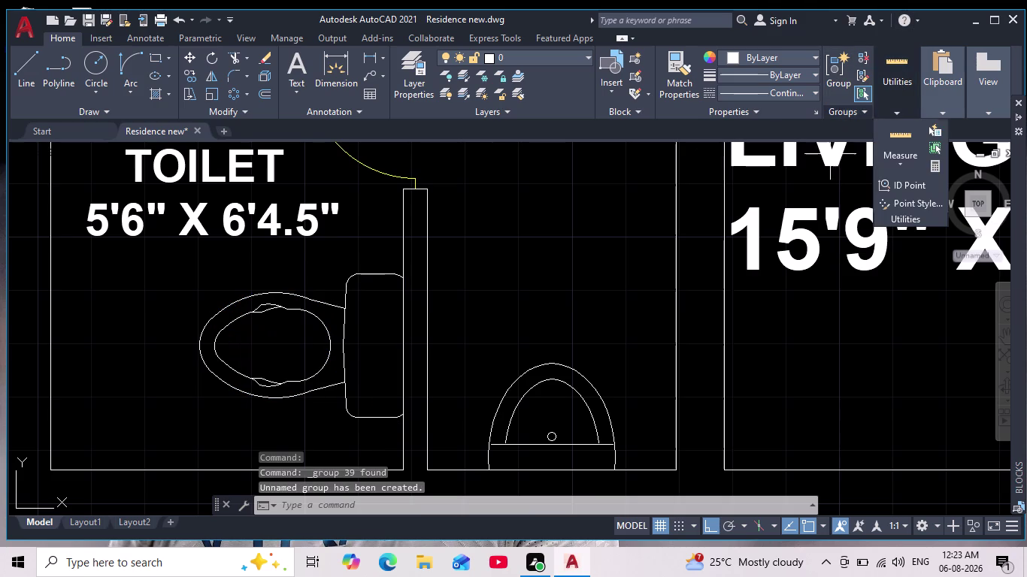
click(729, 55)
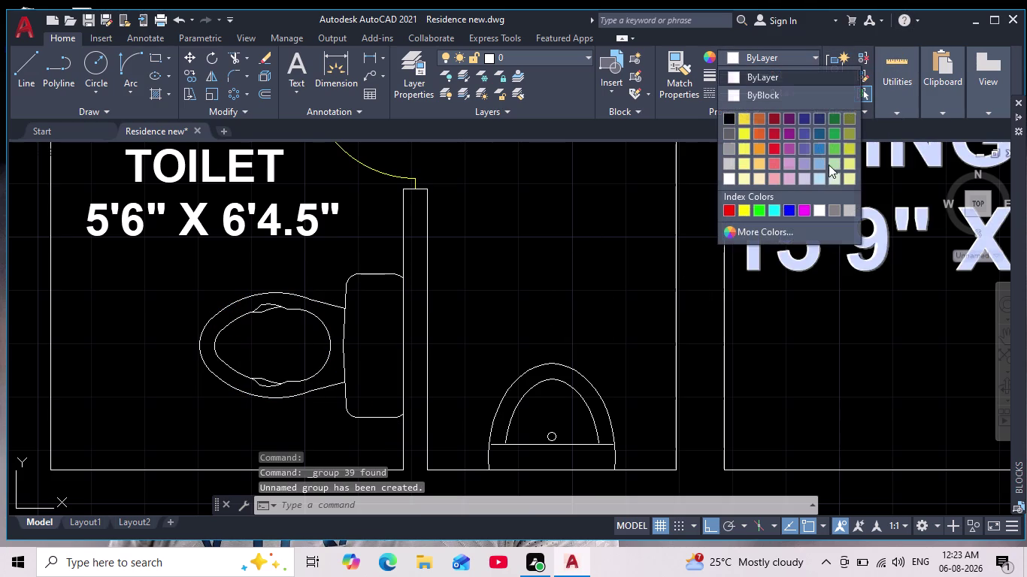
key(Escape)
Set the grouped toilet's colour to Blue.
drag(255, 325, 245, 321)
click(200, 312)
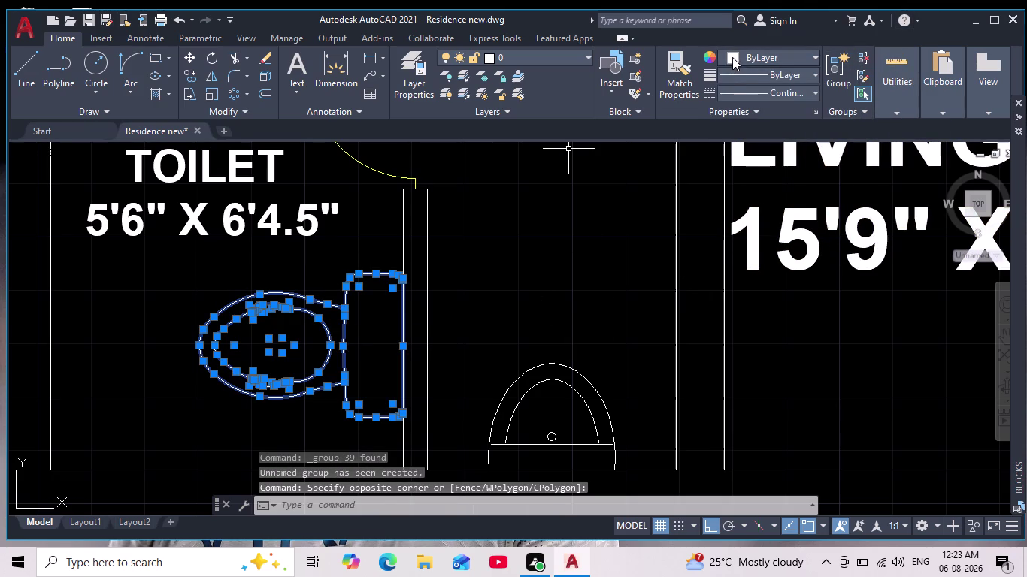
click(732, 57)
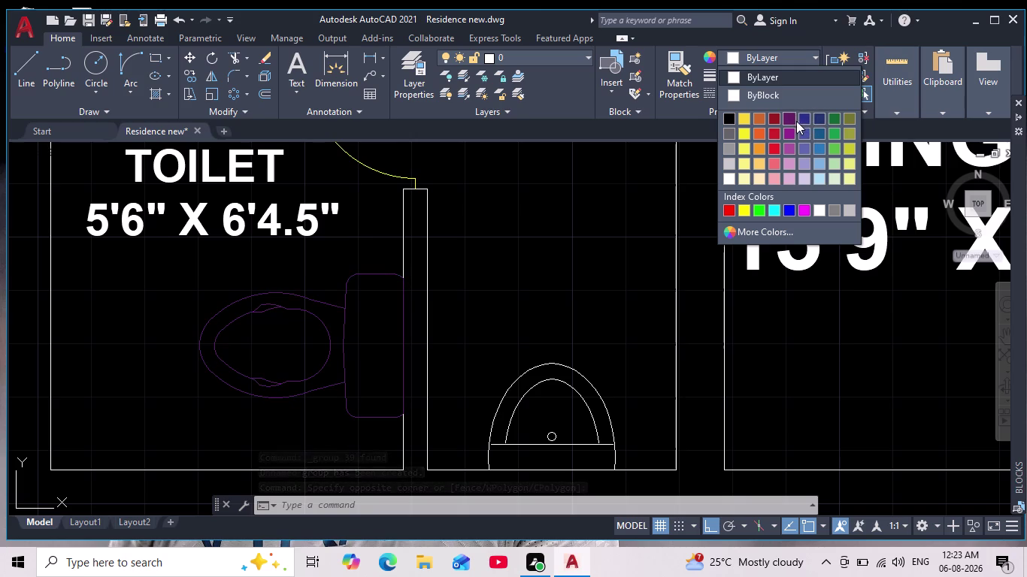
click(791, 210)
key(Escape)
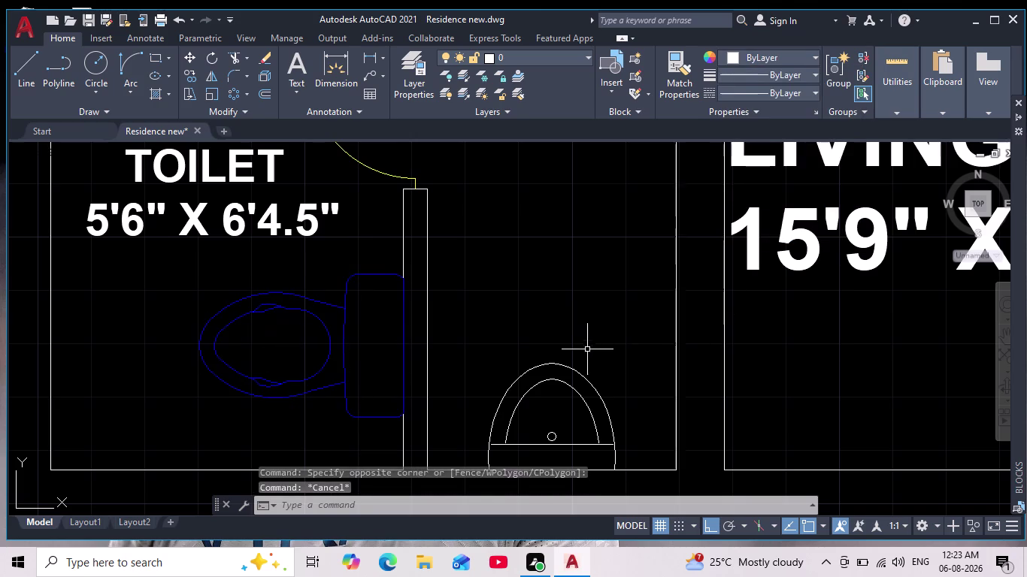
Set the washbasin lines' colour to Blue.
middle_drag(584, 346, 566, 294)
drag(442, 273, 445, 290)
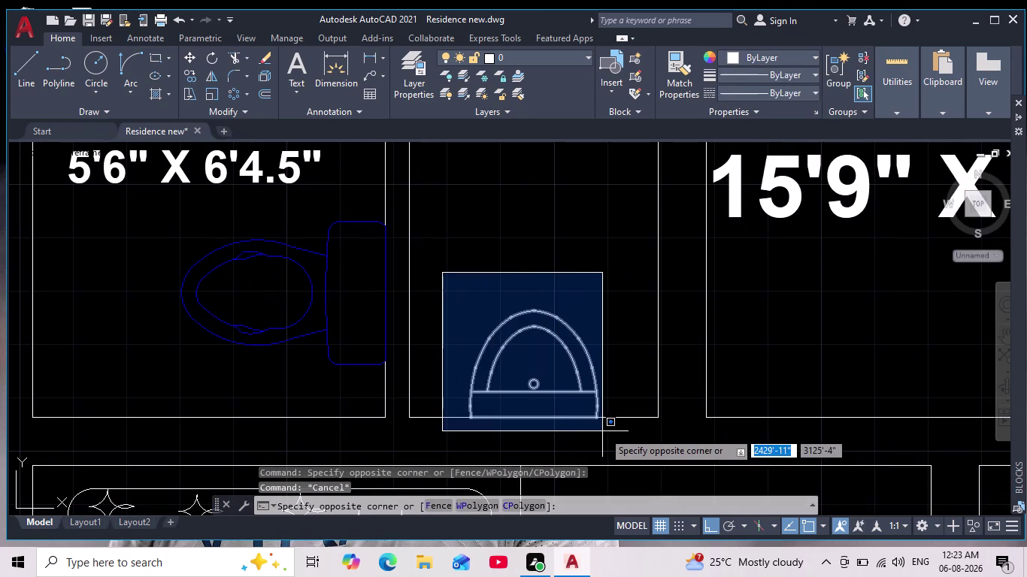
click(609, 435)
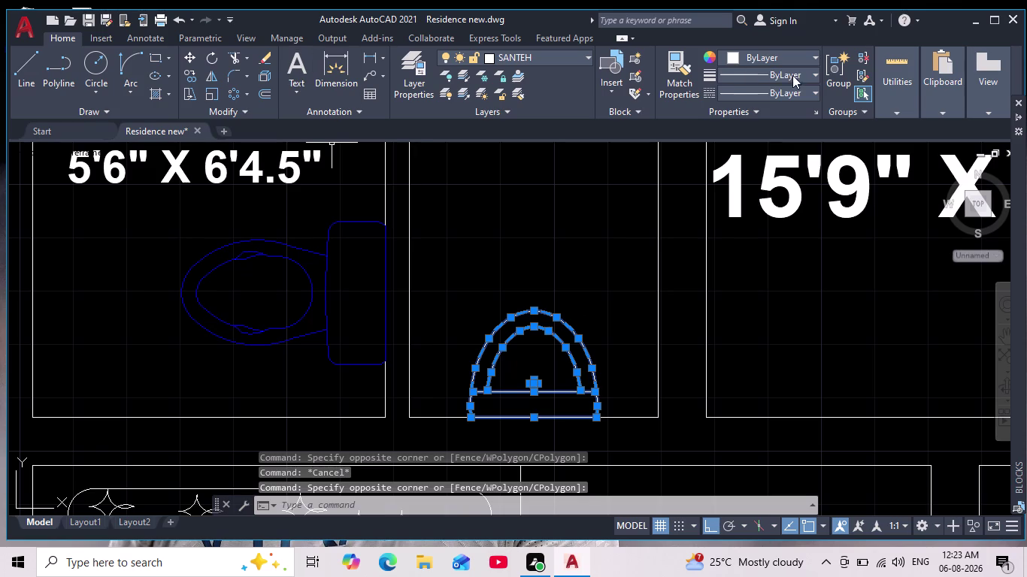
click(734, 56)
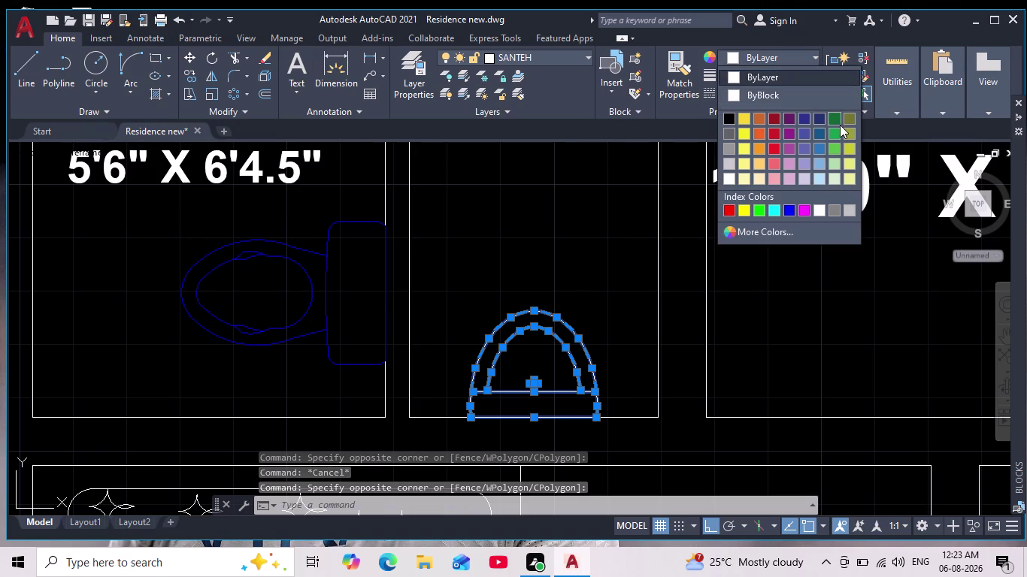
click(785, 209)
key(Escape)
Move the toilet slightly to a new position in the toilet room.
scroll(down, 3)
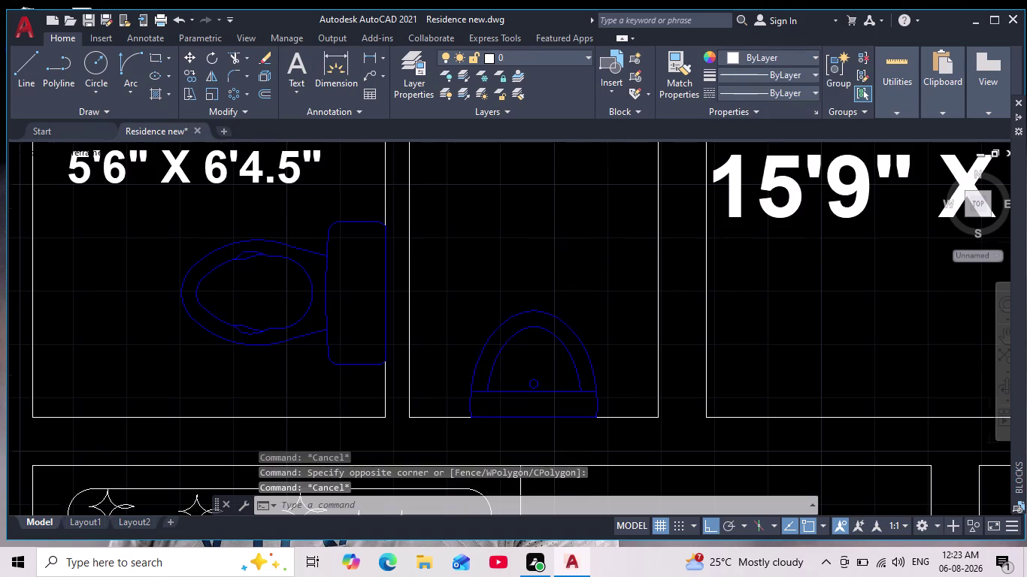
scroll(down, 3)
middle_drag(653, 319, 541, 327)
scroll(down, 3)
scroll(up, 3)
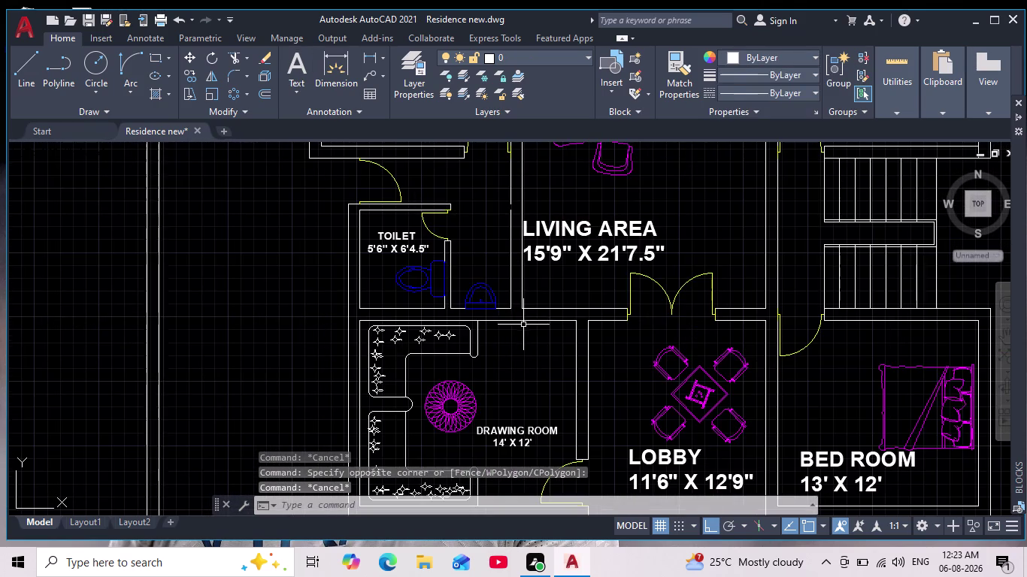
scroll(up, 3)
click(373, 310)
click(295, 332)
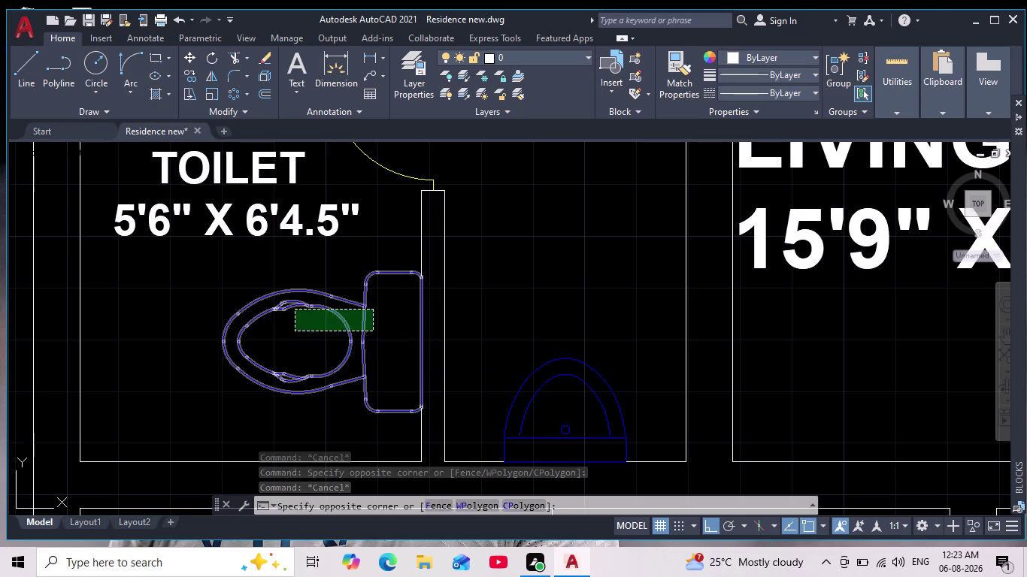
click(186, 61)
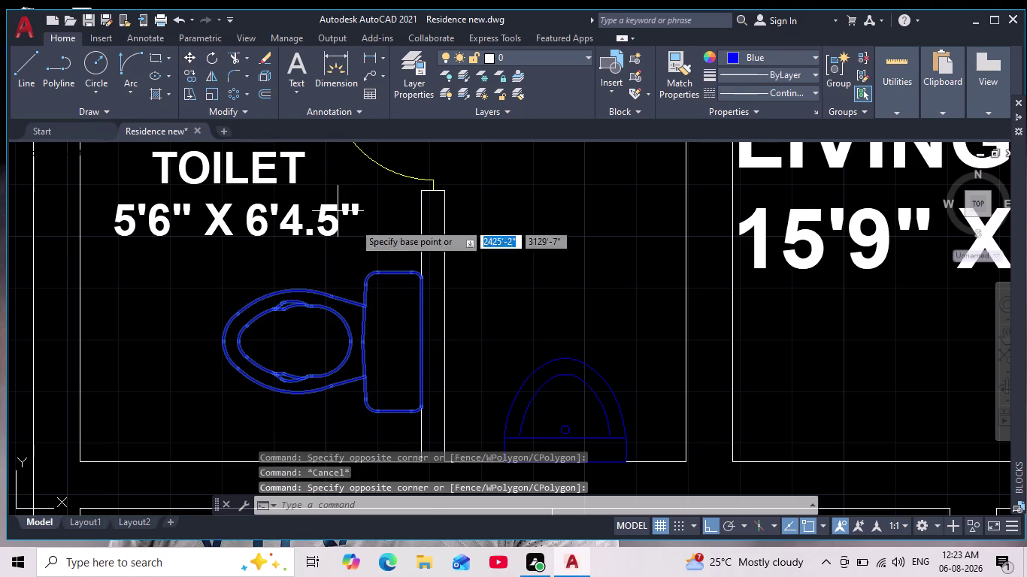
click(370, 331)
click(348, 337)
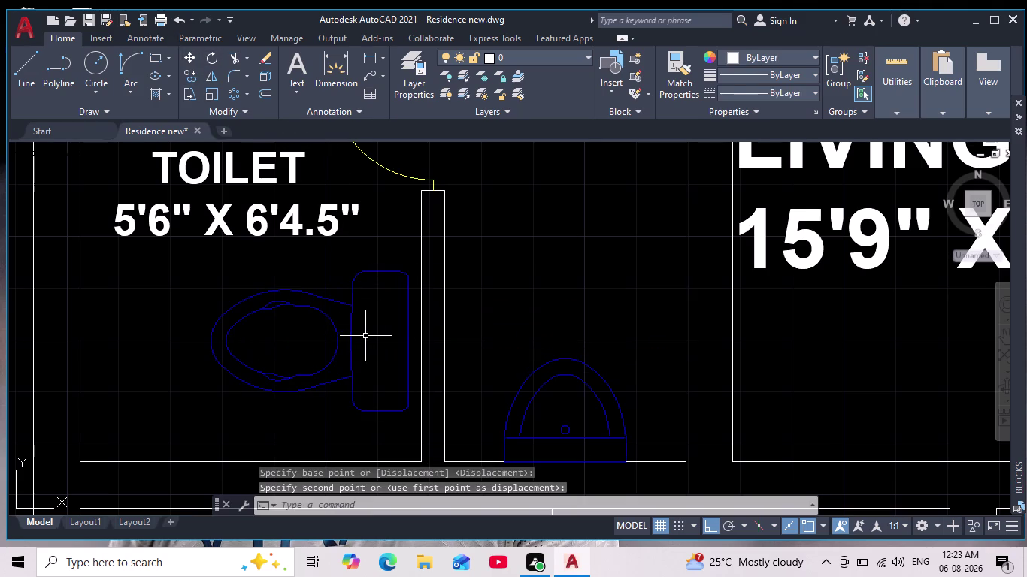
Group the washbasin's lines into one object.
scroll(down, 3)
scroll(down, 3)
middle_drag(371, 386, 371, 351)
scroll(up, 3)
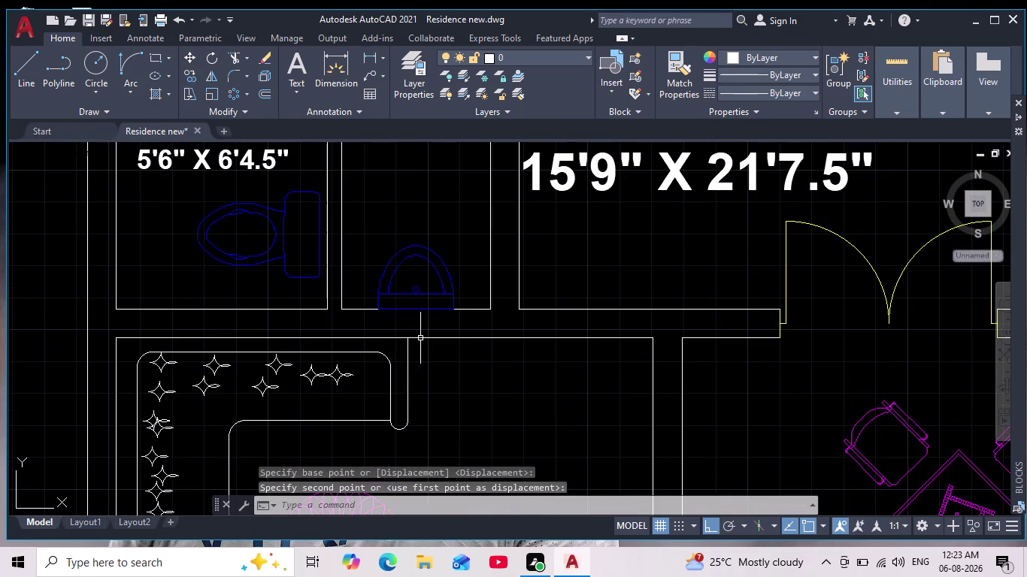
drag(448, 238, 429, 252)
click(385, 260)
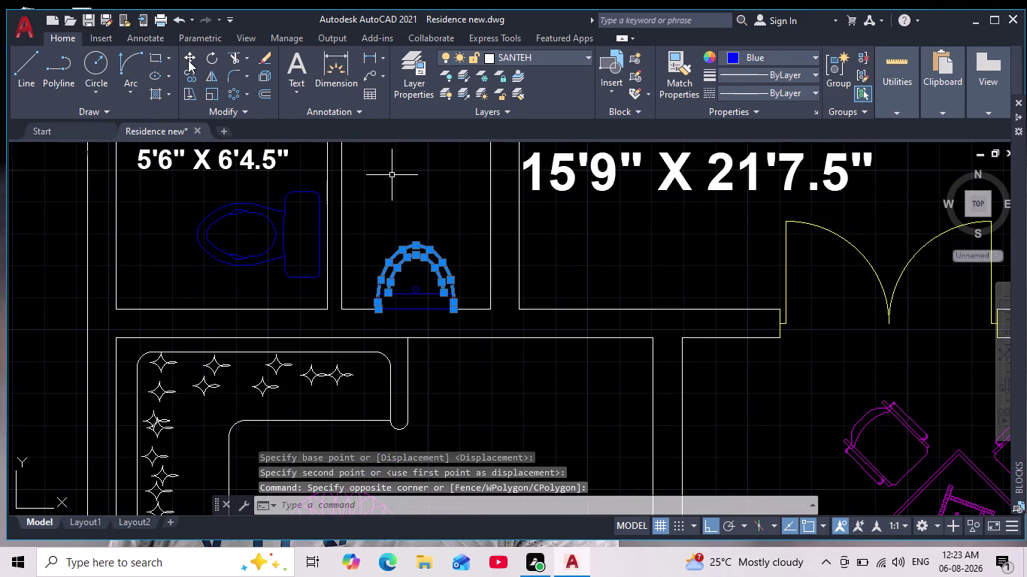
click(360, 214)
click(483, 330)
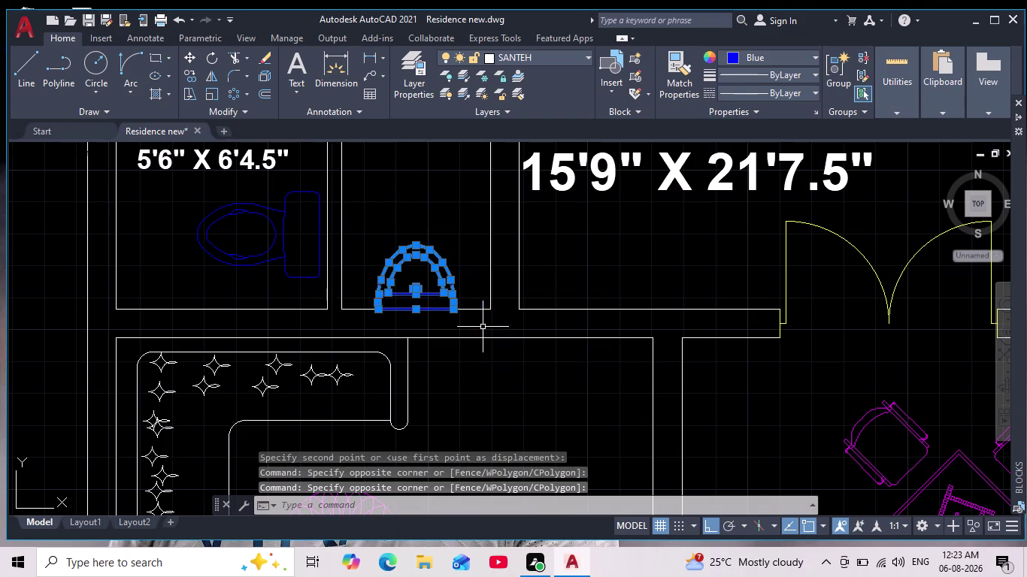
scroll(up, 3)
scroll(down, 3)
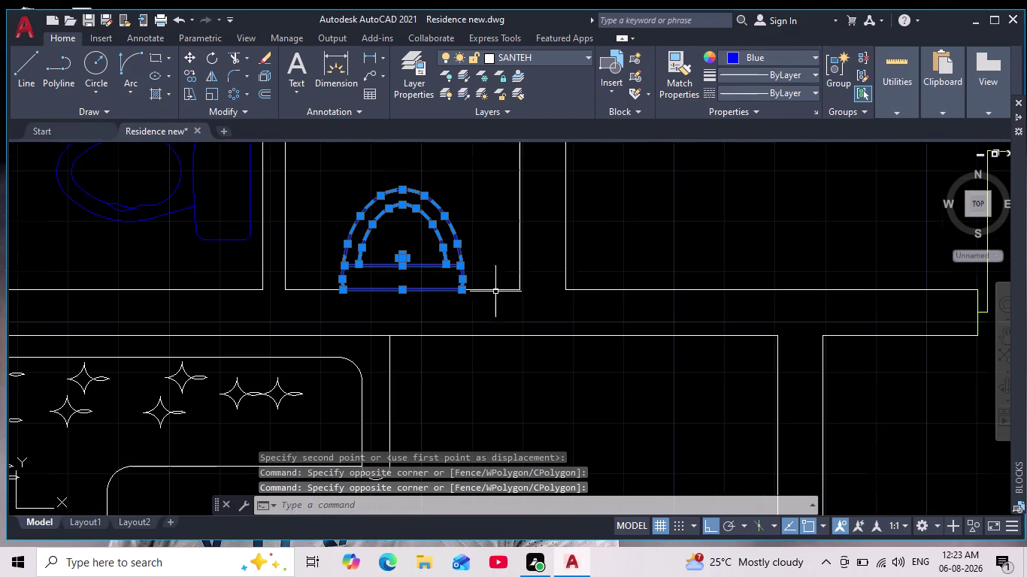
click(847, 85)
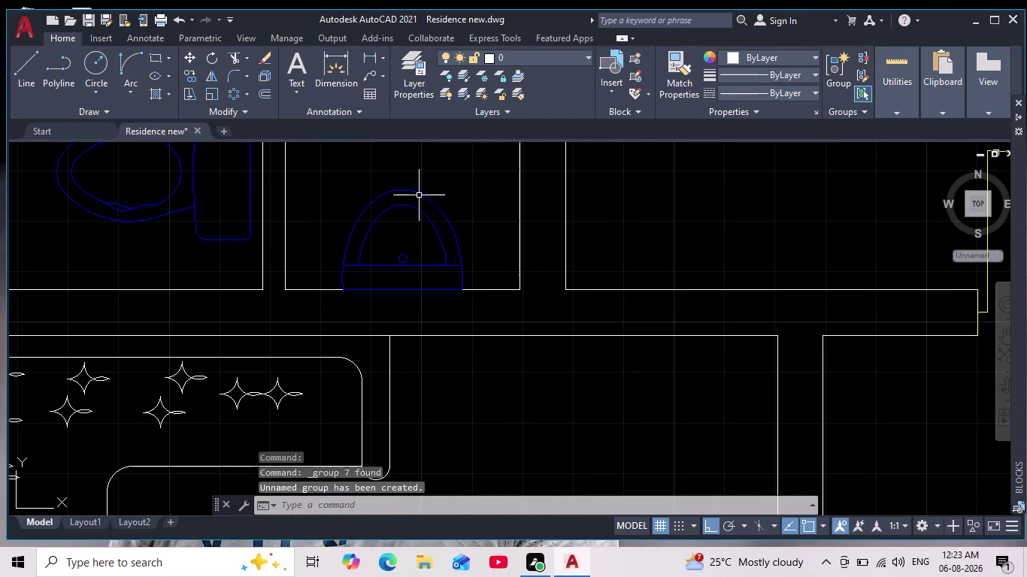
Move the grouped washbasin rightward beside the toilet with Ortho on.
drag(461, 199, 429, 215)
click(338, 242)
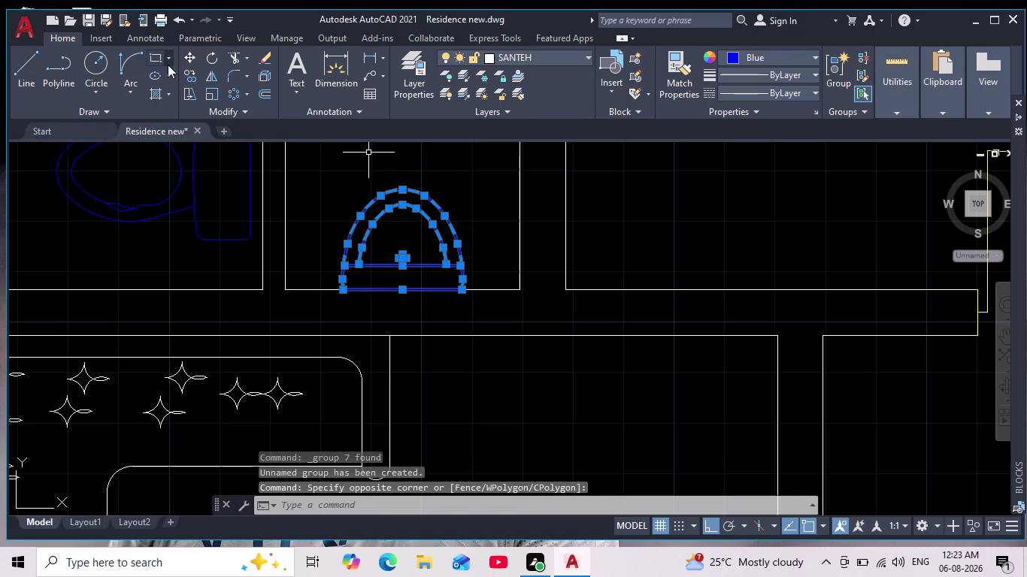
scroll(down, 3)
middle_drag(274, 184, 292, 244)
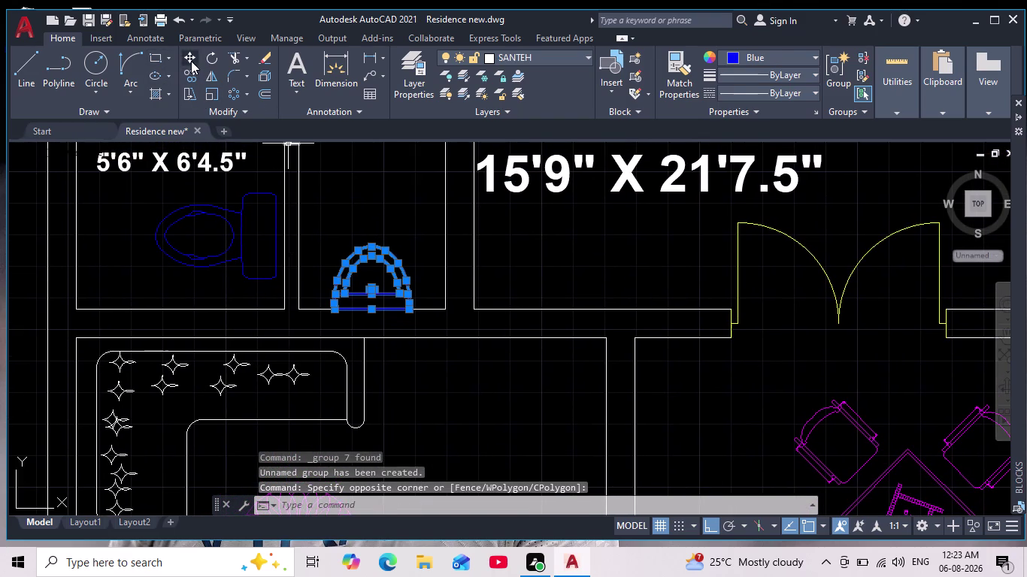
click(190, 61)
click(379, 273)
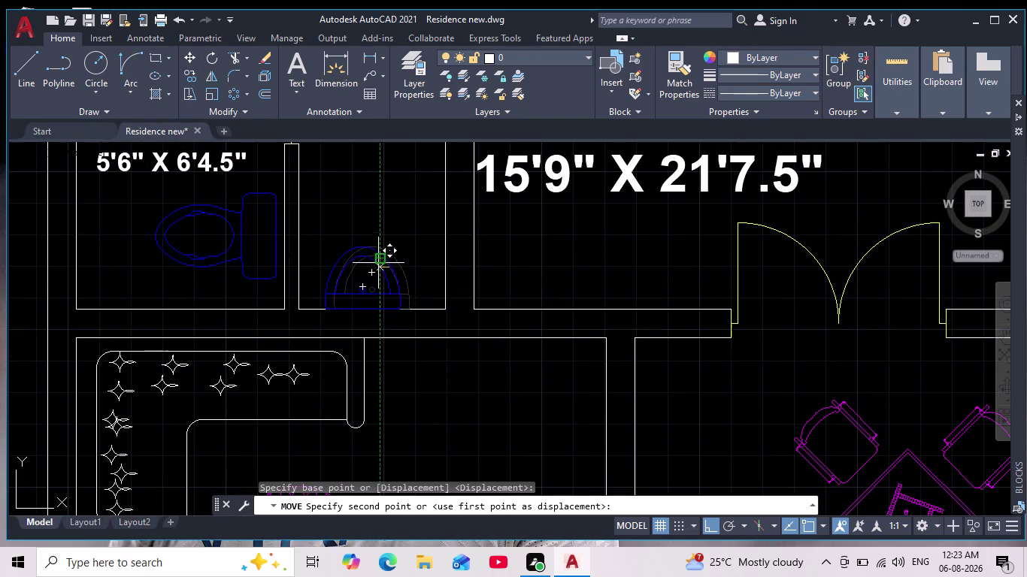
click(711, 527)
scroll(up, 3)
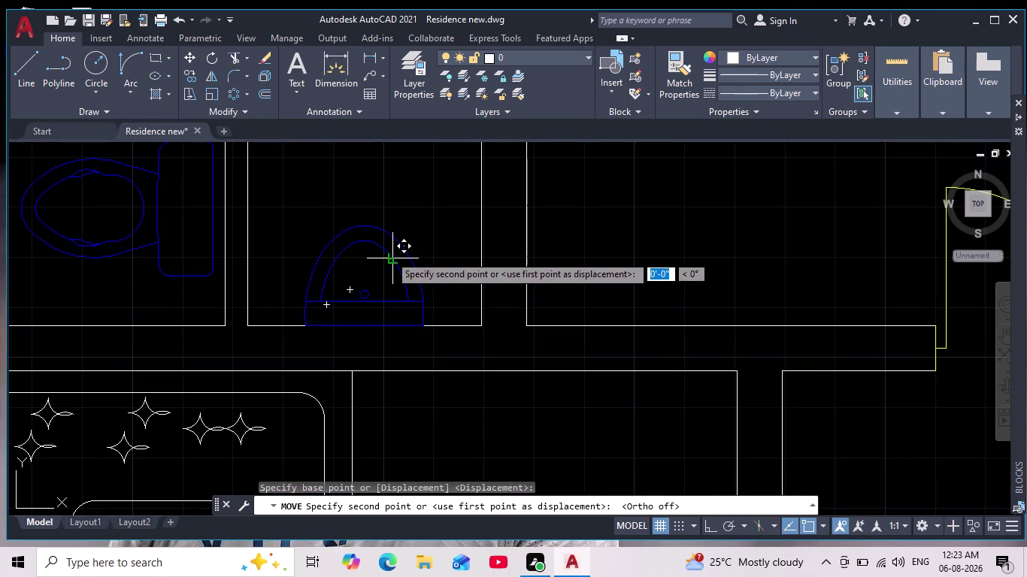
click(705, 529)
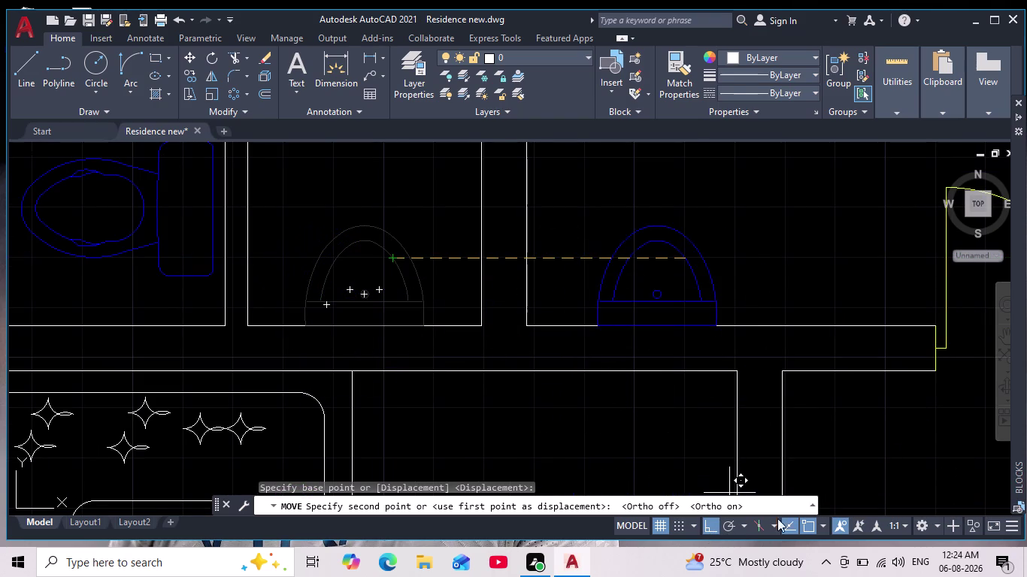
click(391, 248)
scroll(down, 3)
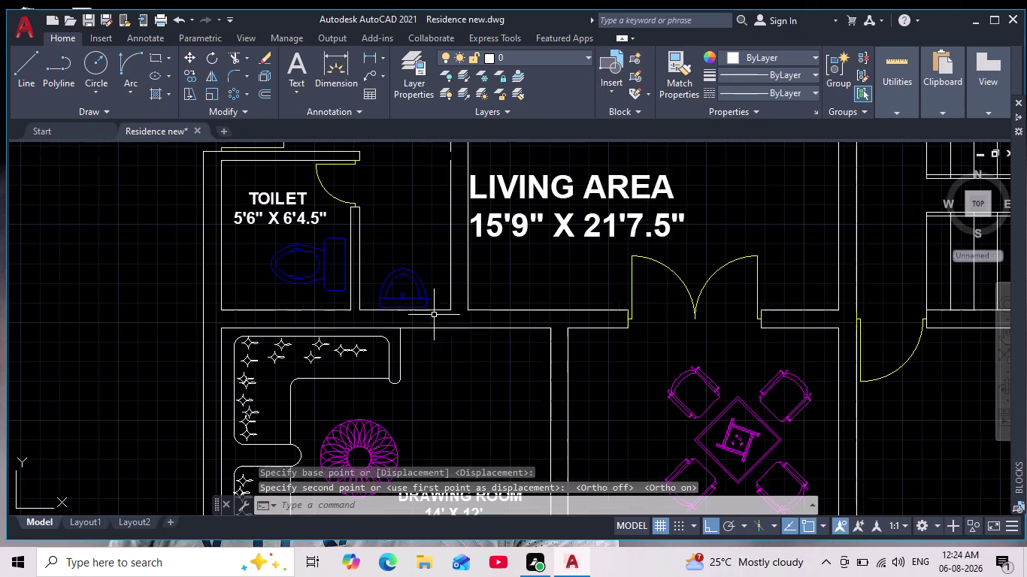
Clear the selection and pan around to centre the whole floor plan.
key(Escape)
middle_click(477, 385)
scroll(down, 3)
middle_drag(482, 383, 418, 298)
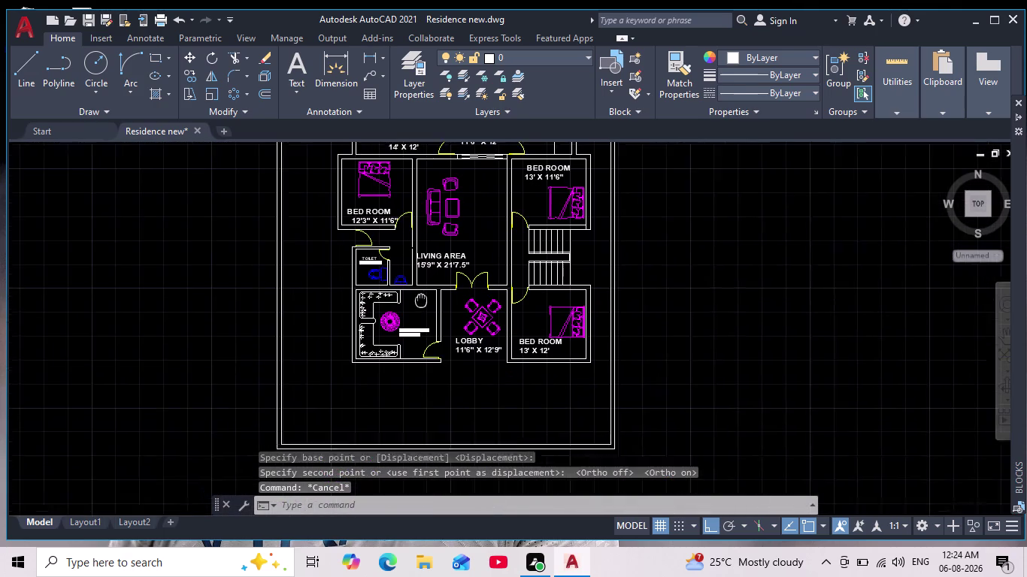
middle_drag(418, 297, 412, 292)
scroll(up, 3)
middle_drag(415, 301, 409, 364)
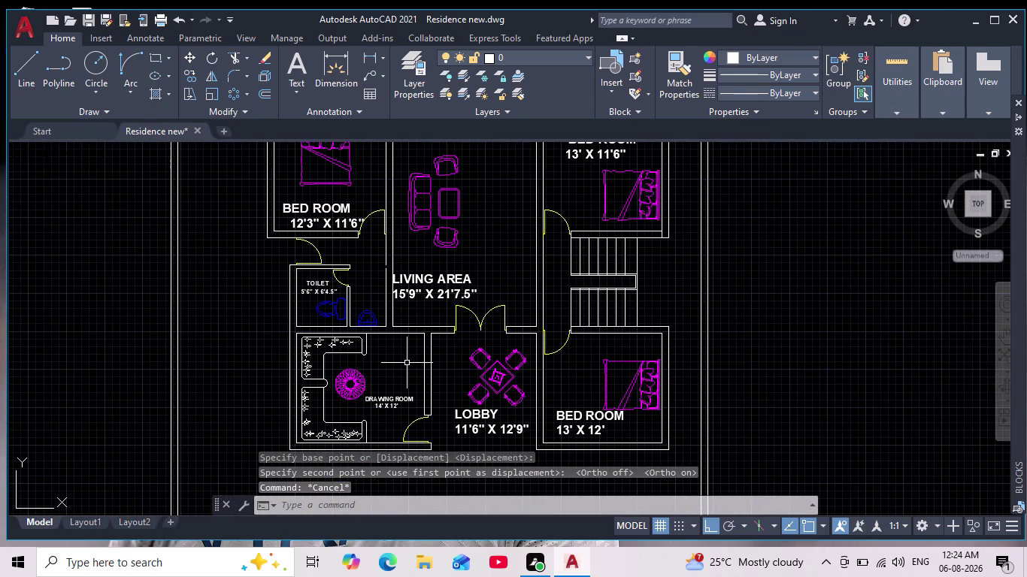
Zoom onto the three upper rooms and open the Layer dropdown.
scroll(down, 3)
scroll(up, 3)
scroll(down, 3)
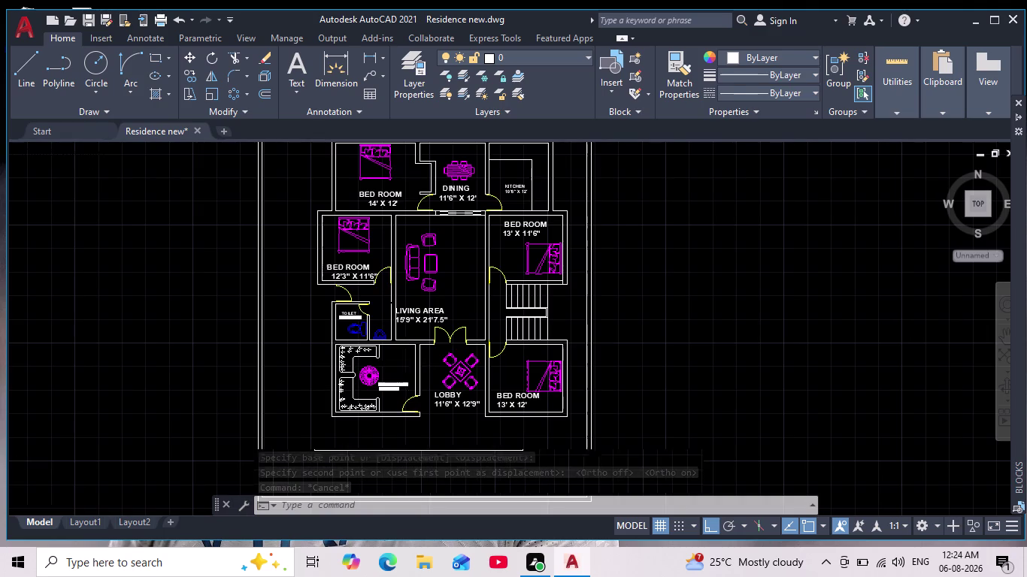
middle_drag(405, 370, 398, 394)
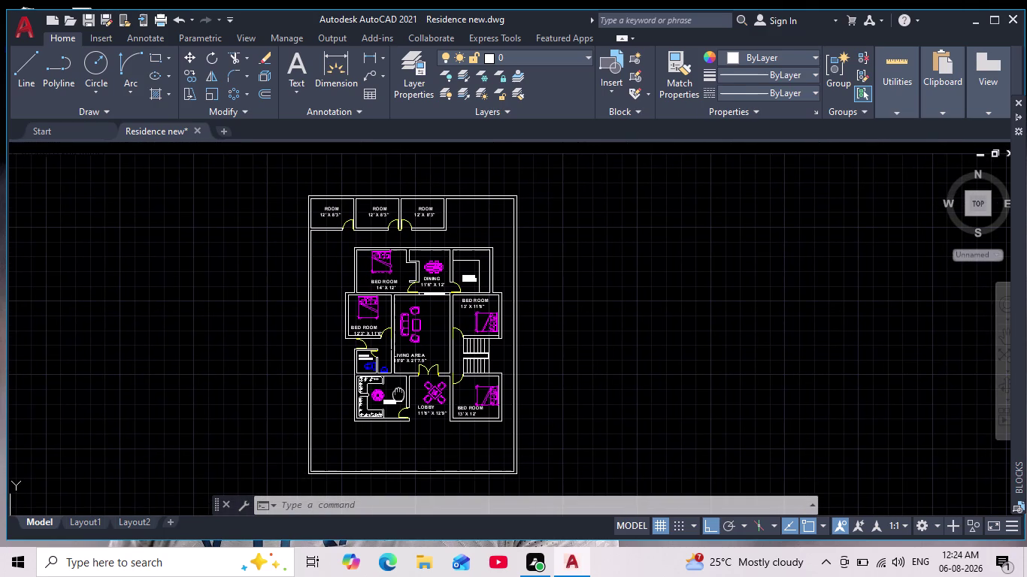
middle_drag(398, 394, 403, 399)
scroll(up, 3)
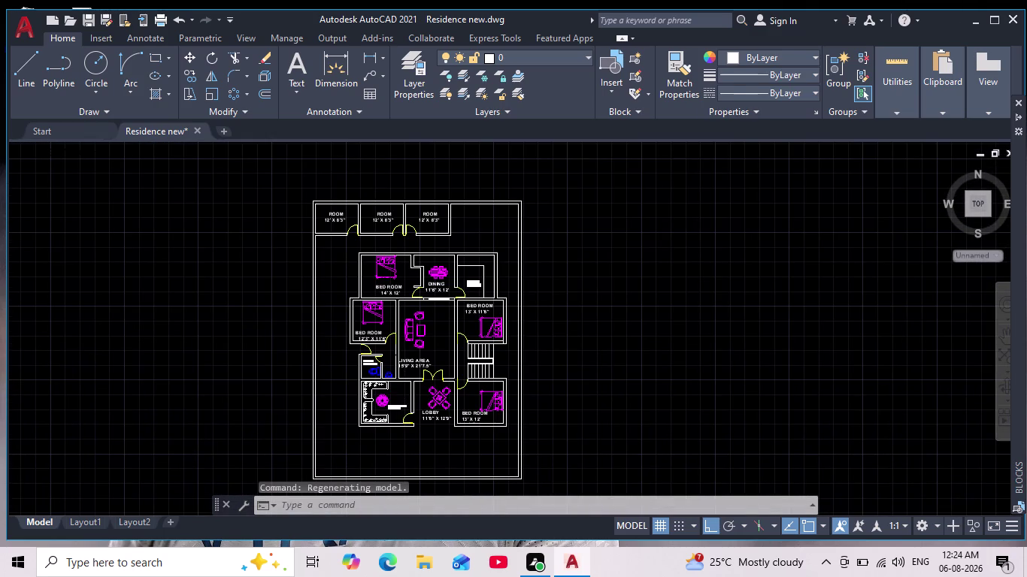
scroll(down, 3)
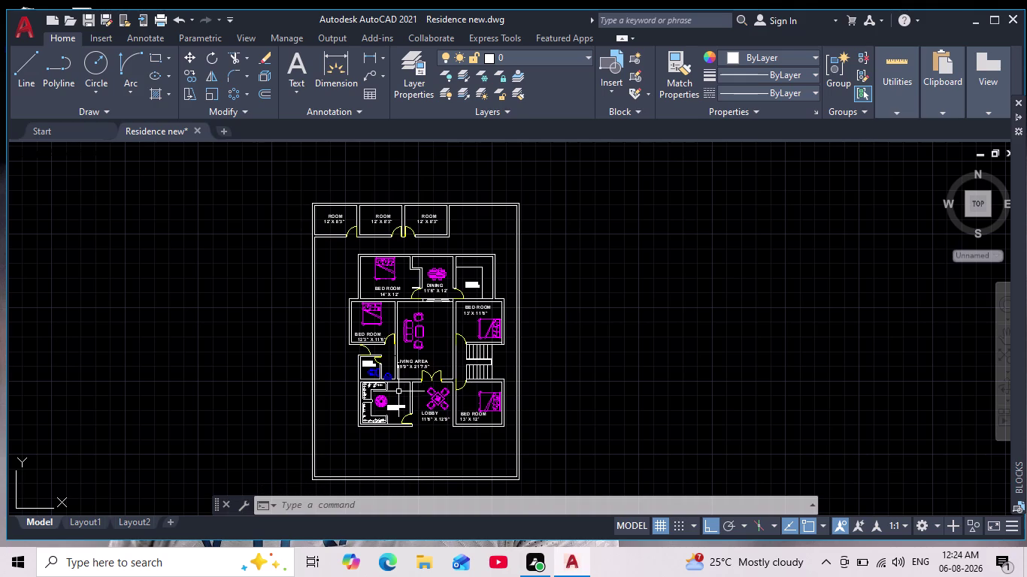
scroll(up, 3)
middle_drag(355, 273, 367, 301)
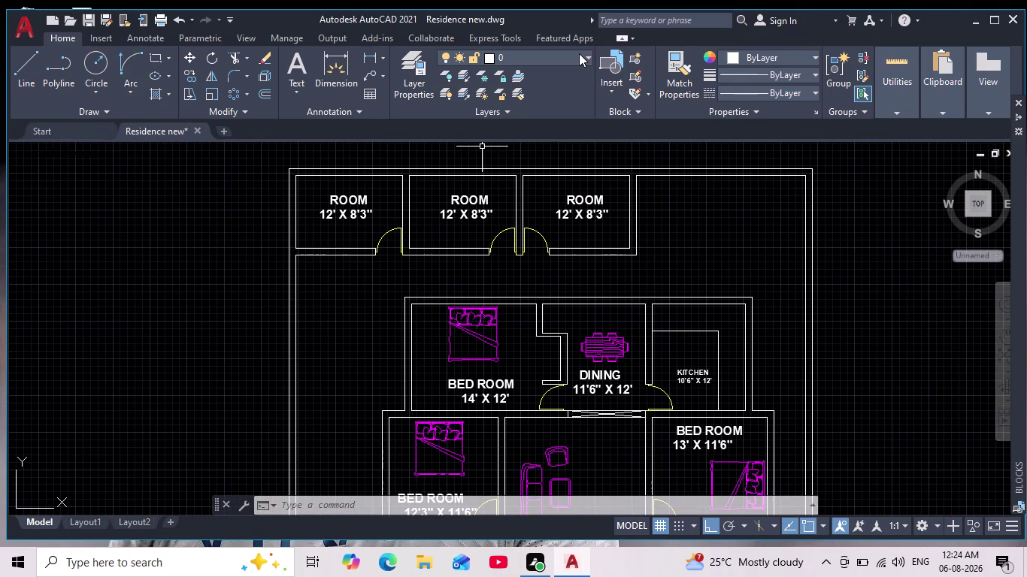
click(582, 53)
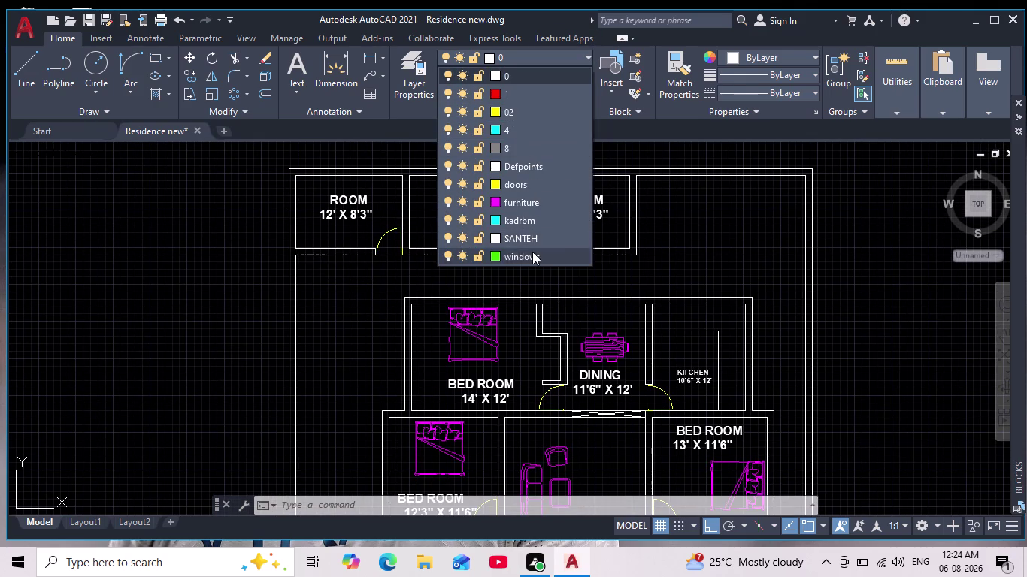
Make windows the current layer and draw the frame's 3' left edge across the wall.
click(532, 252)
click(24, 75)
scroll(up, 3)
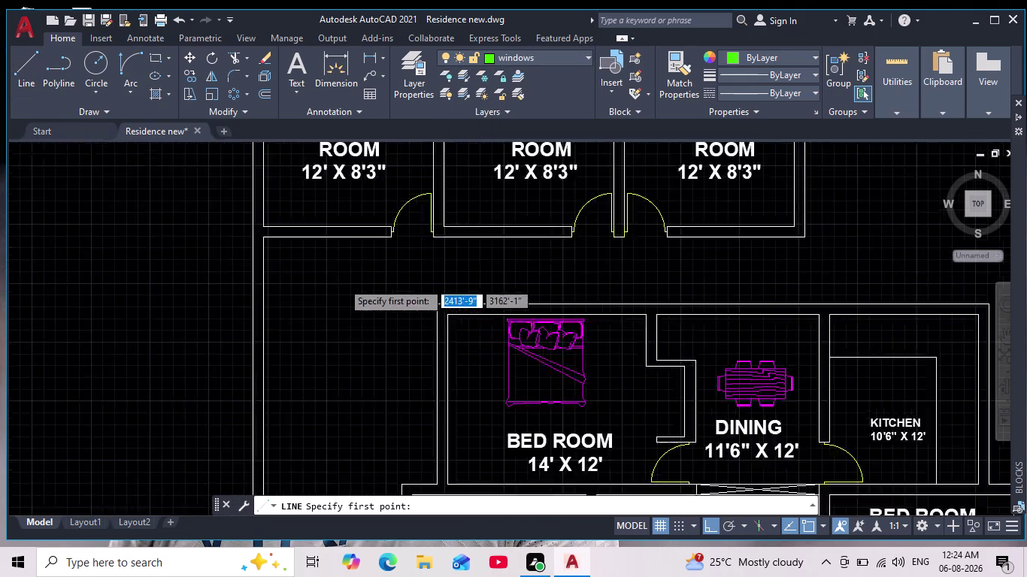
scroll(up, 3)
middle_drag(288, 237, 386, 351)
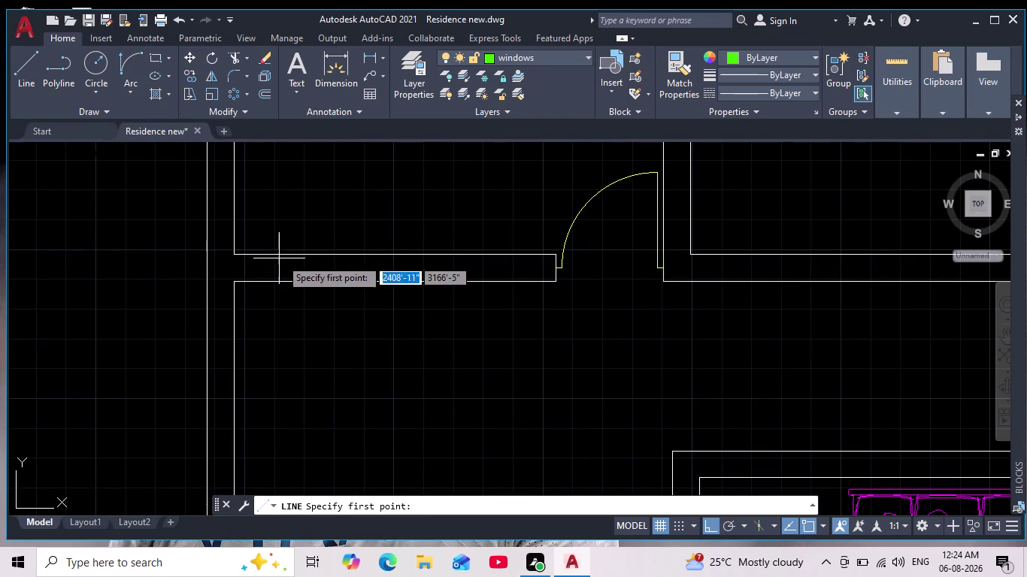
click(323, 258)
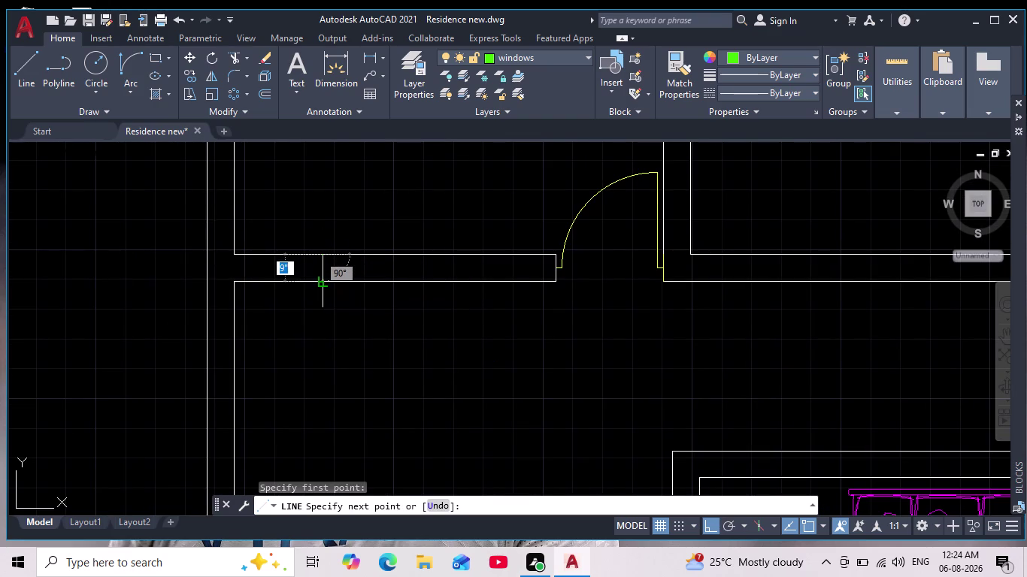
click(323, 285)
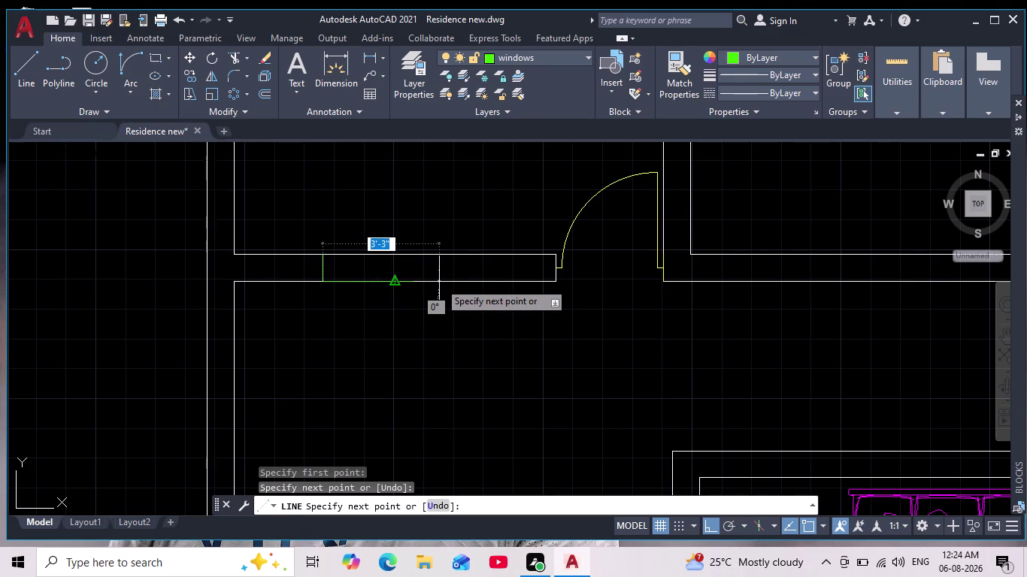
text(3')
key(Return)
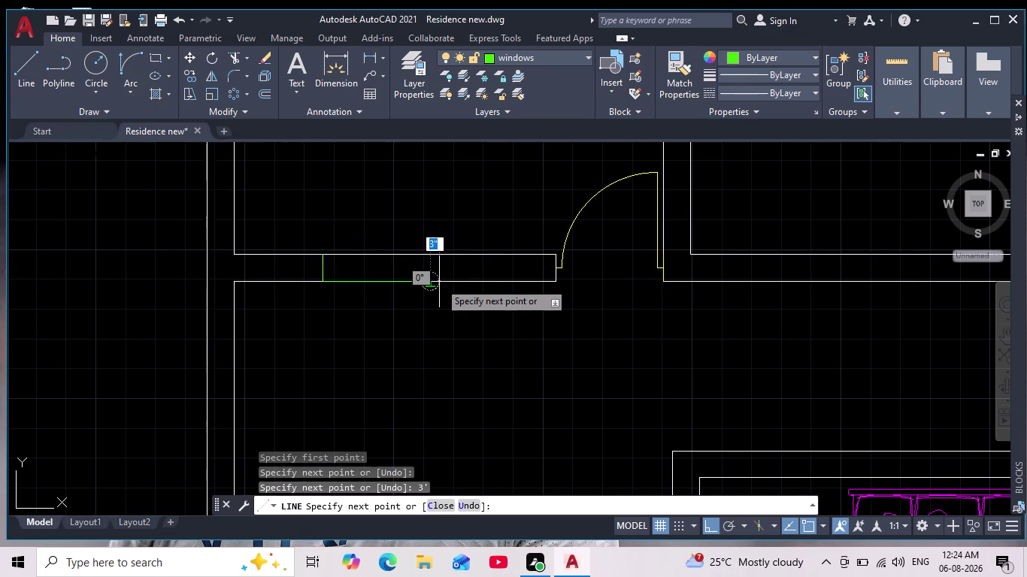
Complete the window frame outline with its right and top edges.
scroll(up, 3)
middle_drag(488, 221, 505, 286)
click(518, 224)
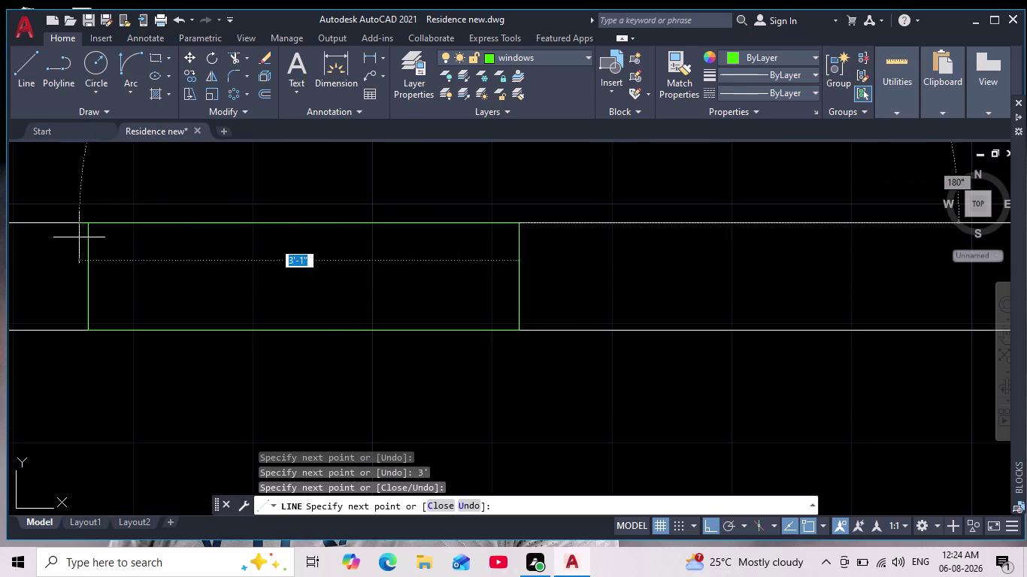
click(86, 229)
key(Escape)
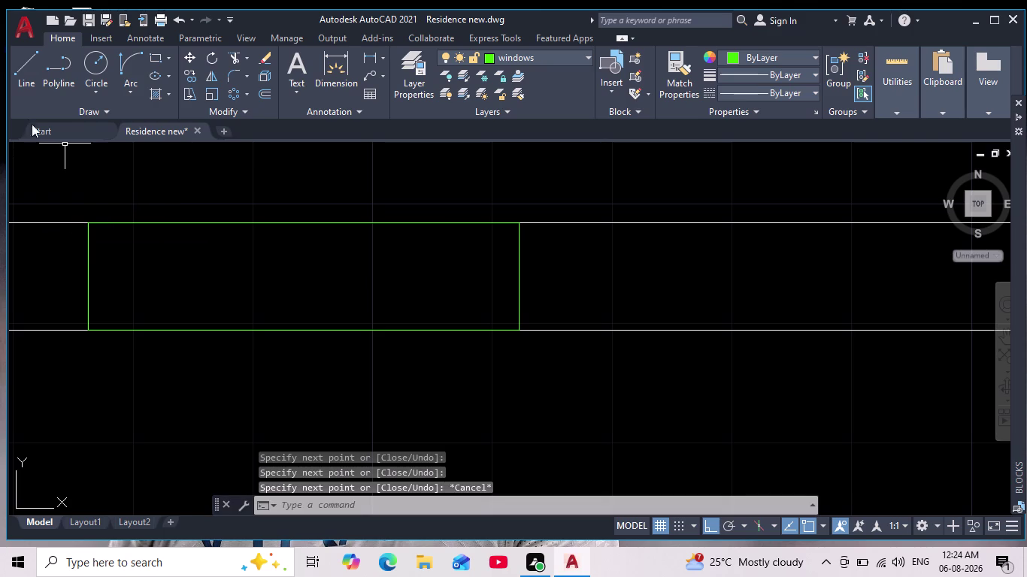
Draw a centre line across the frame from its left edge to its right edge.
key(space)
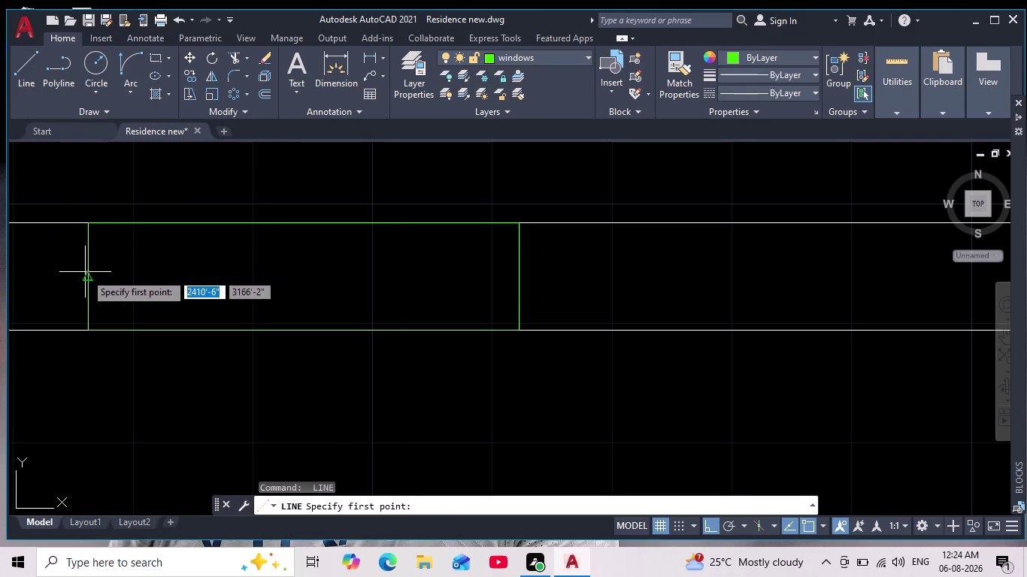
click(85, 275)
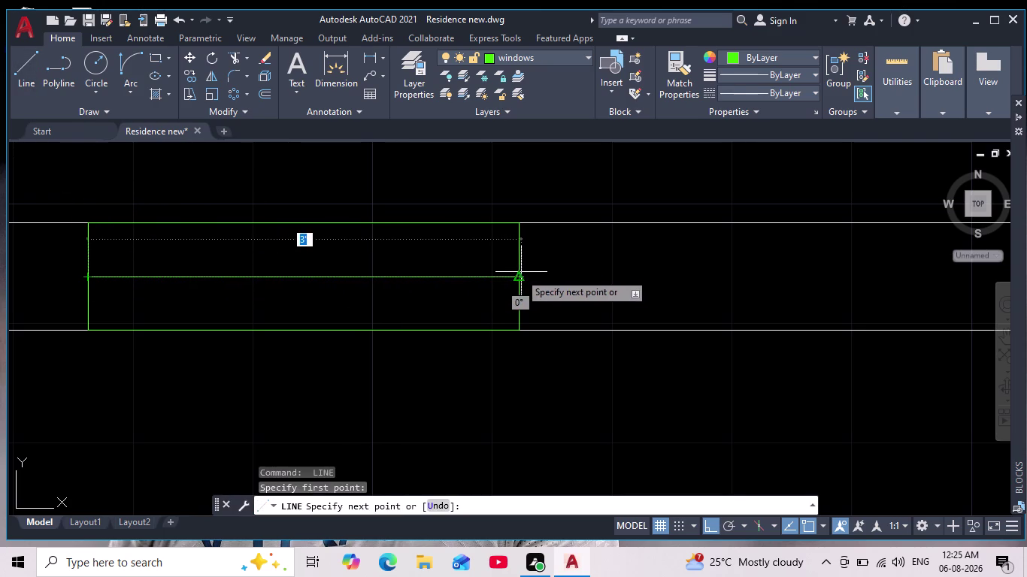
click(516, 275)
key(space)
key(o)
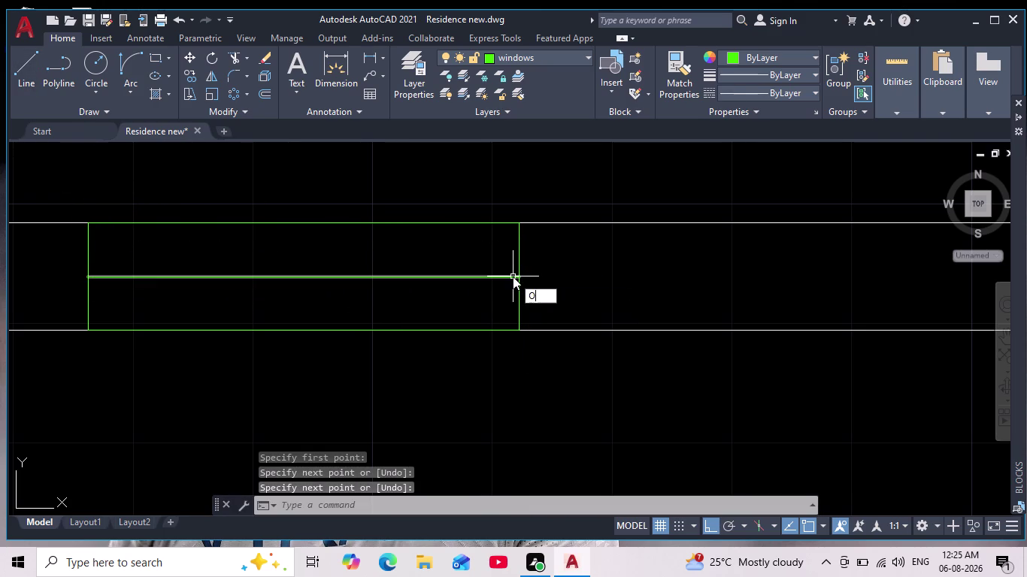
key(Return)
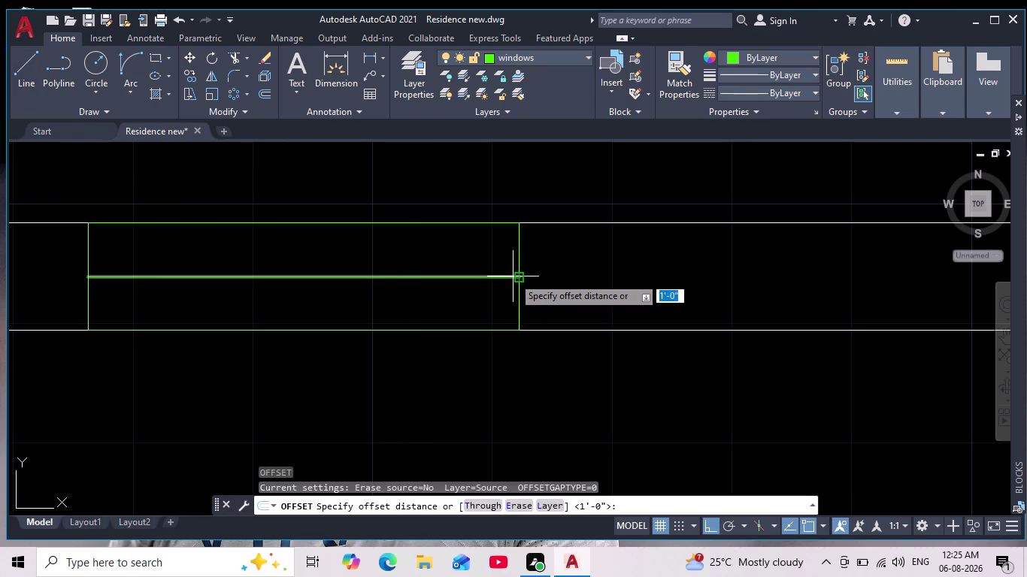